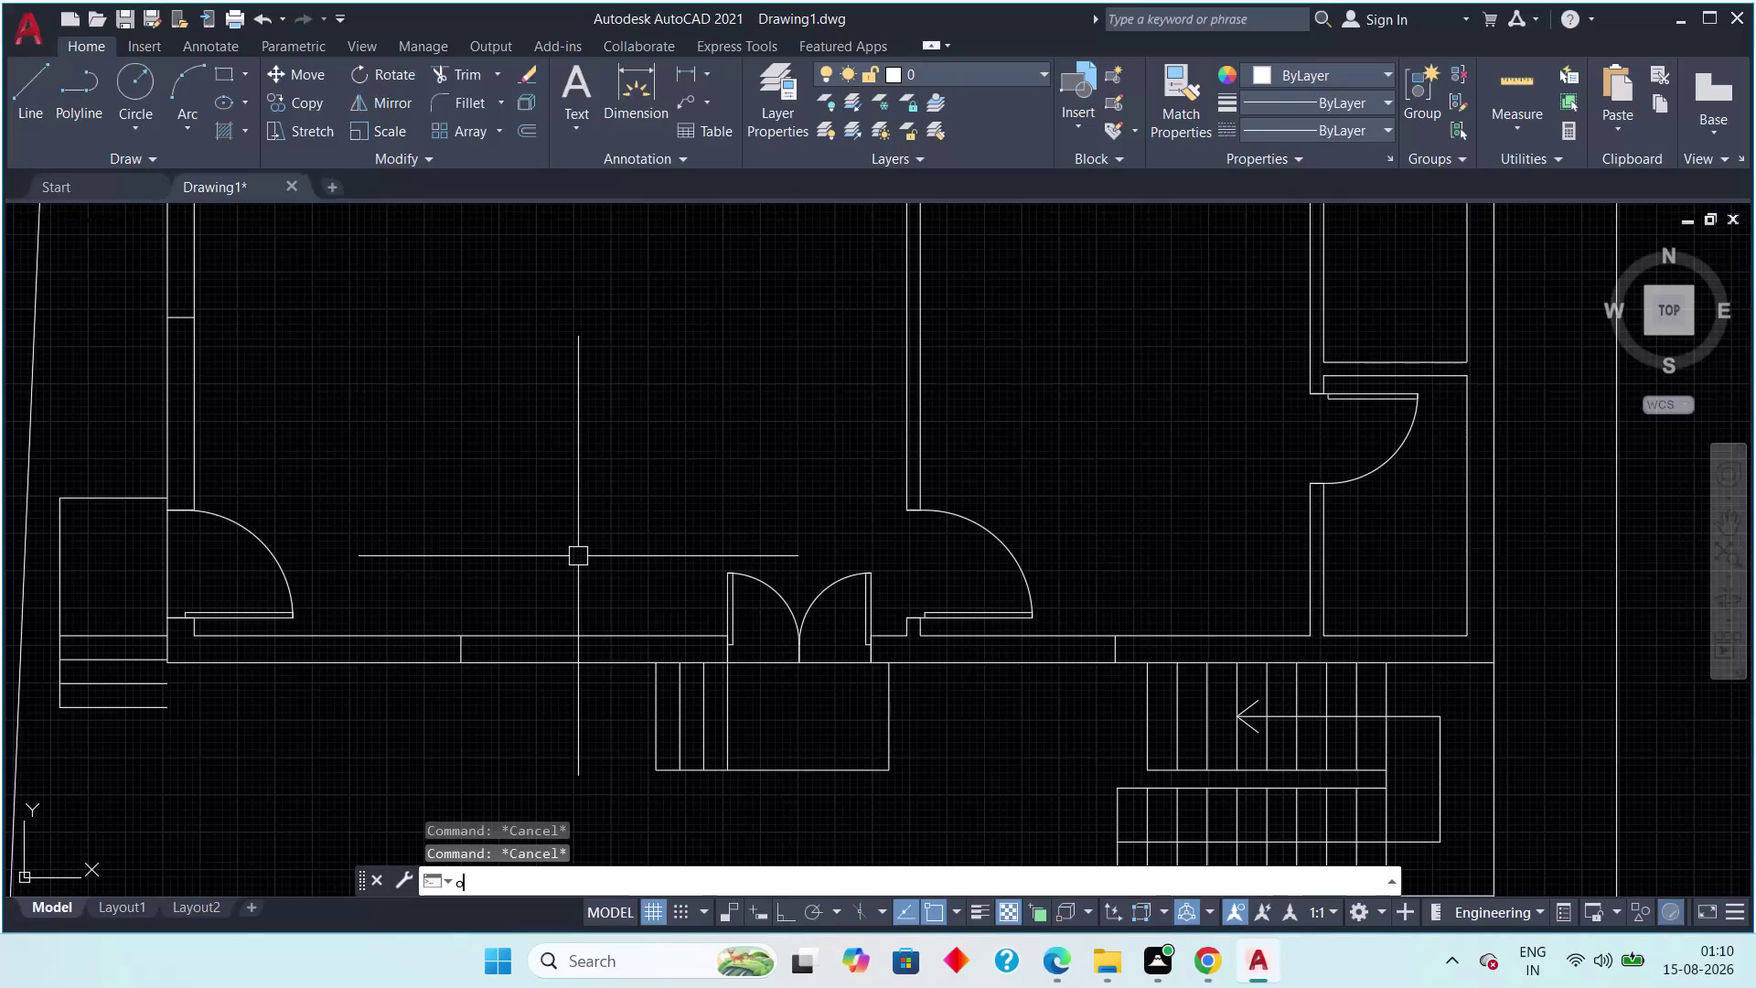
Start OFFSET with 'ff' and set the offset distance to 1'6".
text(ff)
key(space)
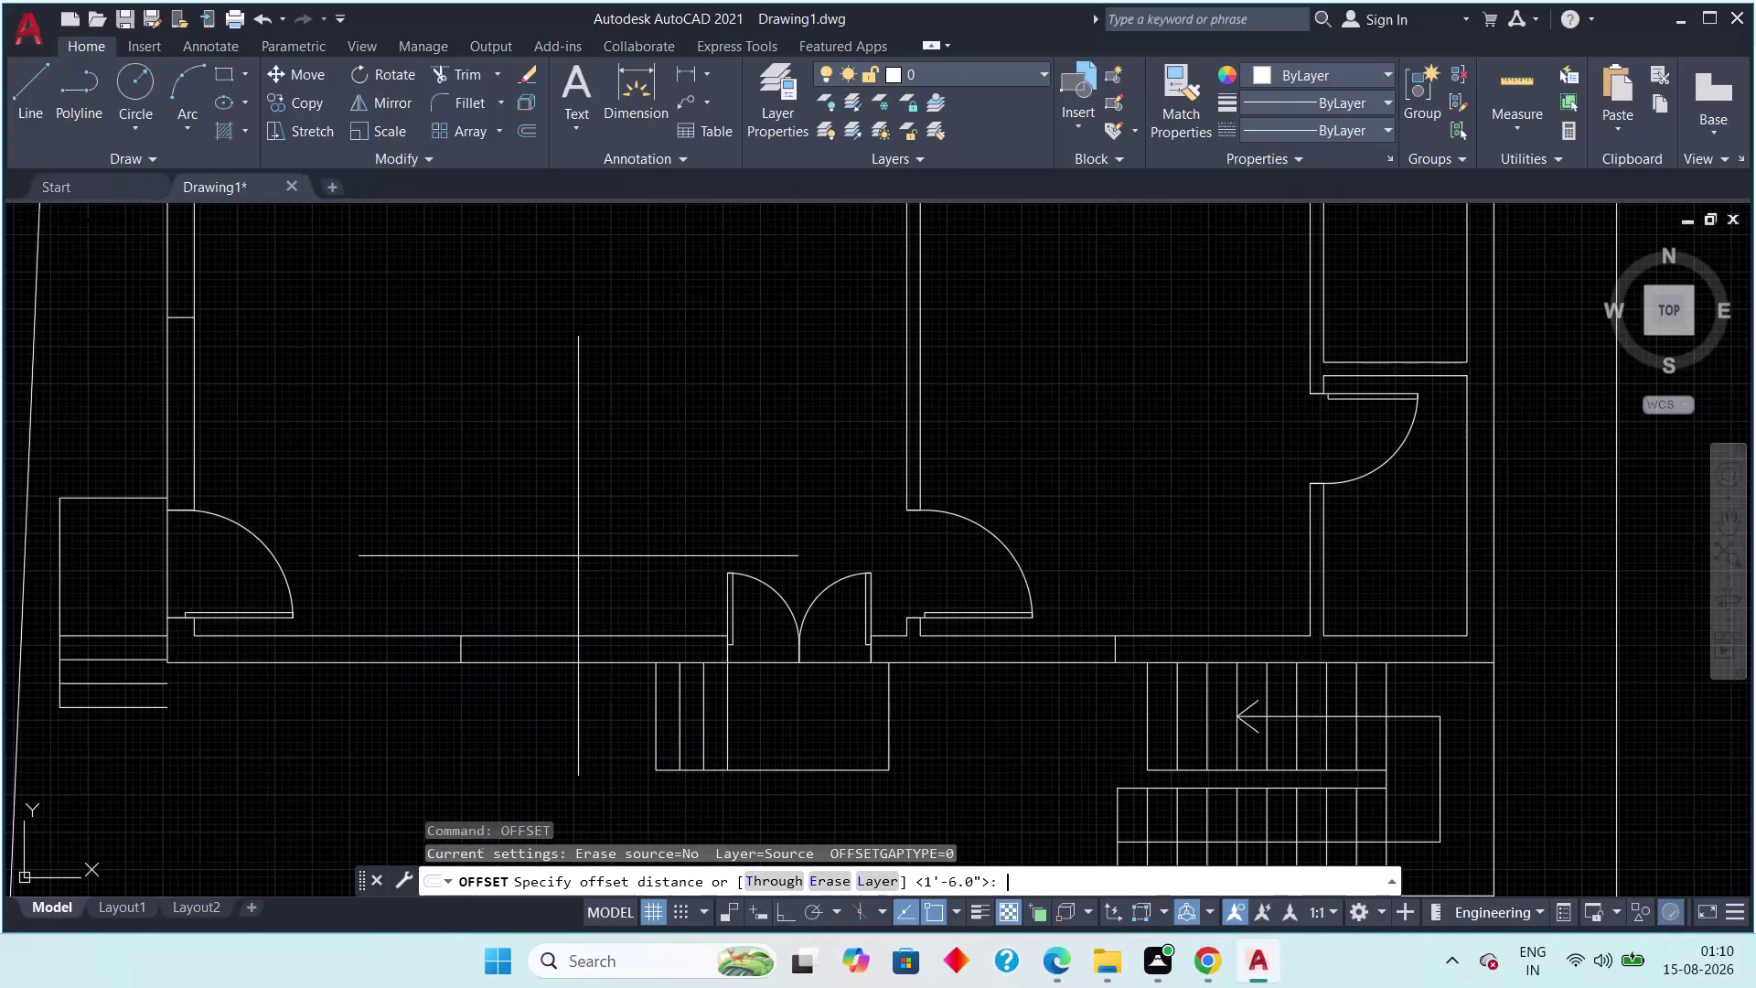
text(1'6)
text(")
key(space)
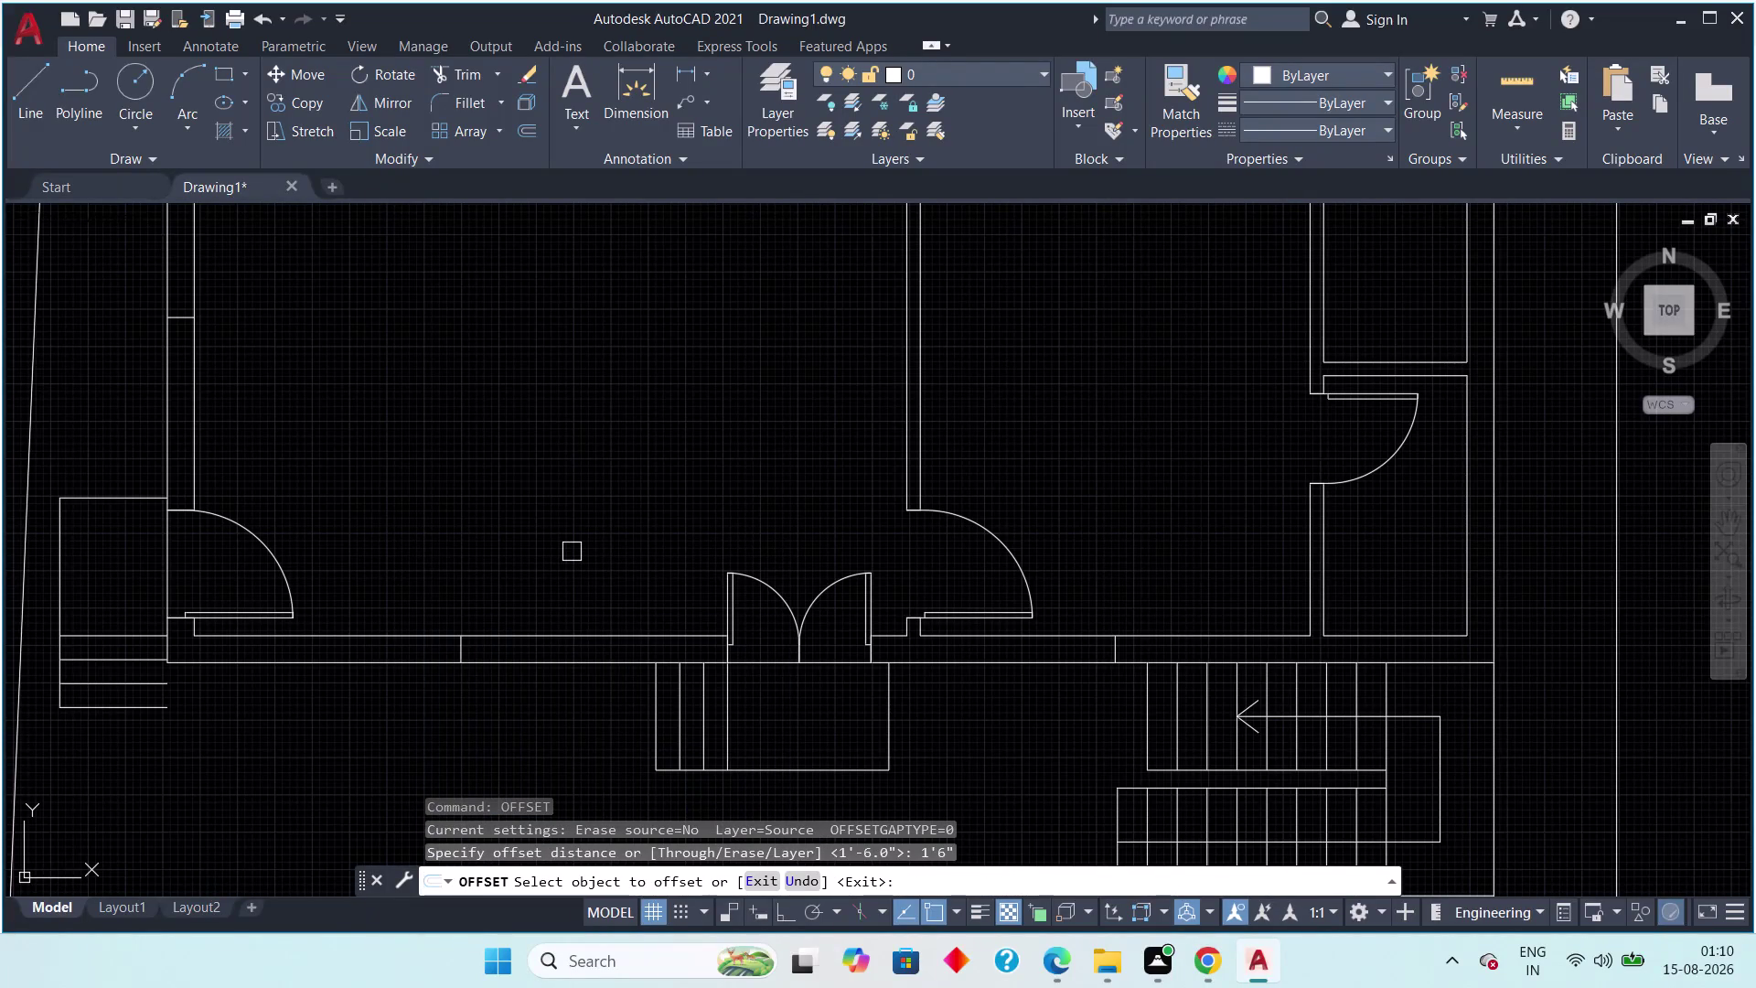
Offset the first window jambs, including the front wall window, 1'6" into their openings.
scroll(up, 3)
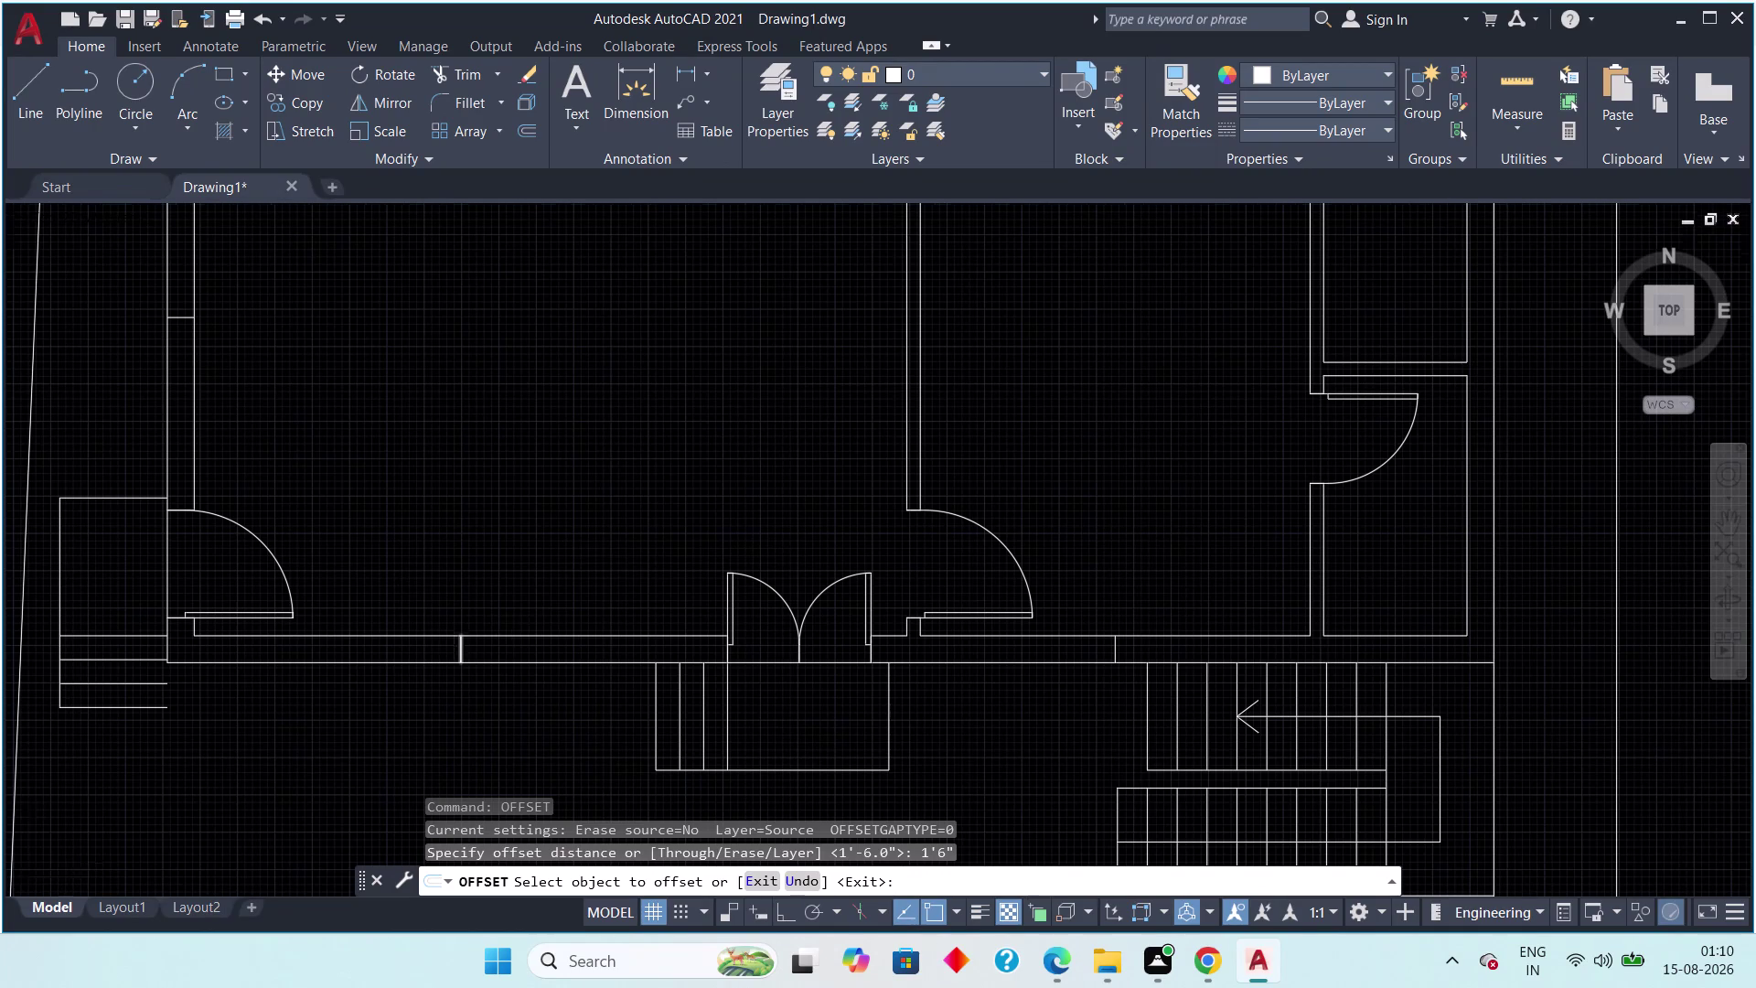
scroll(up, 3)
click(459, 647)
click(532, 654)
drag(455, 663, 438, 663)
click(411, 663)
scroll(down, 3)
scroll(up, 3)
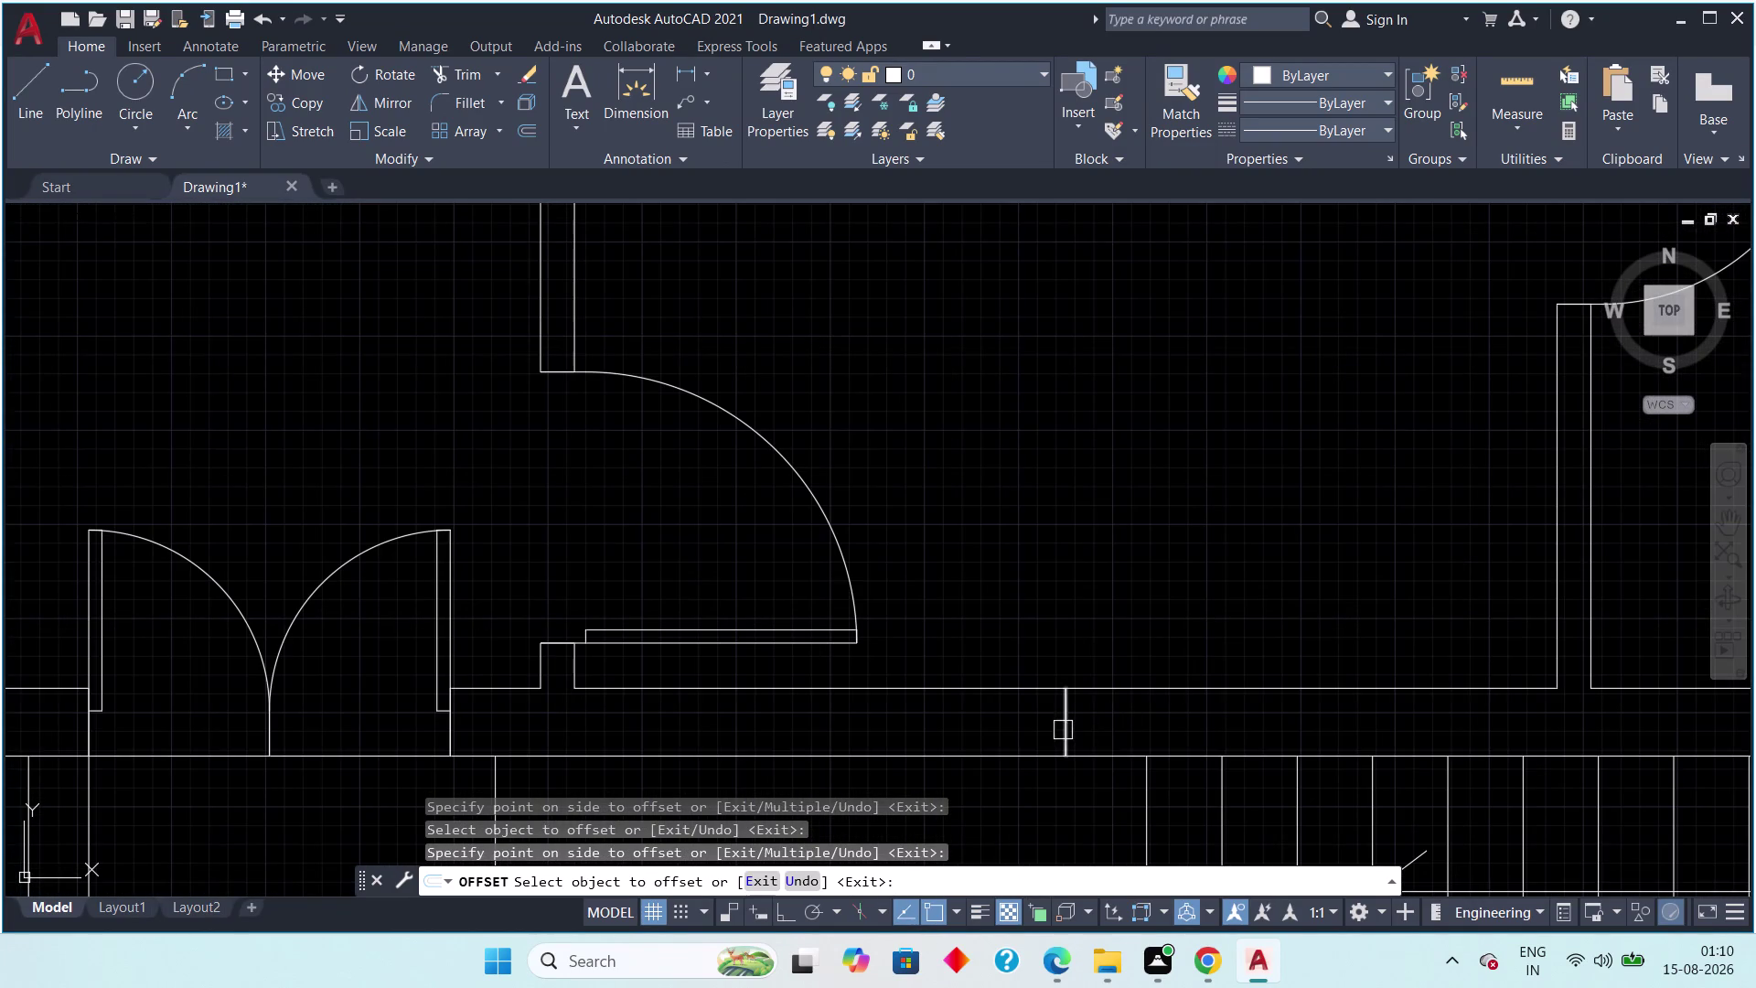
click(1061, 729)
click(1146, 721)
drag(1066, 726, 1032, 729)
click(967, 736)
scroll(down, 3)
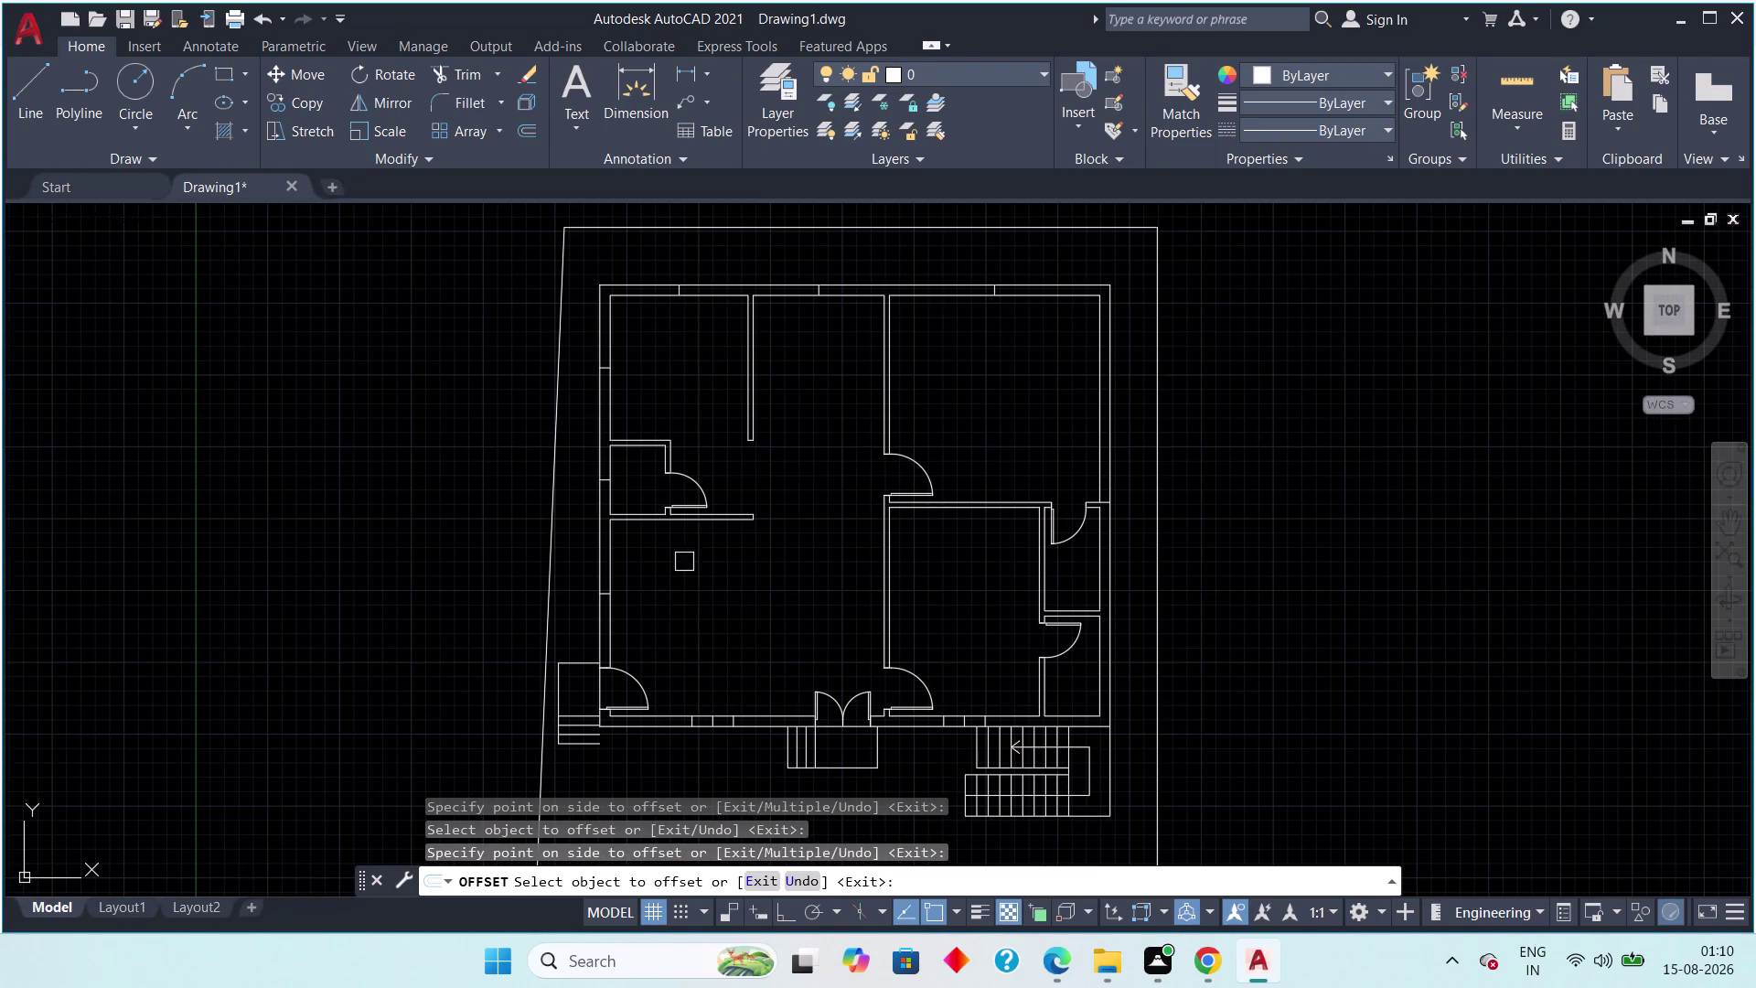
Offset the top wall window jambs 1'6" inward, through the top-right window.
middle_drag(642, 363, 631, 422)
scroll(up, 3)
scroll(up, 3)
drag(678, 311, 694, 310)
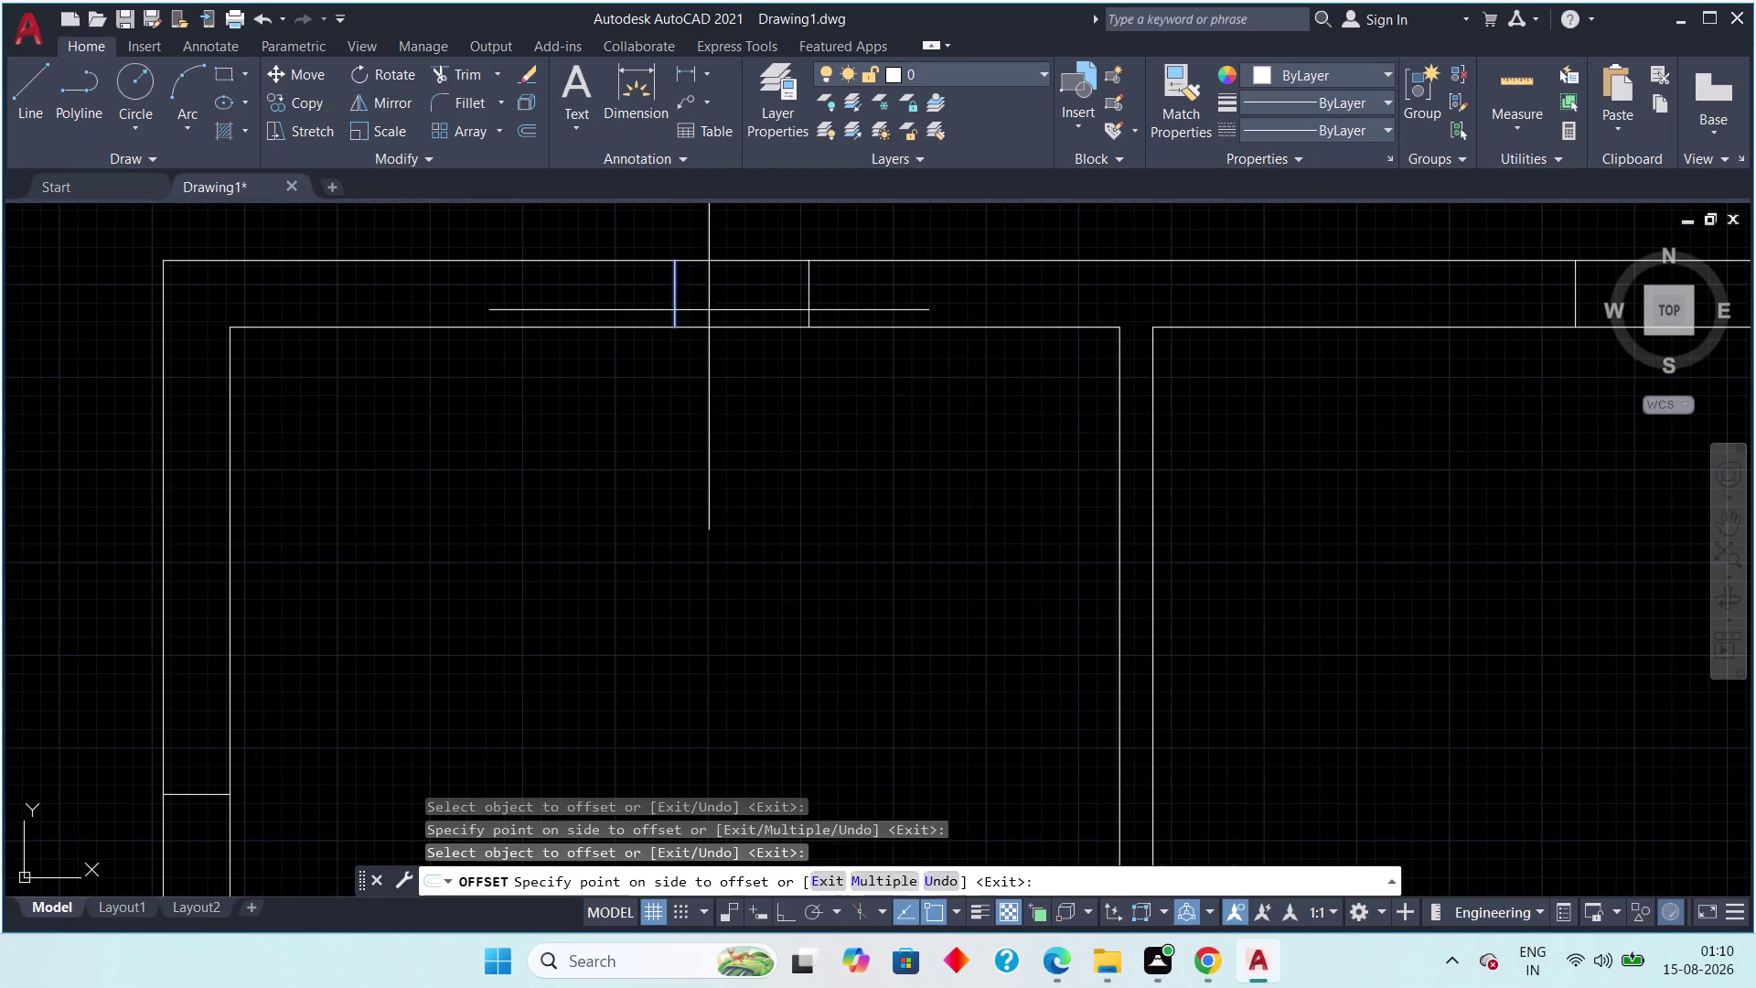
click(729, 309)
drag(673, 302, 653, 302)
click(627, 302)
scroll(down, 3)
middle_drag(1063, 385, 840, 485)
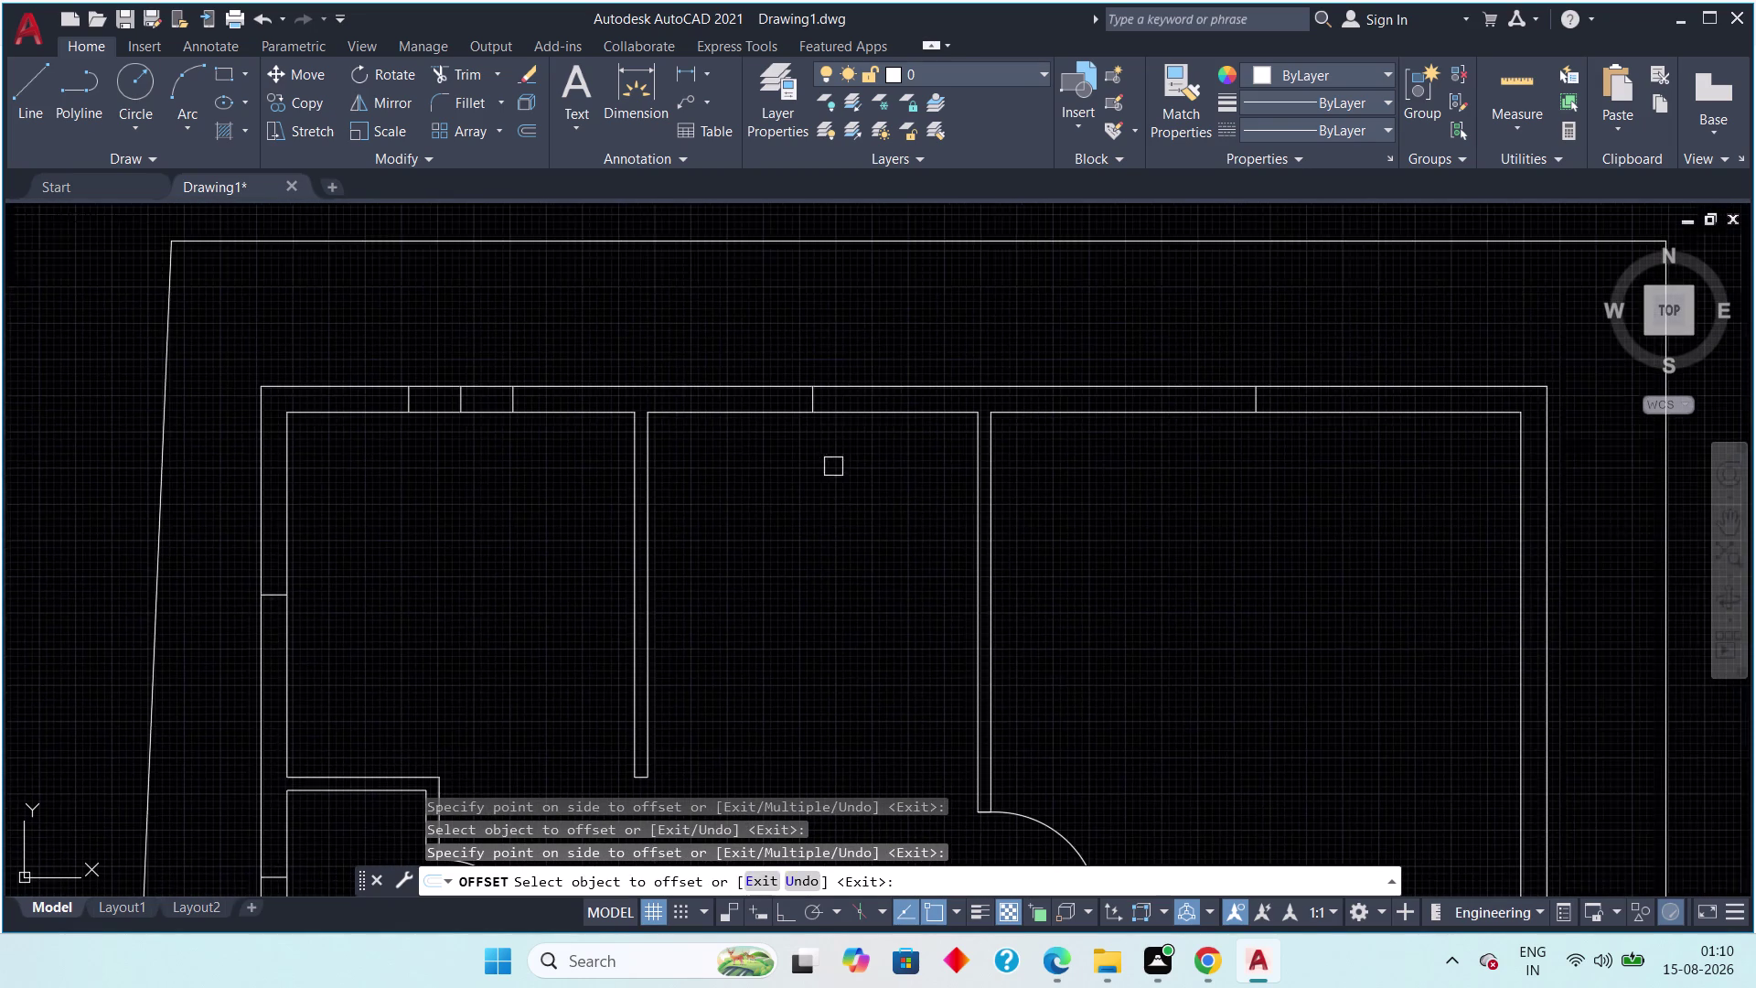
scroll(up, 3)
click(803, 386)
click(863, 382)
drag(802, 385, 801, 385)
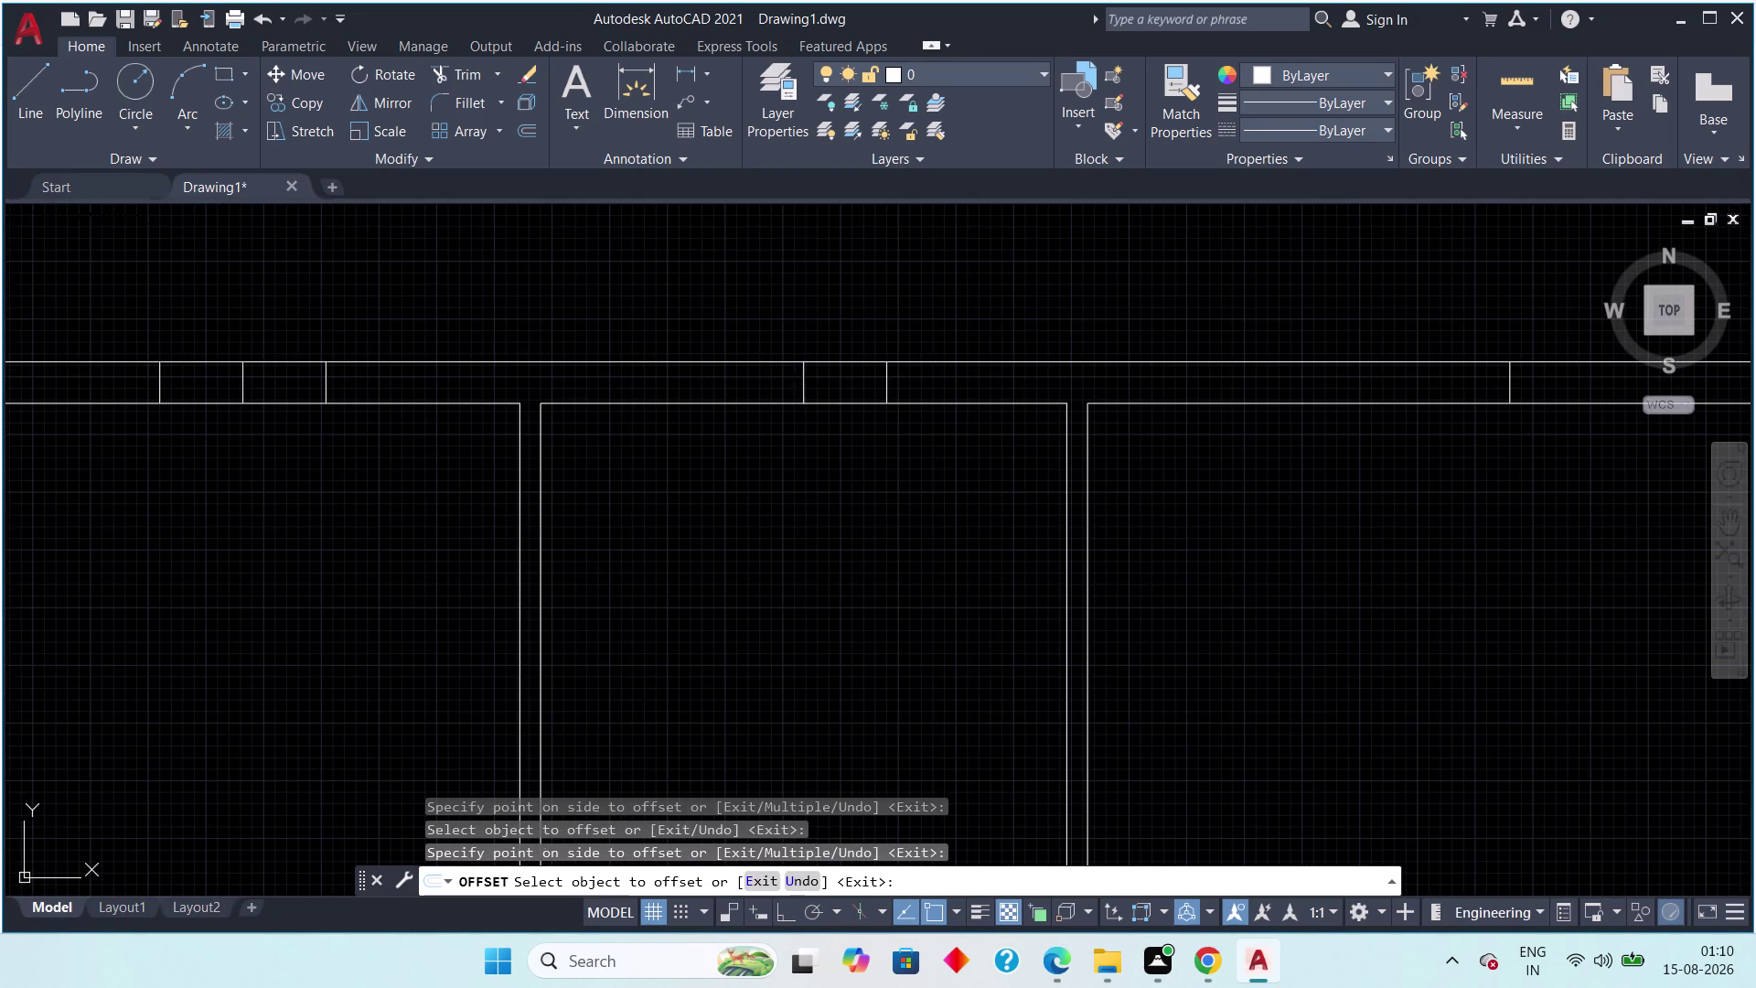
drag(800, 385, 741, 387)
click(739, 385)
scroll(down, 3)
middle_drag(1240, 513, 987, 579)
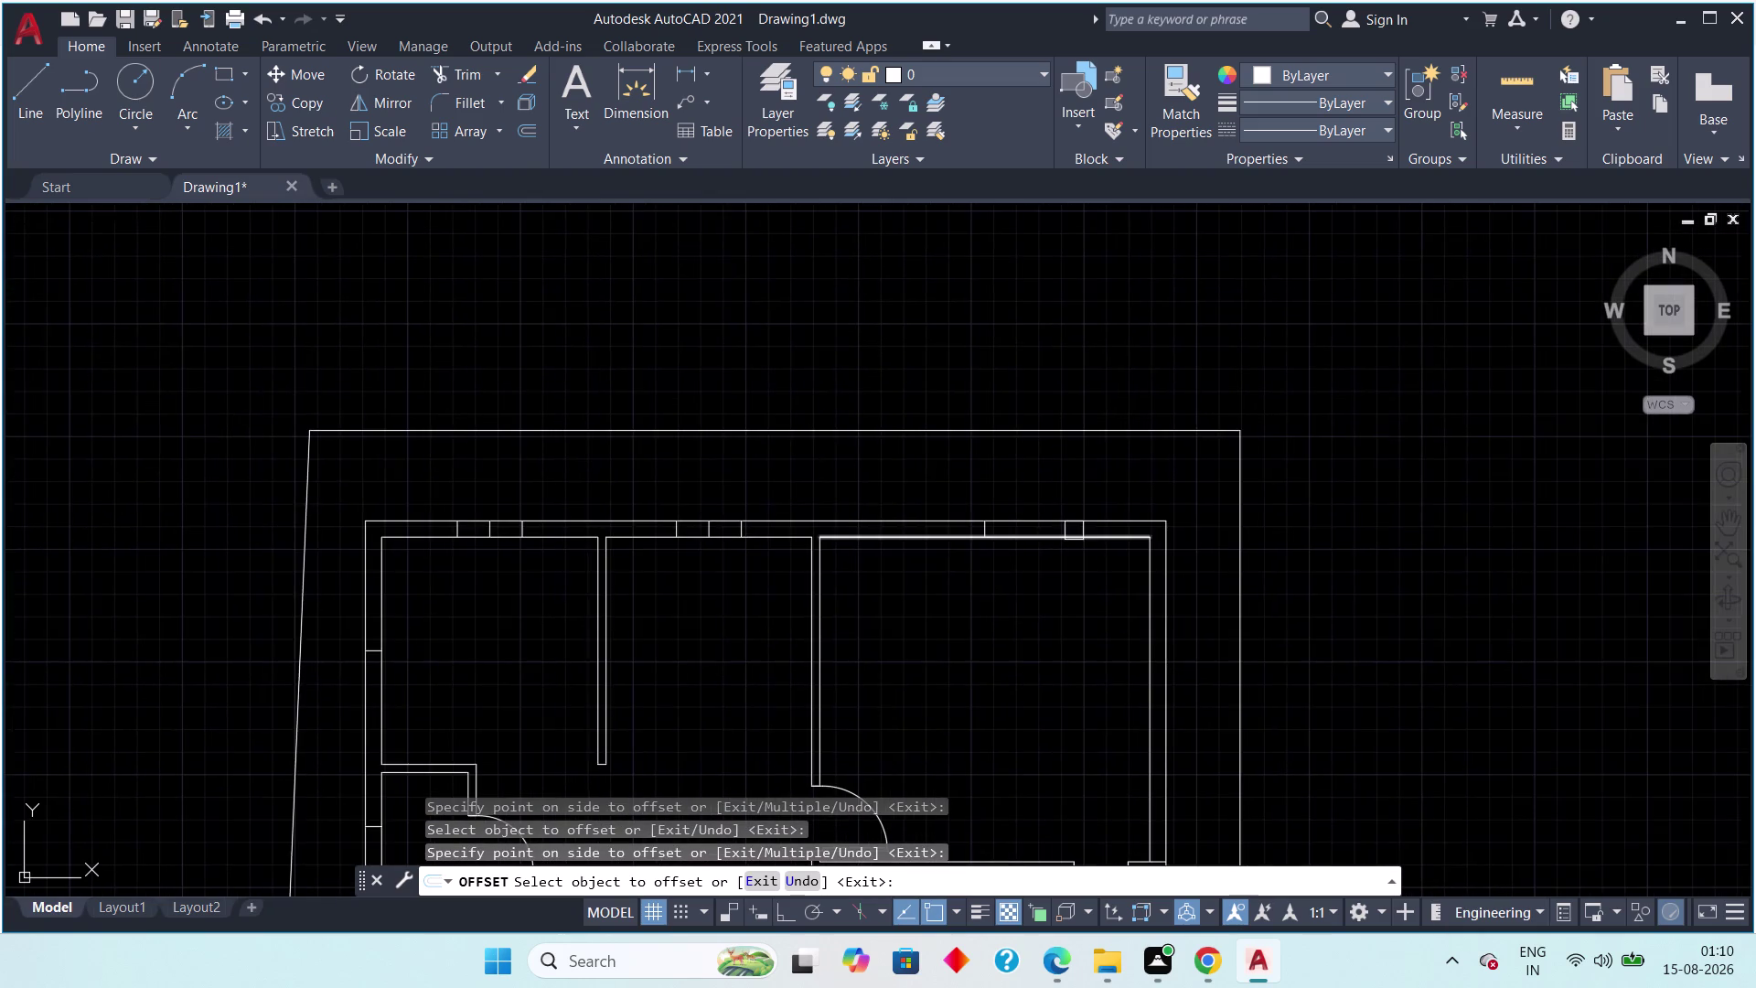
scroll(up, 3)
drag(950, 532, 959, 532)
click(989, 539)
drag(941, 535, 919, 537)
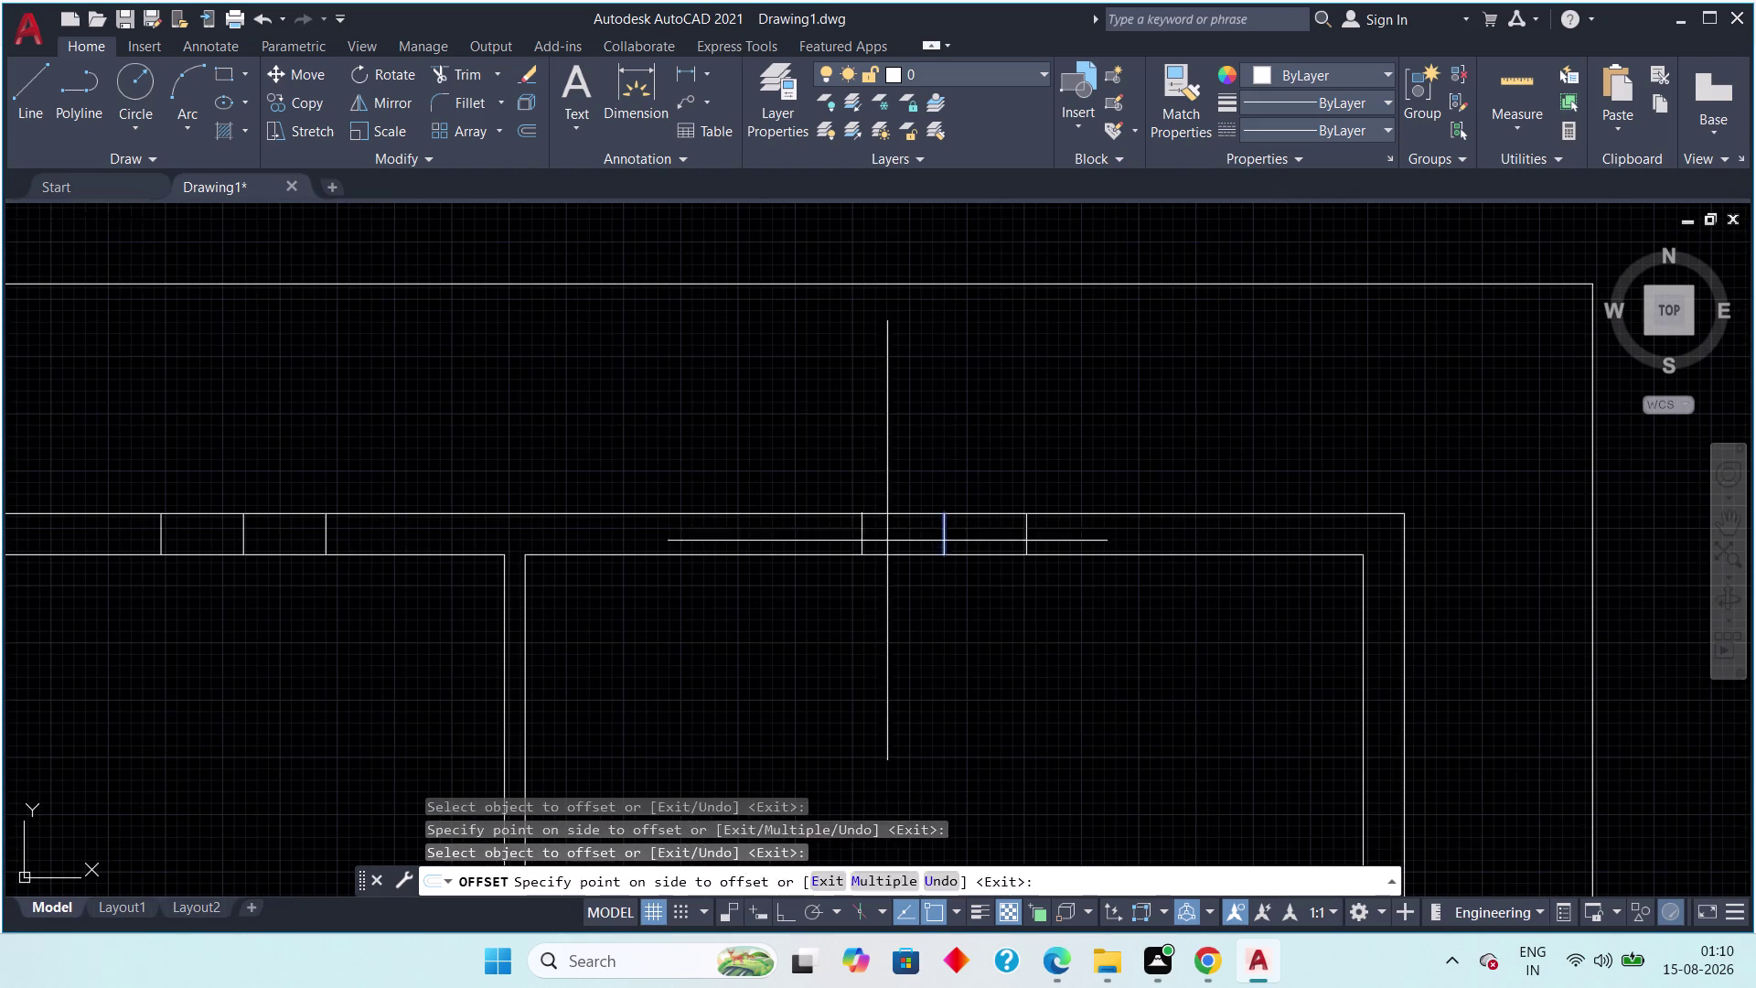
click(873, 543)
scroll(down, 3)
Select the remaining front wall window edge, then end the offset command.
middle_drag(989, 637, 790, 492)
scroll(up, 3)
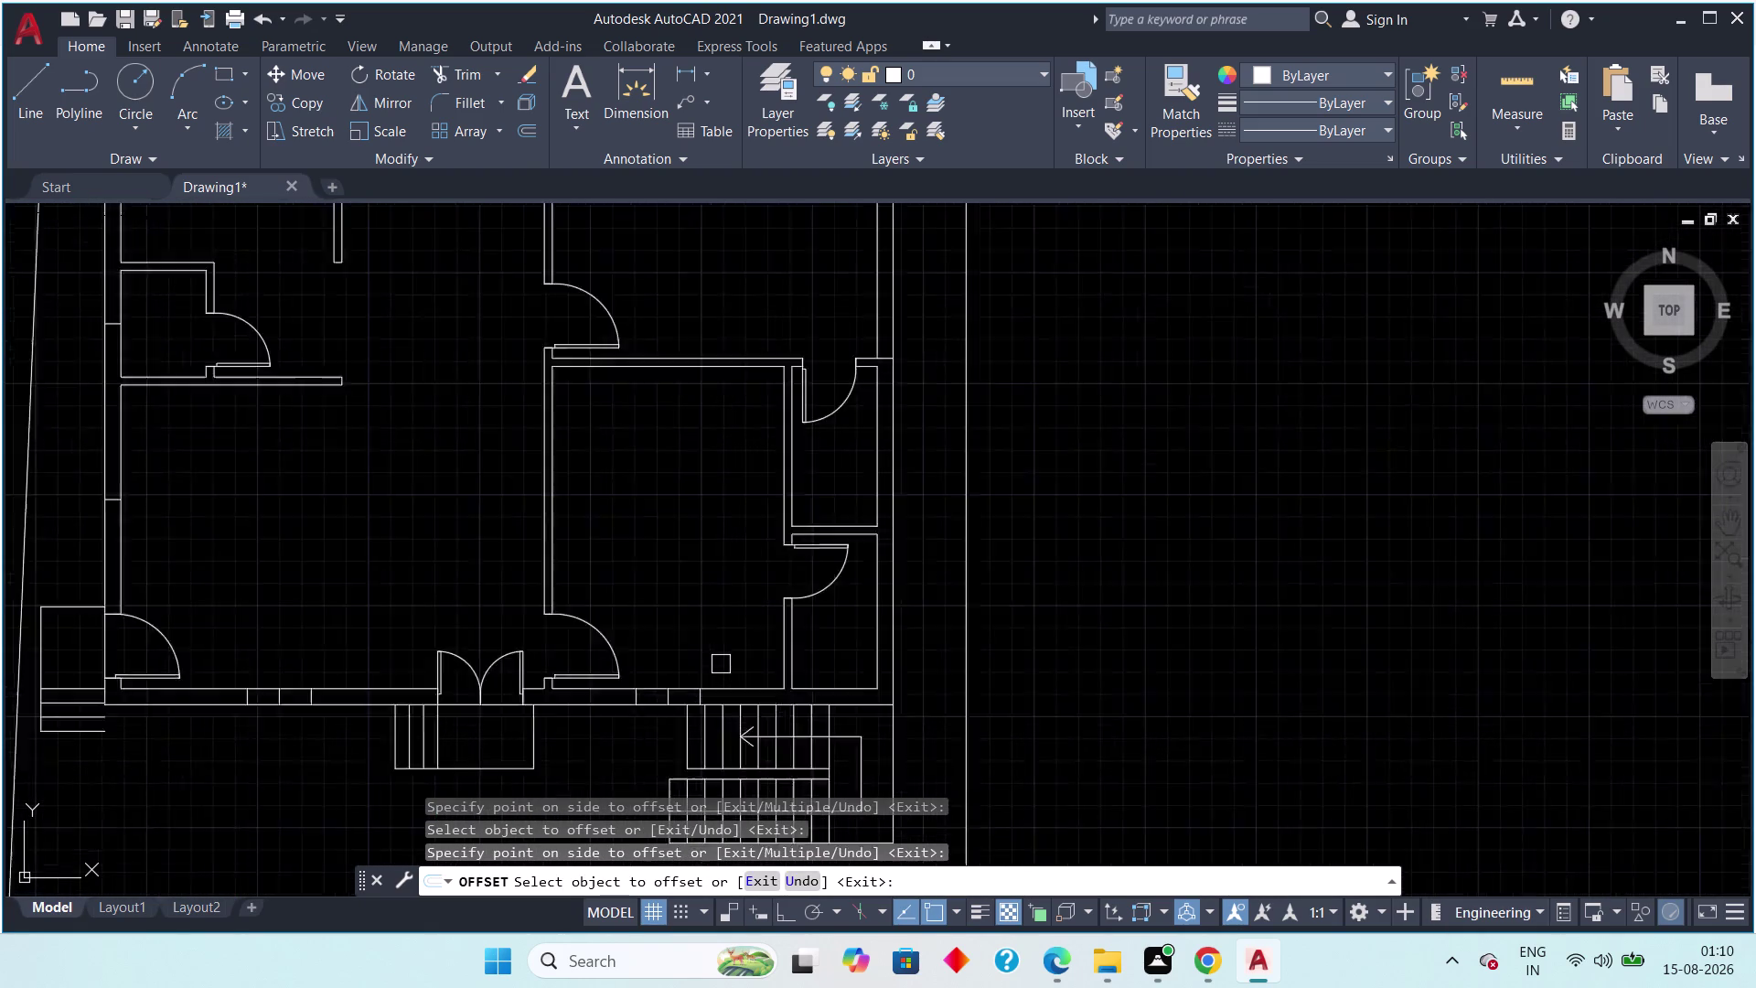
middle_drag(725, 651, 729, 539)
scroll(up, 3)
click(608, 632)
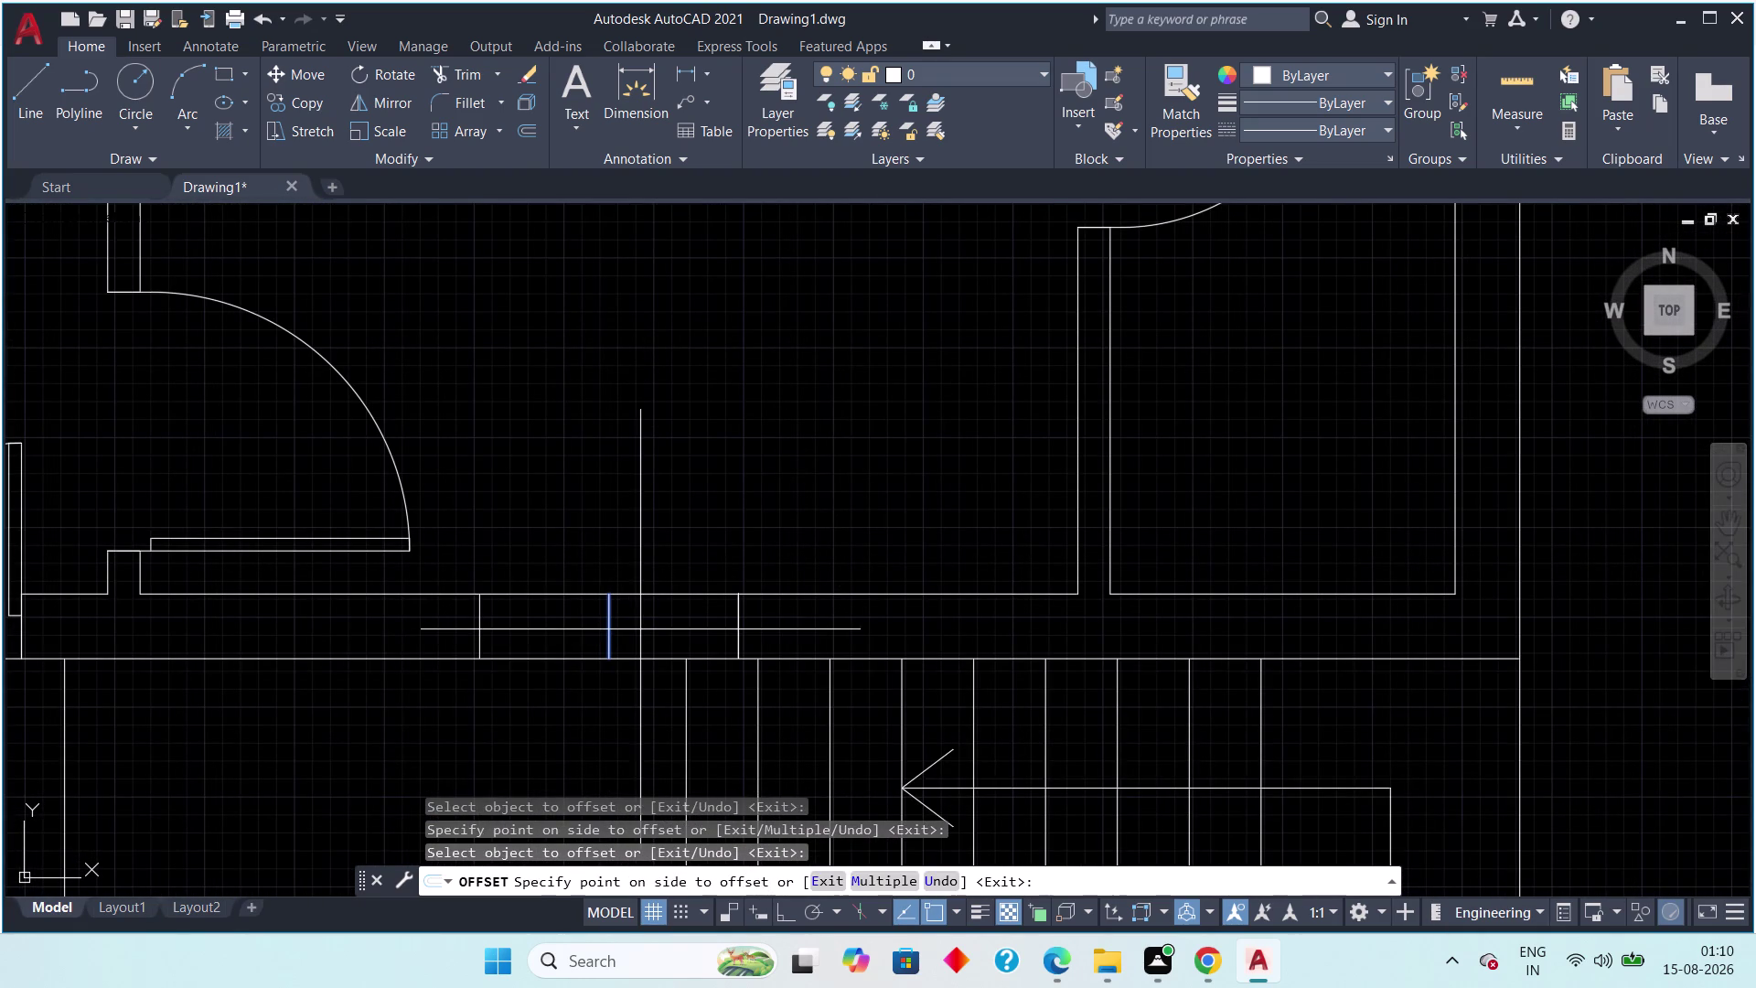
key(Escape)
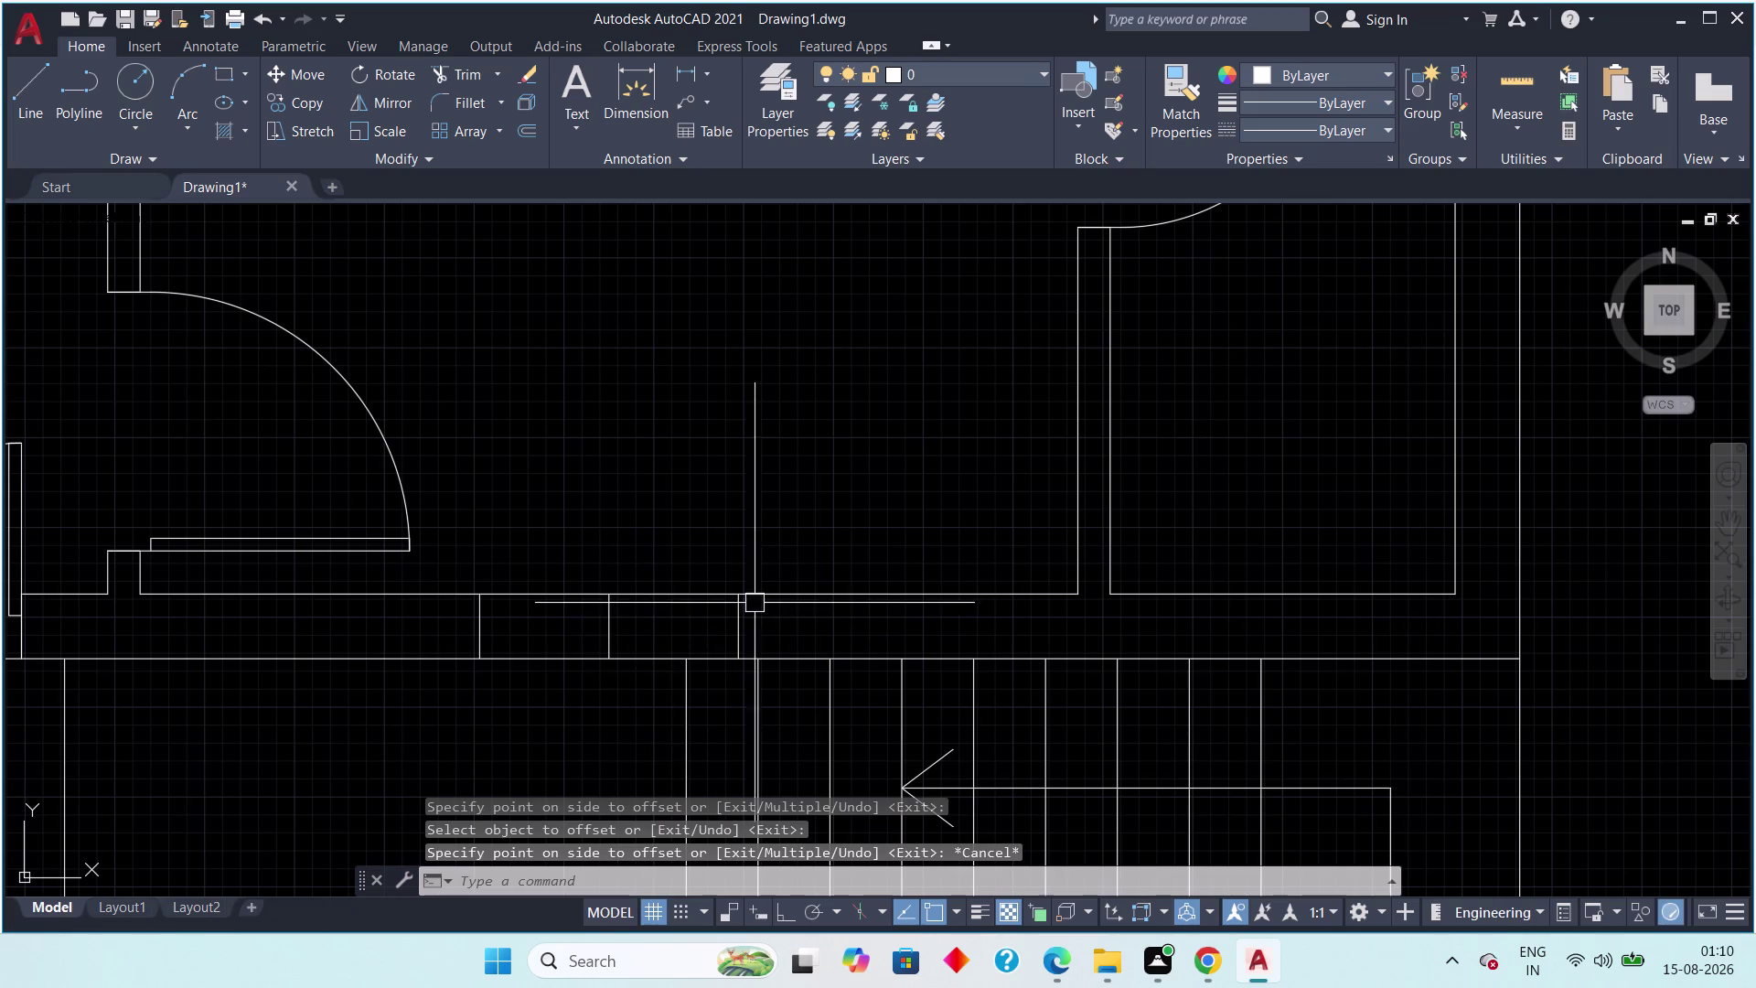
scroll(down, 3)
middle_drag(843, 466, 798, 477)
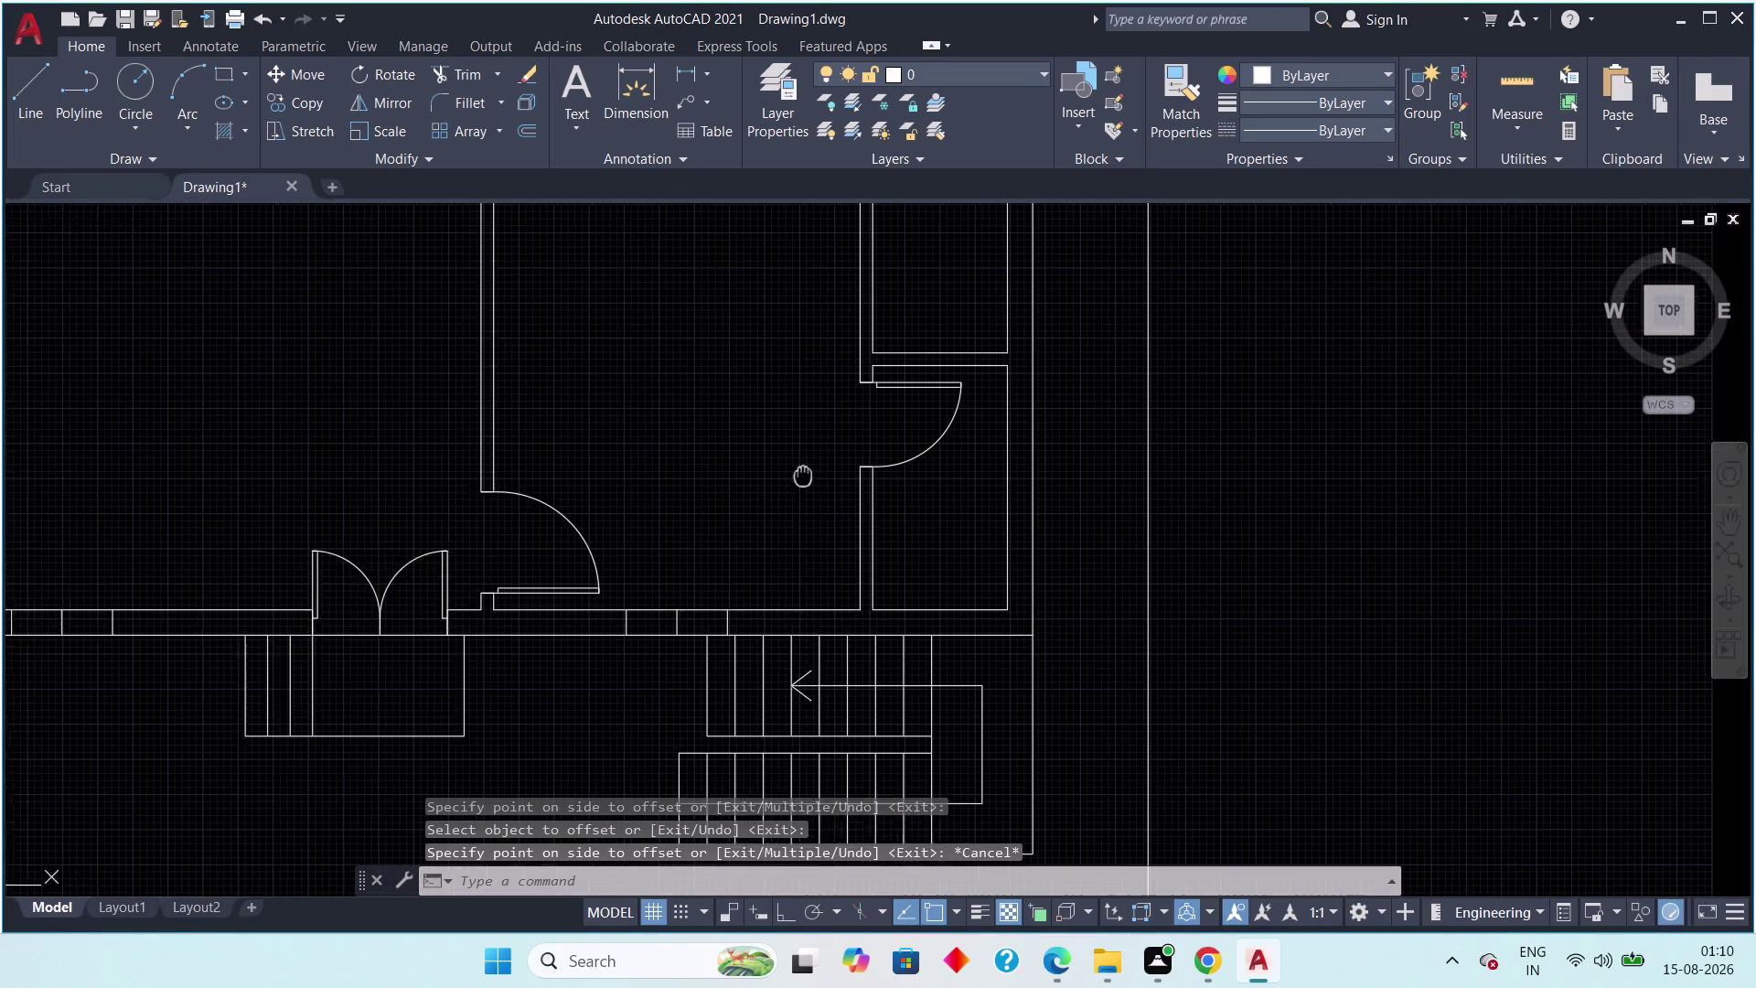
middle_drag(798, 477, 723, 571)
key(Escape)
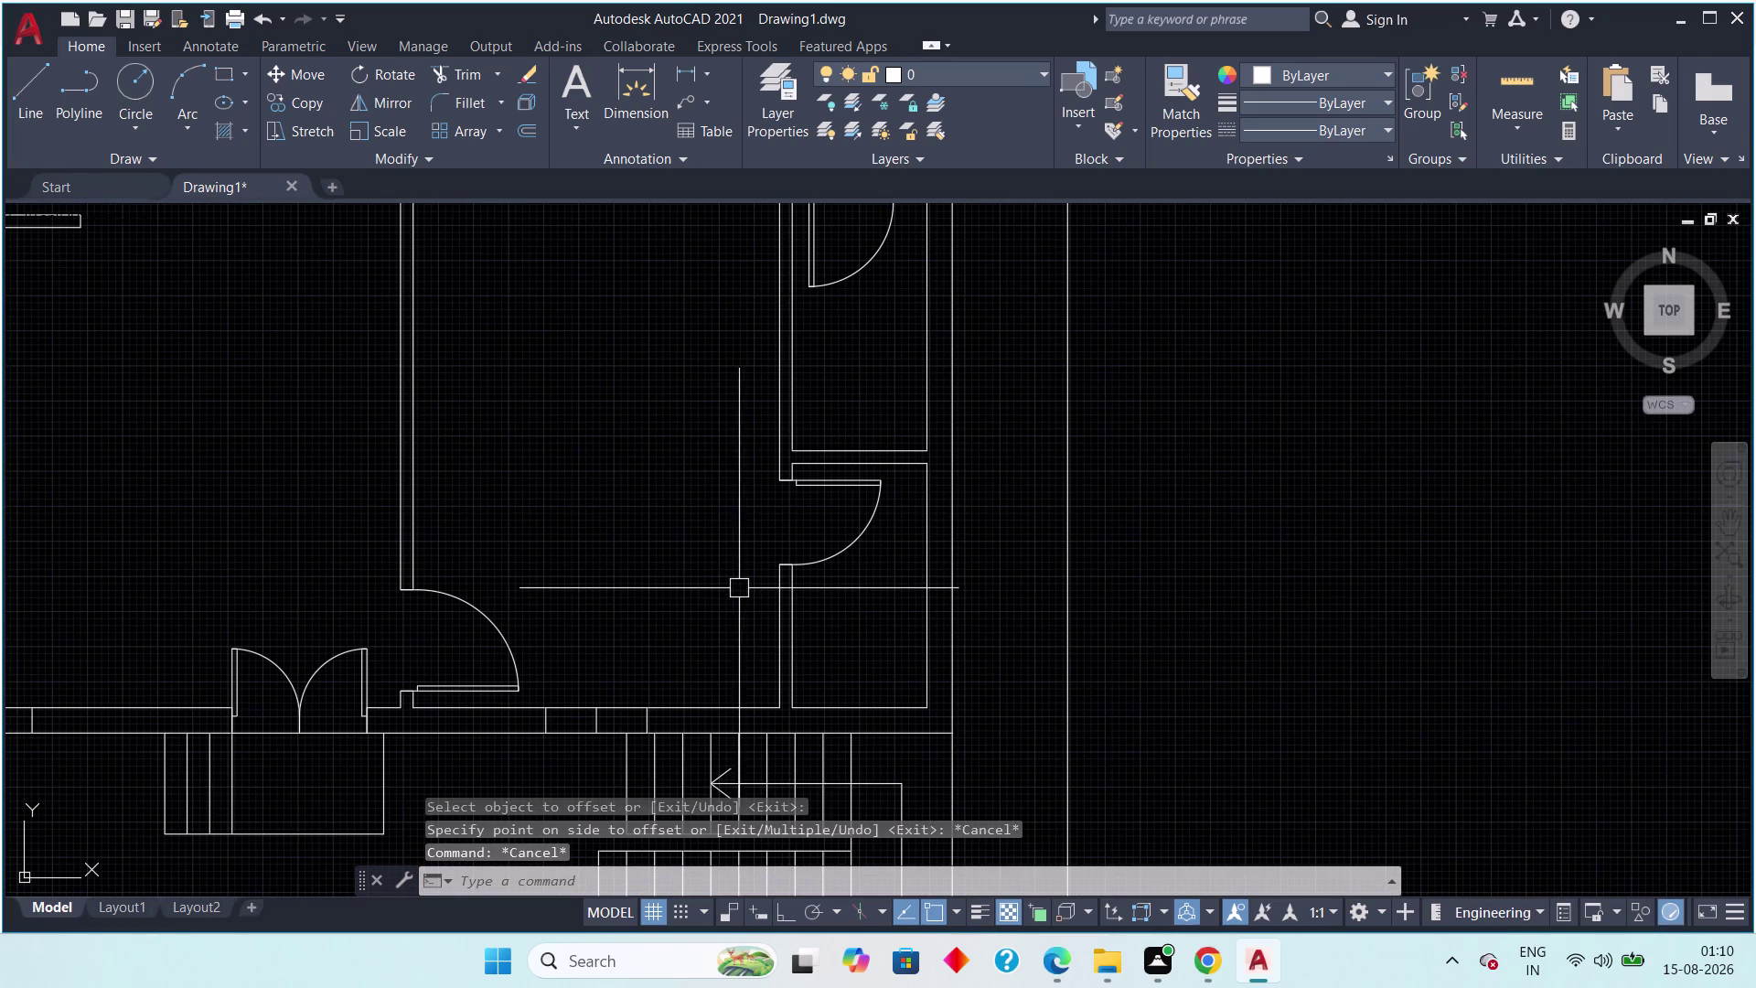
Restart OFFSET with a 3' offset distance.
key(space)
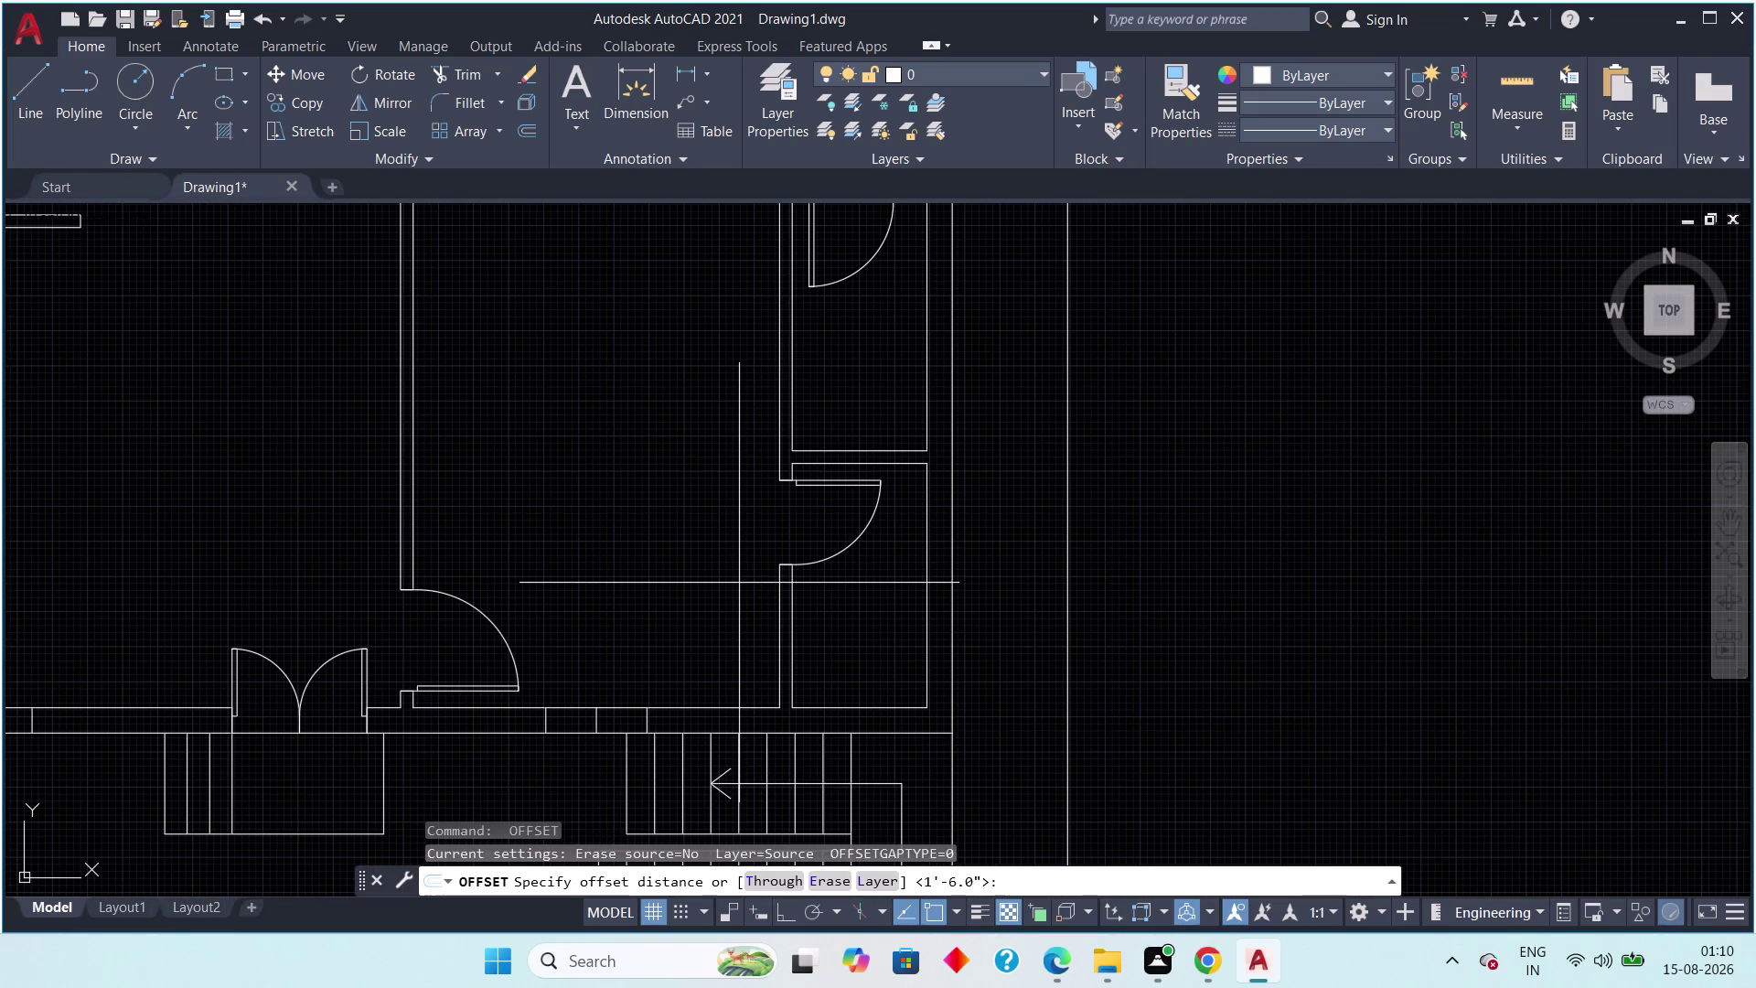
scroll(down, 3)
scroll(down, 3)
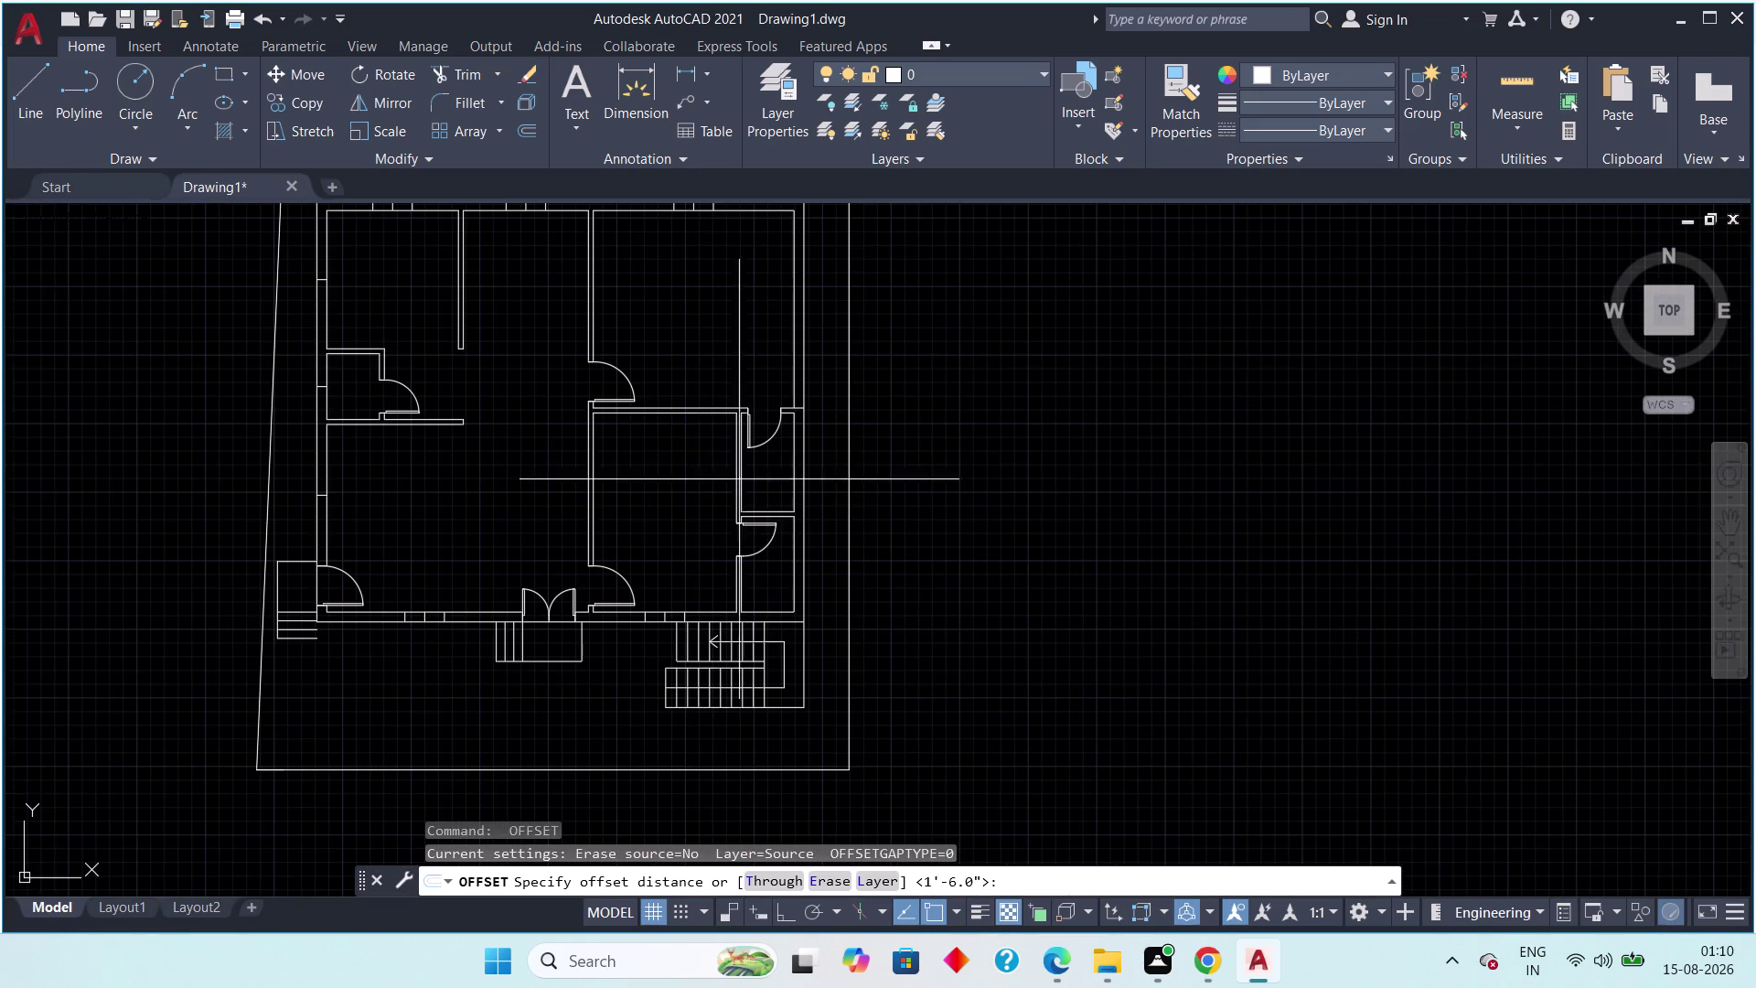
scroll(up, 3)
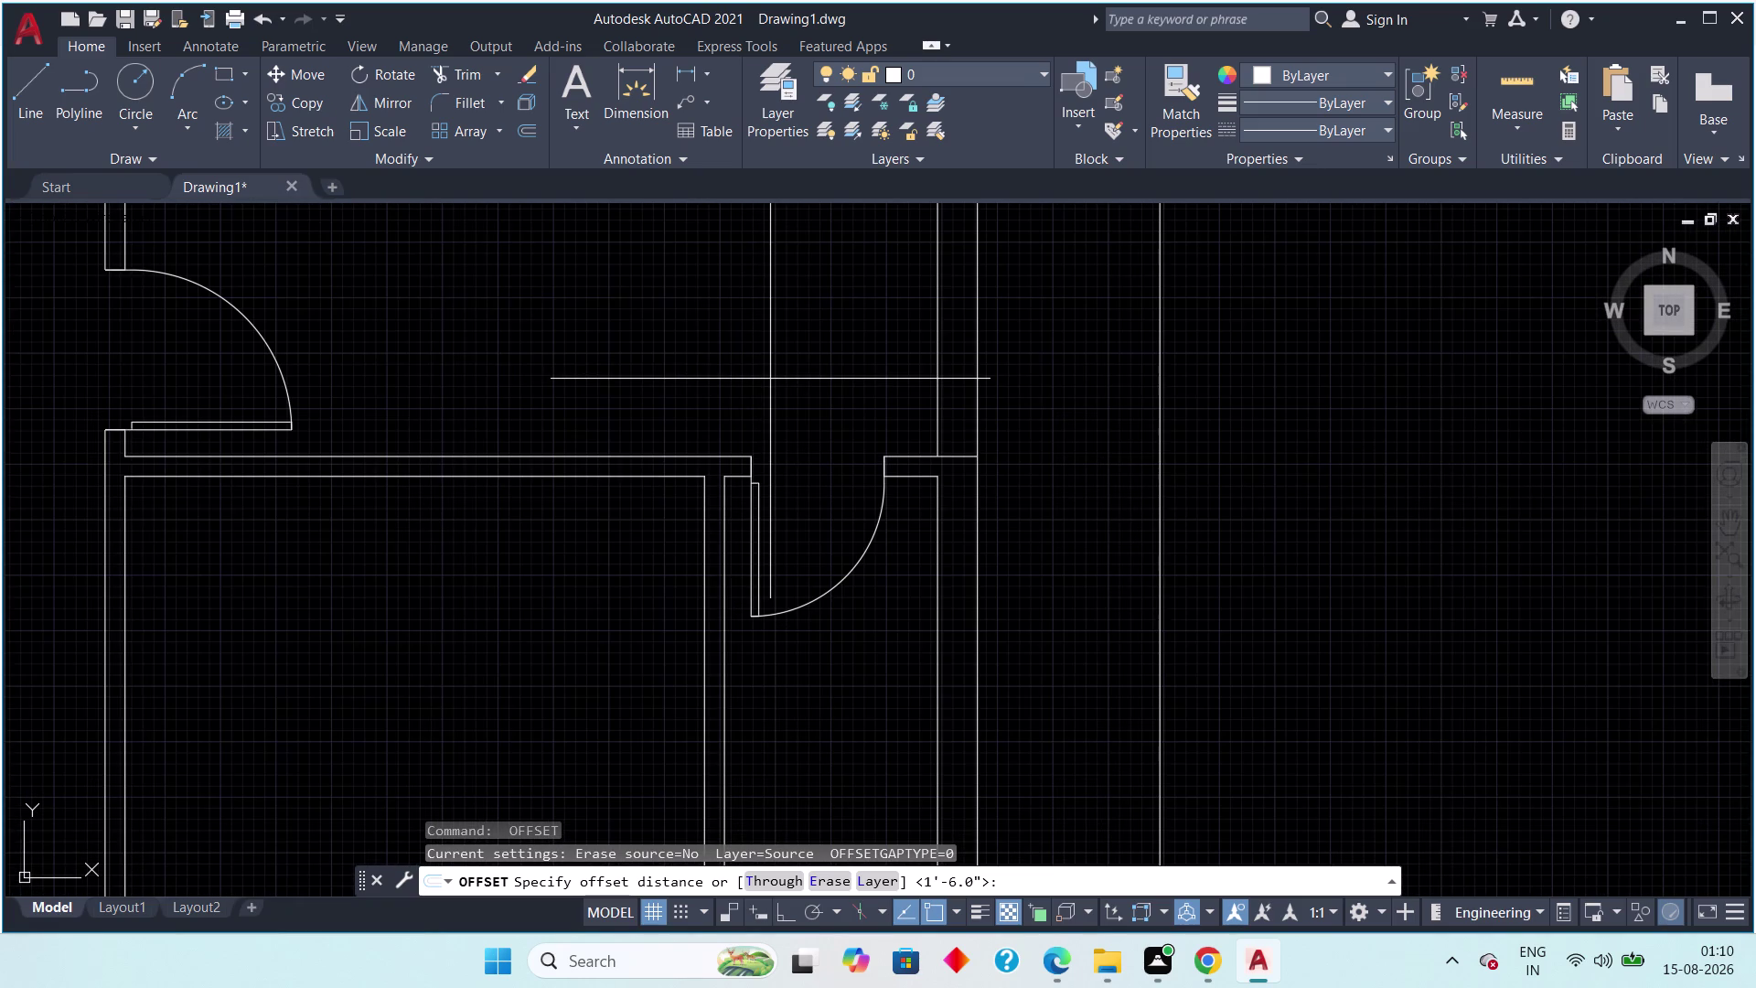
key(3)
text(')
key(space)
Copy a line 3 feet away near the door opening, then rerun OFFSET.
scroll(up, 3)
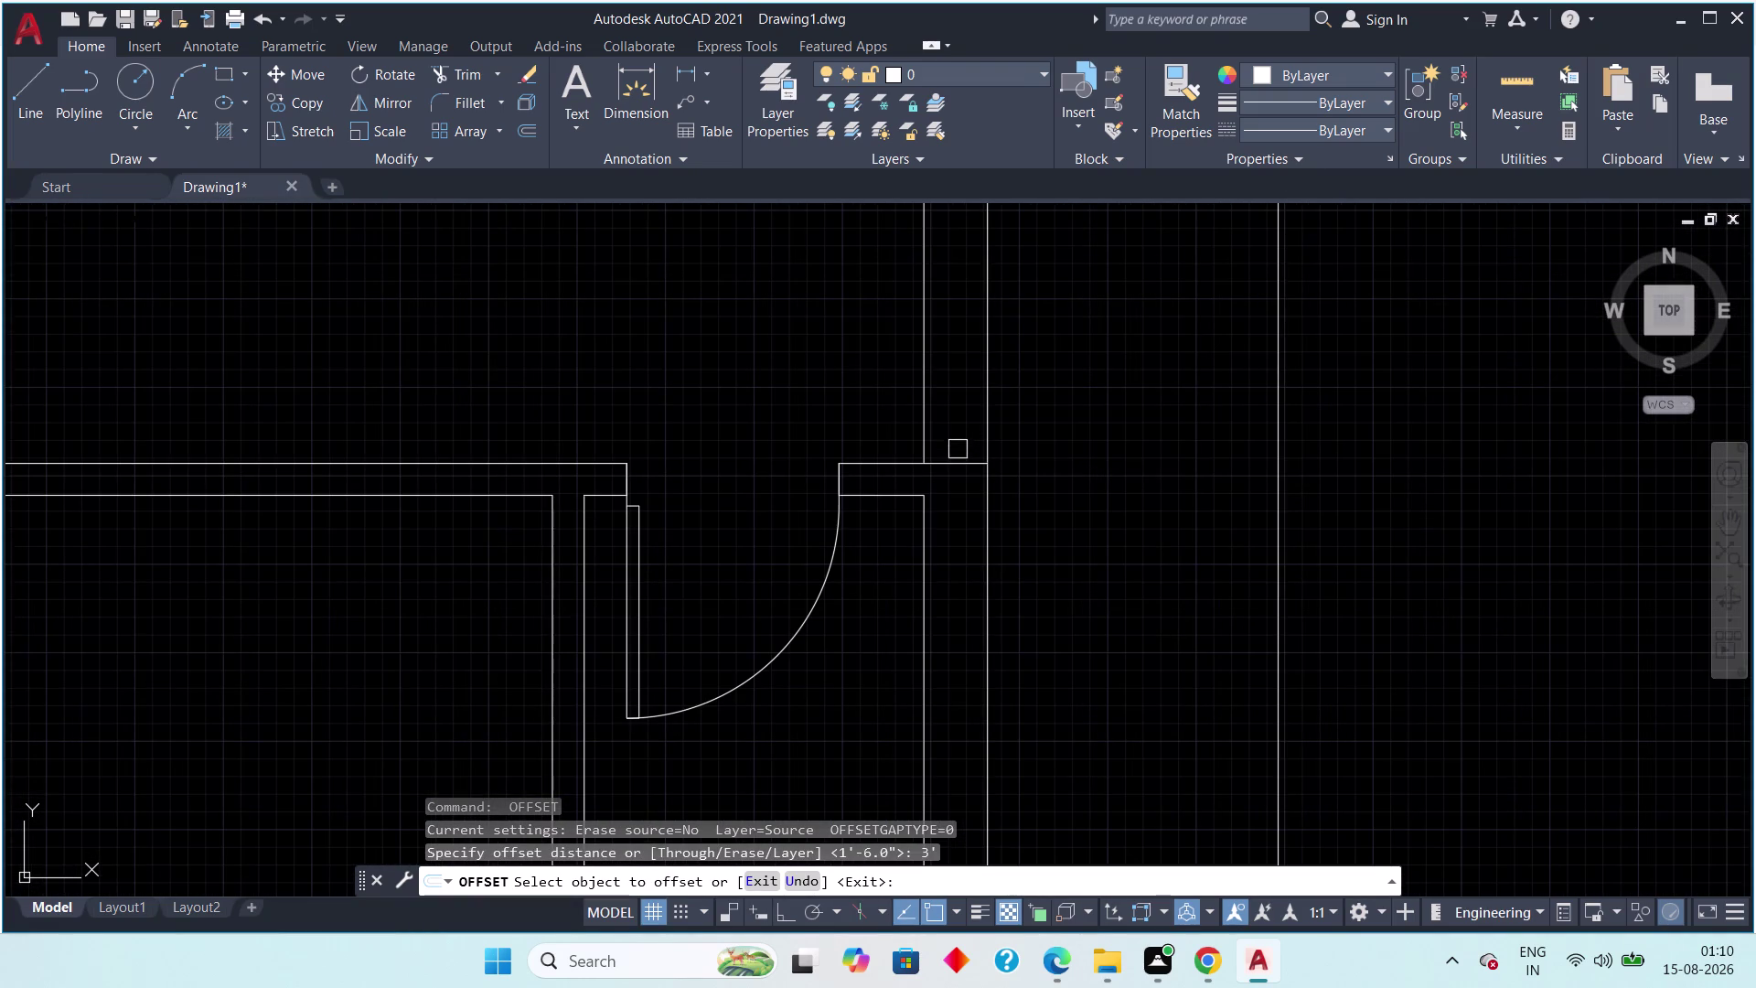
click(959, 459)
click(943, 367)
scroll(down, 3)
middle_drag(835, 340, 897, 354)
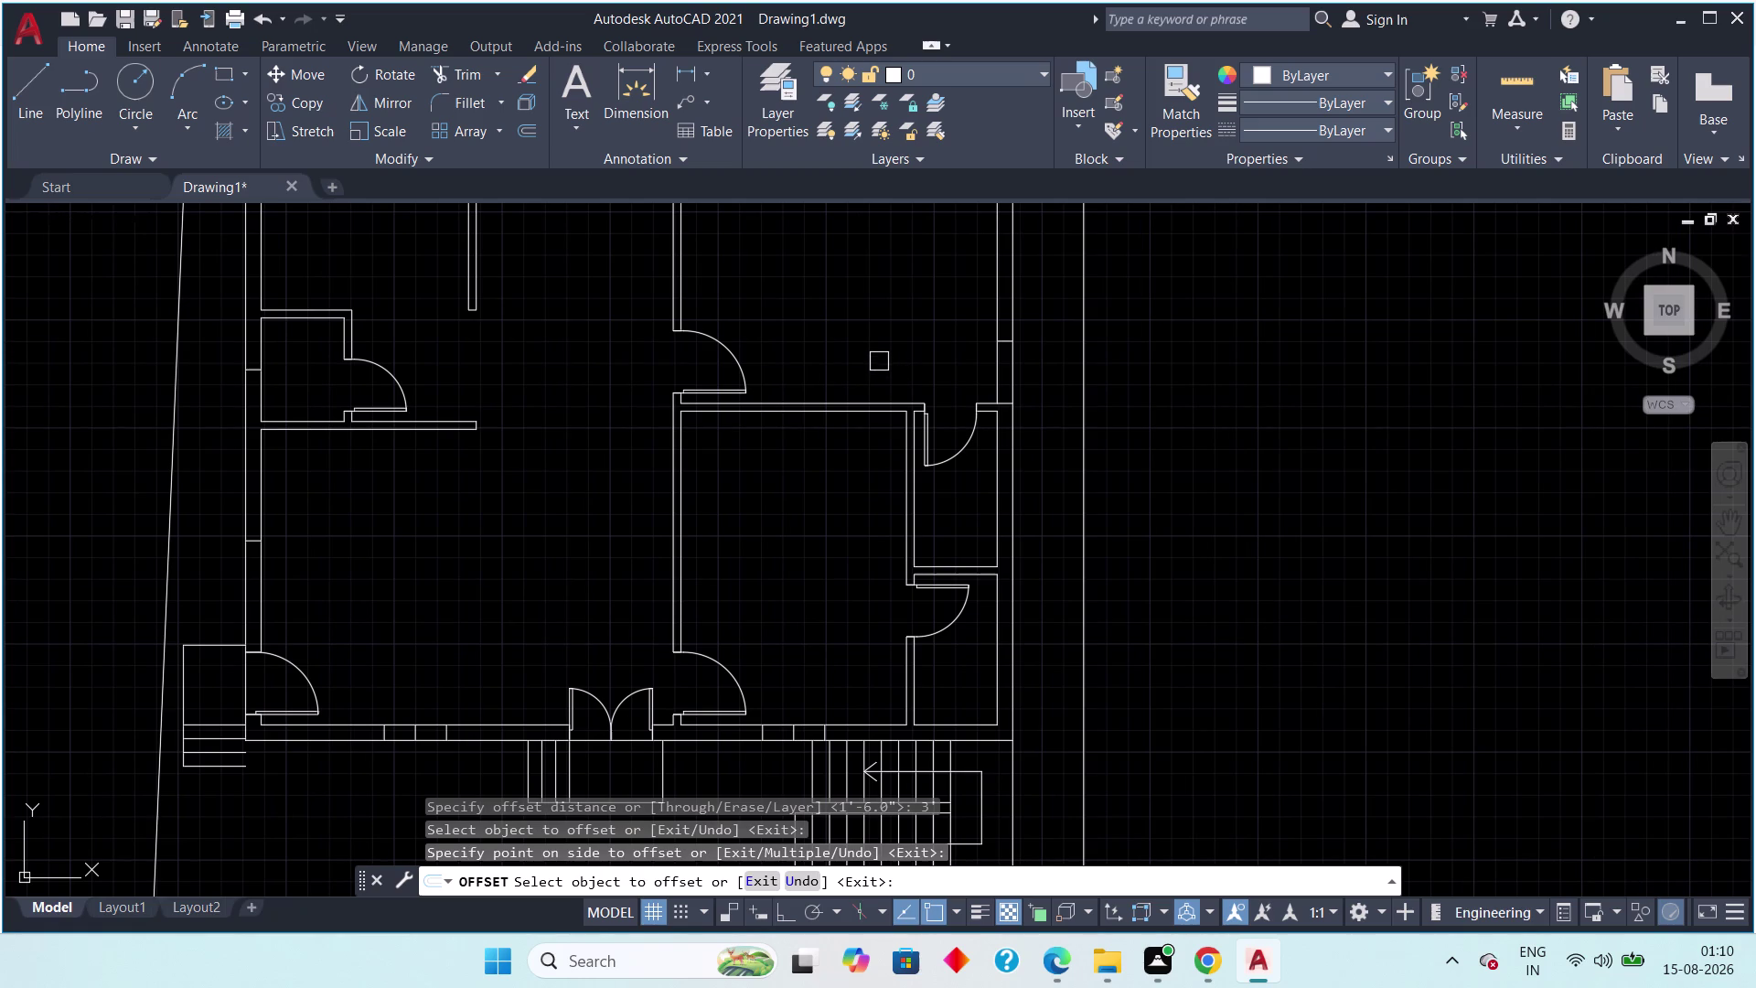
scroll(down, 3)
key(Escape)
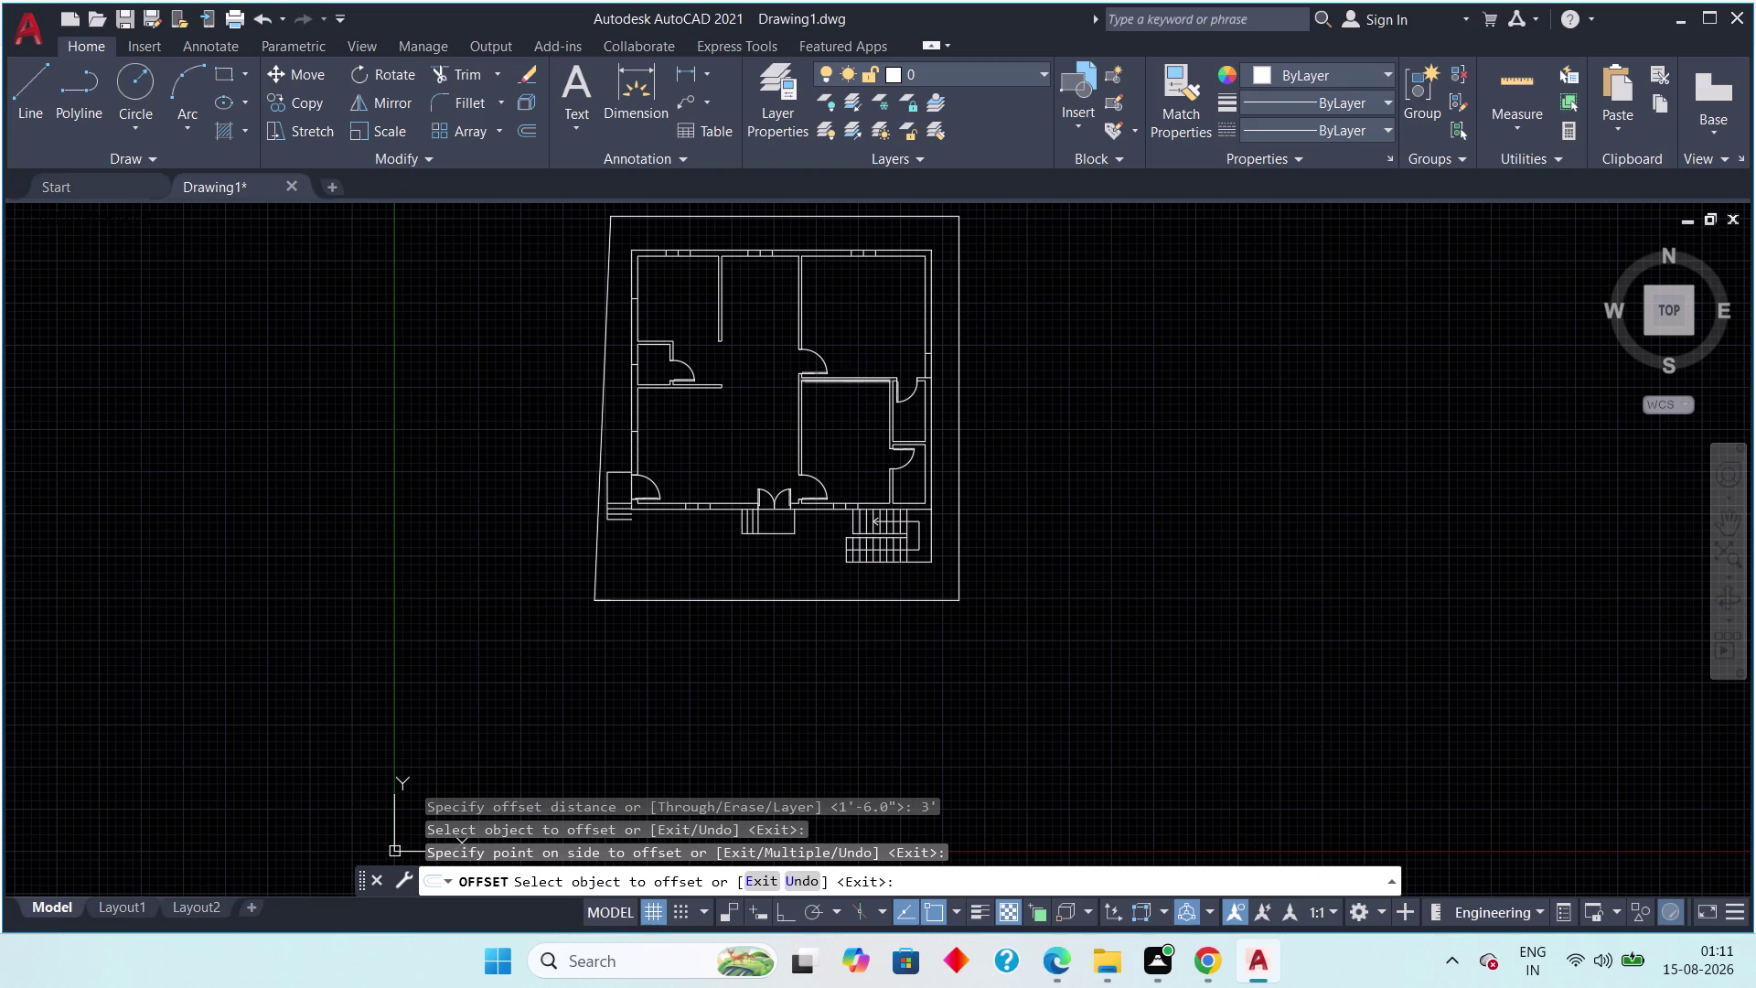
key(space)
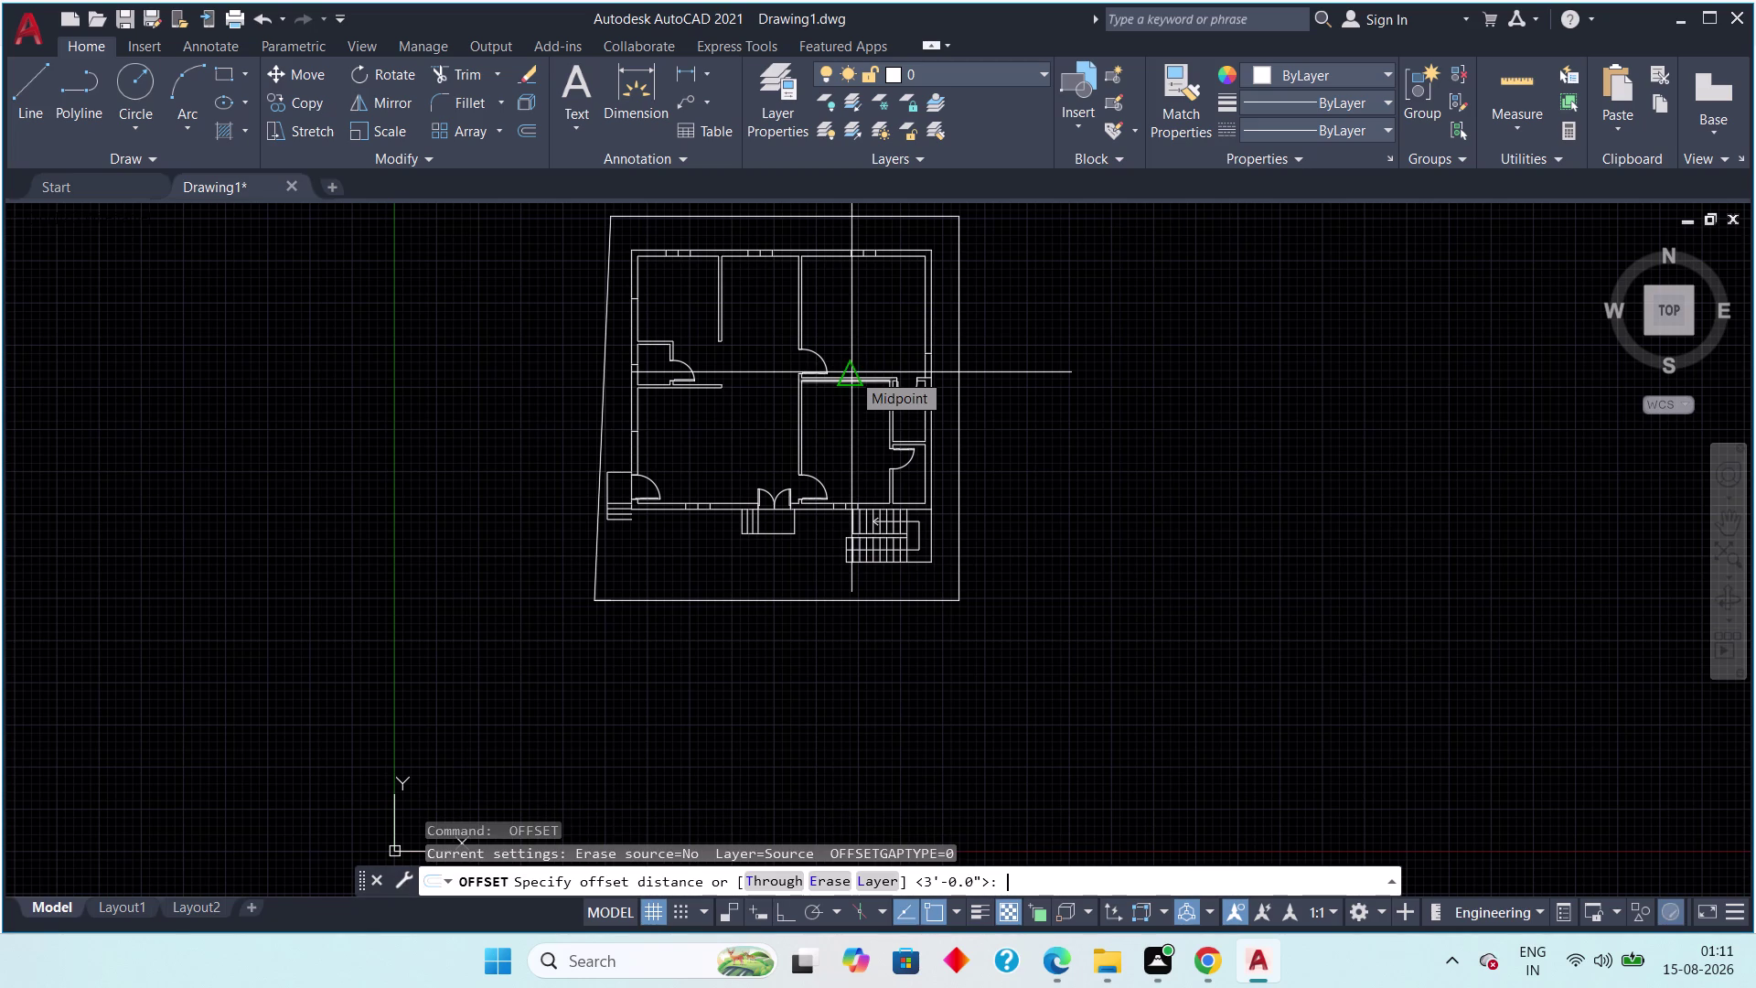
Set the new offset distance to 6".
scroll(up, 3)
scroll(down, 3)
middle_drag(677, 385, 644, 355)
scroll(down, 3)
scroll(down, 3)
scroll(up, 3)
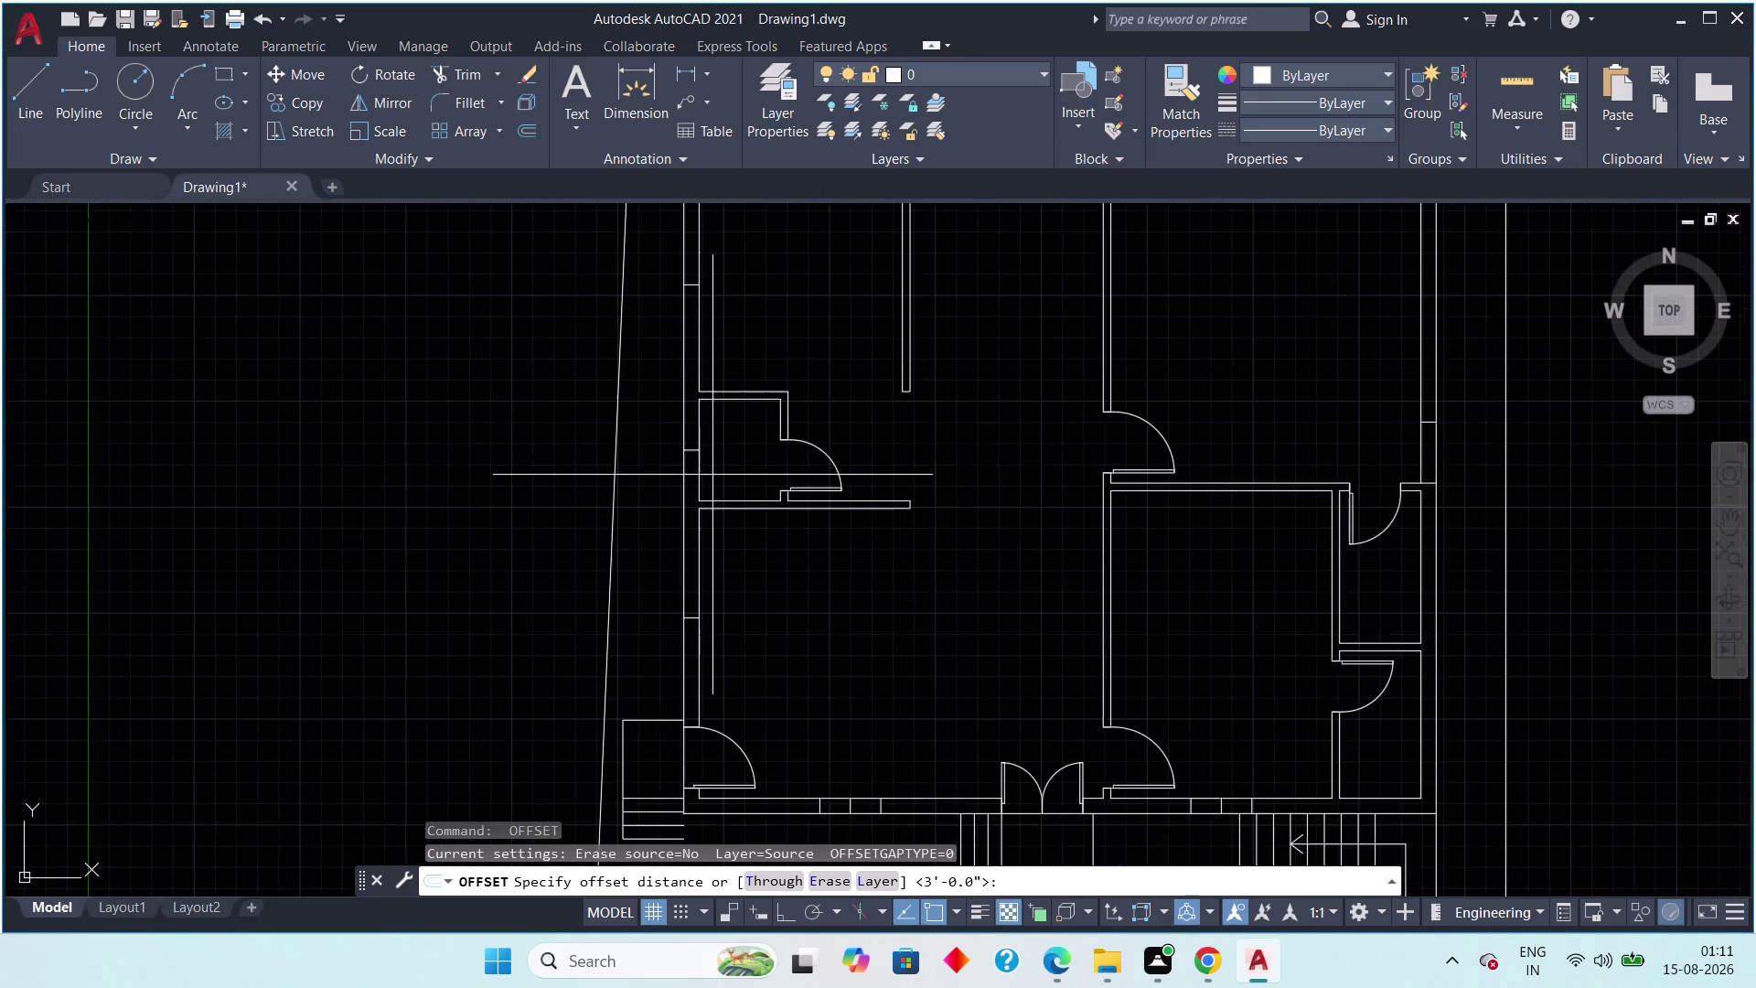
scroll(up, 3)
scroll(down, 3)
scroll(down, 3)
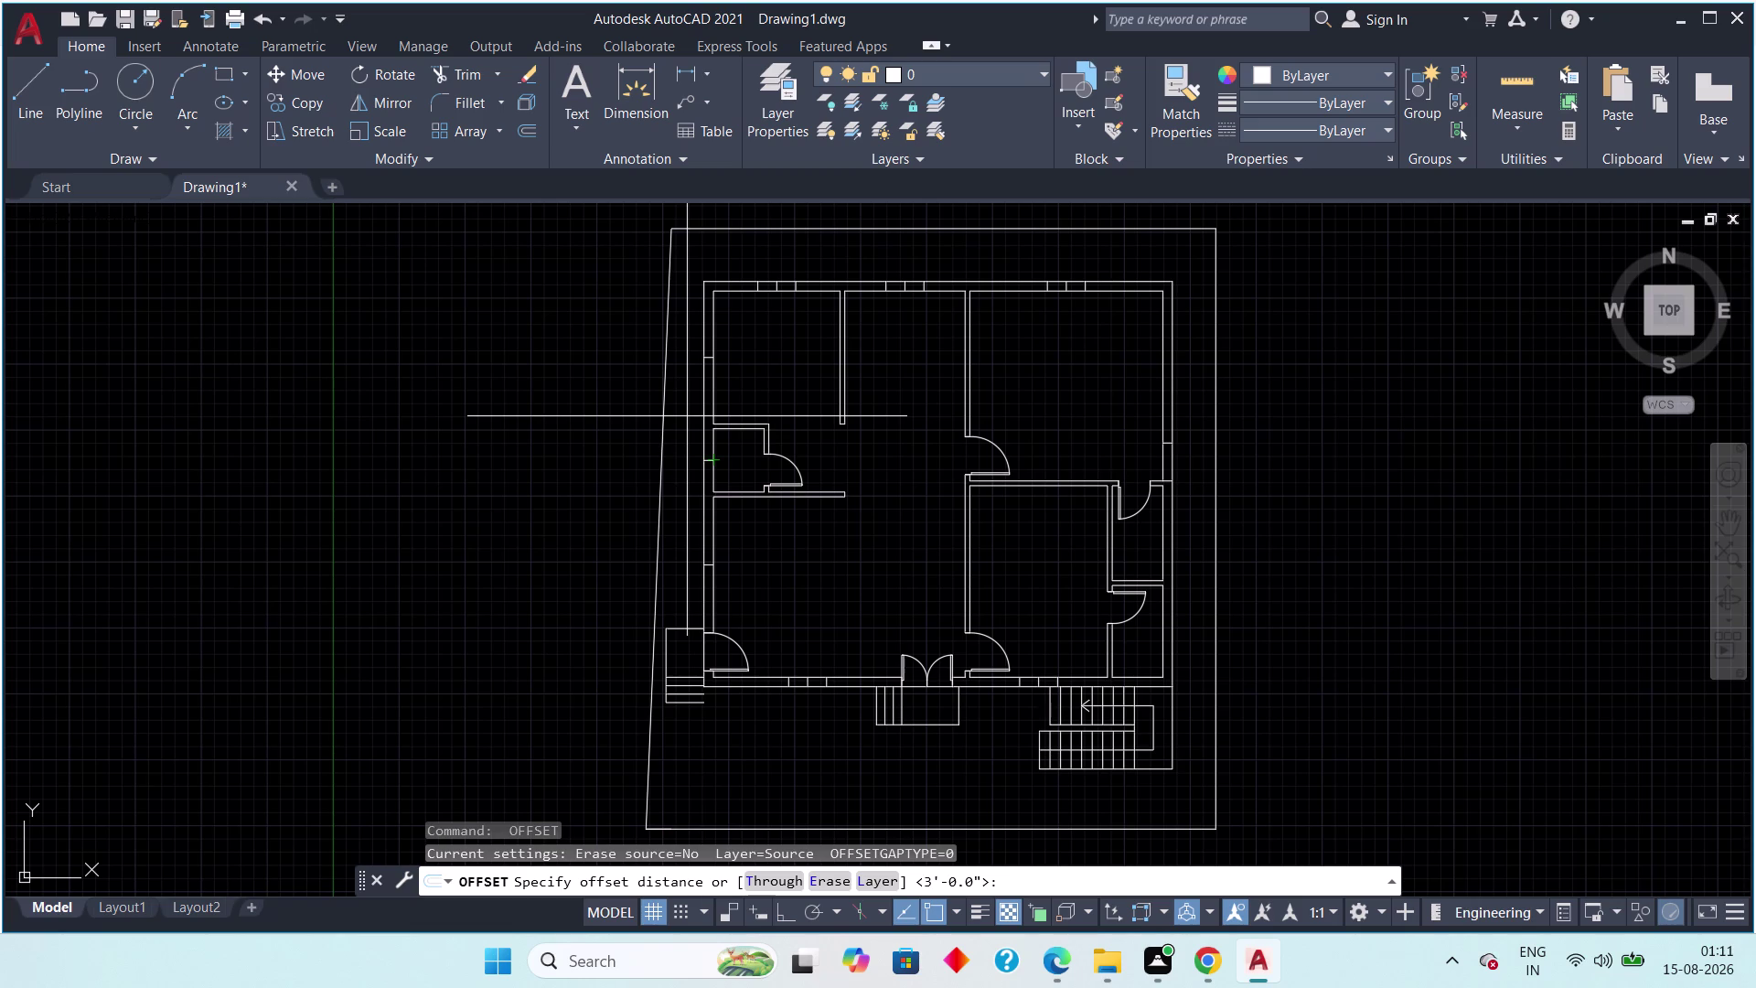
key(6)
text(")
key(space)
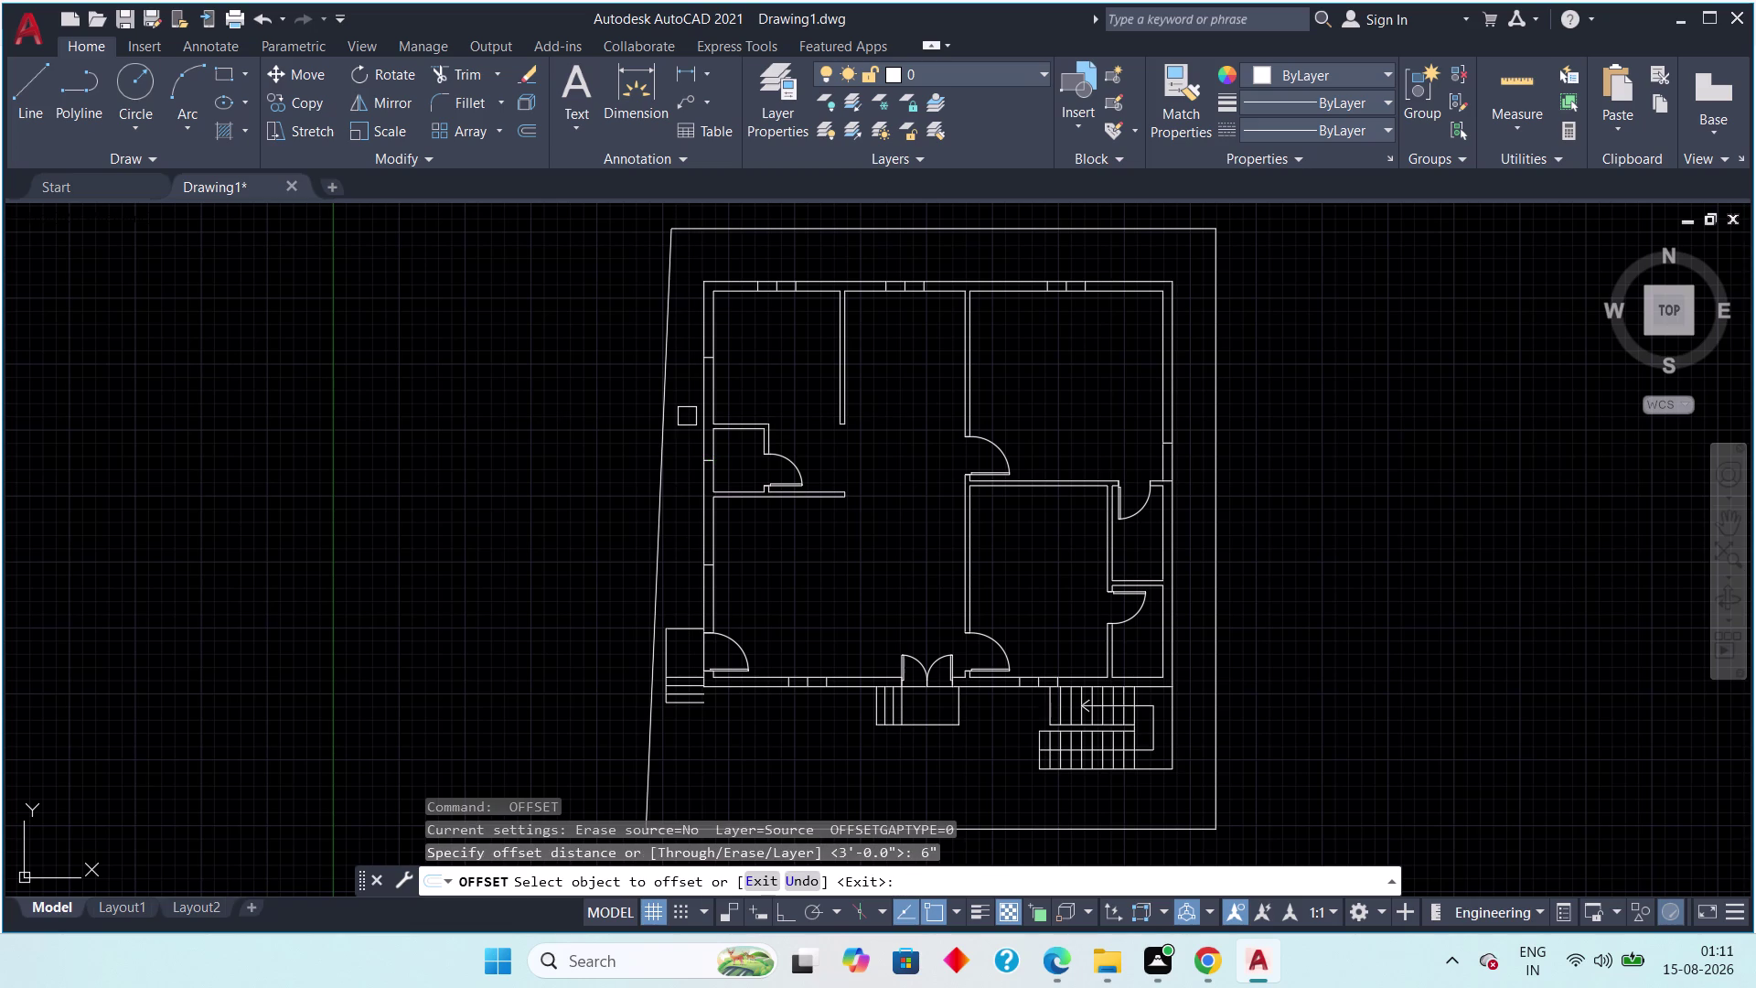
Offset the left wall window lines 6" near the small left room.
scroll(up, 3)
scroll(down, 3)
middle_drag(723, 394, 725, 413)
middle_drag(727, 406, 682, 527)
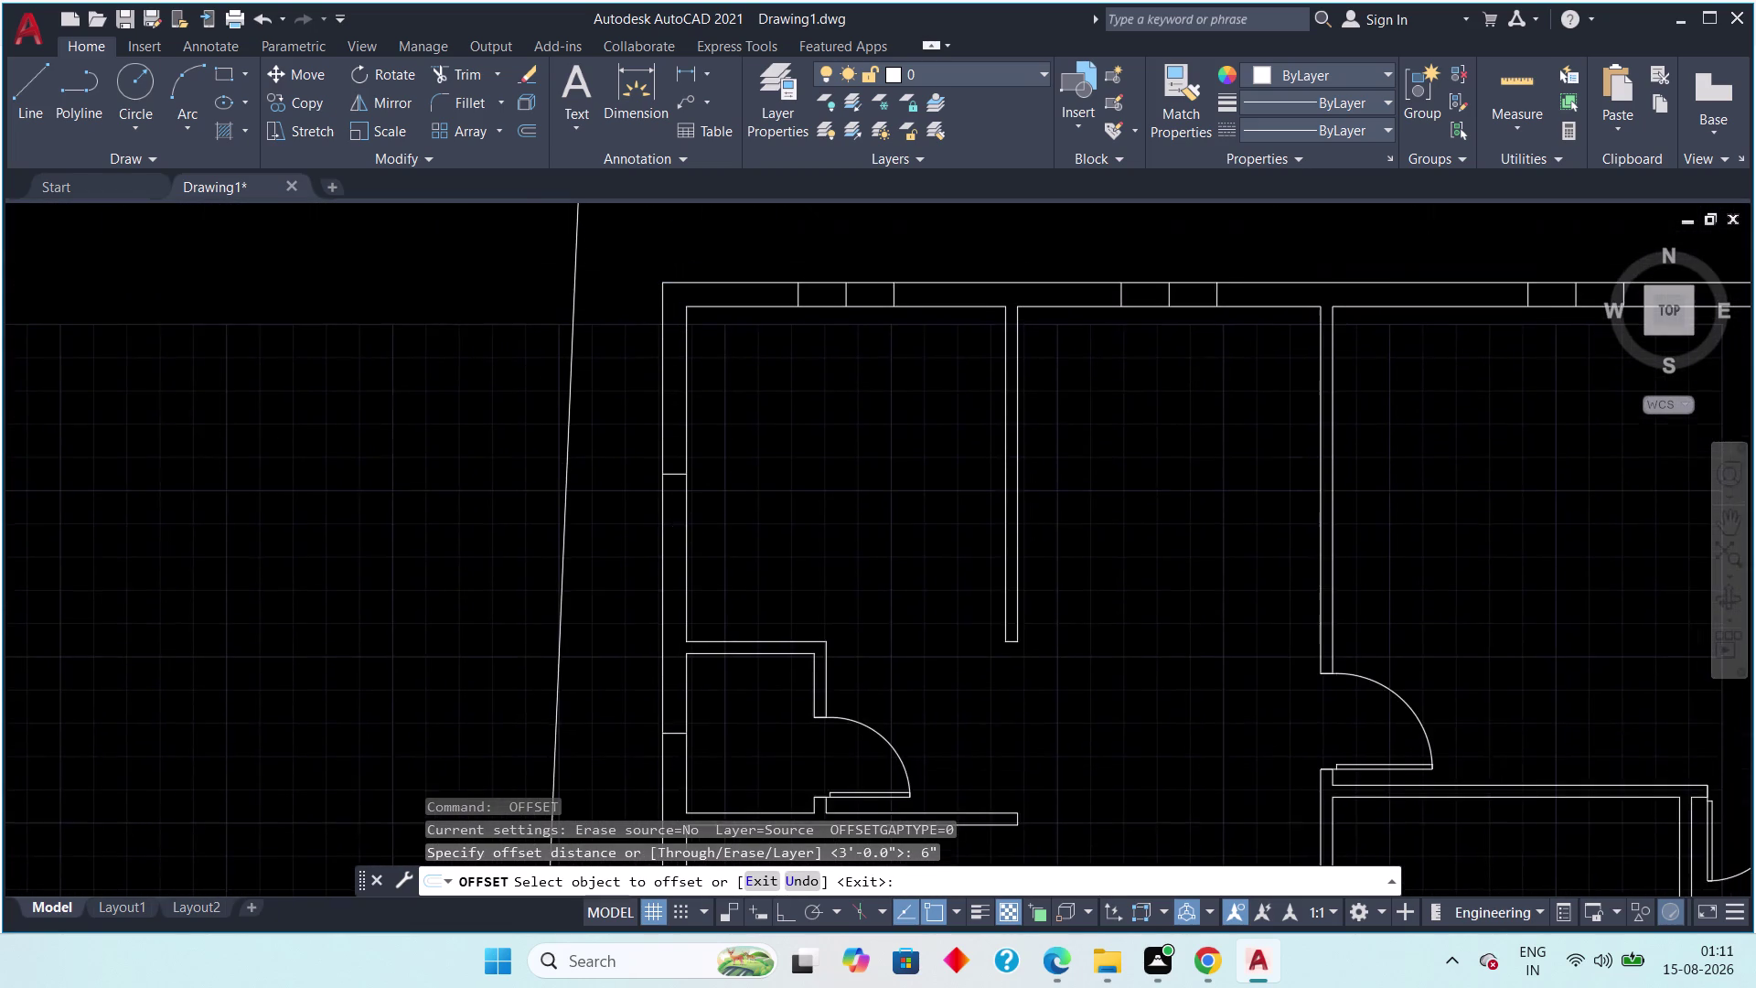
middle_drag(682, 527, 681, 528)
scroll(up, 3)
click(651, 468)
click(661, 532)
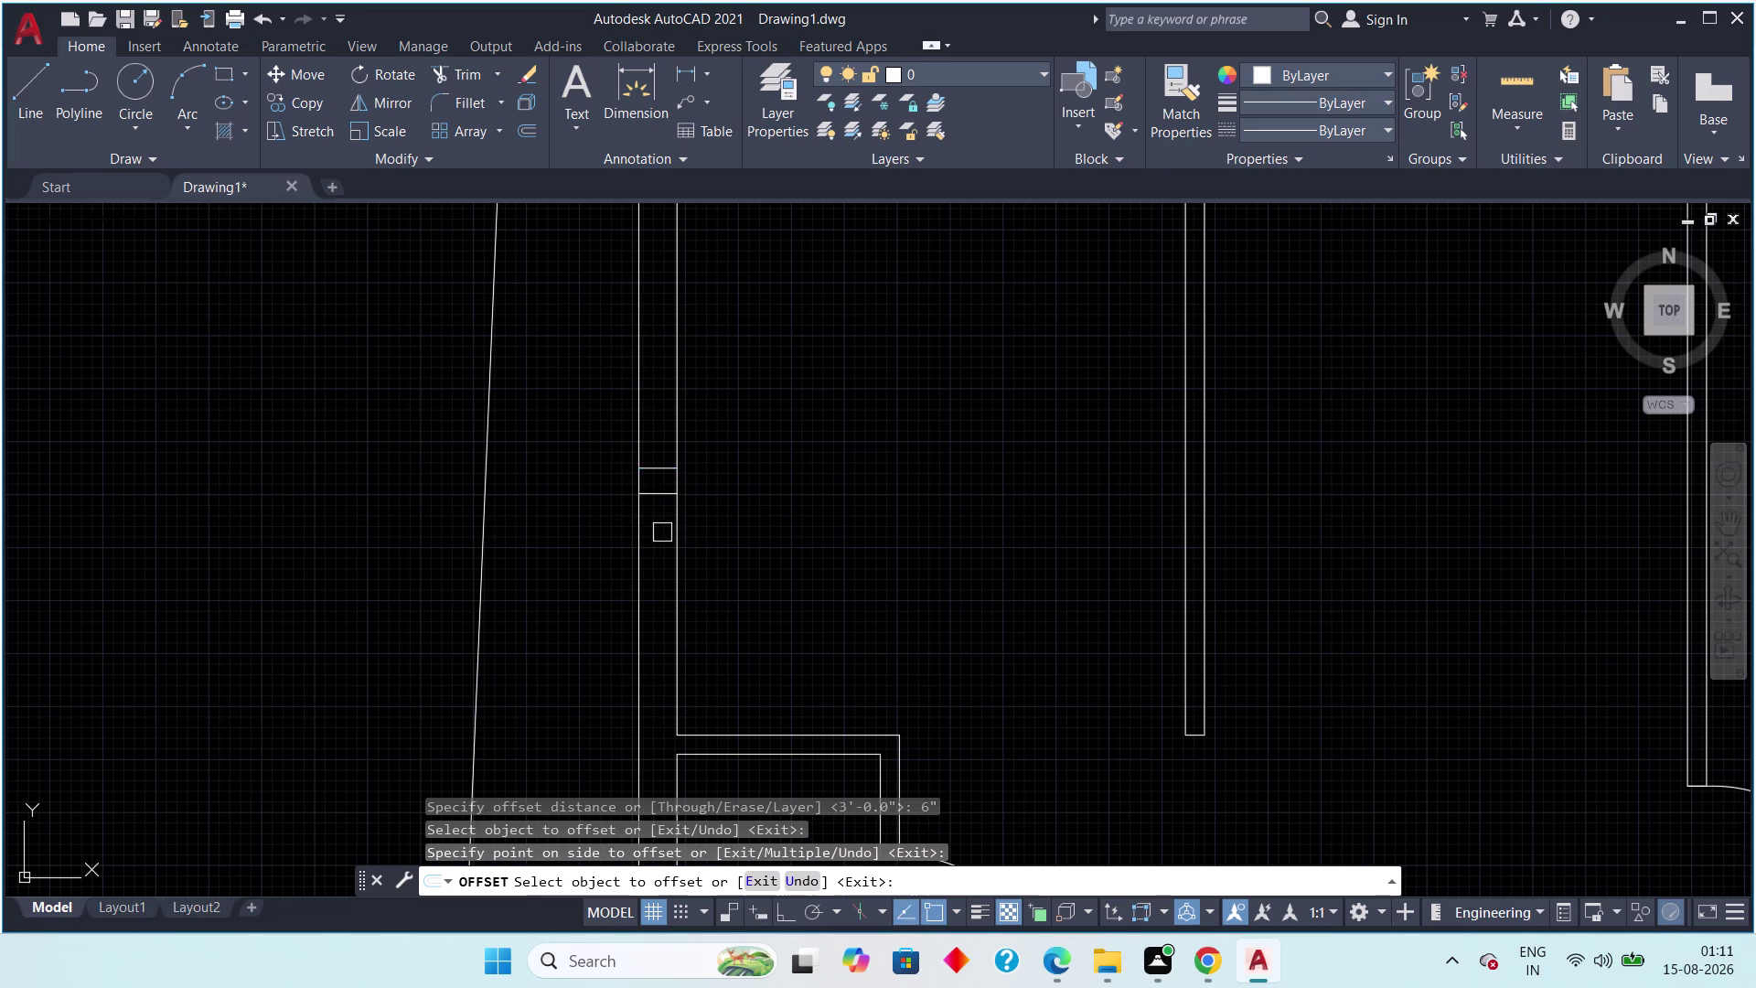
click(651, 463)
click(652, 422)
scroll(down, 3)
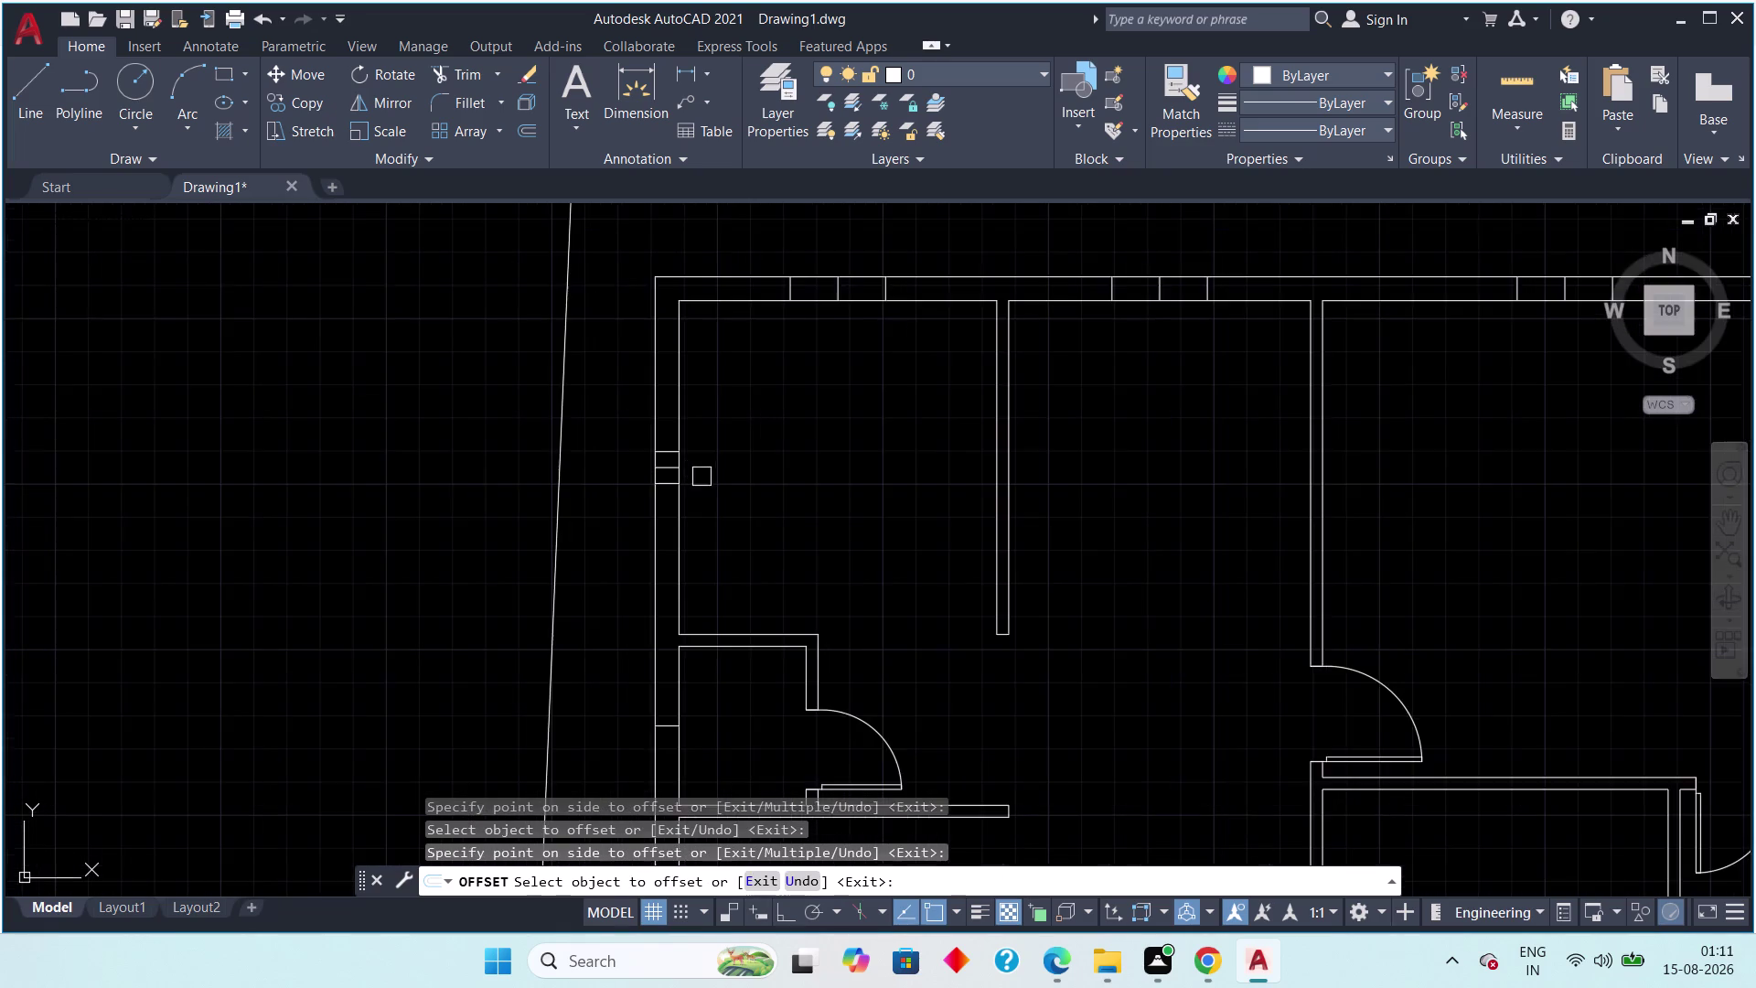
middle_drag(703, 484, 736, 283)
scroll(up, 3)
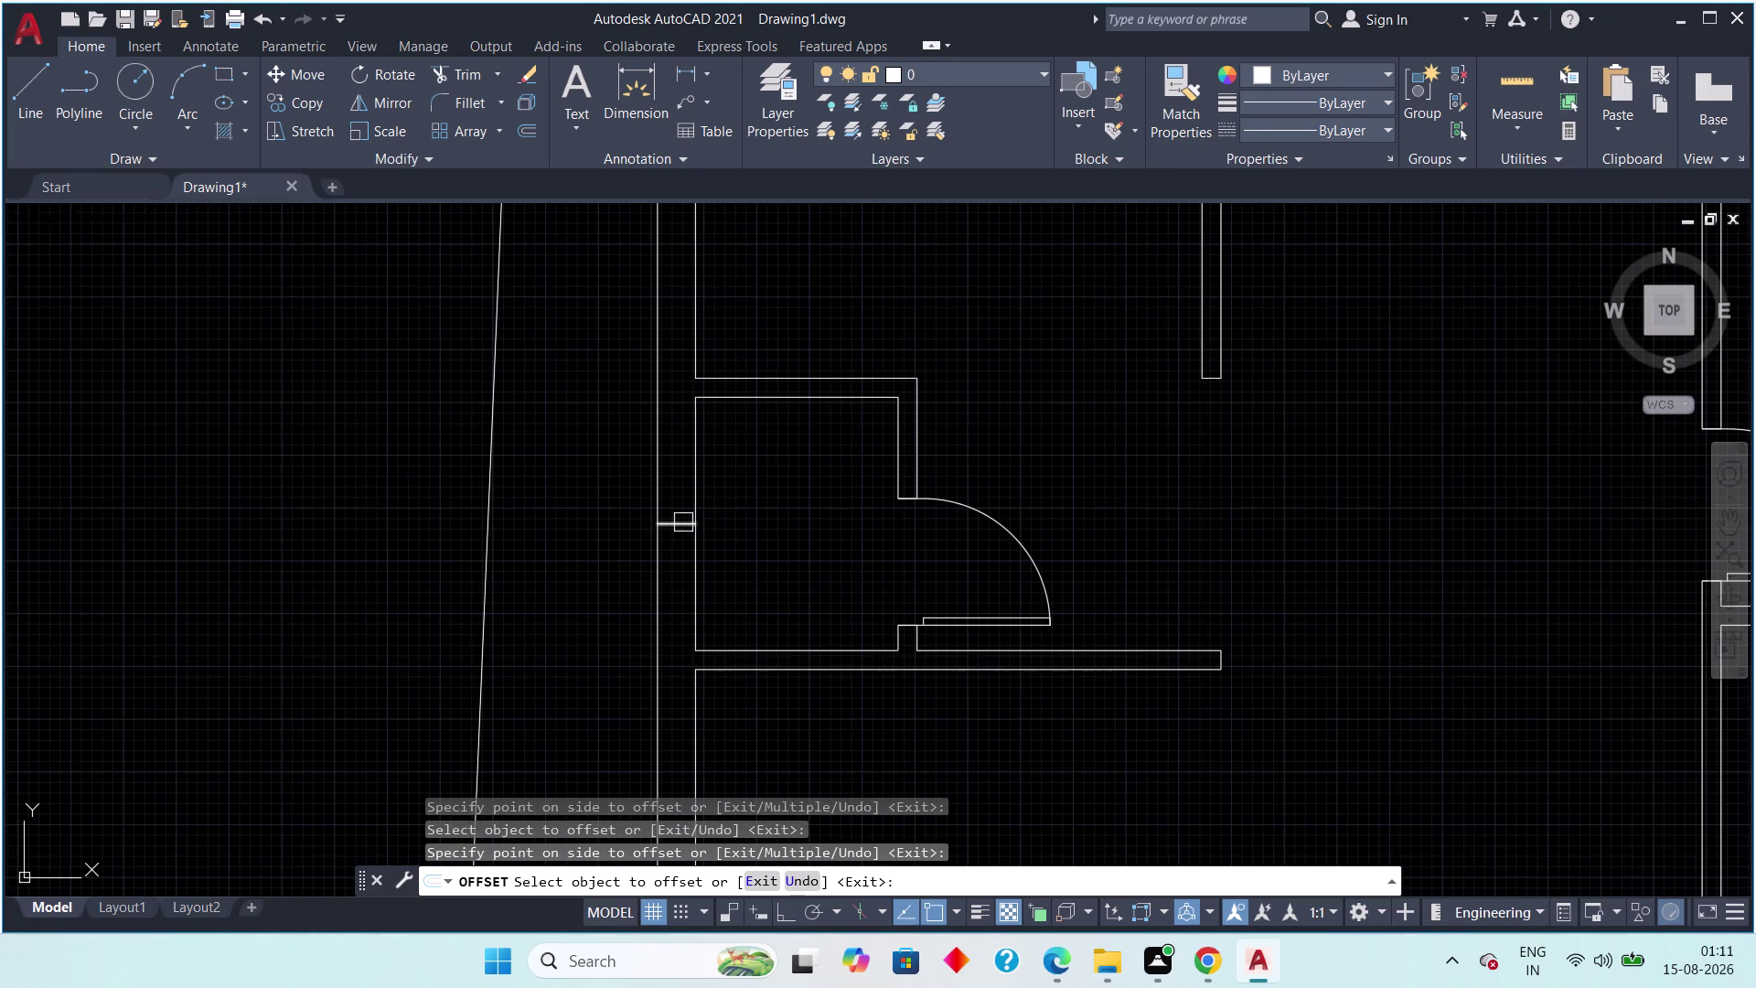
drag(678, 522, 677, 514)
click(679, 472)
drag(674, 524, 676, 532)
click(689, 567)
Pan to the entrance and stairs, cancel, and restart OFFSET.
scroll(down, 3)
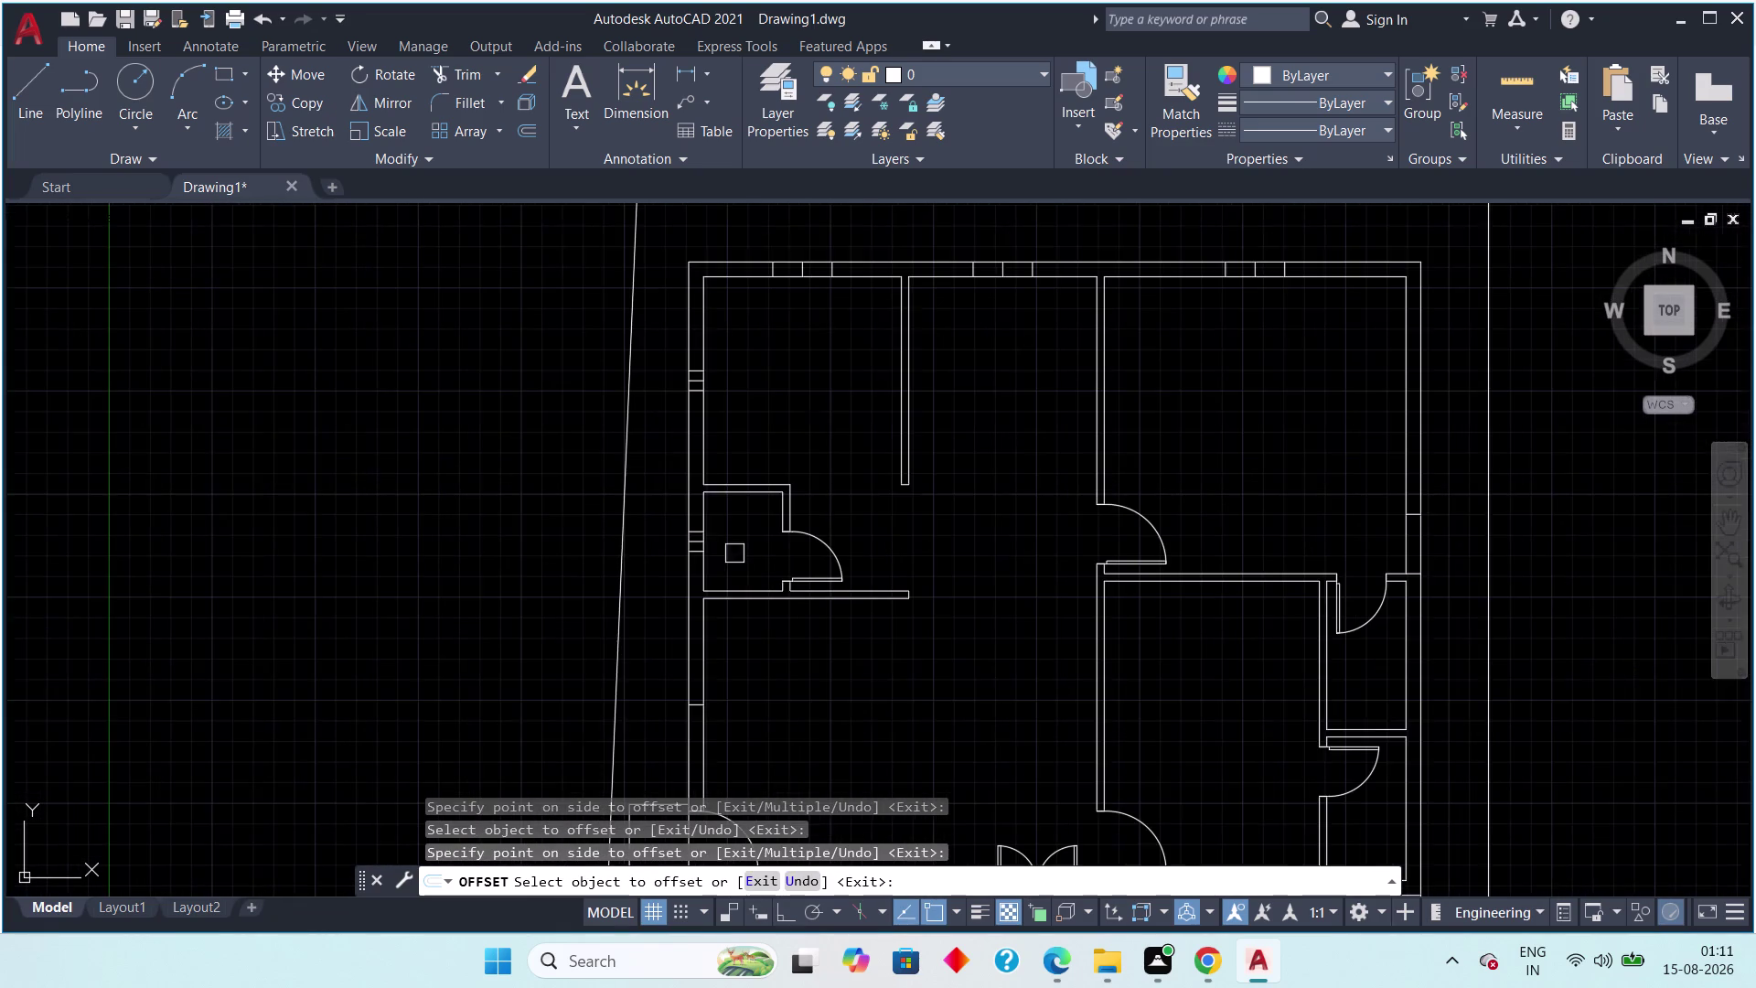
middle_drag(727, 555, 658, 472)
middle_drag(657, 472, 655, 471)
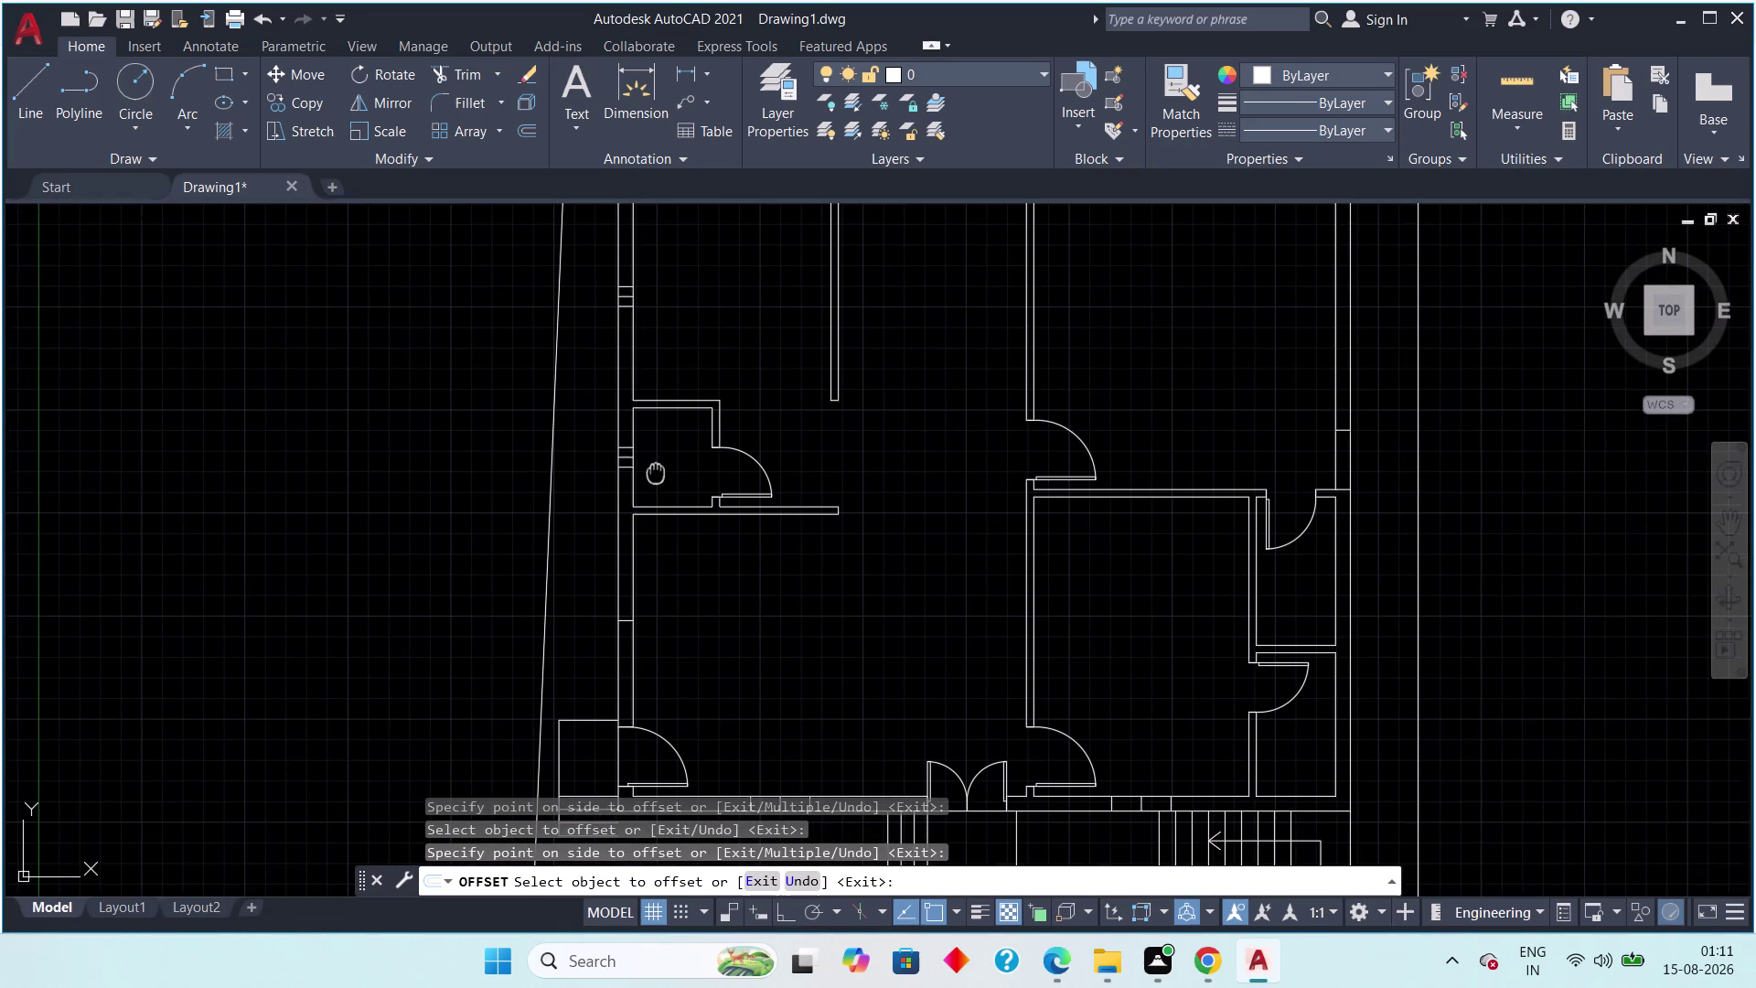
middle_drag(655, 471, 656, 398)
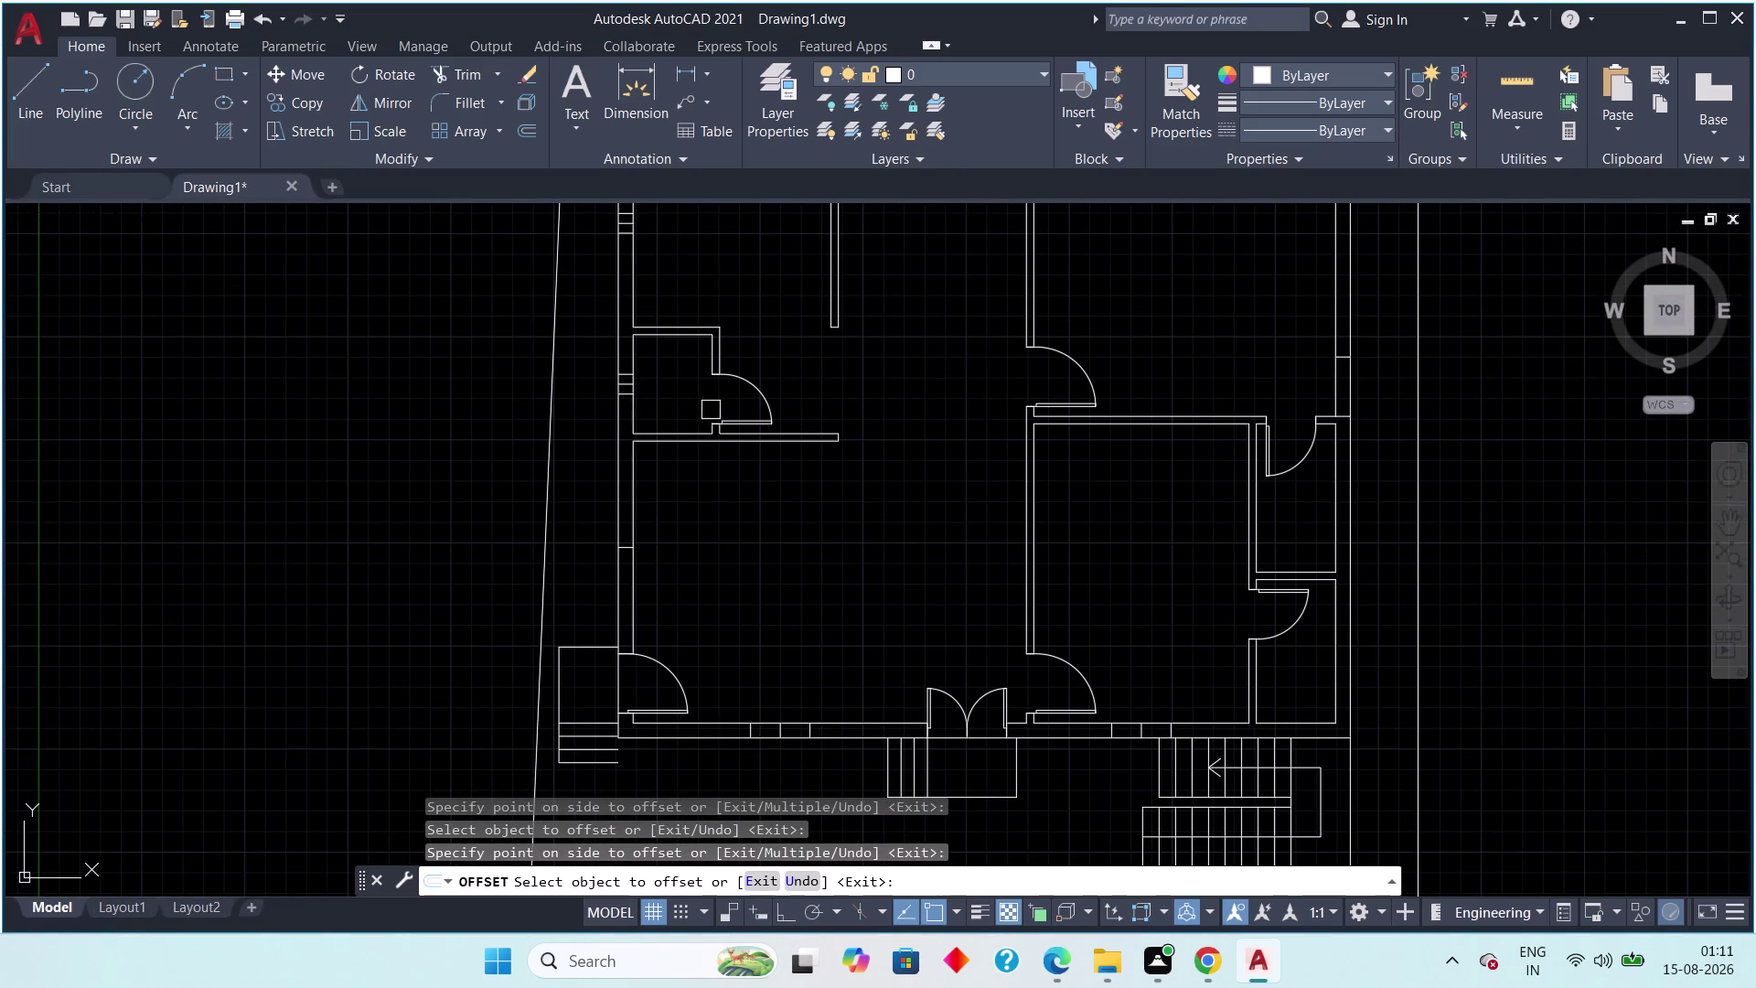
key(Escape)
key(space)
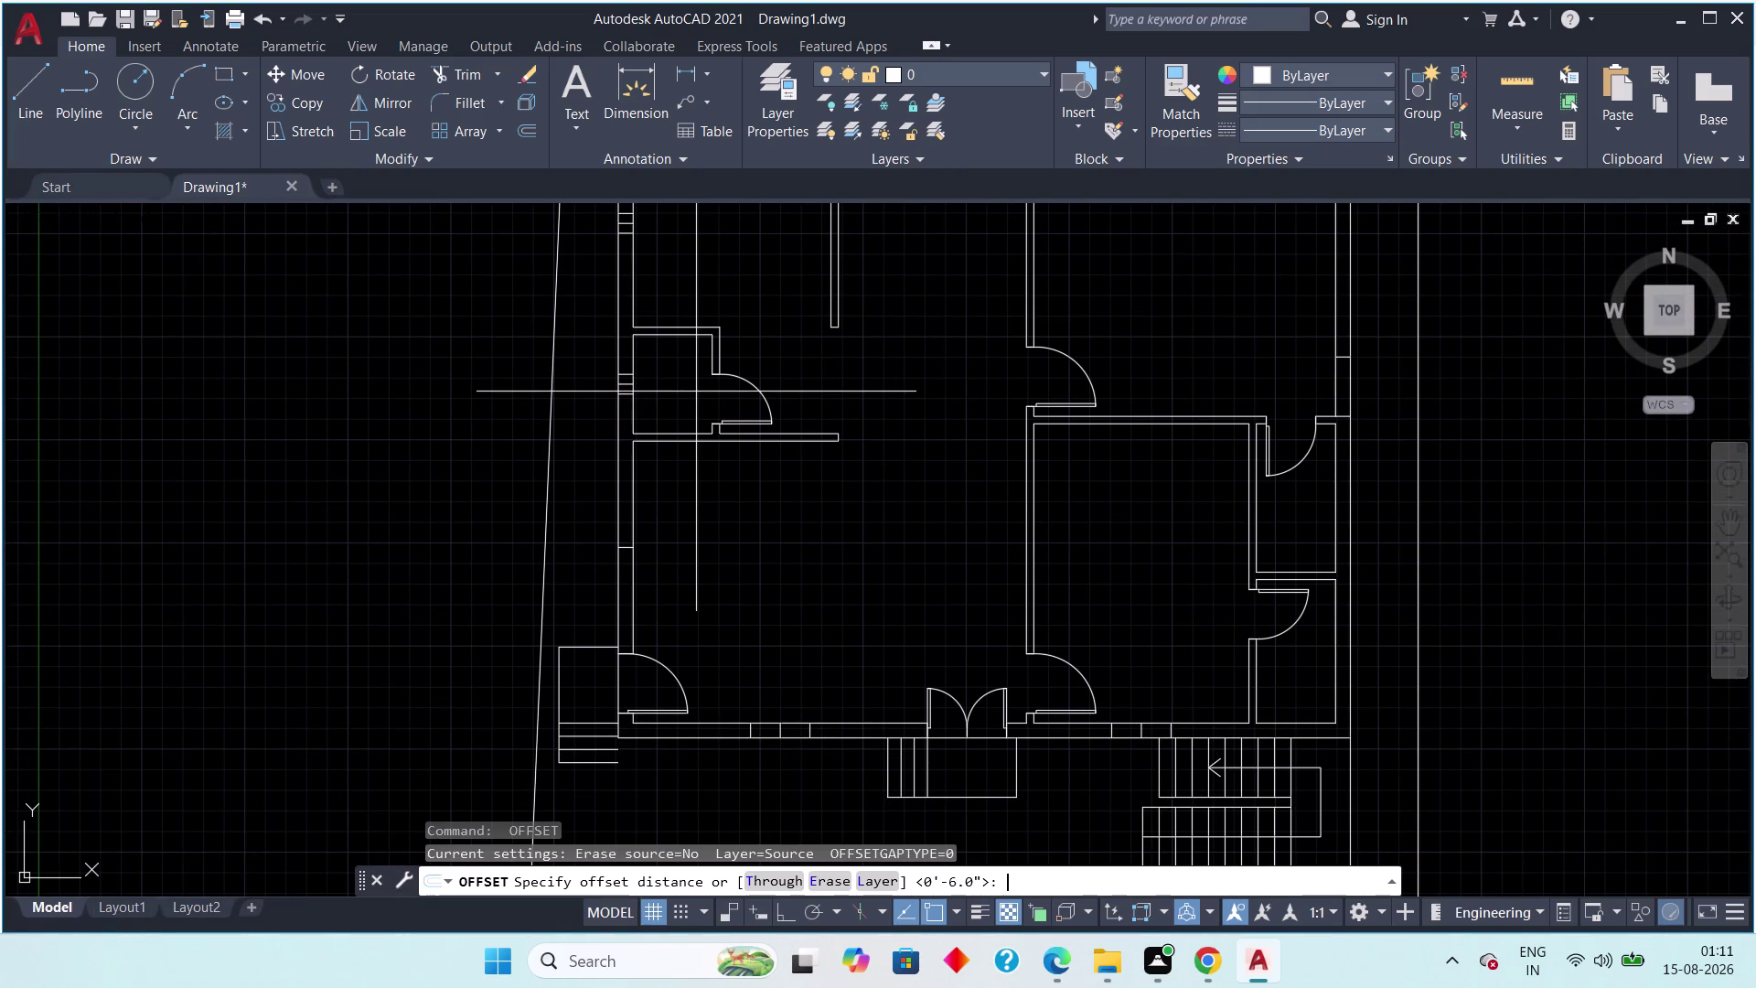
Enter a 1'6" offset distance, then cancel the failed offset with Esc.
text(1'+6)
key(BackSpace)
key(BackSpace)
key(6)
key(shift+quotedbl)
key(Return)
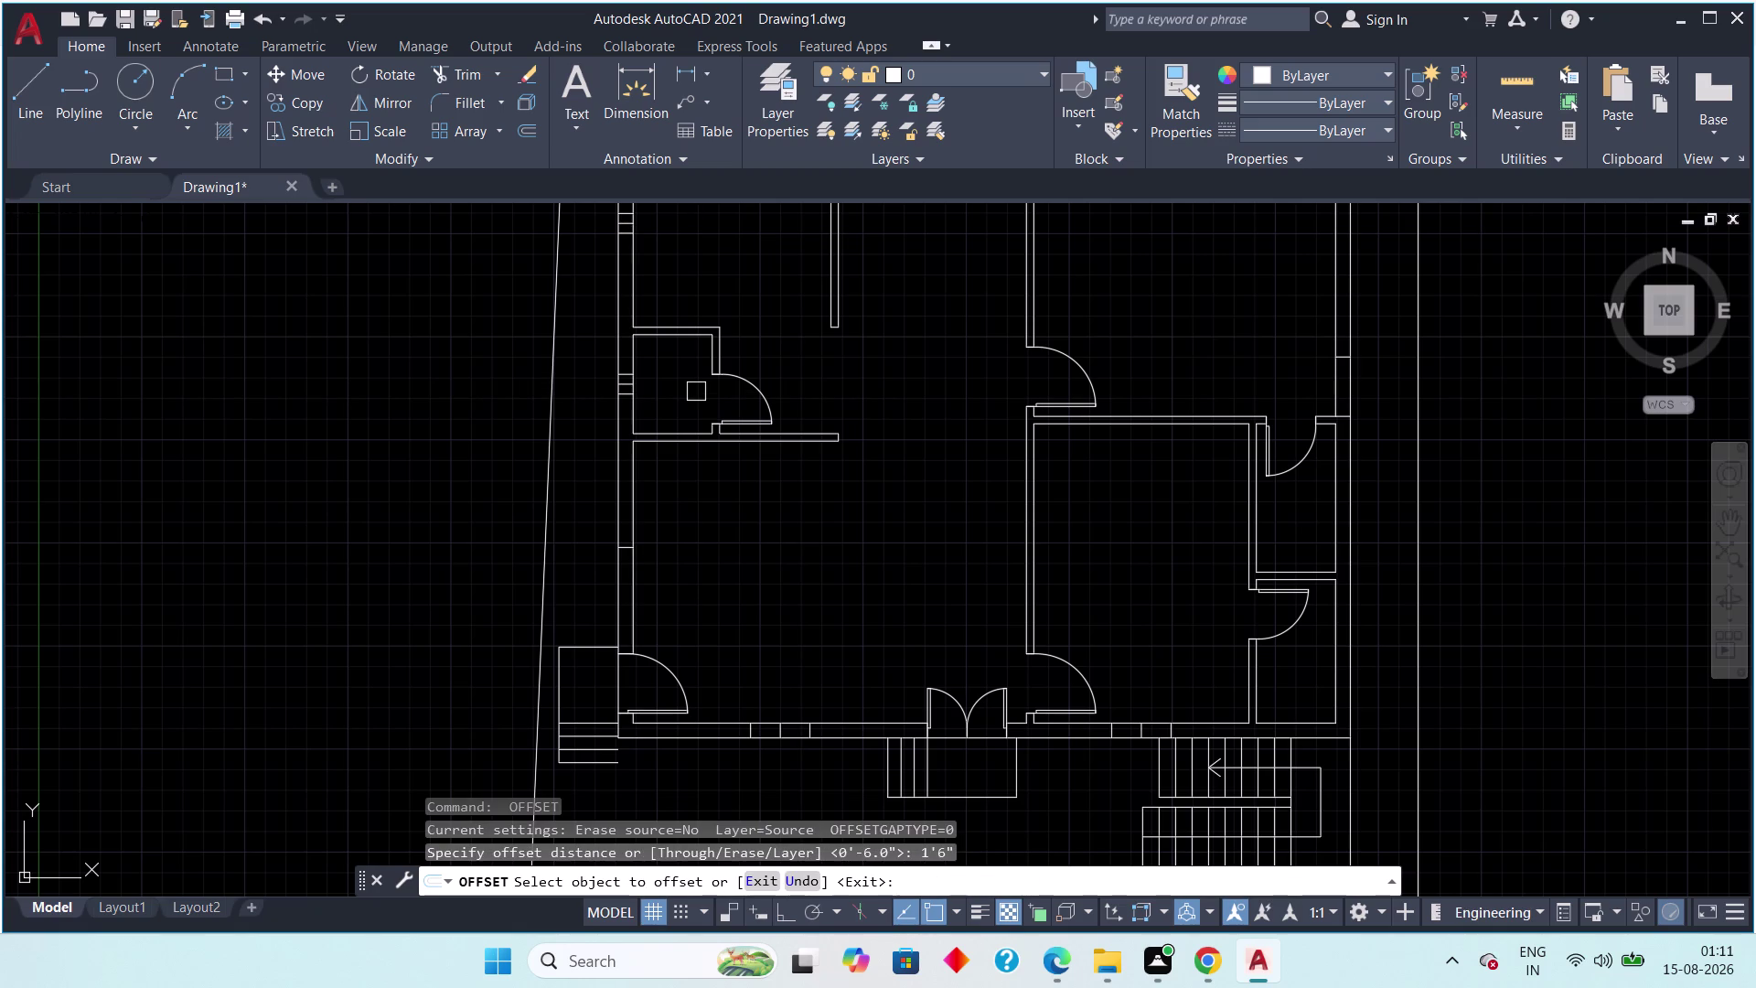
scroll(up, 3)
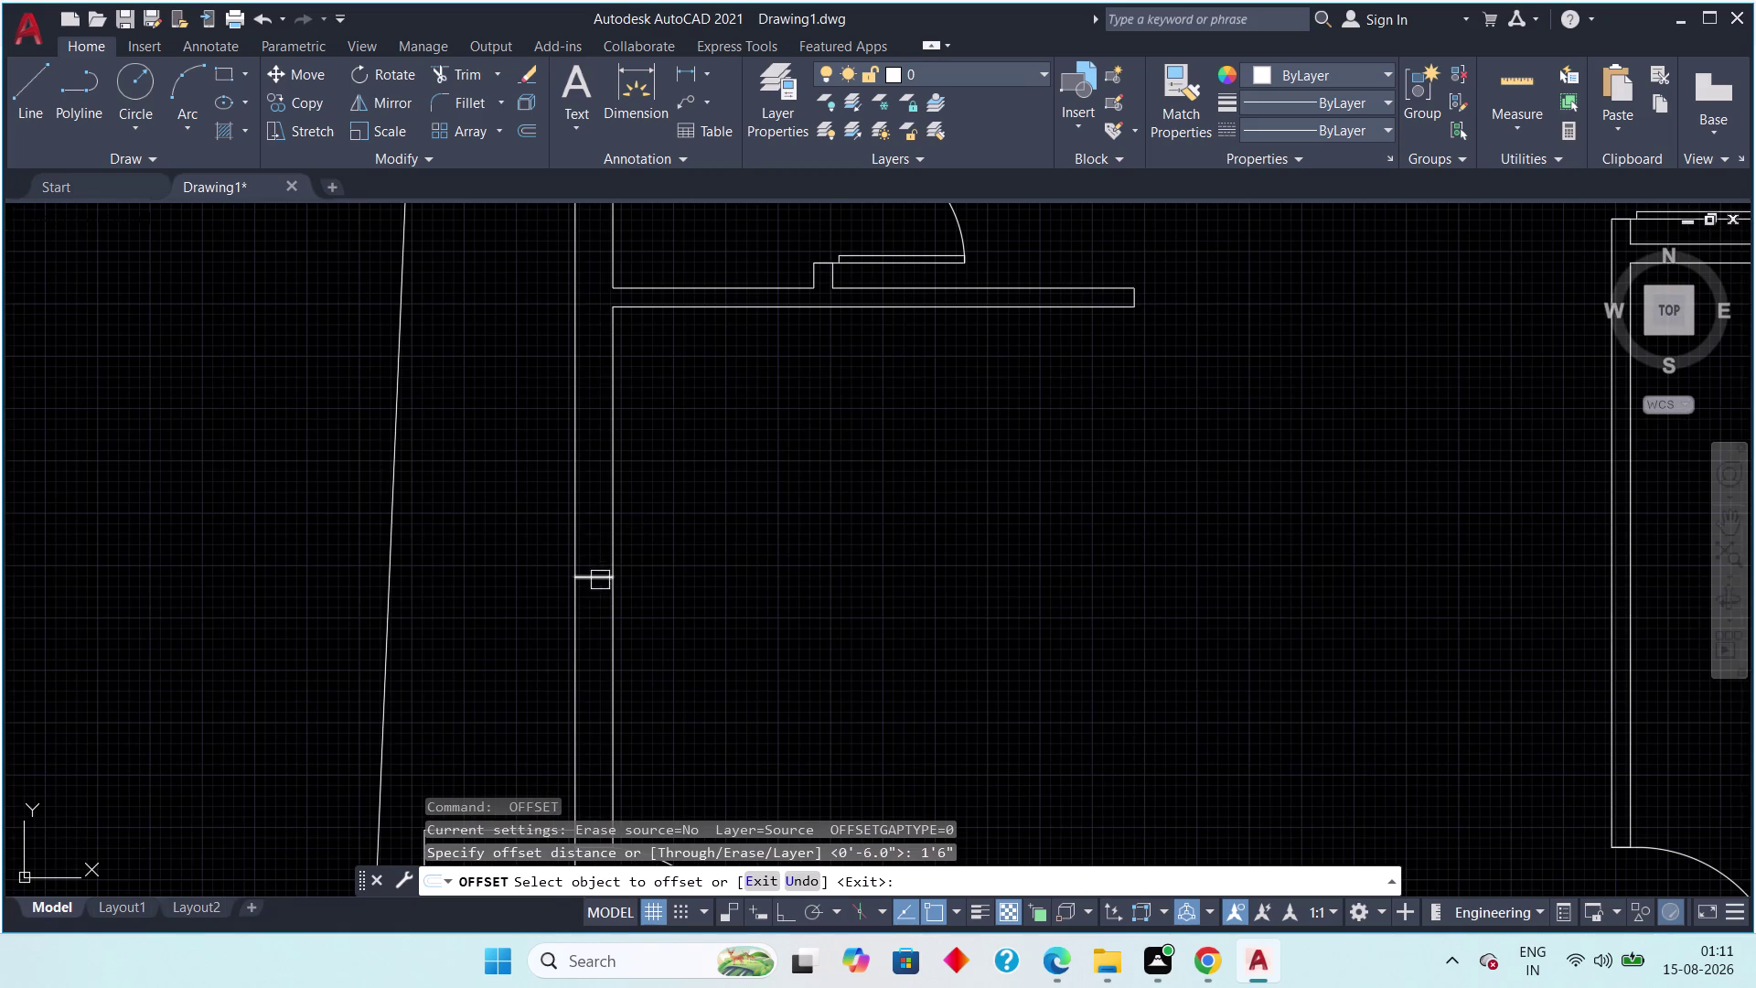
drag(600, 580, 595, 558)
drag(582, 505, 585, 514)
drag(596, 582, 598, 601)
drag(596, 623, 593, 653)
scroll(down, 3)
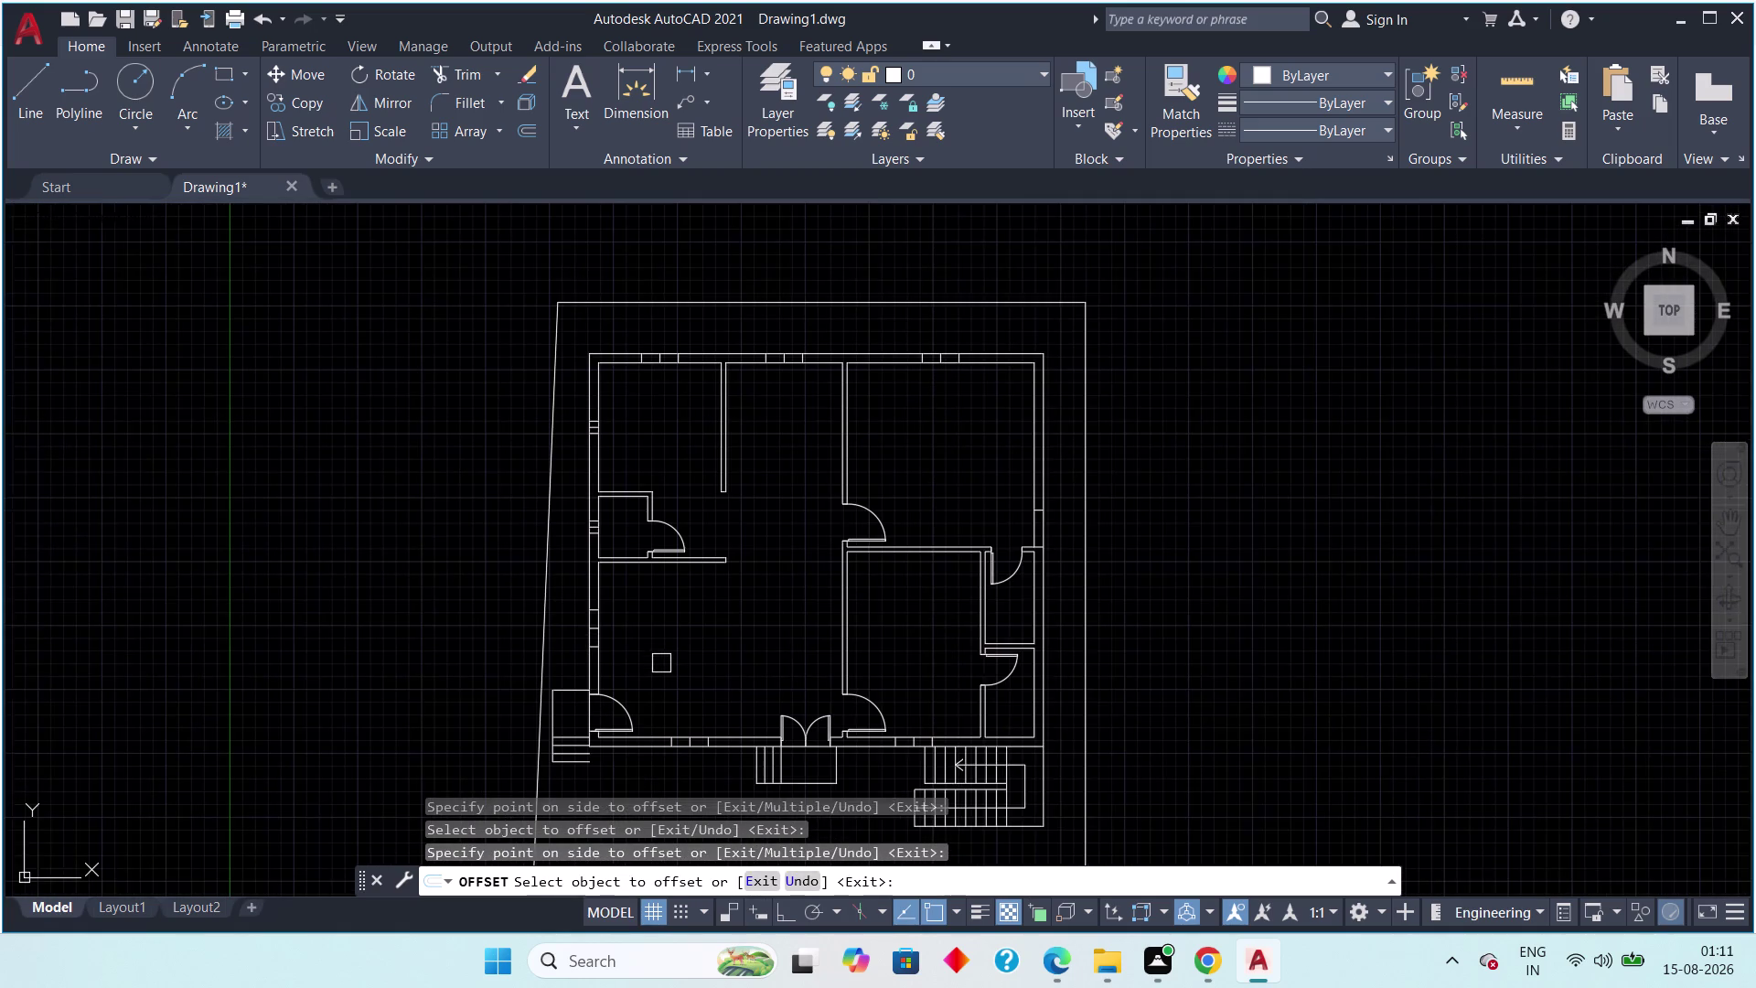
middle_drag(660, 662, 507, 614)
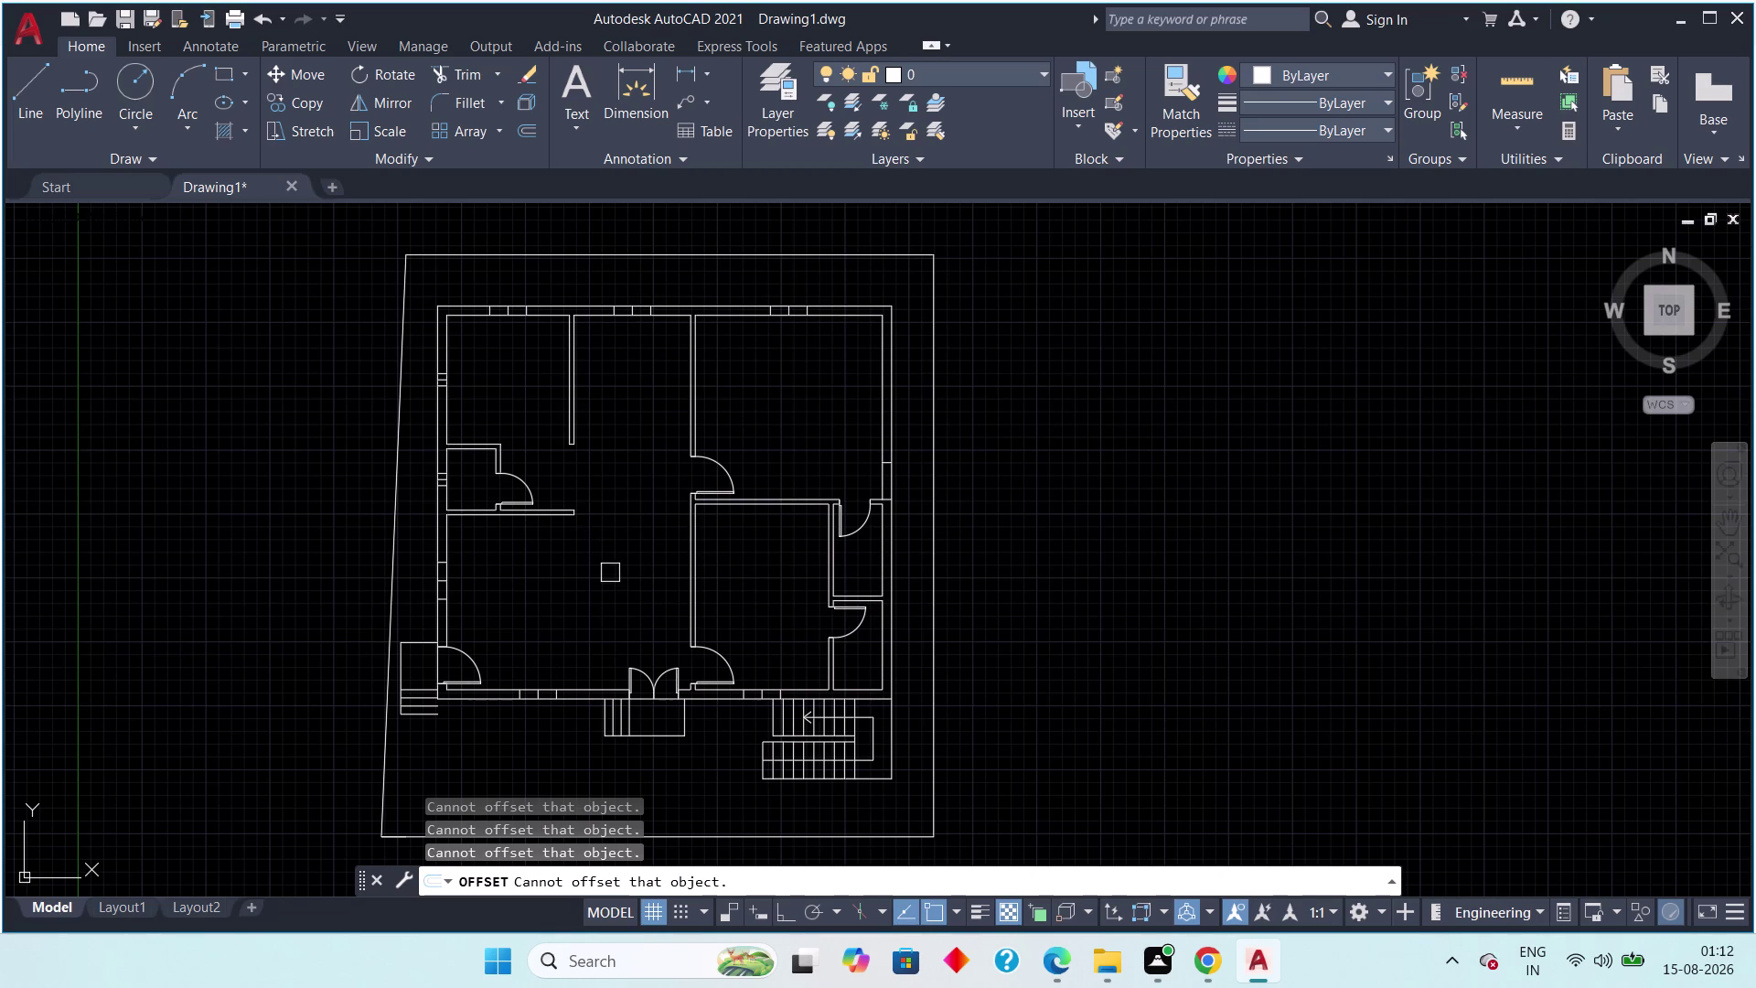
key(Escape)
key(Escape)
Erase the stray lines by the left wall, the small room, and the top-left room.
scroll(up, 3)
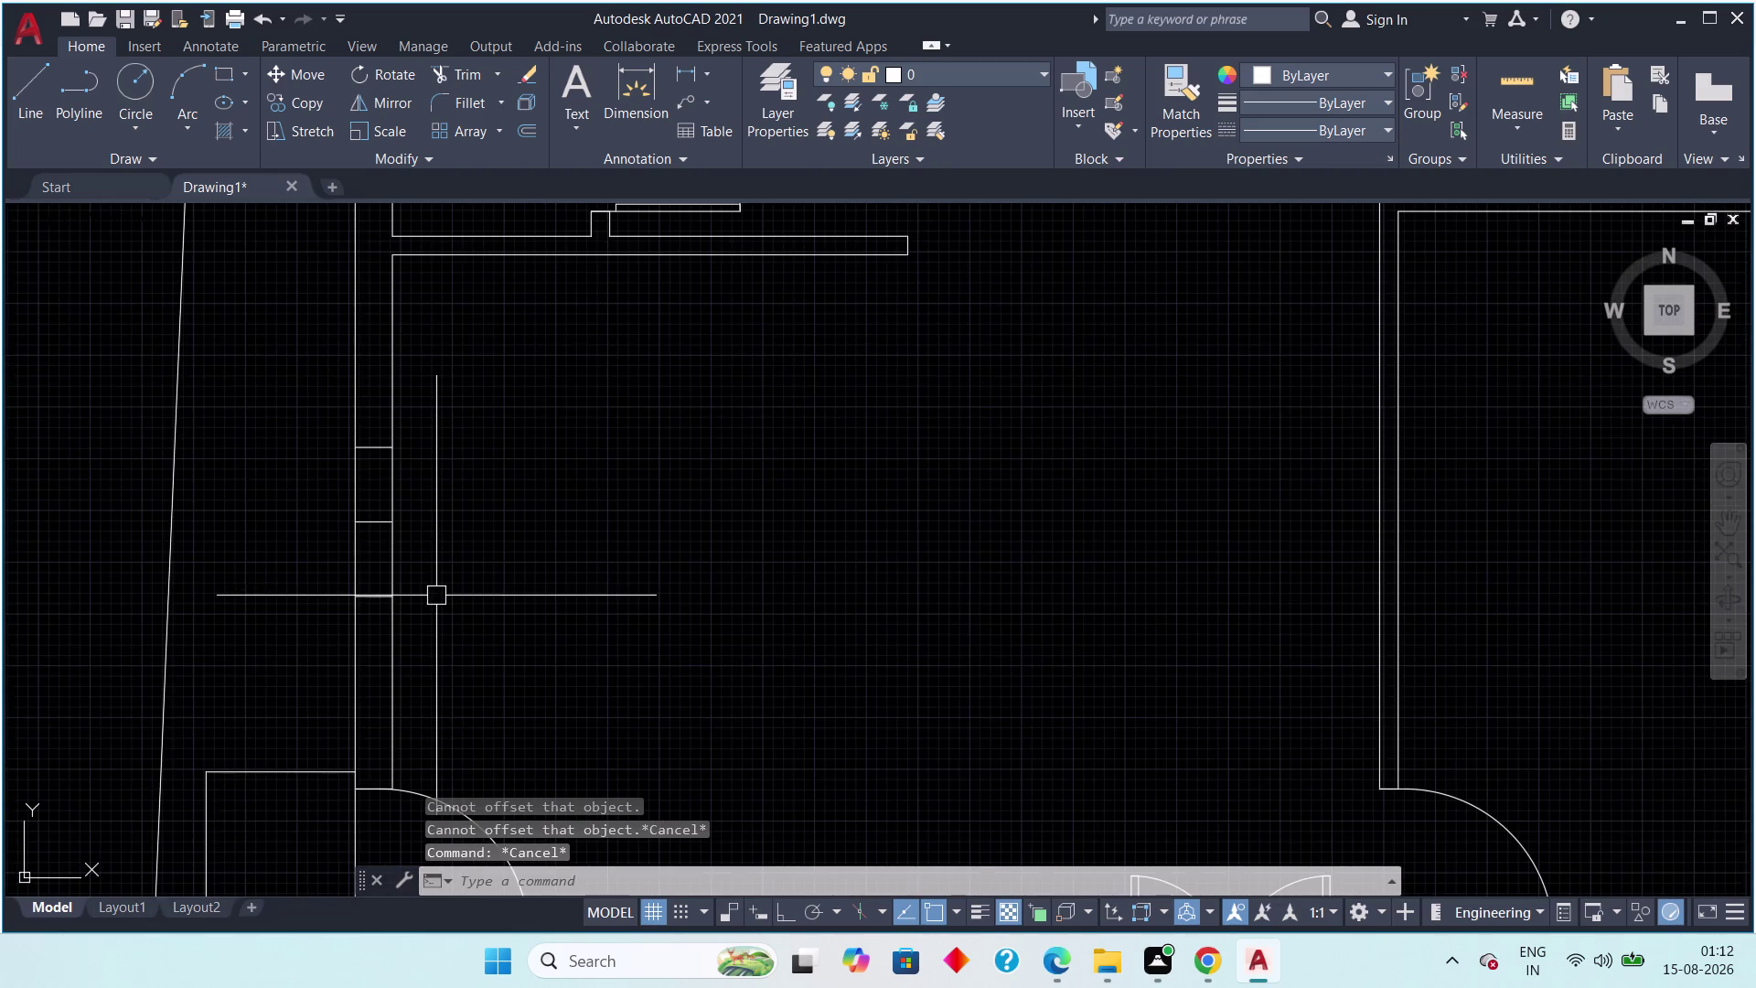
scroll(down, 3)
middle_drag(479, 605, 494, 610)
scroll(up, 3)
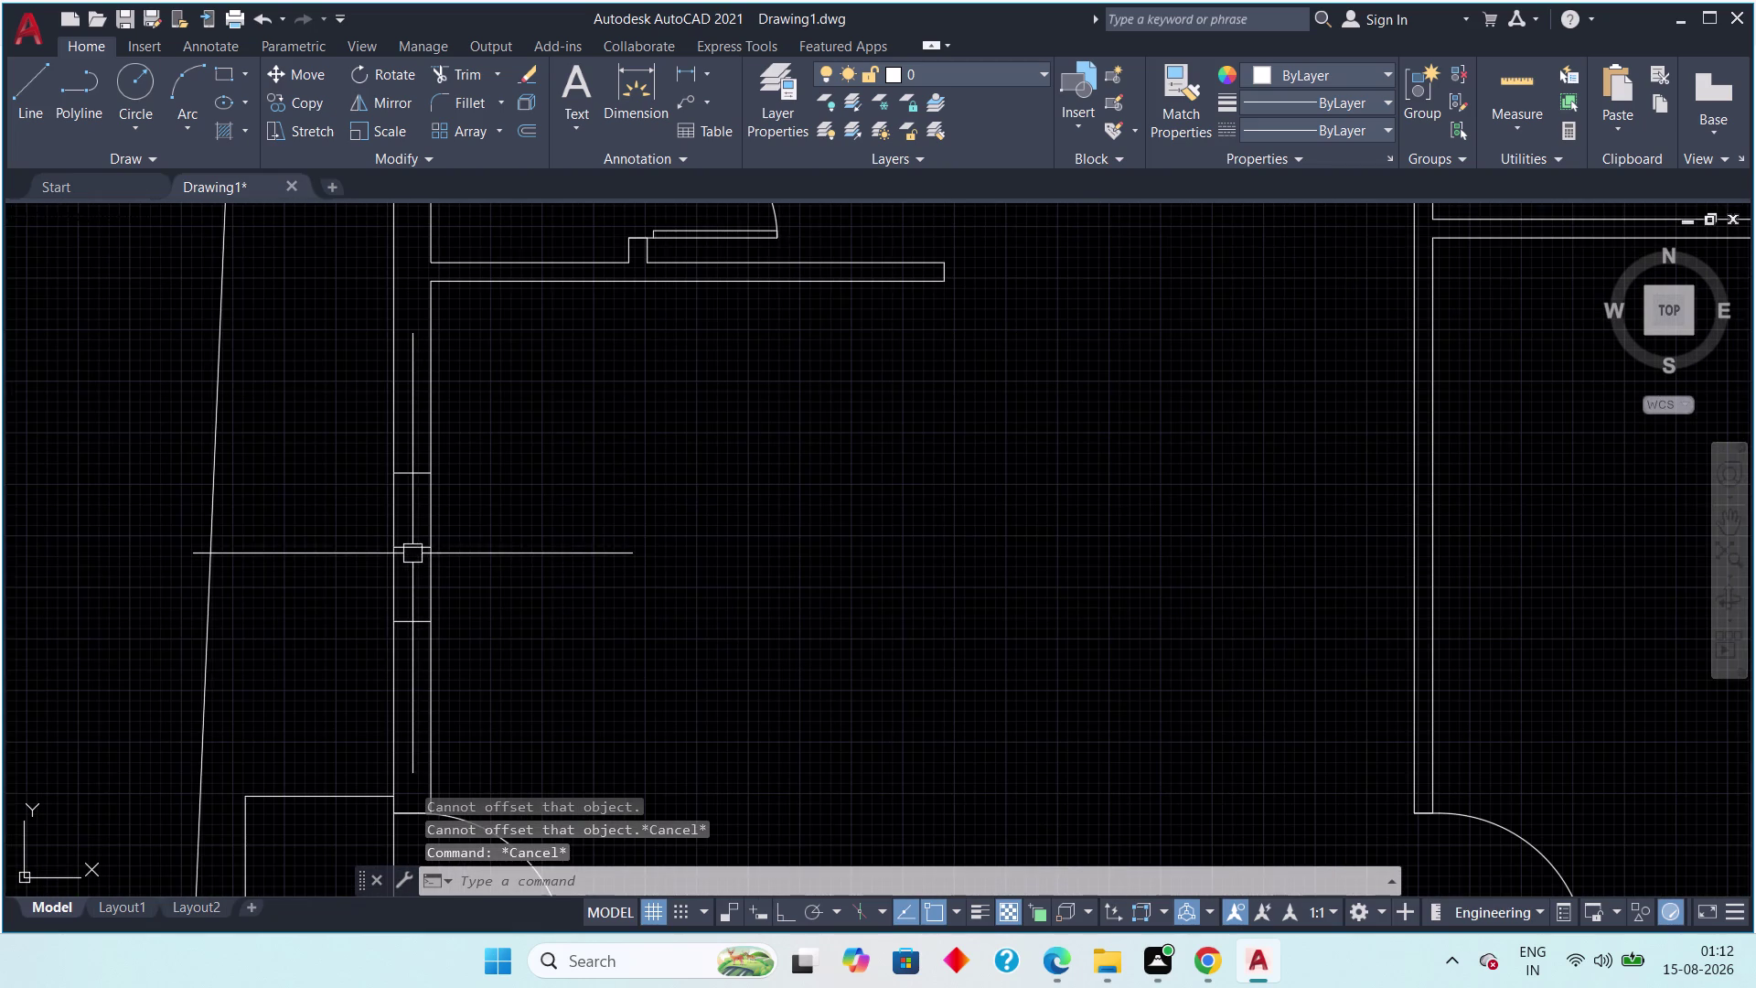
click(412, 553)
key(Delete)
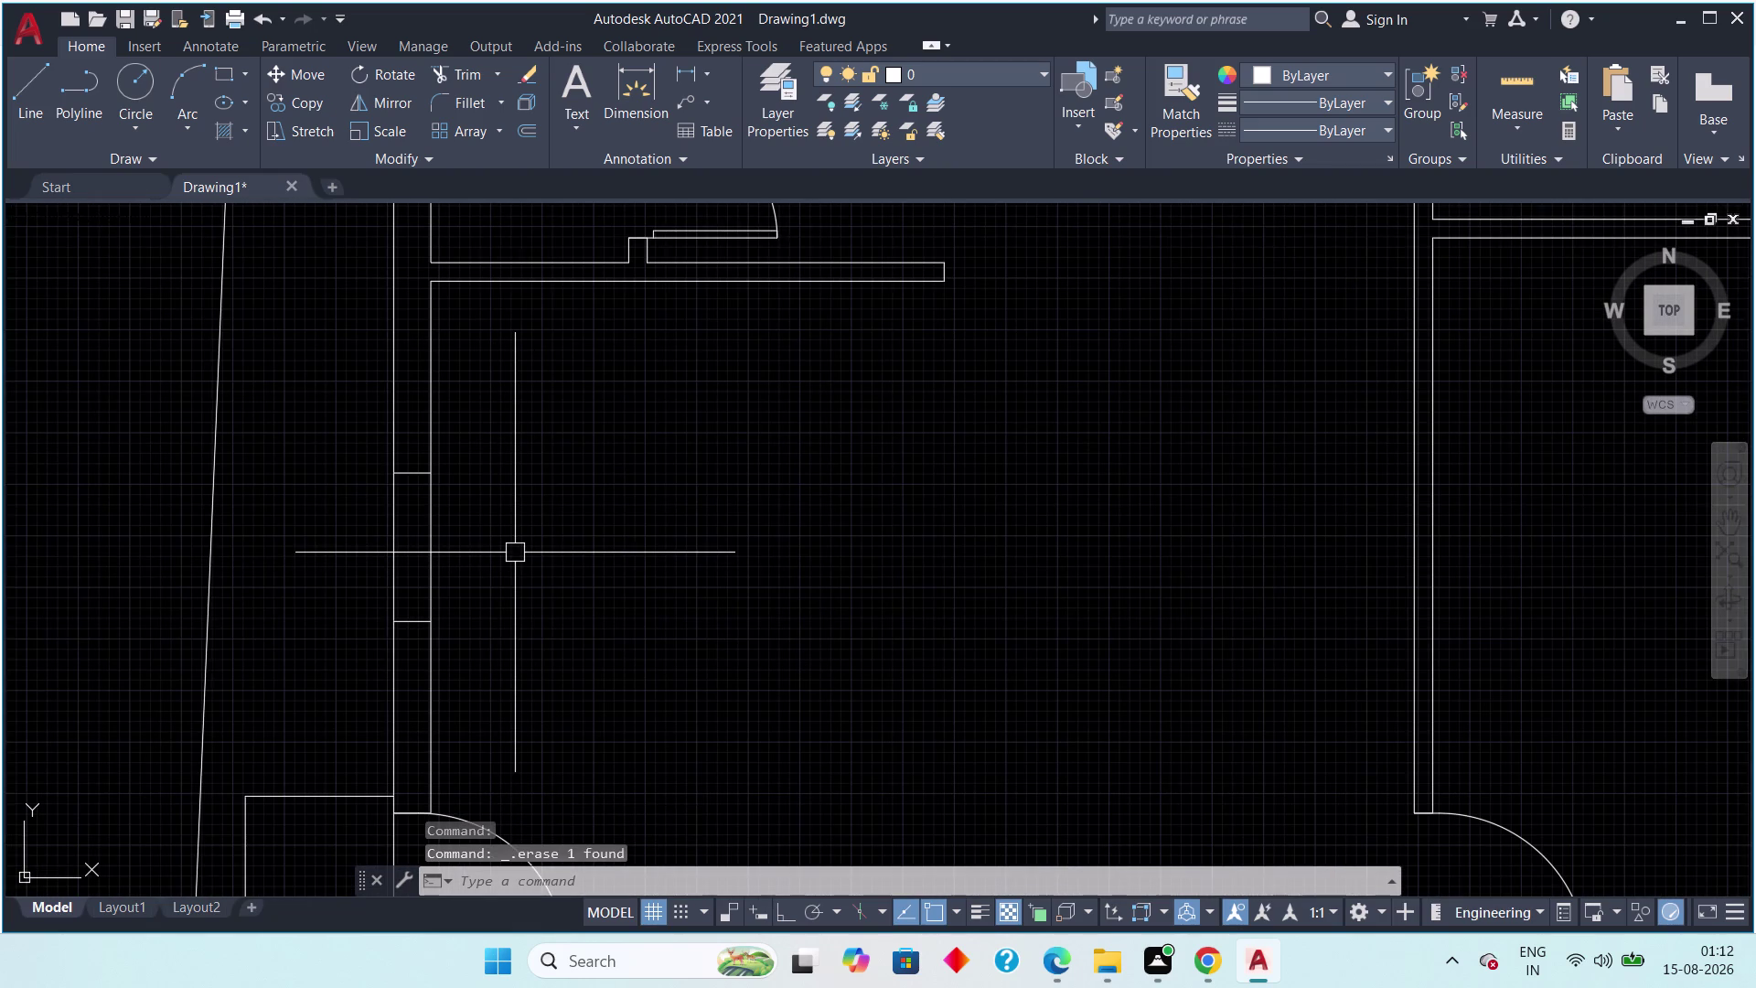
scroll(down, 3)
middle_drag(540, 480, 579, 715)
scroll(up, 3)
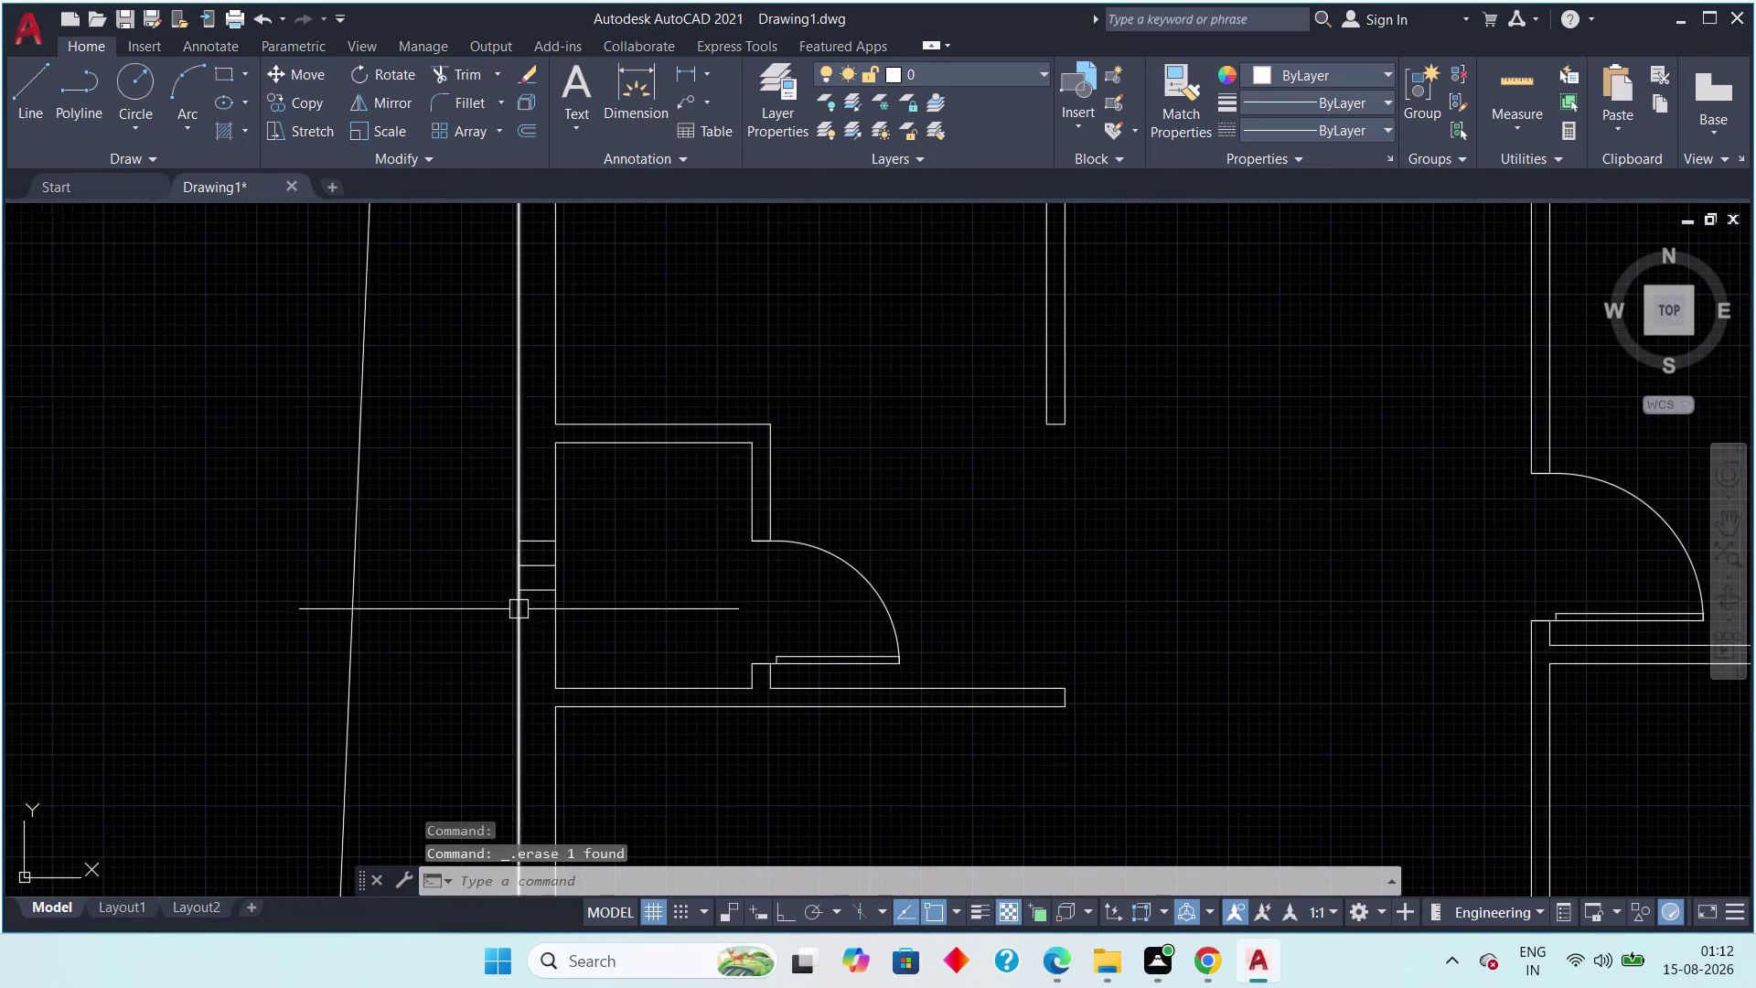
click(527, 568)
key(Delete)
middle_drag(625, 572, 731, 838)
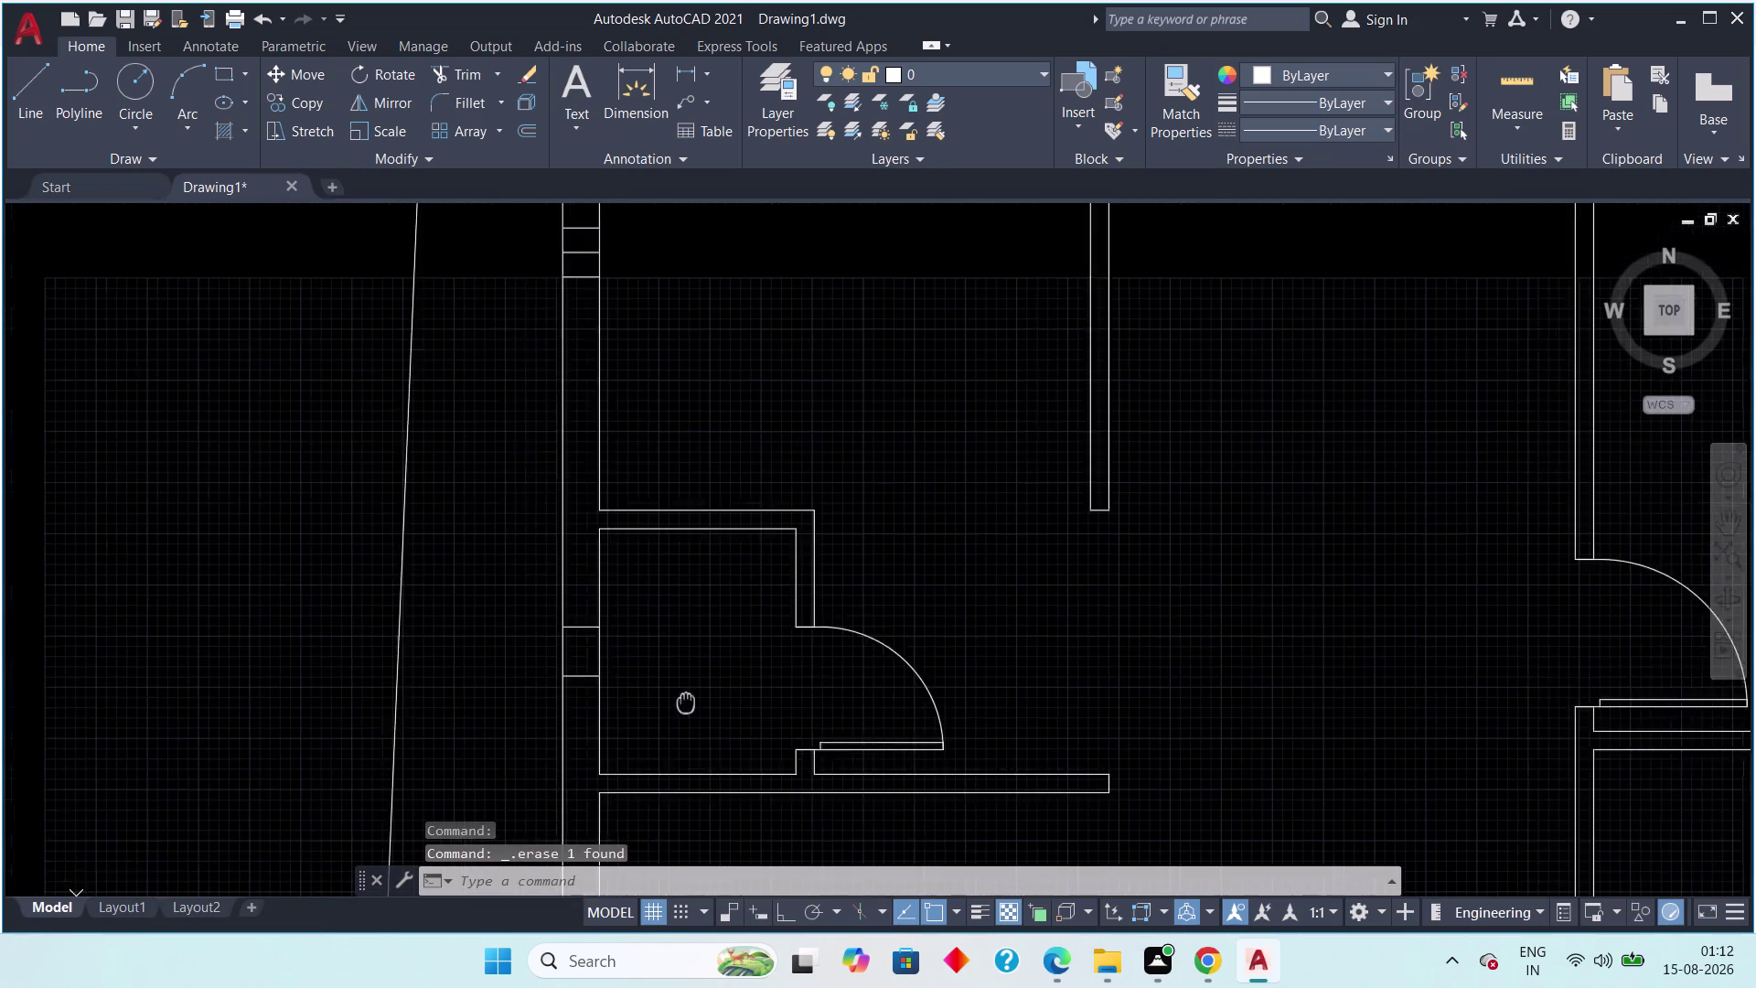
middle_drag(730, 837, 756, 920)
click(668, 513)
key(Delete)
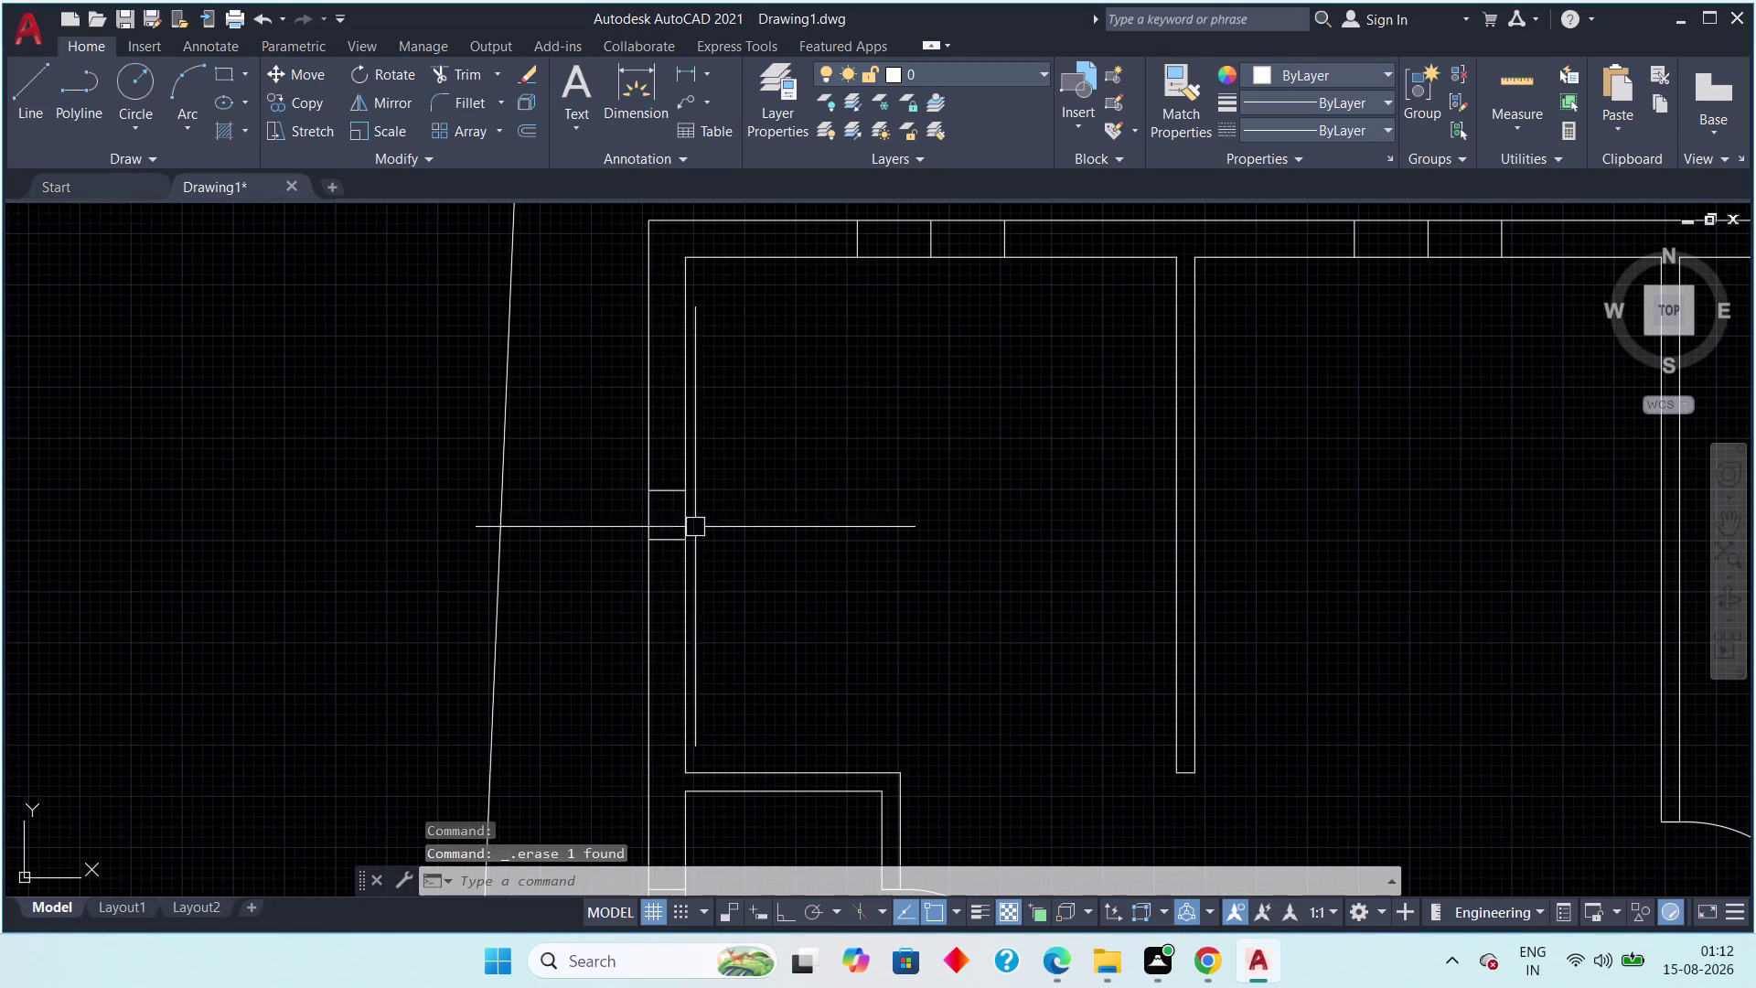
Erase three stray lines from the window openings in the top wall.
scroll(down, 3)
middle_drag(855, 590, 838, 804)
scroll(up, 3)
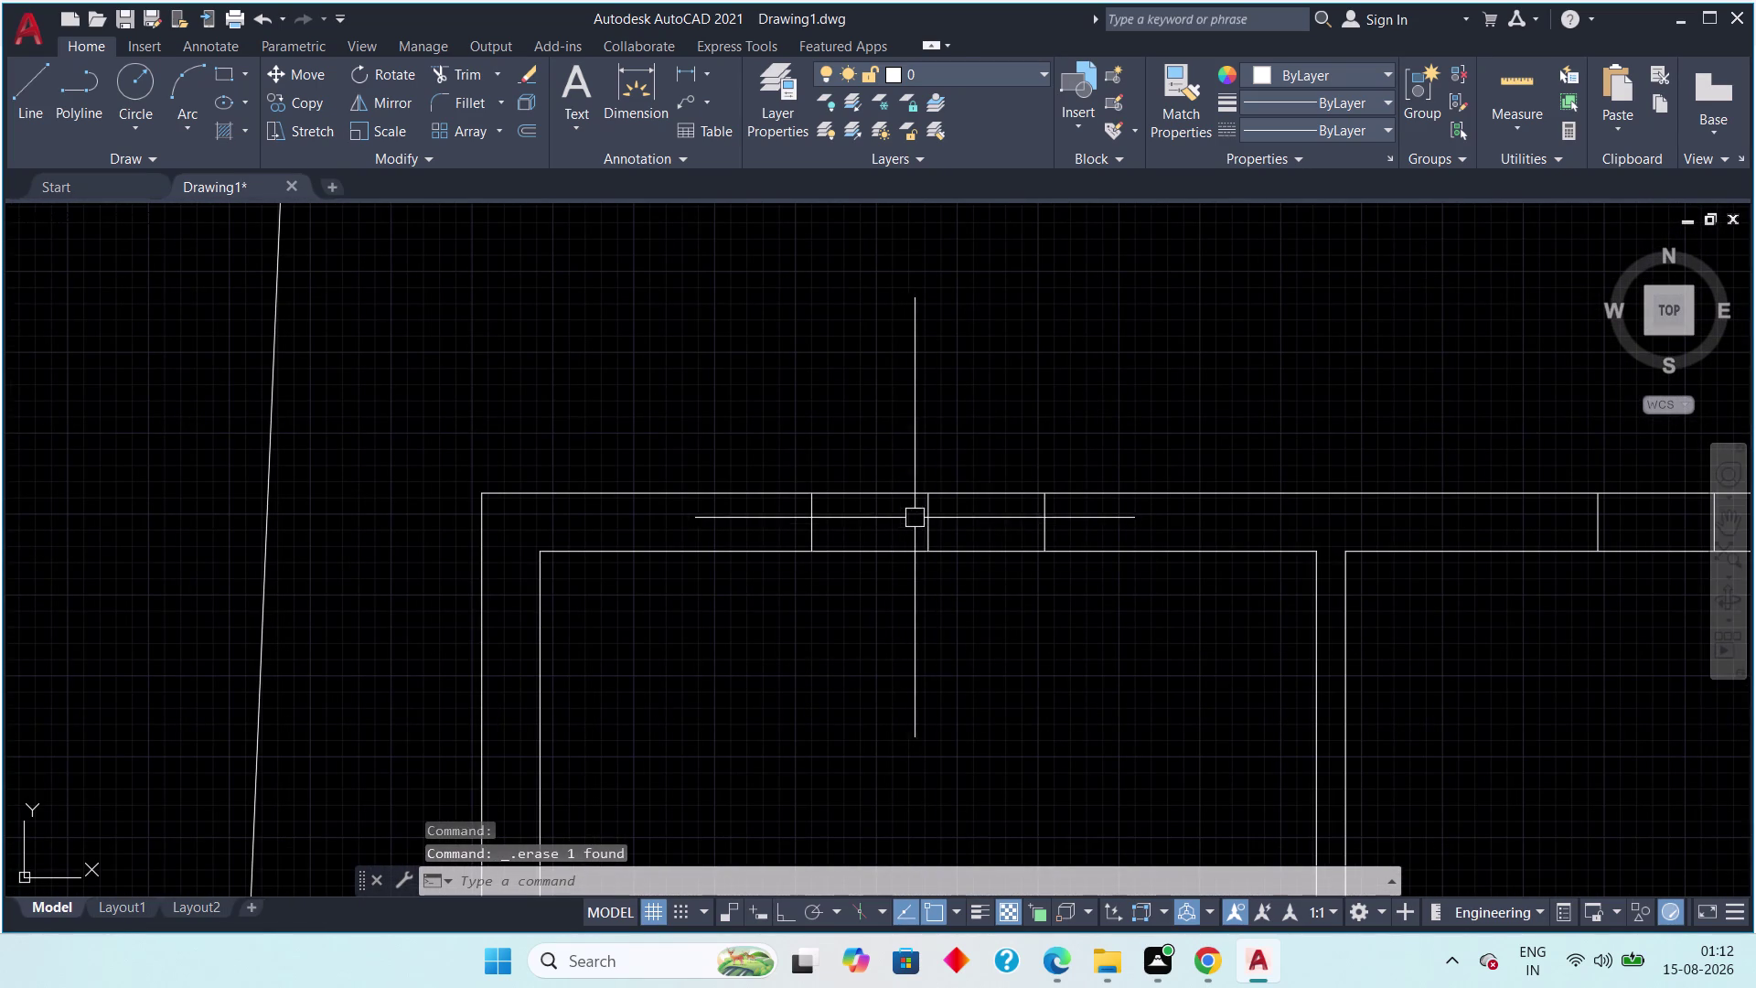
click(922, 519)
key(Delete)
middle_drag(1048, 641, 723, 758)
middle_drag(1276, 722, 1258, 729)
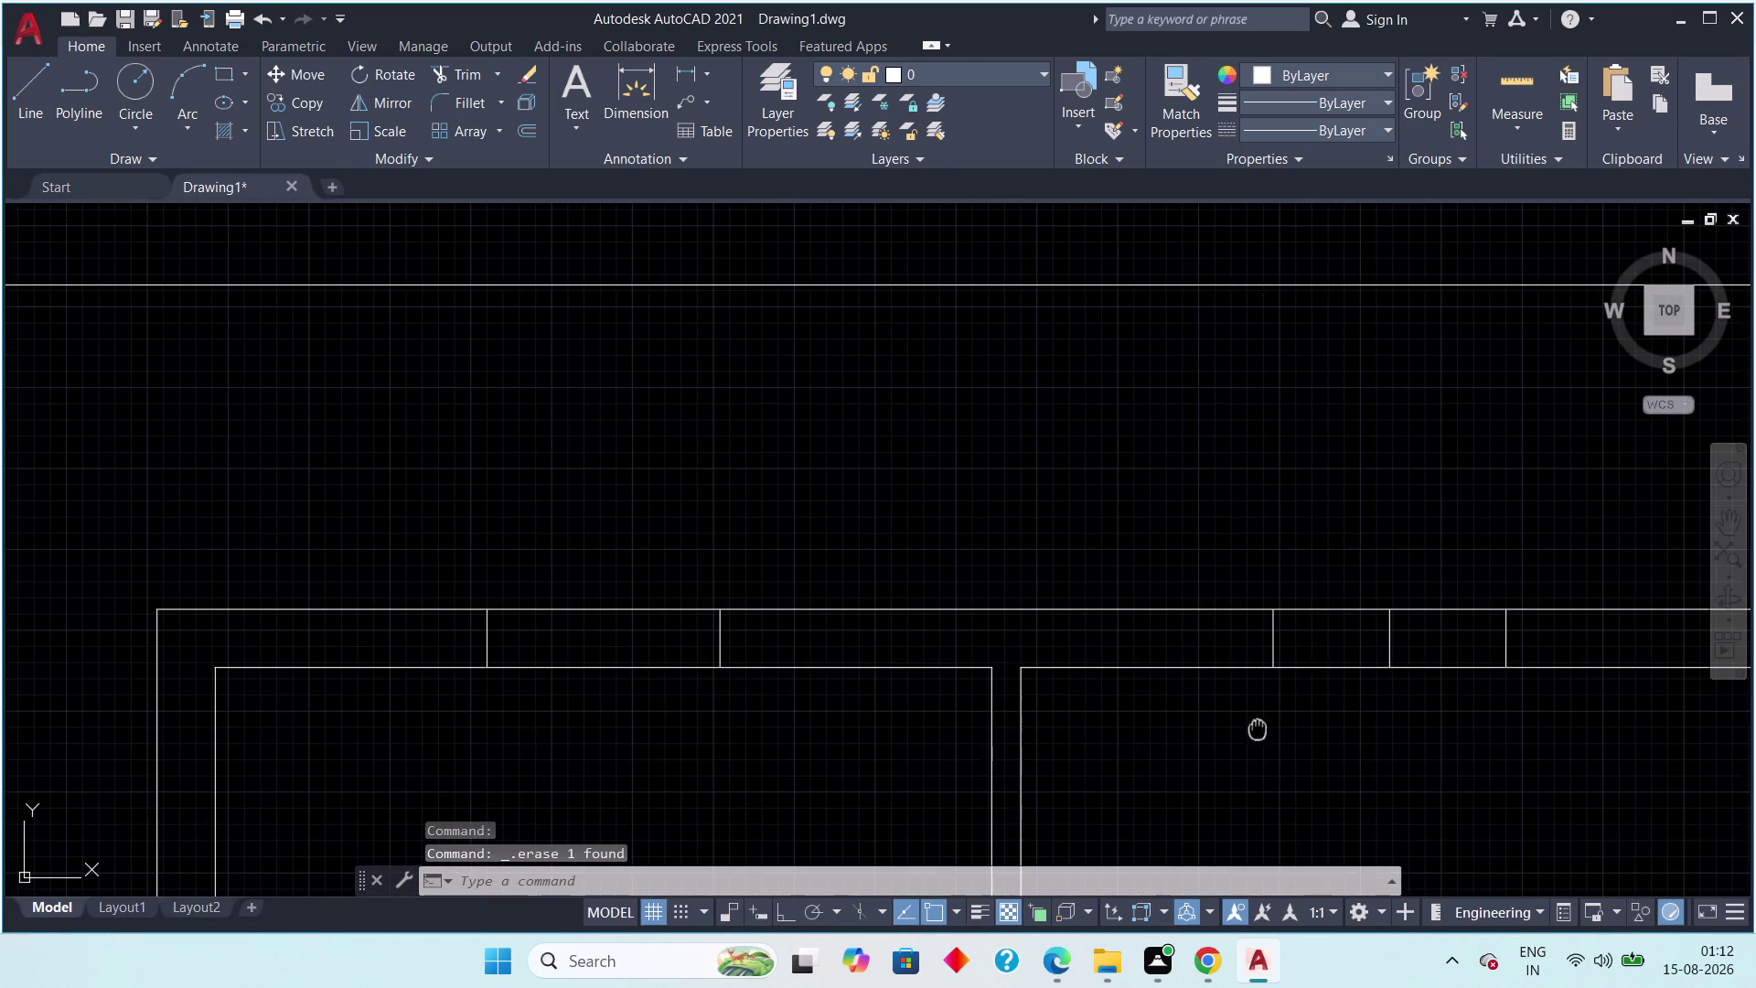
middle_drag(1258, 728, 983, 748)
click(1091, 666)
key(Delete)
scroll(down, 3)
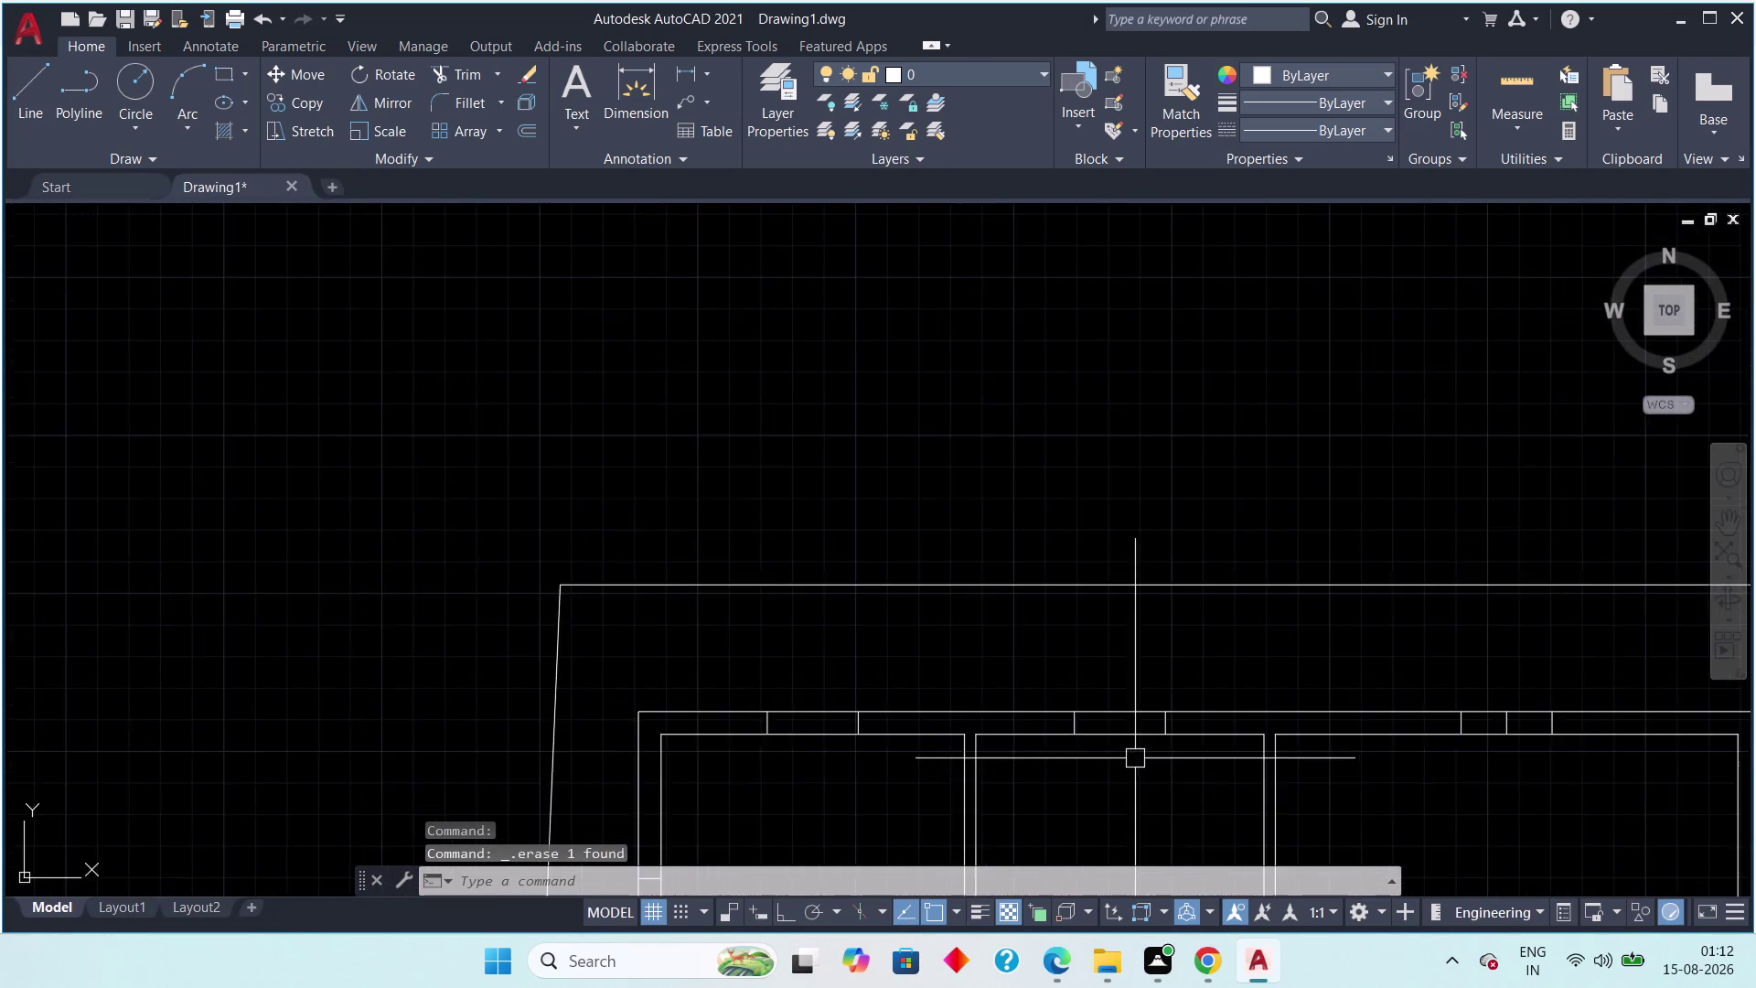
middle_drag(1117, 758, 662, 747)
scroll(up, 3)
click(1033, 737)
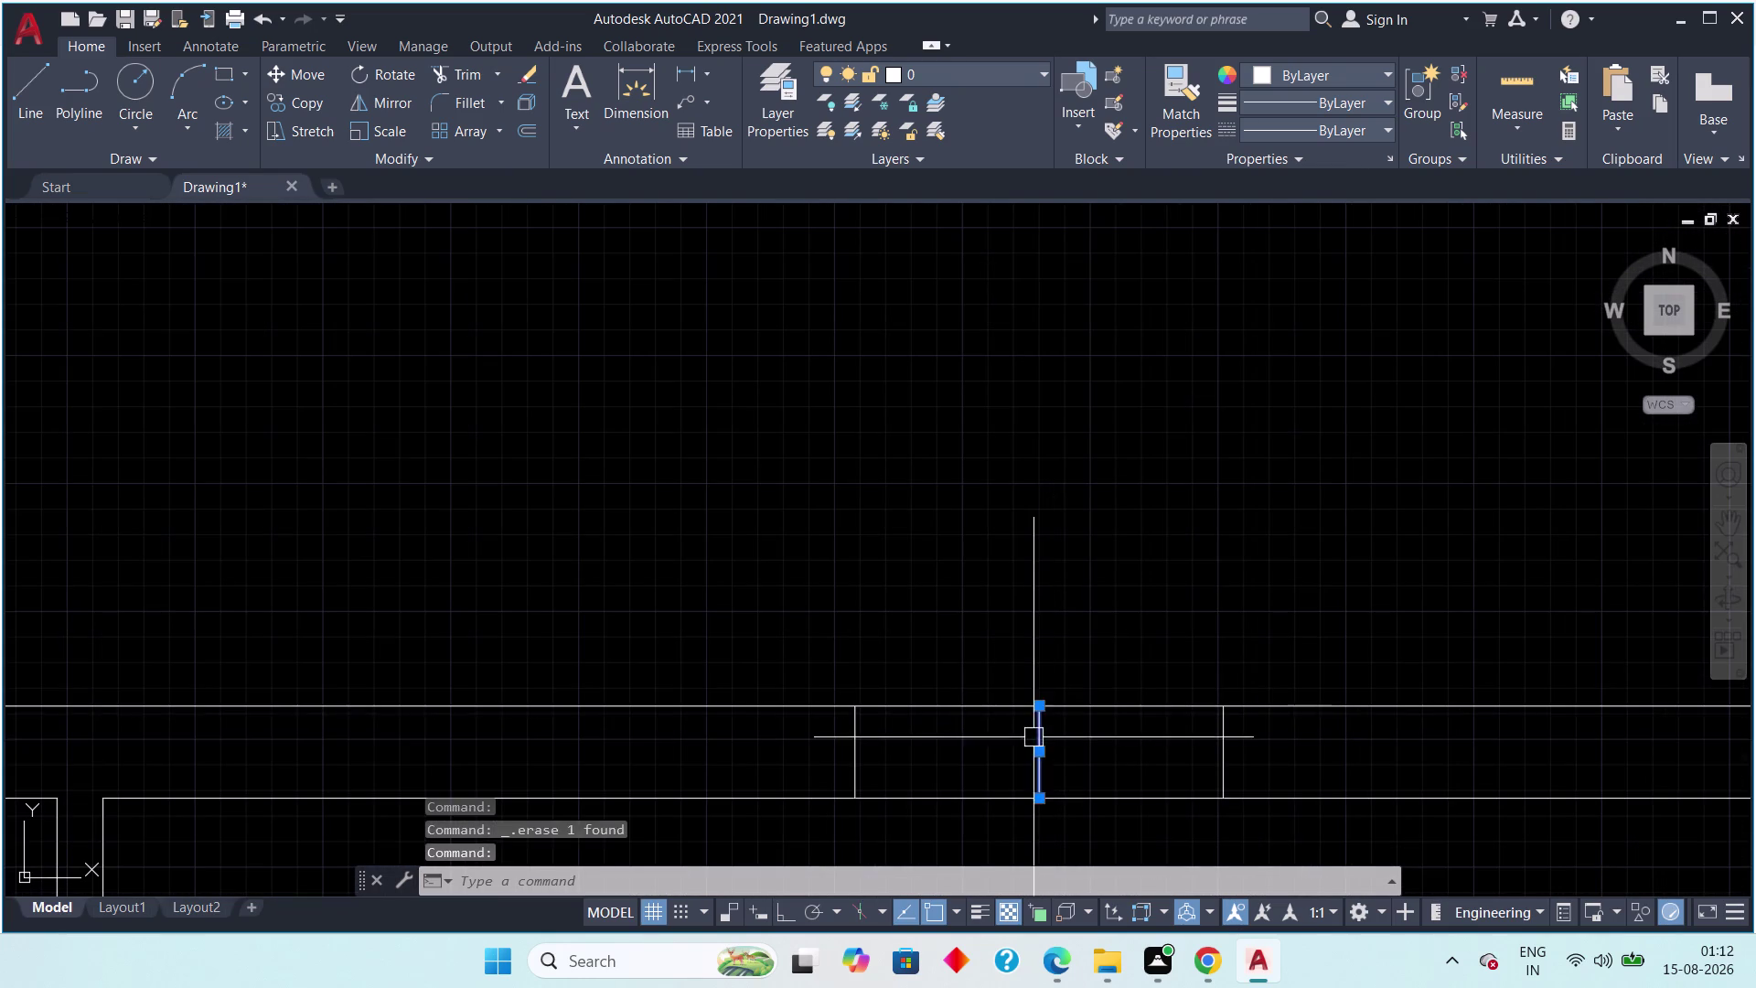
key(Delete)
Erase the stray lines at the bottom wall and beside the entrance.
scroll(down, 3)
middle_drag(1068, 748, 769, 468)
scroll(down, 3)
scroll(down, 3)
middle_drag(832, 654, 826, 637)
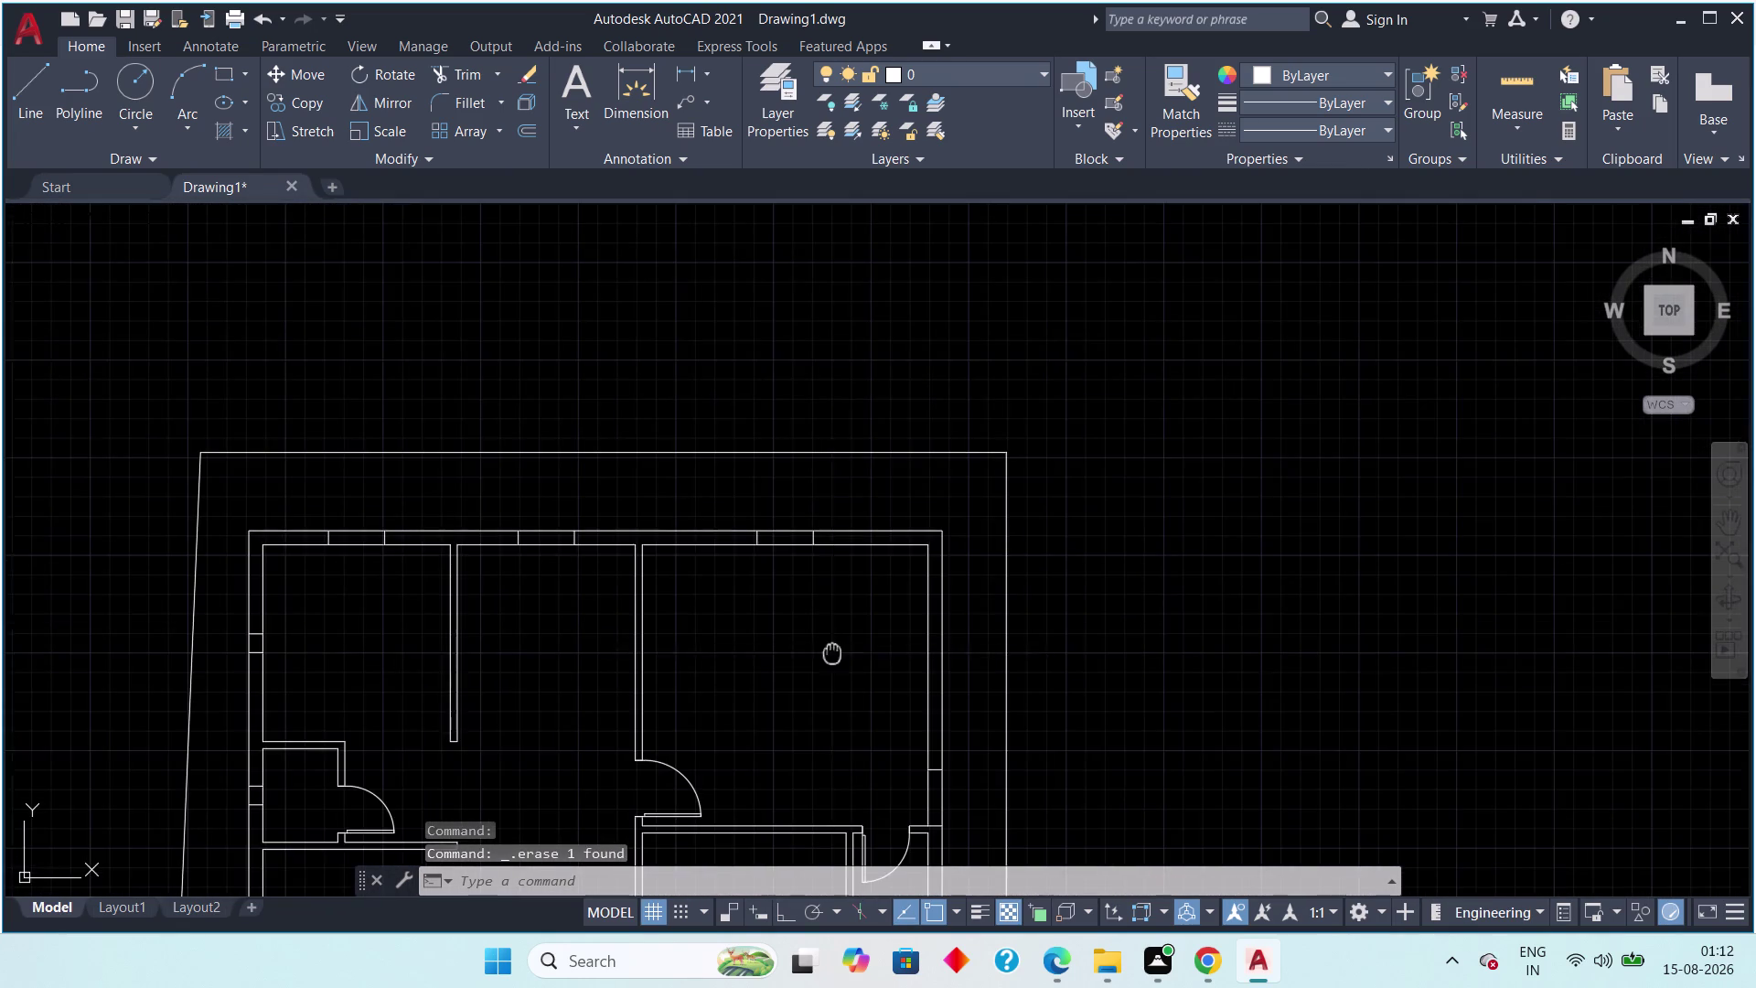
middle_drag(826, 637, 702, 413)
middle_drag(757, 698, 746, 661)
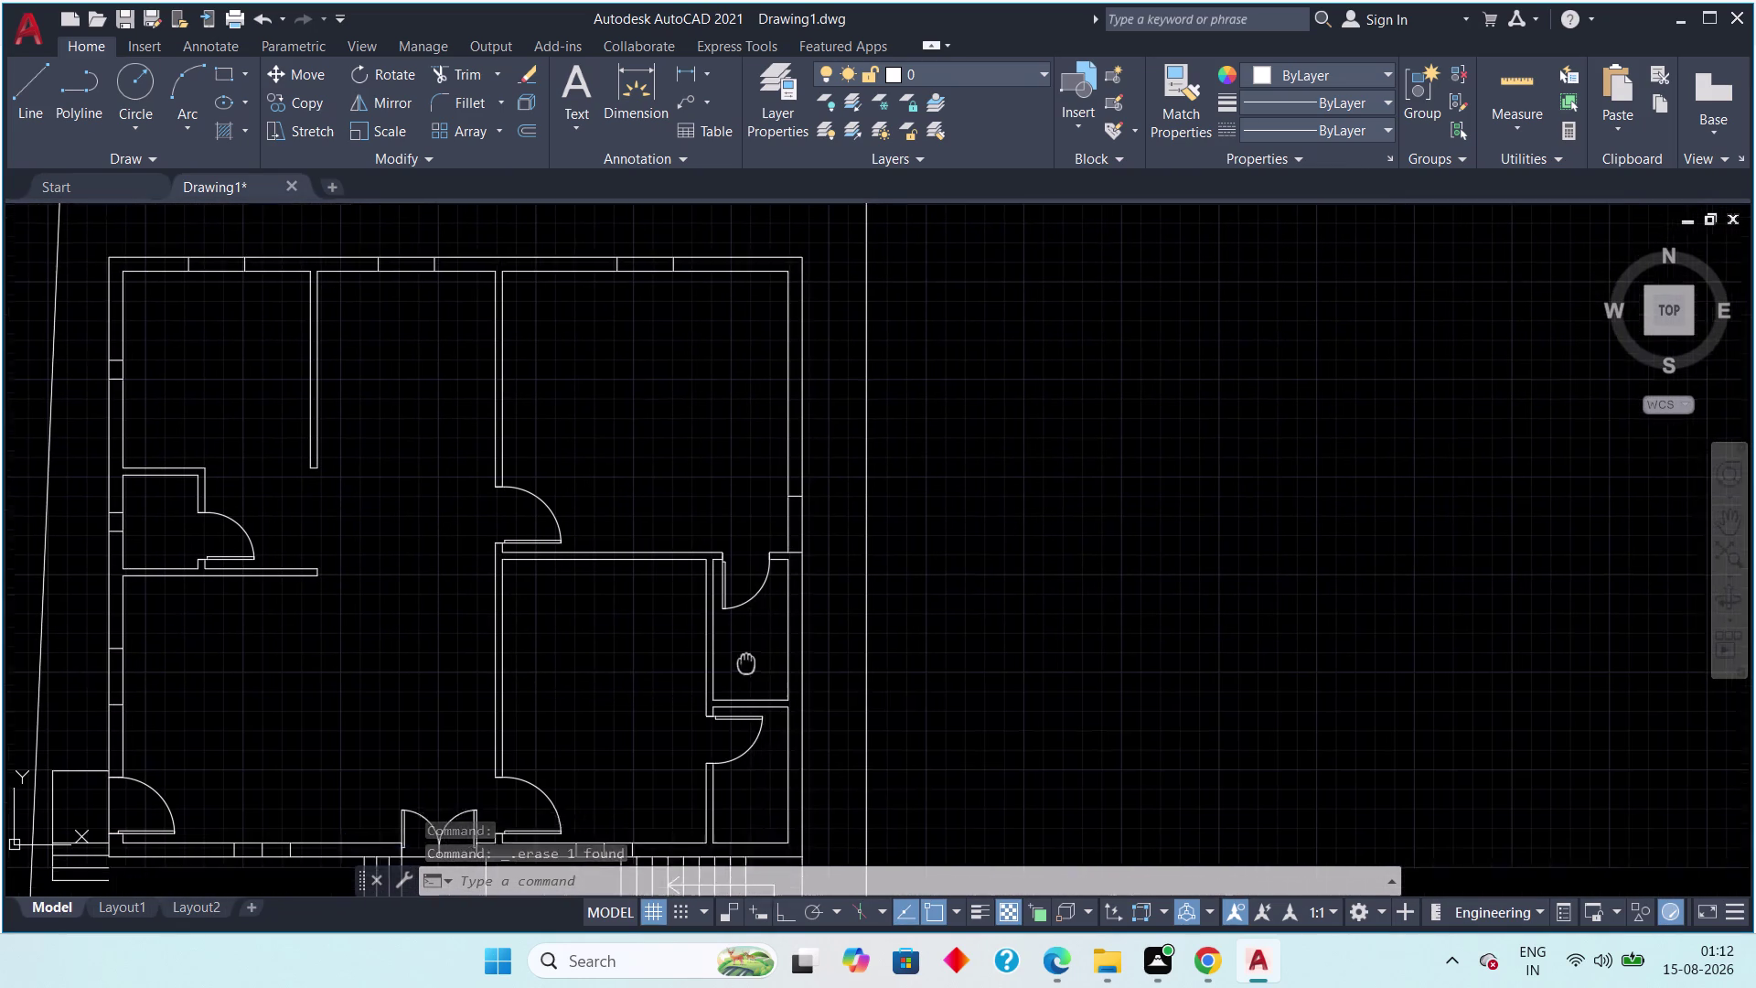
middle_drag(746, 661, 708, 535)
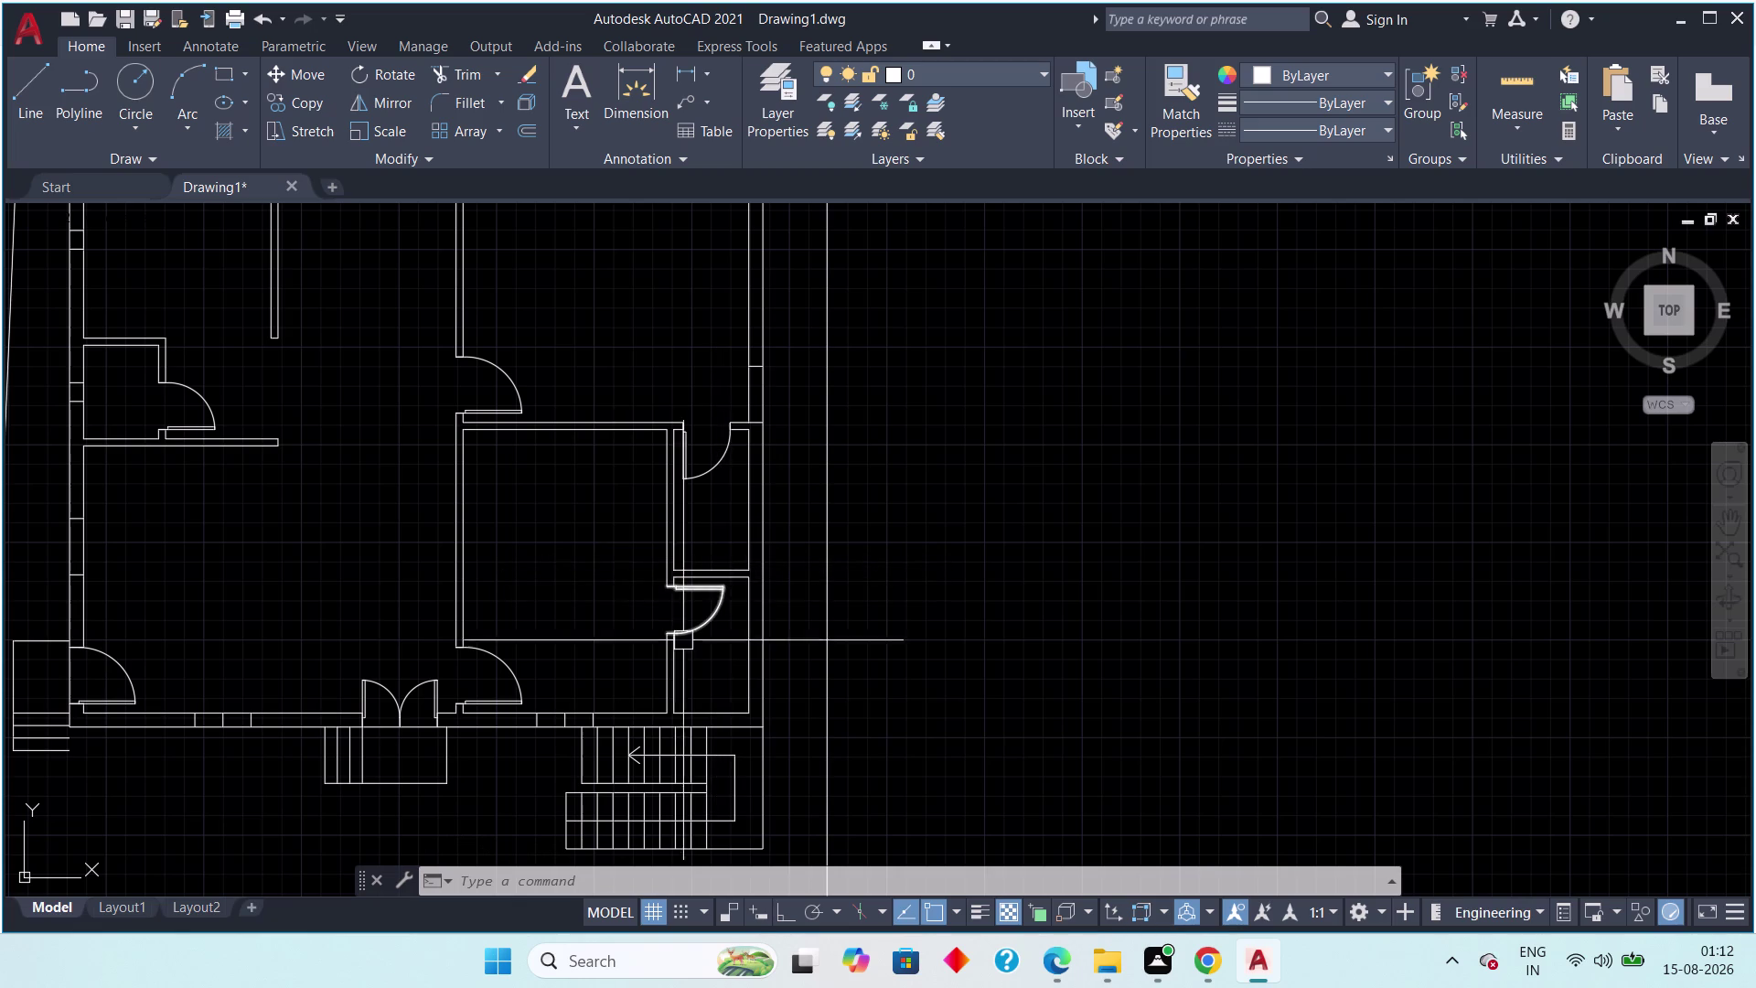
scroll(up, 3)
click(498, 714)
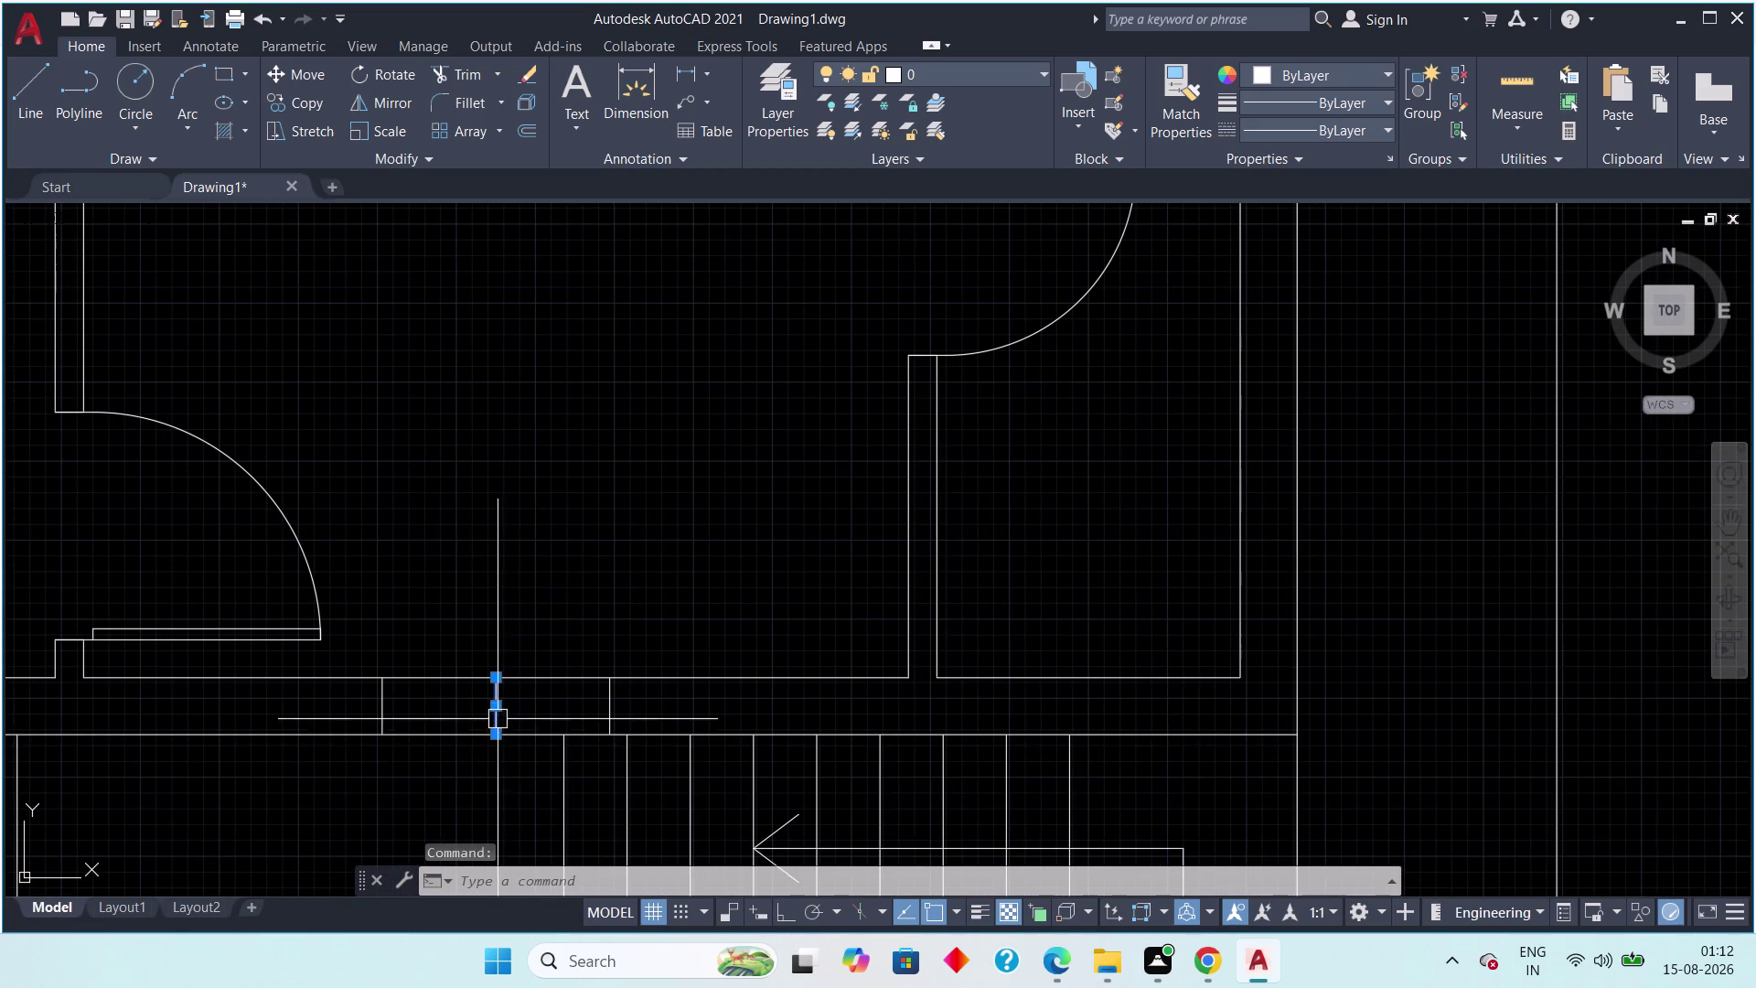
key(Delete)
scroll(down, 3)
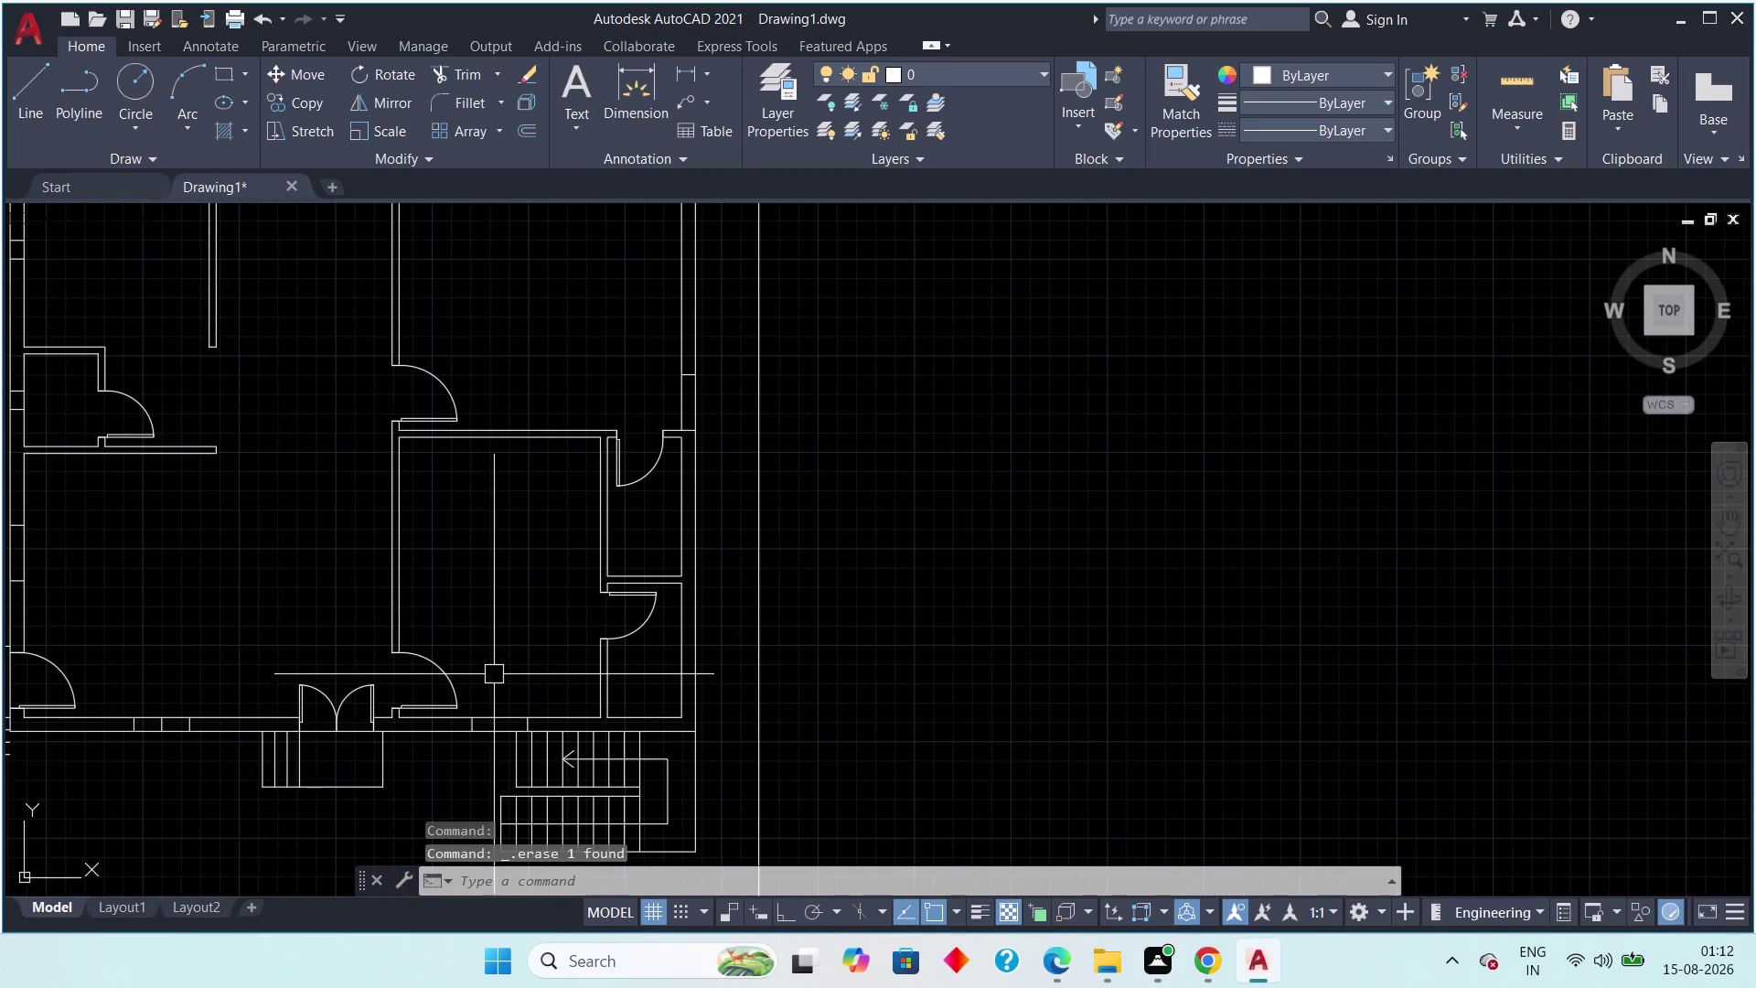
middle_drag(483, 678, 617, 668)
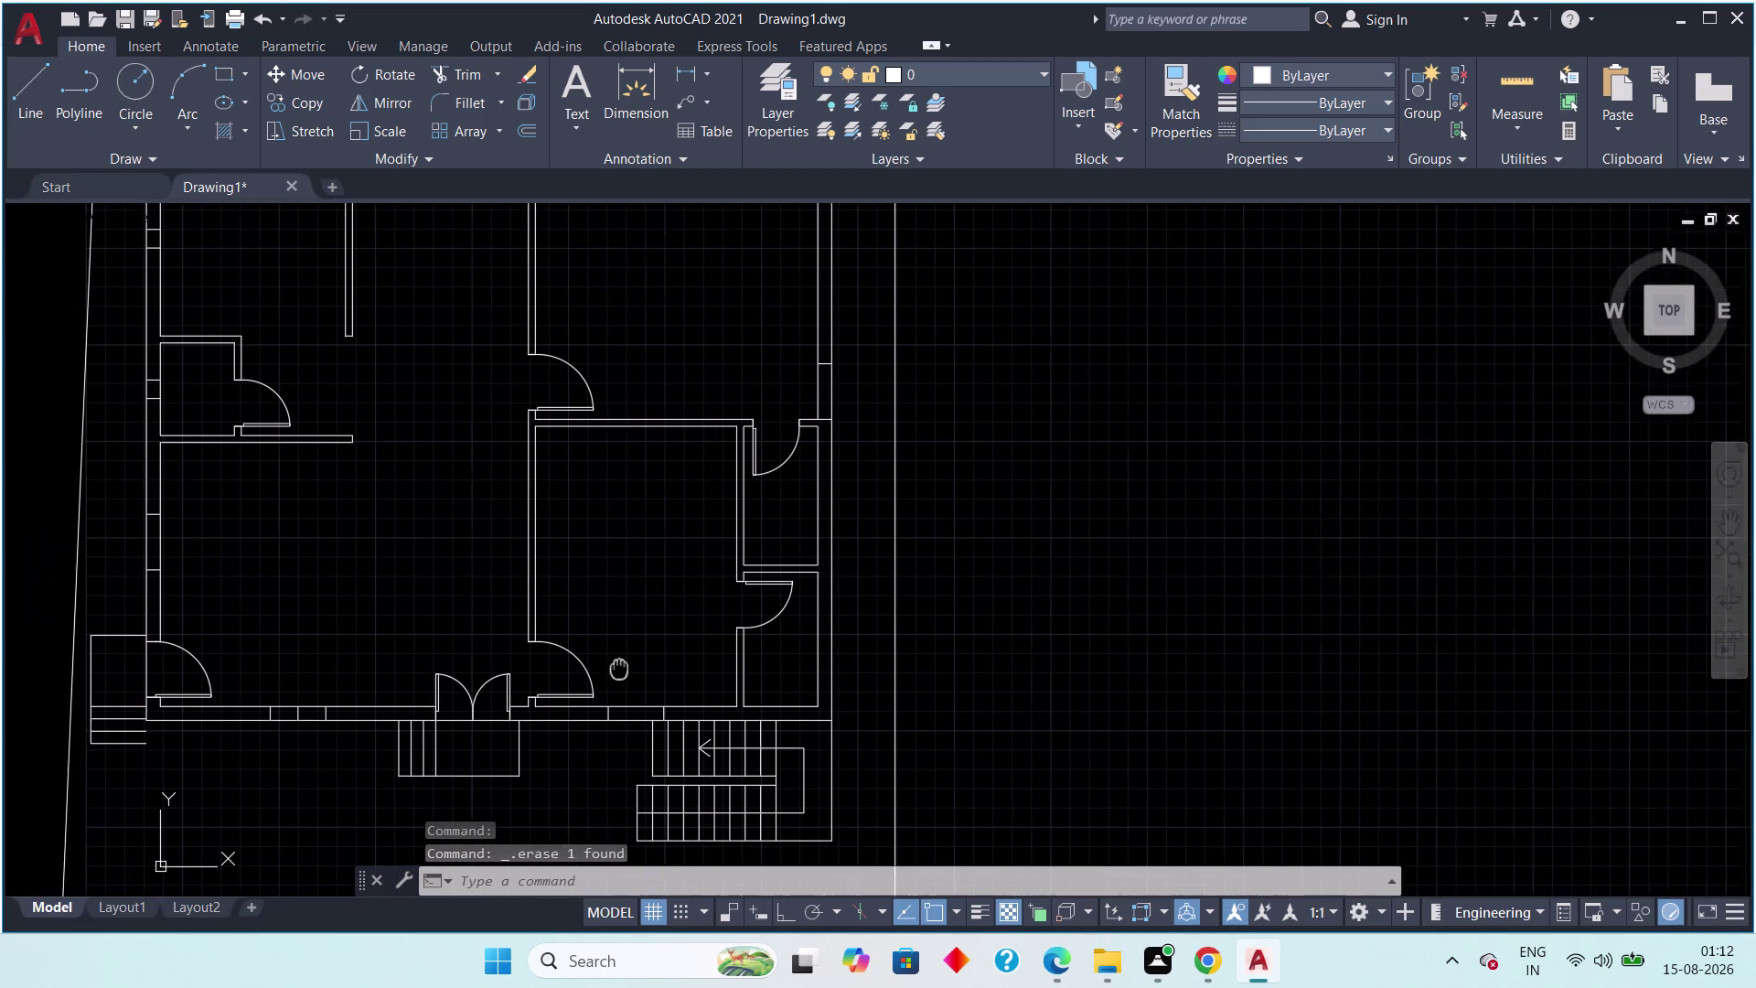
middle_drag(617, 668, 634, 667)
scroll(up, 3)
click(306, 686)
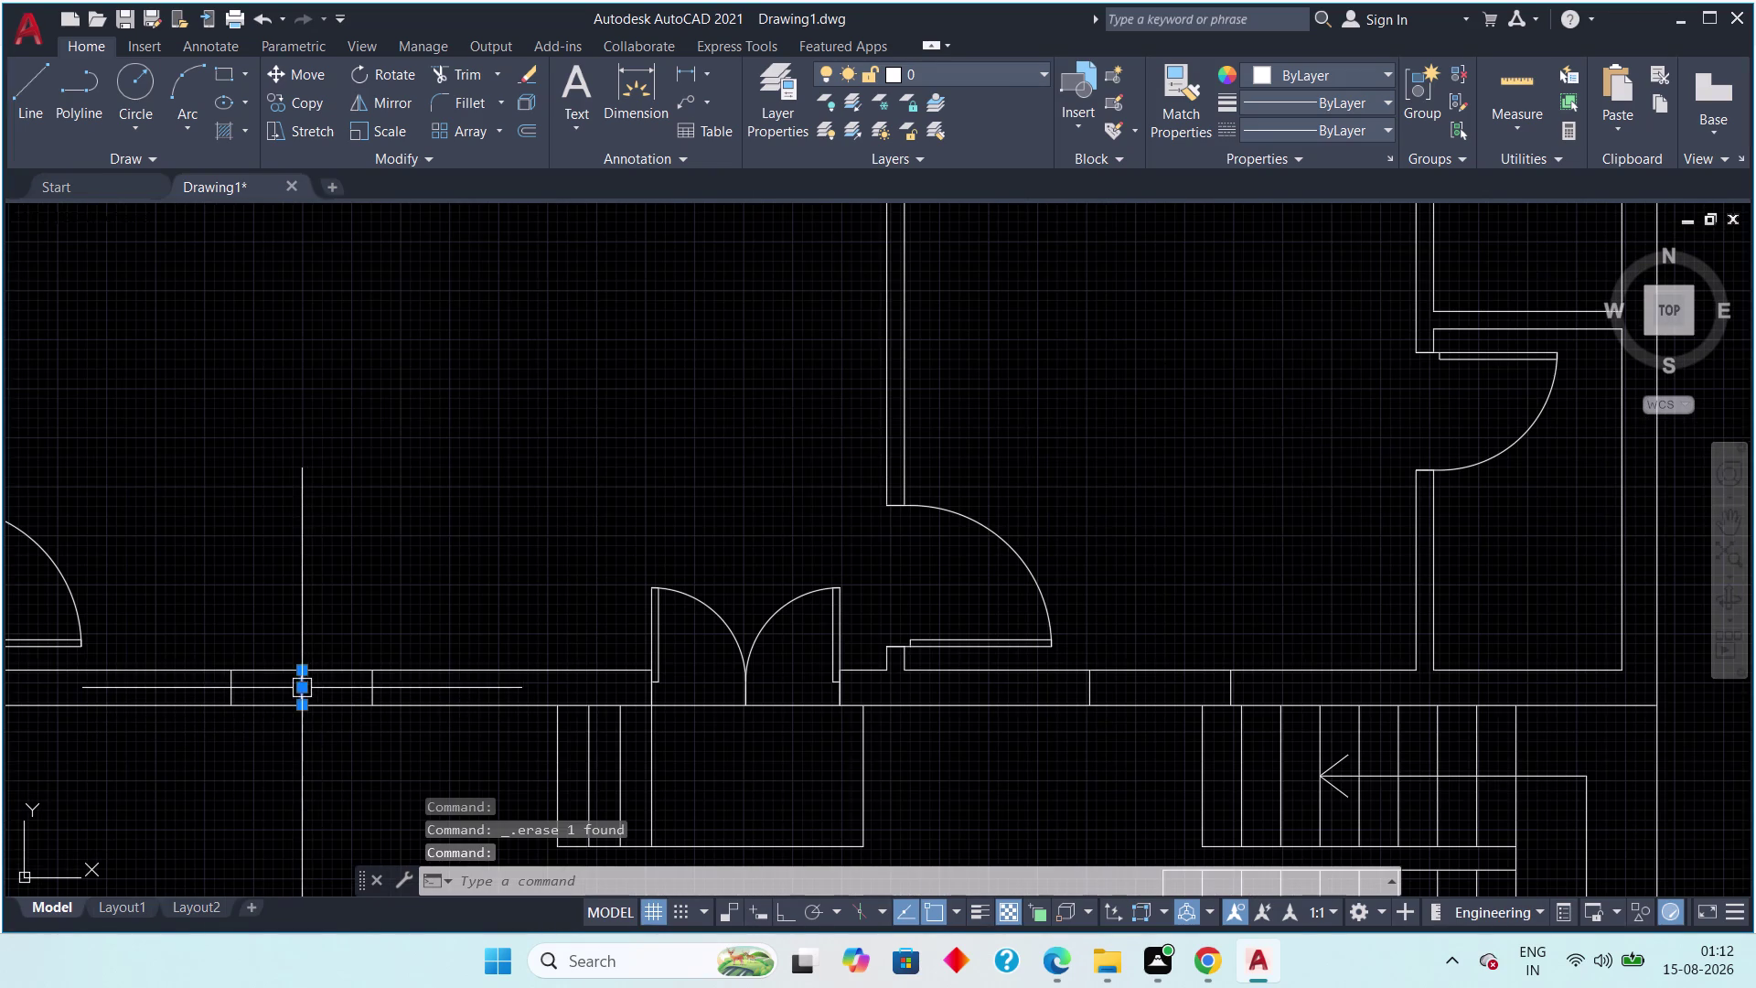
key(Delete)
scroll(down, 3)
middle_drag(404, 612, 398, 620)
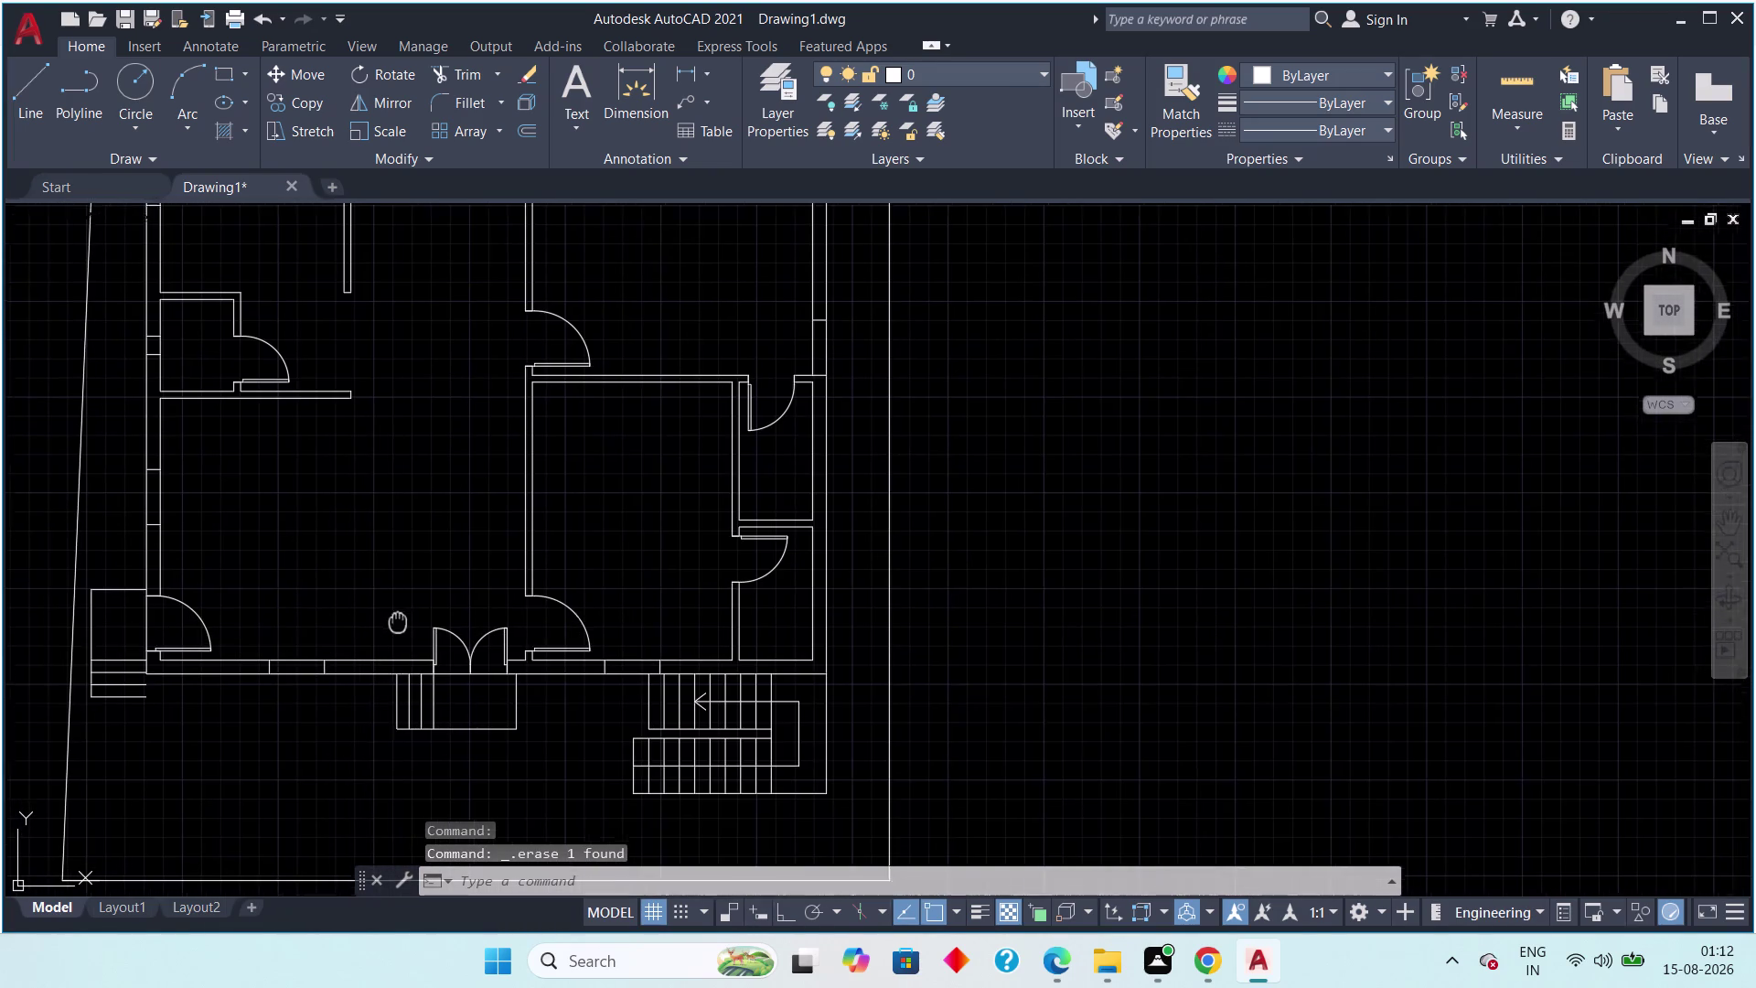
middle_drag(398, 620, 298, 718)
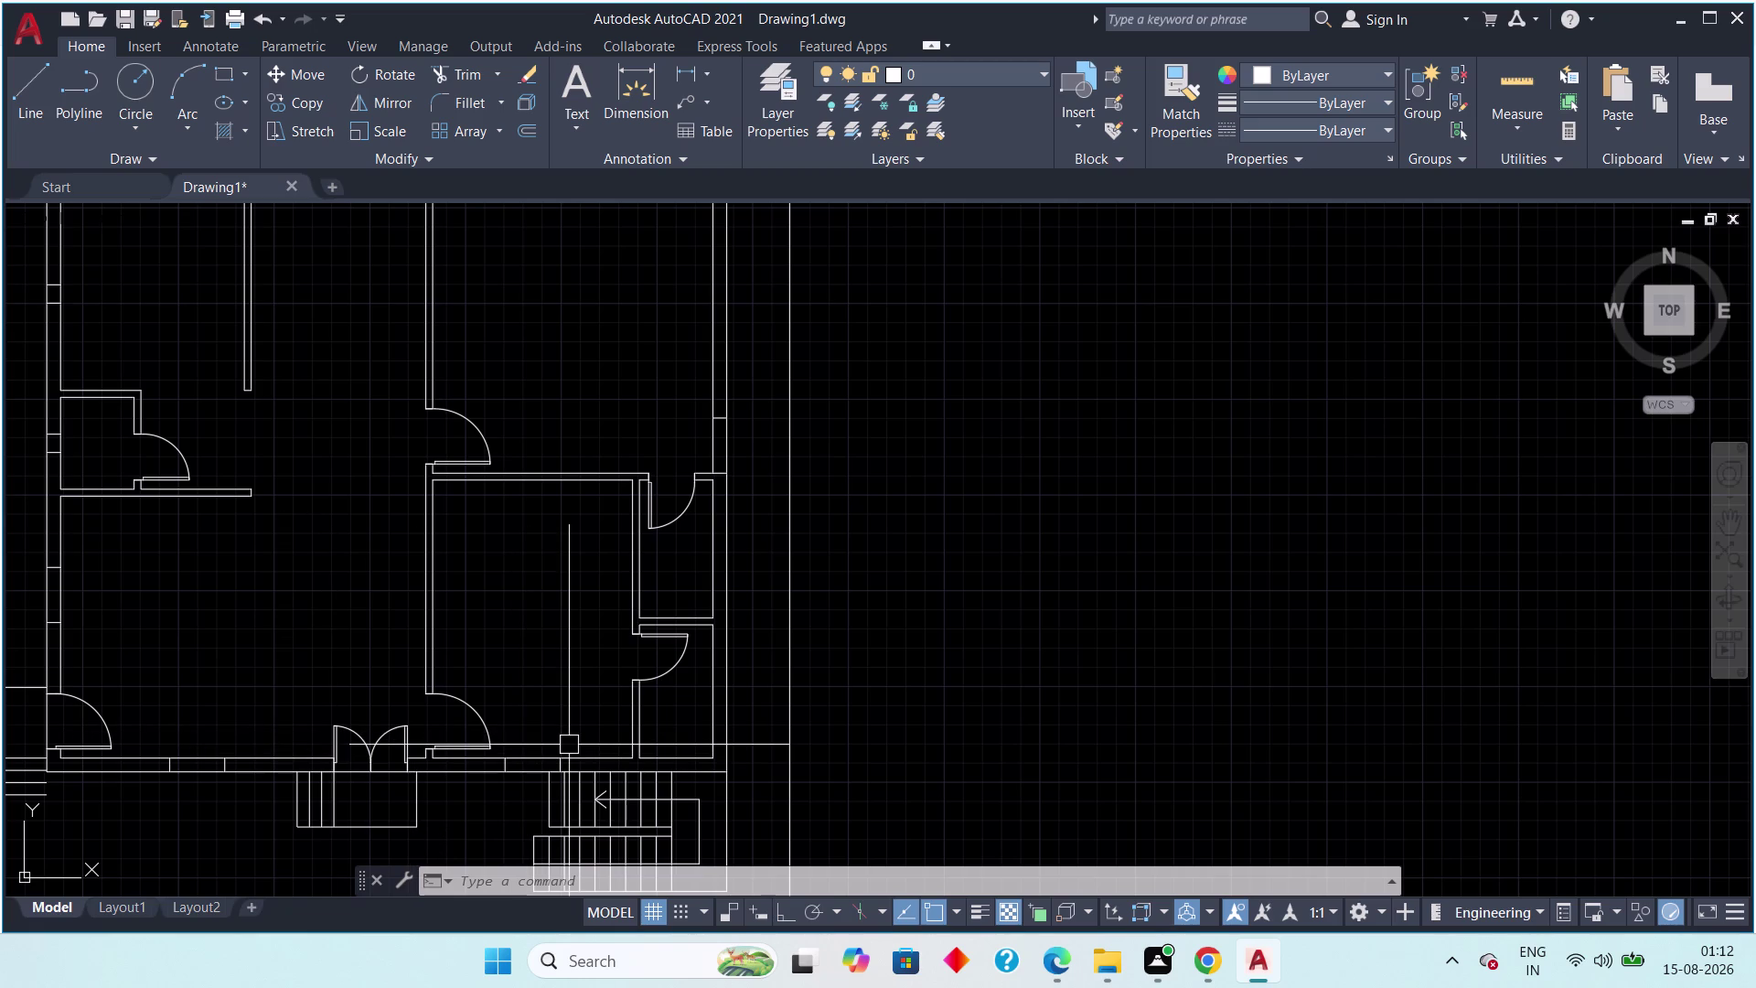
Start a line near the central room's doors, close the Help window, and cancel it.
click(28, 82)
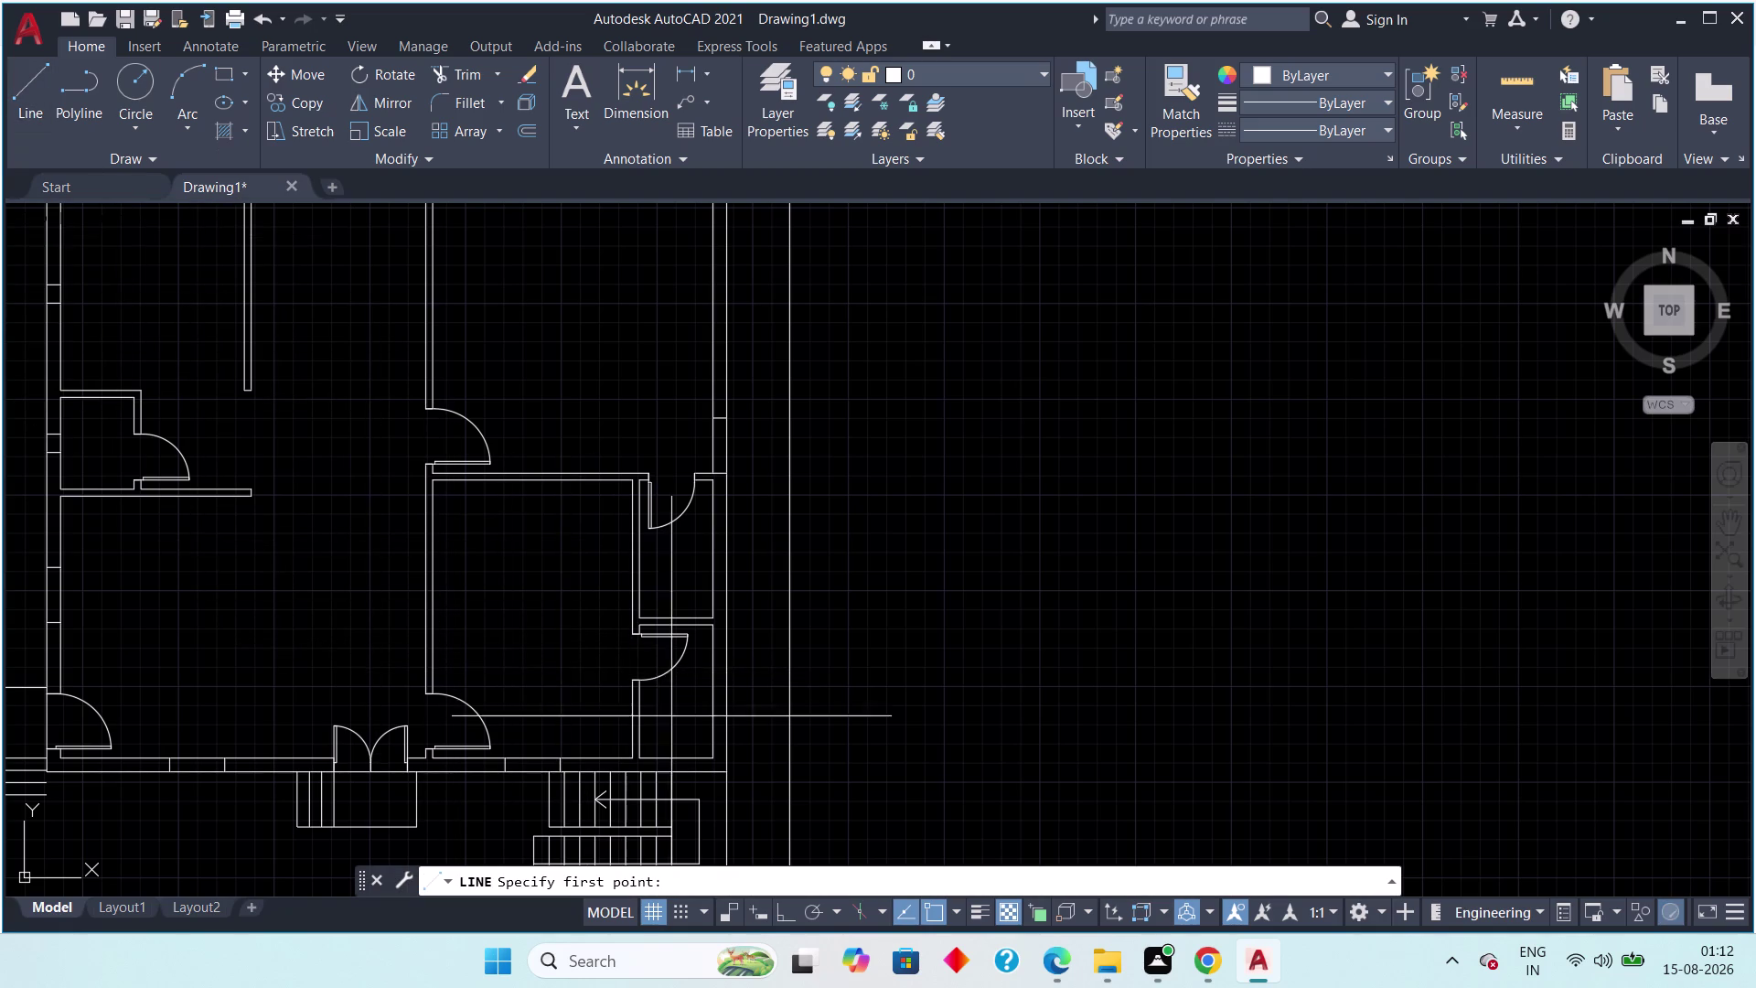
scroll(up, 3)
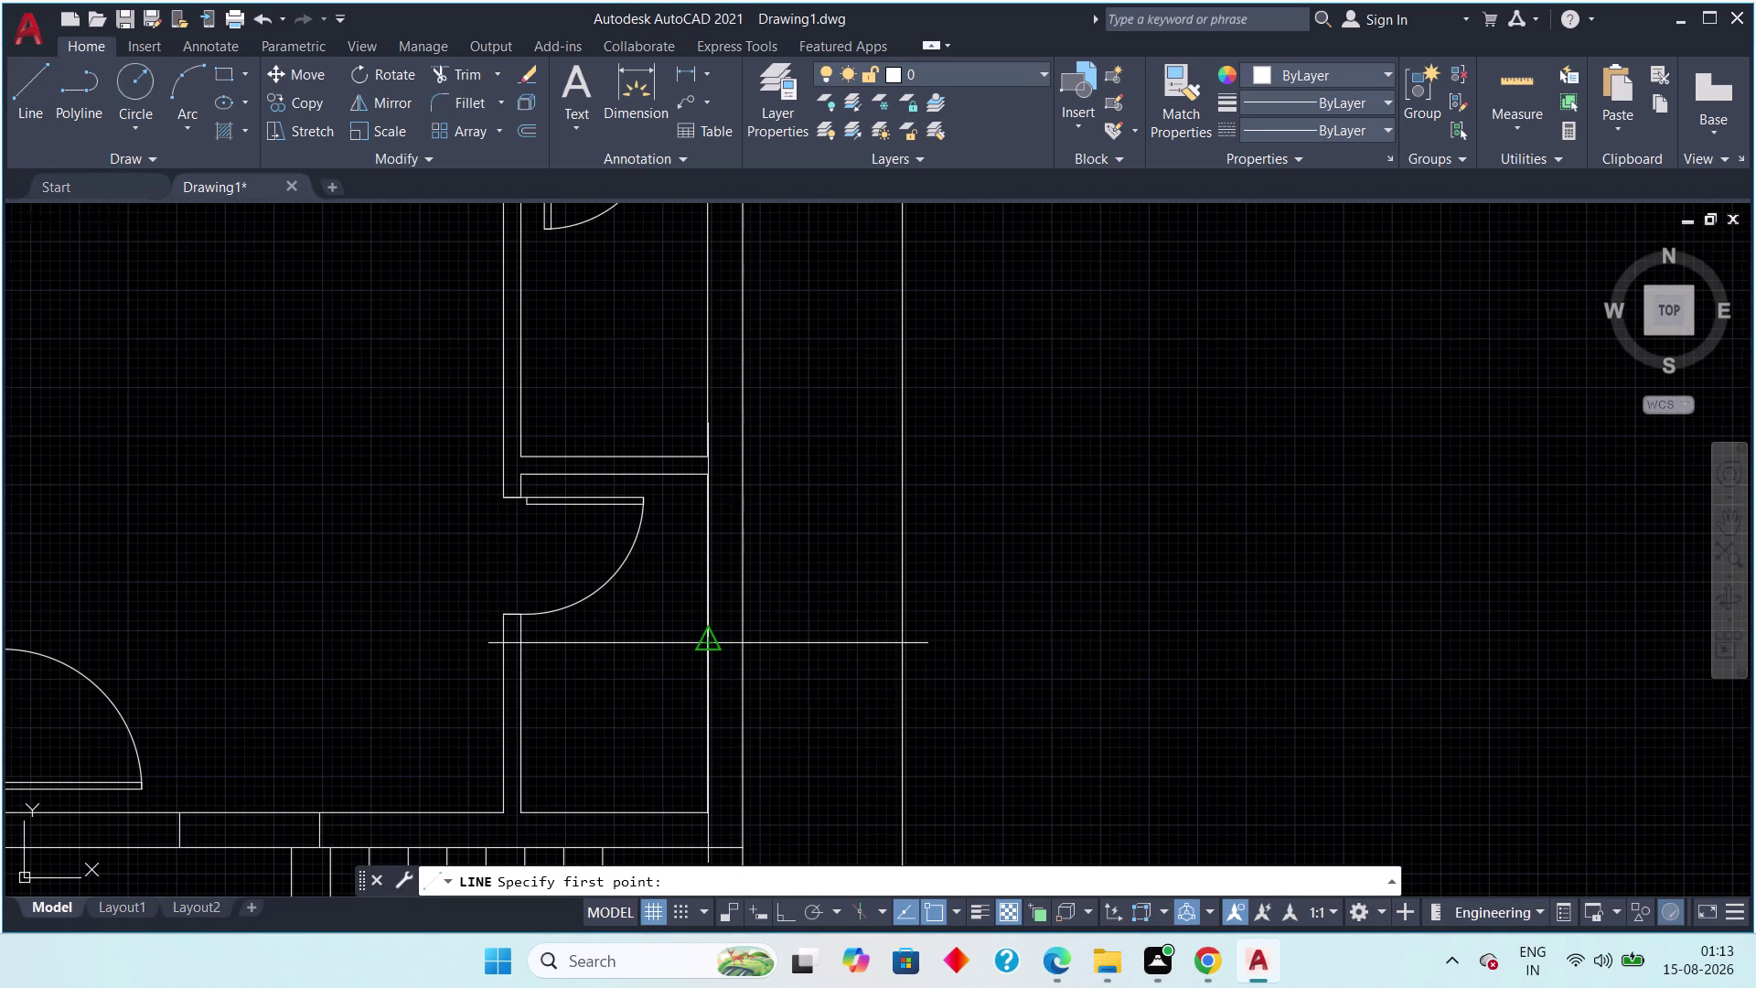
click(712, 642)
click(748, 648)
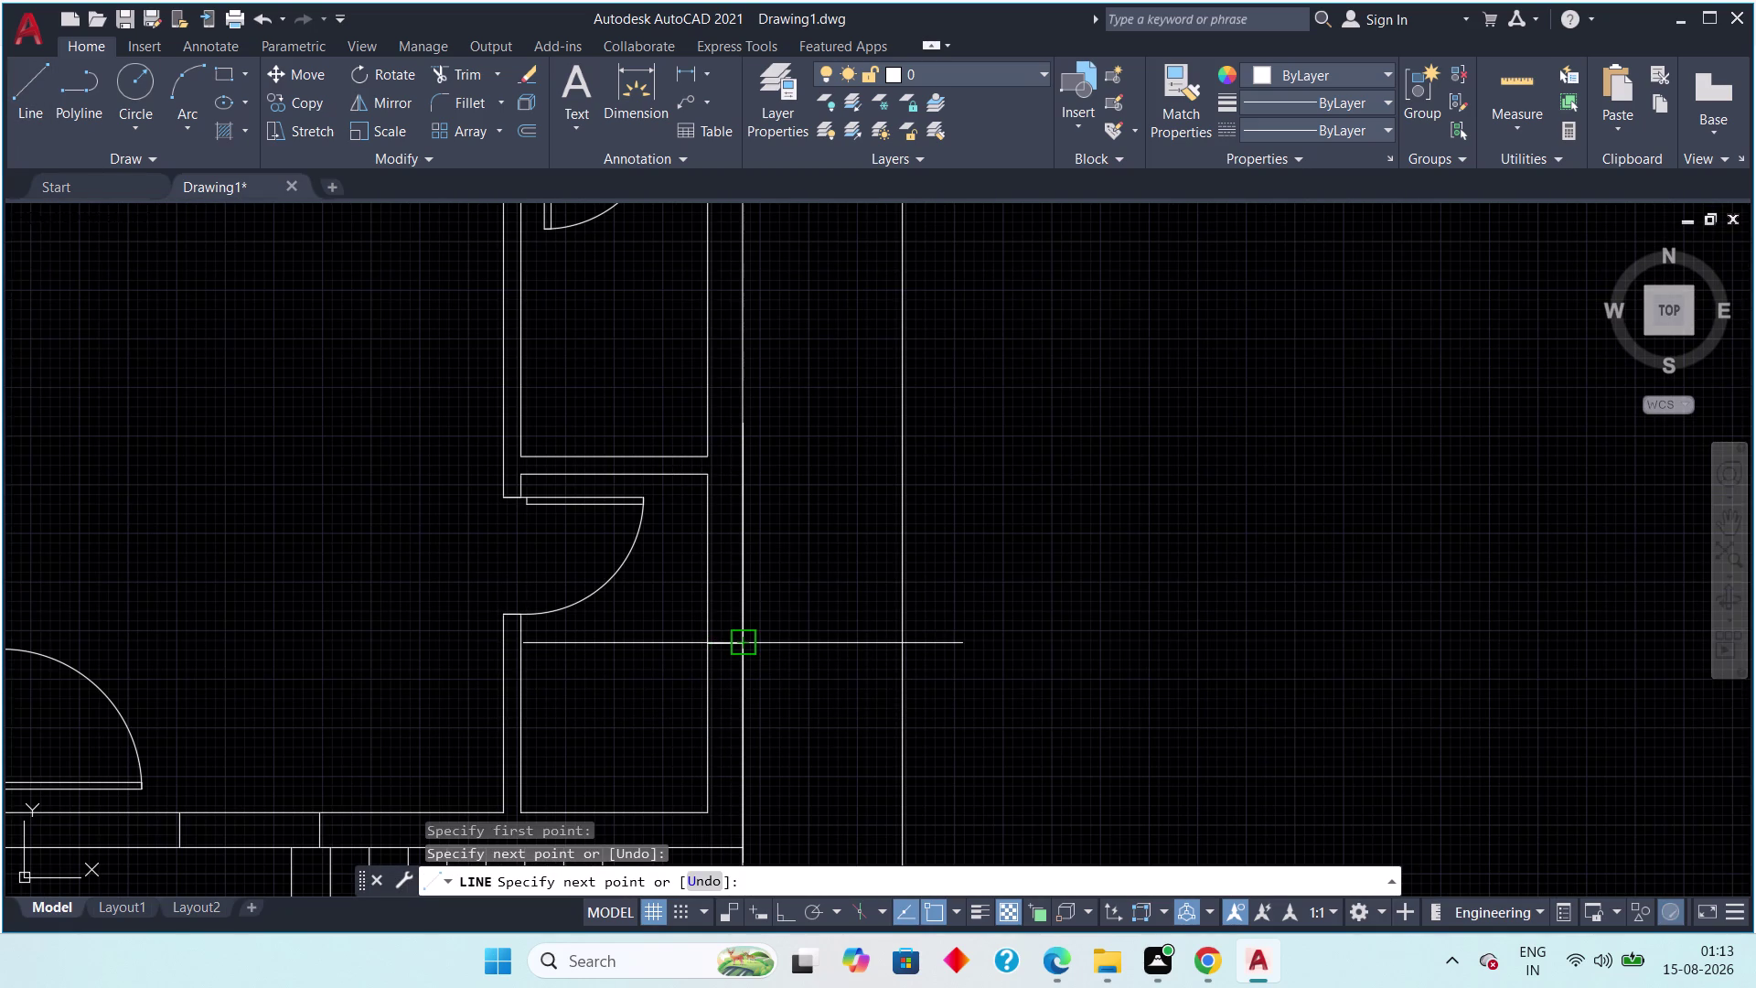
key(F1)
key(Escape)
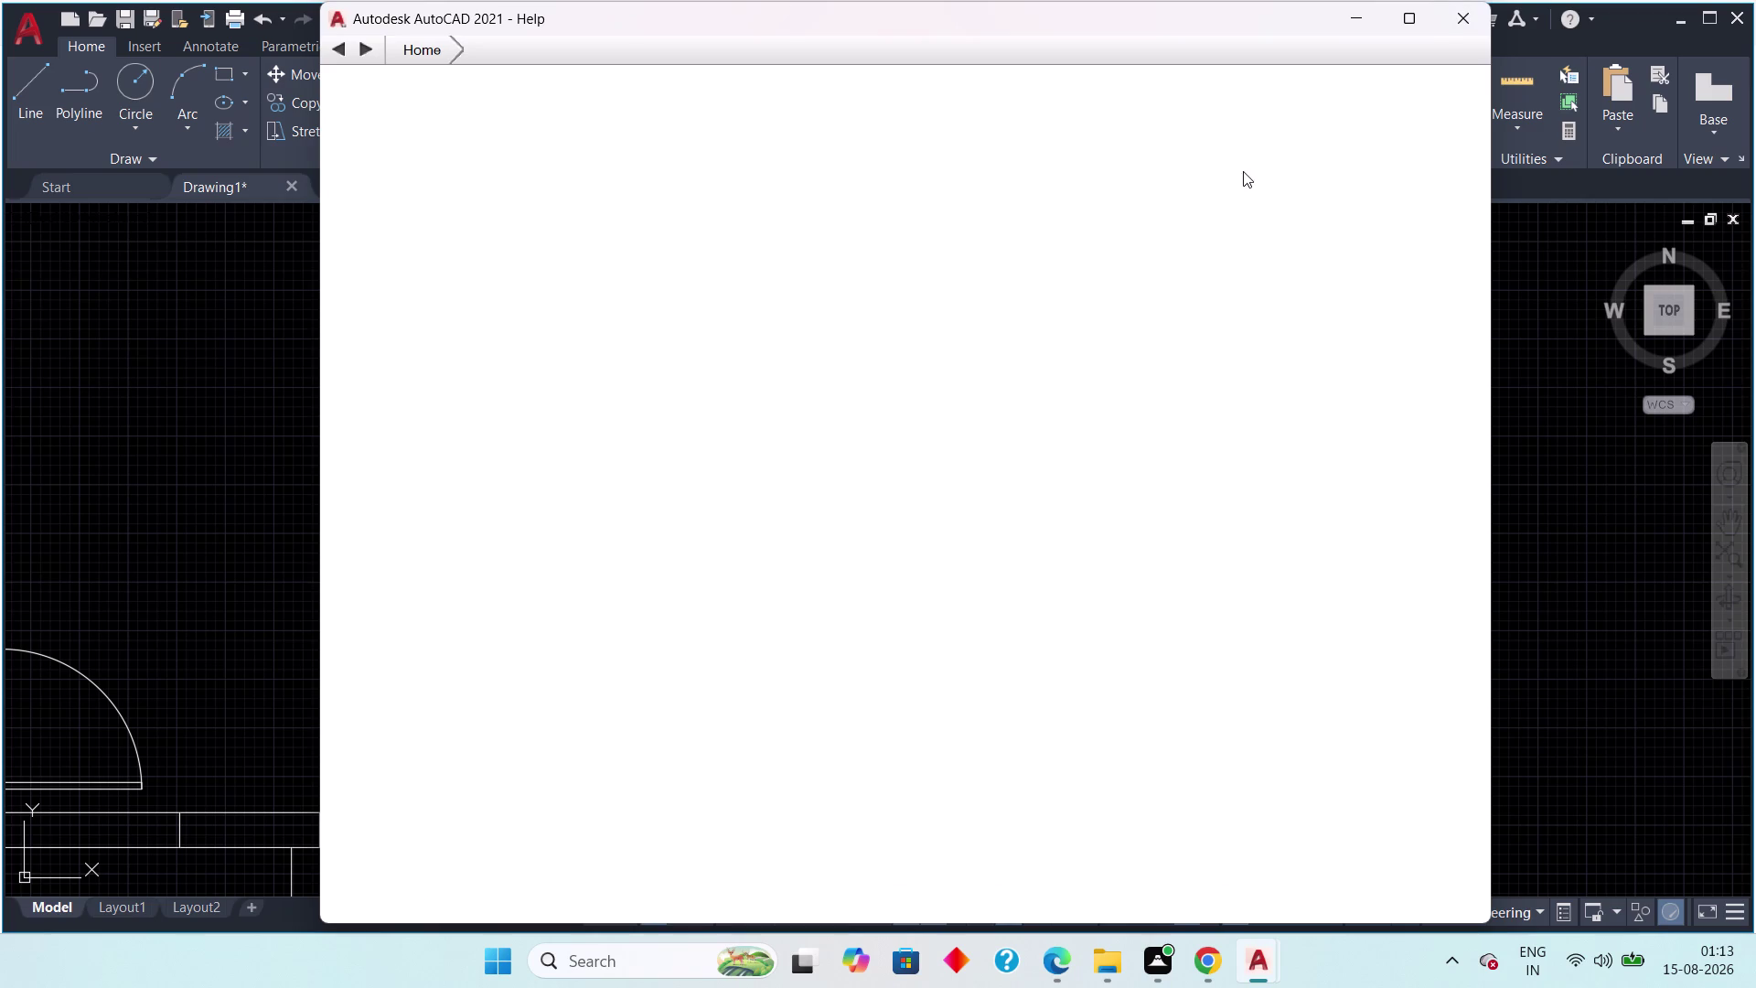
click(1448, 6)
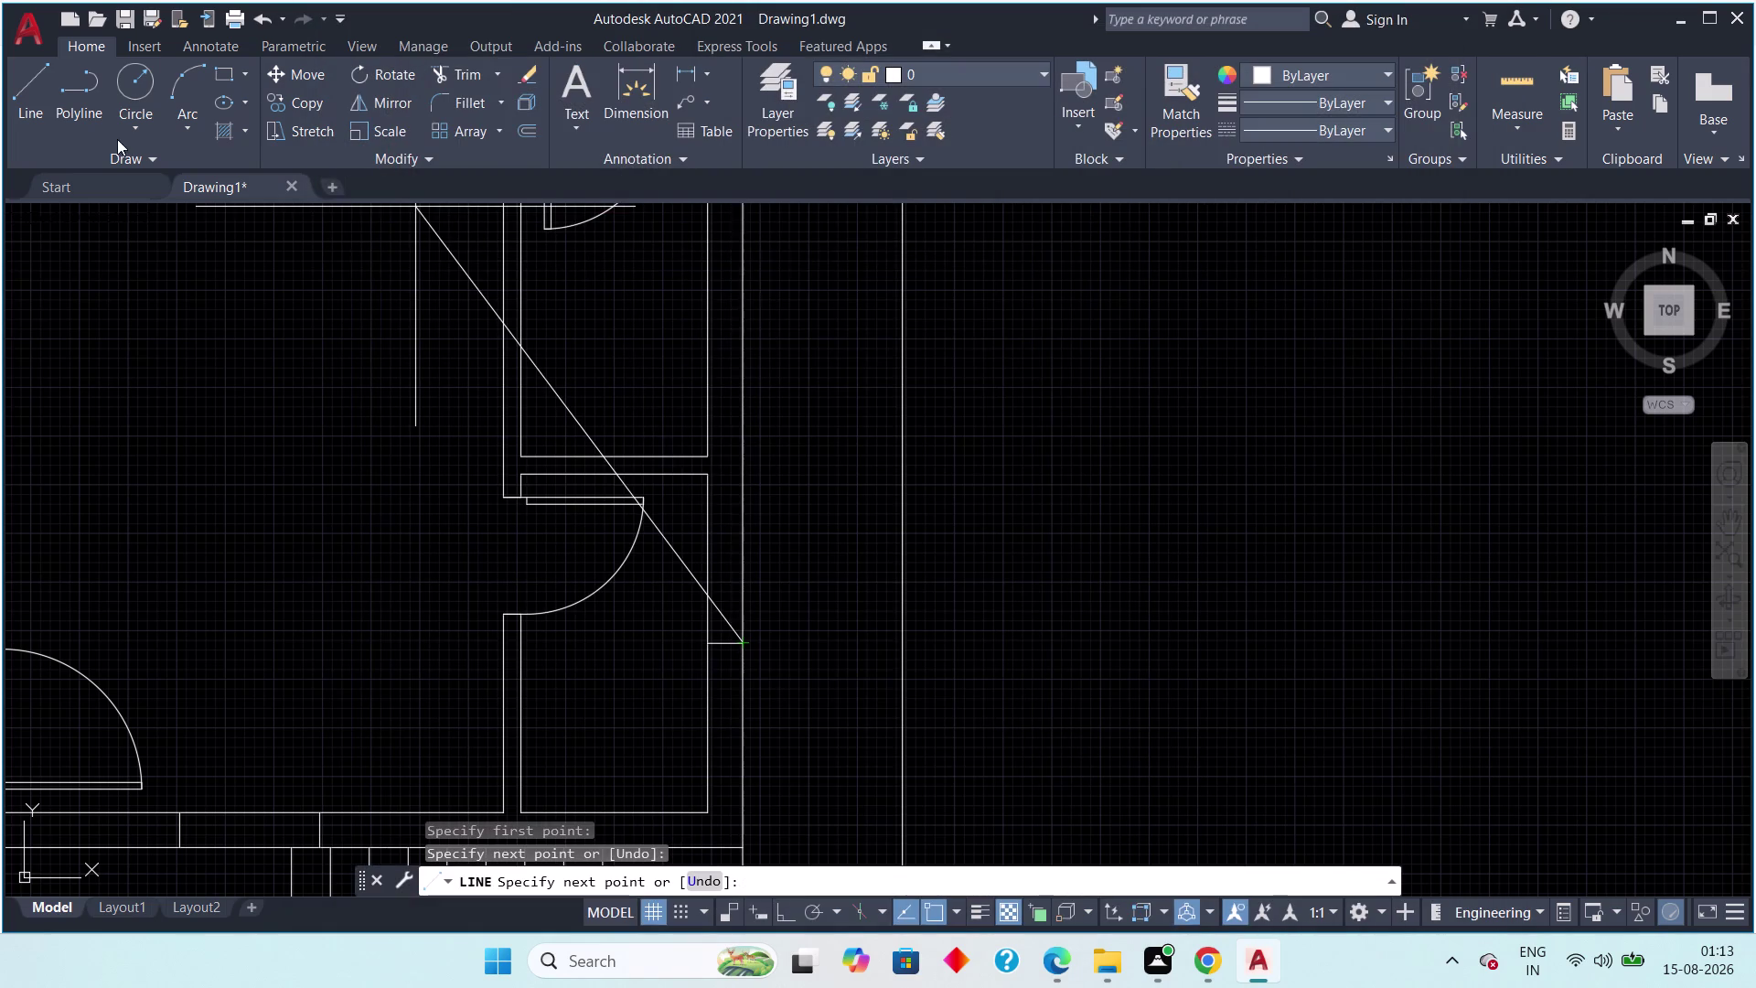
key(Escape)
Start another line at the wall opening beside the doors and cancel it.
click(17, 82)
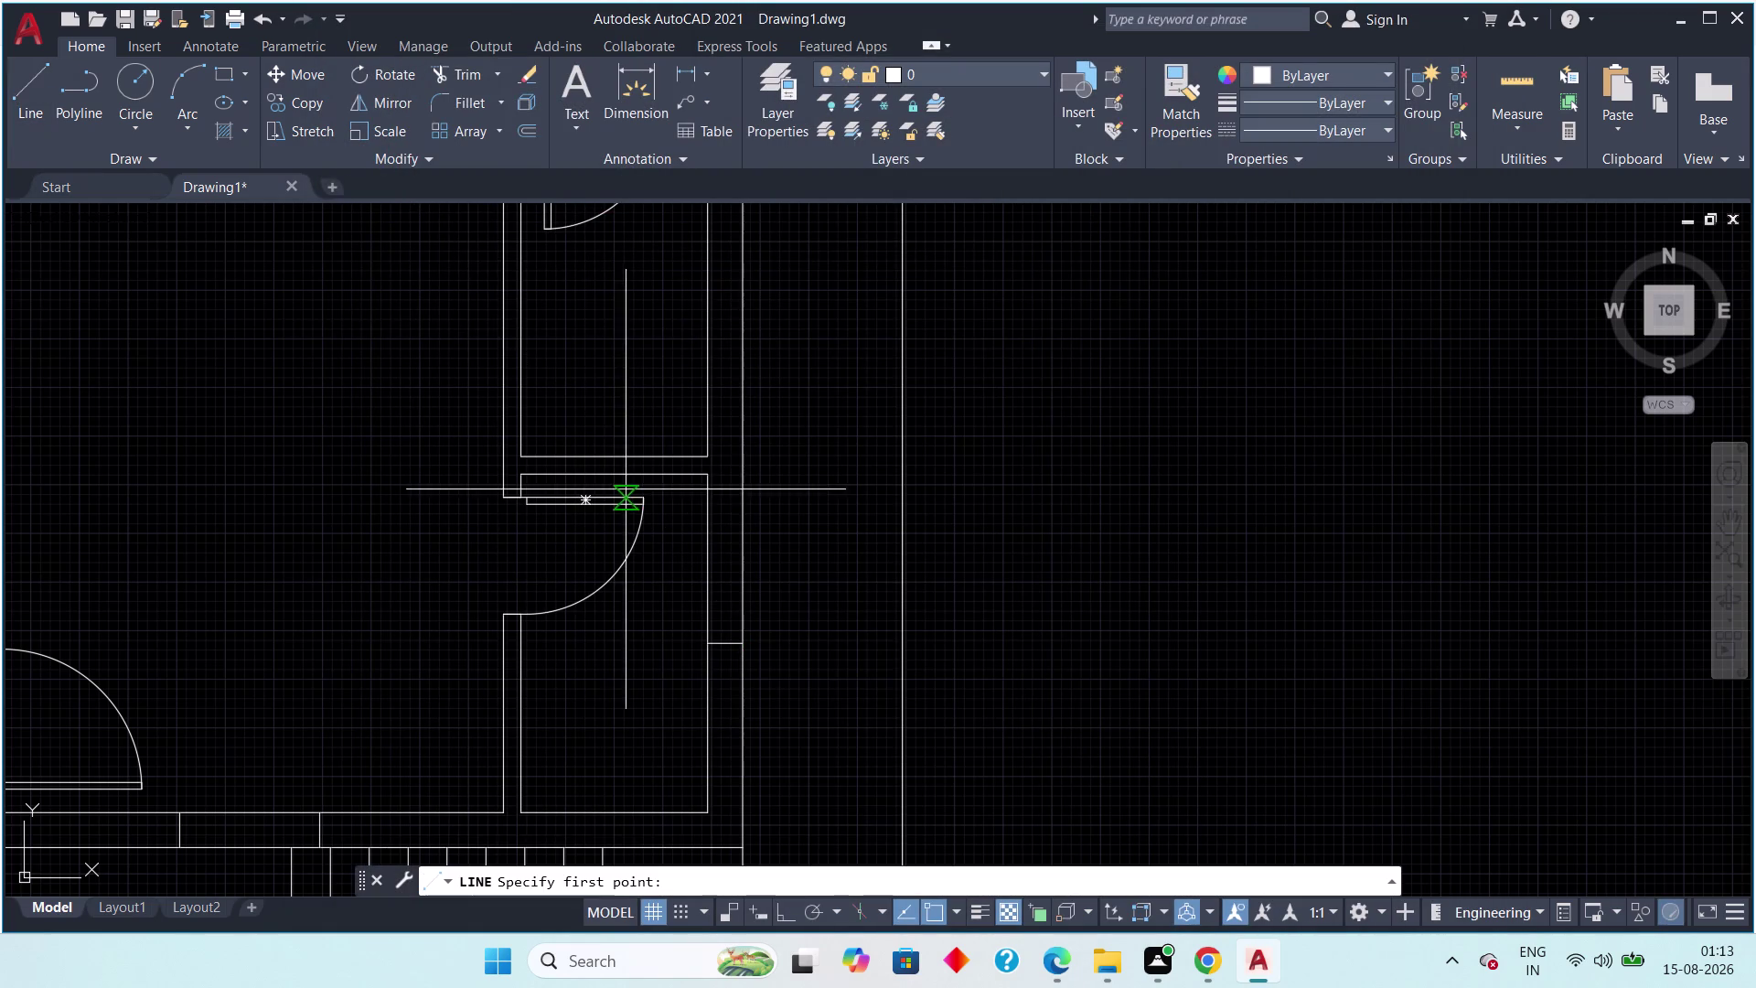
middle_drag(626, 493, 610, 695)
click(700, 483)
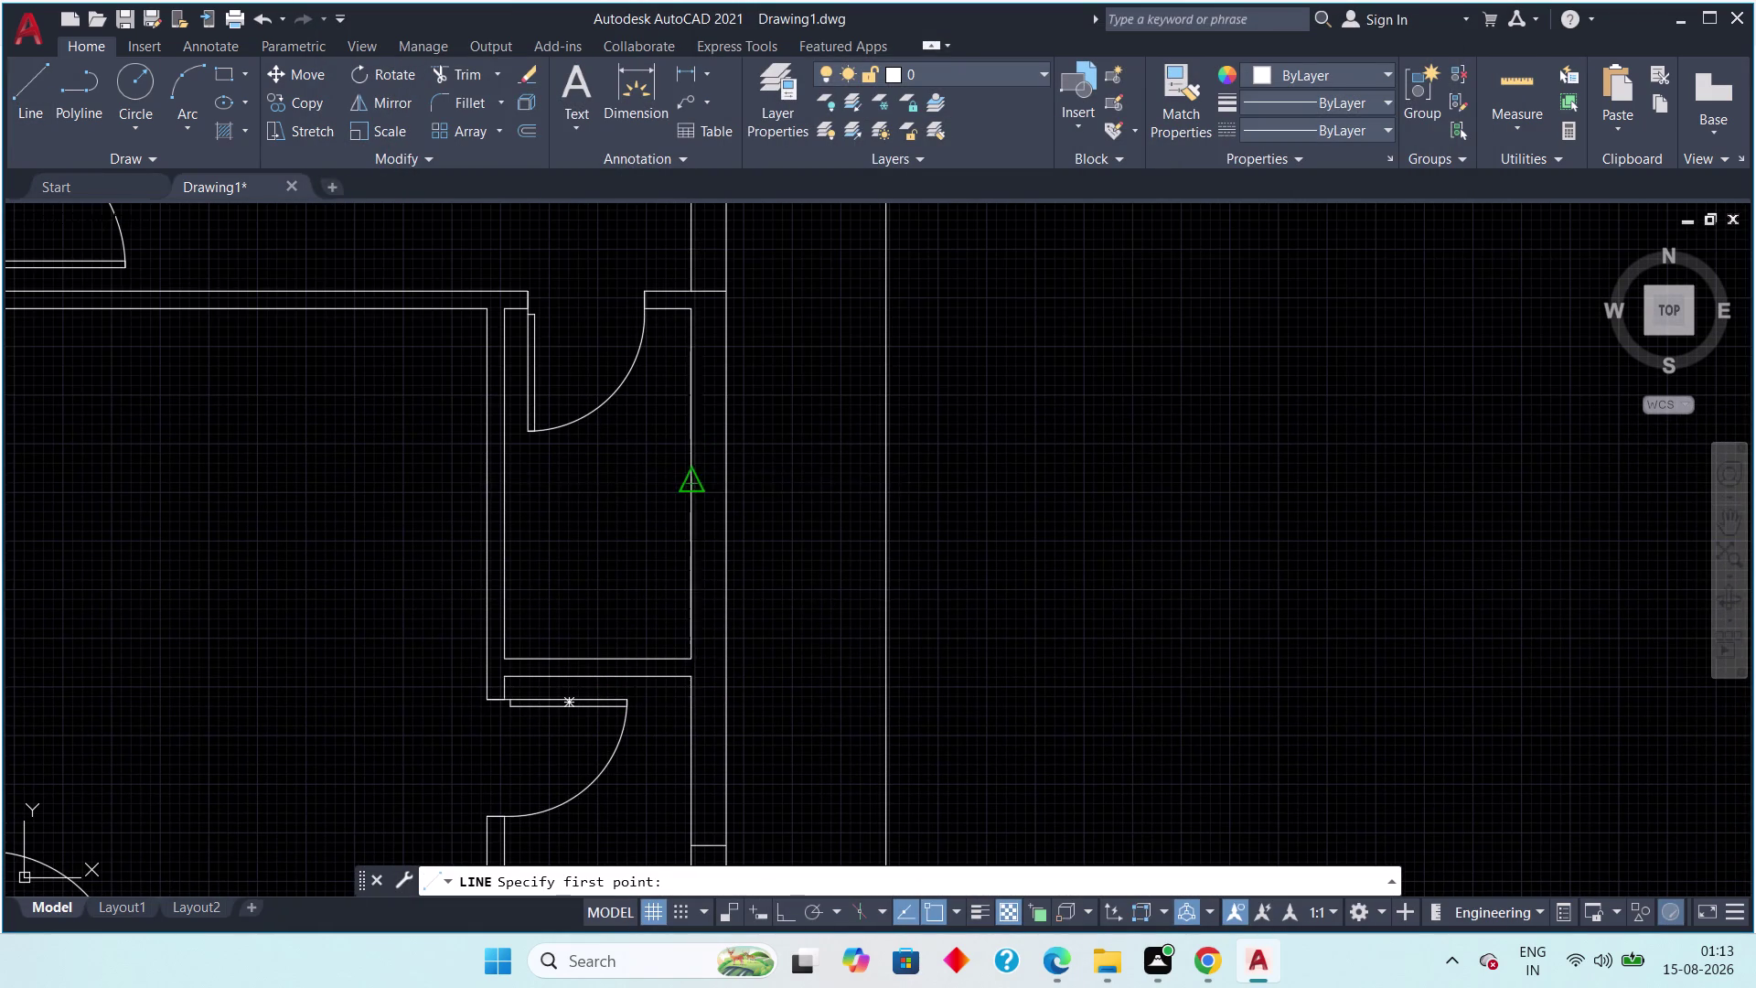
click(725, 479)
key(Escape)
key(Escape)
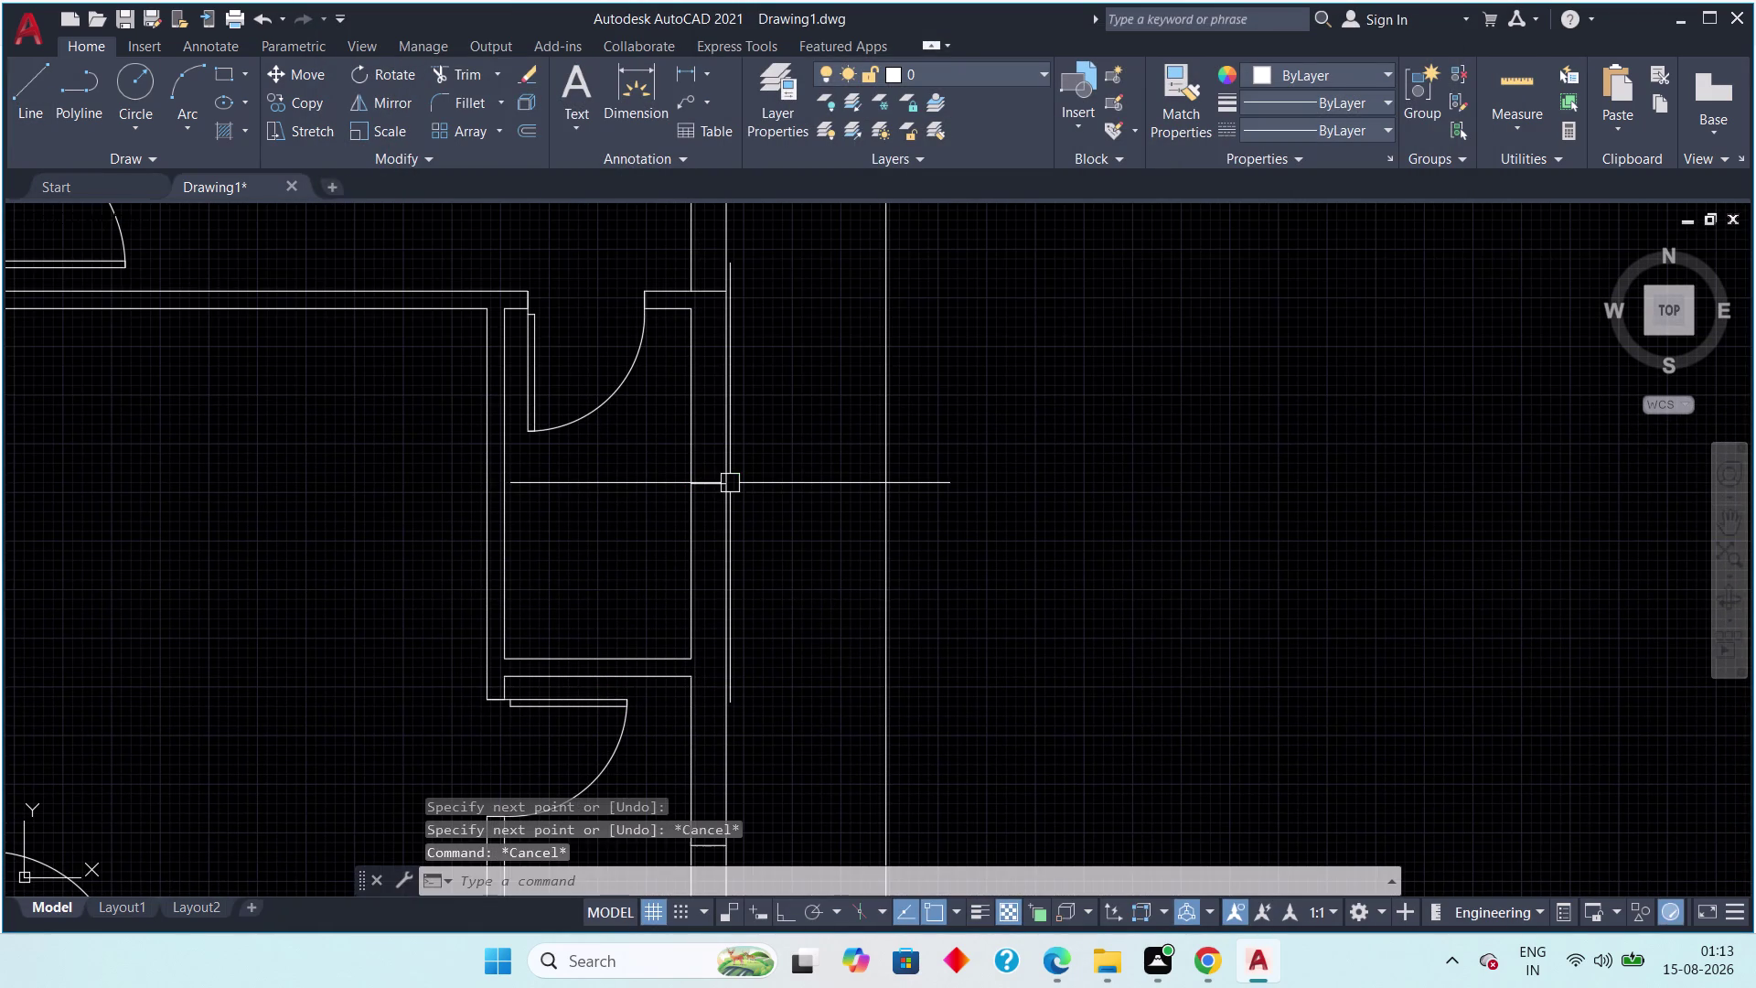
key(Escape)
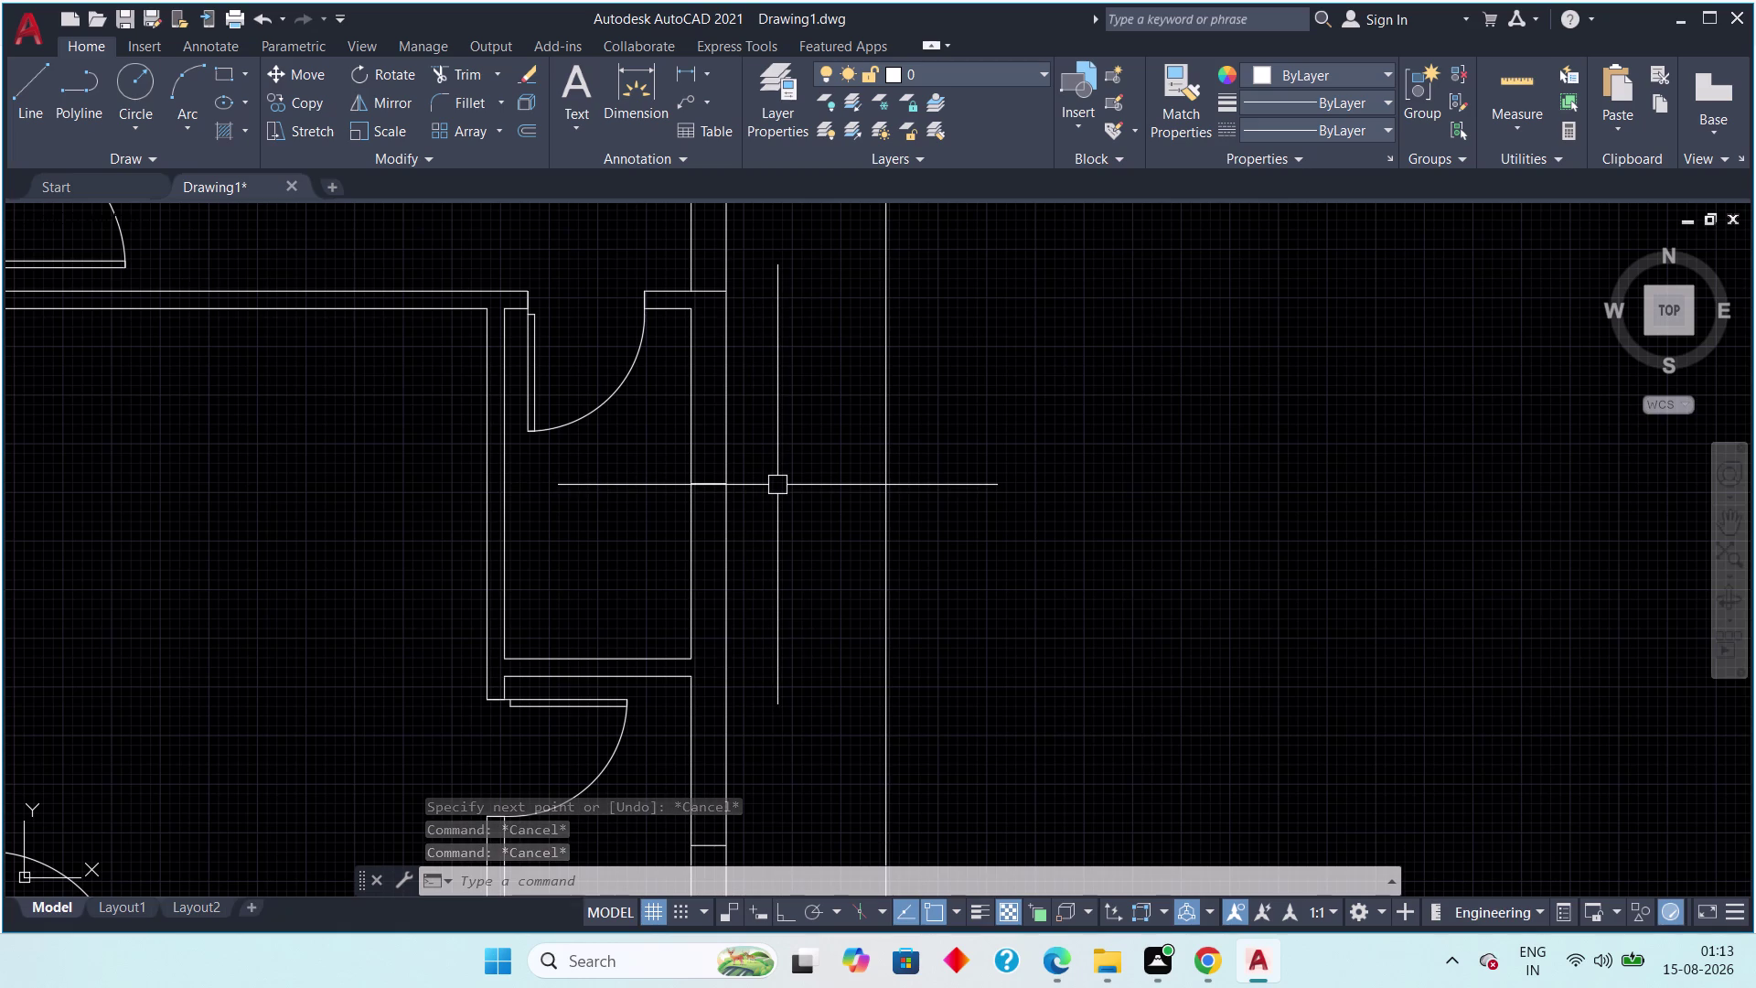
Offset the first opening line 6" to both sides.
key(o)
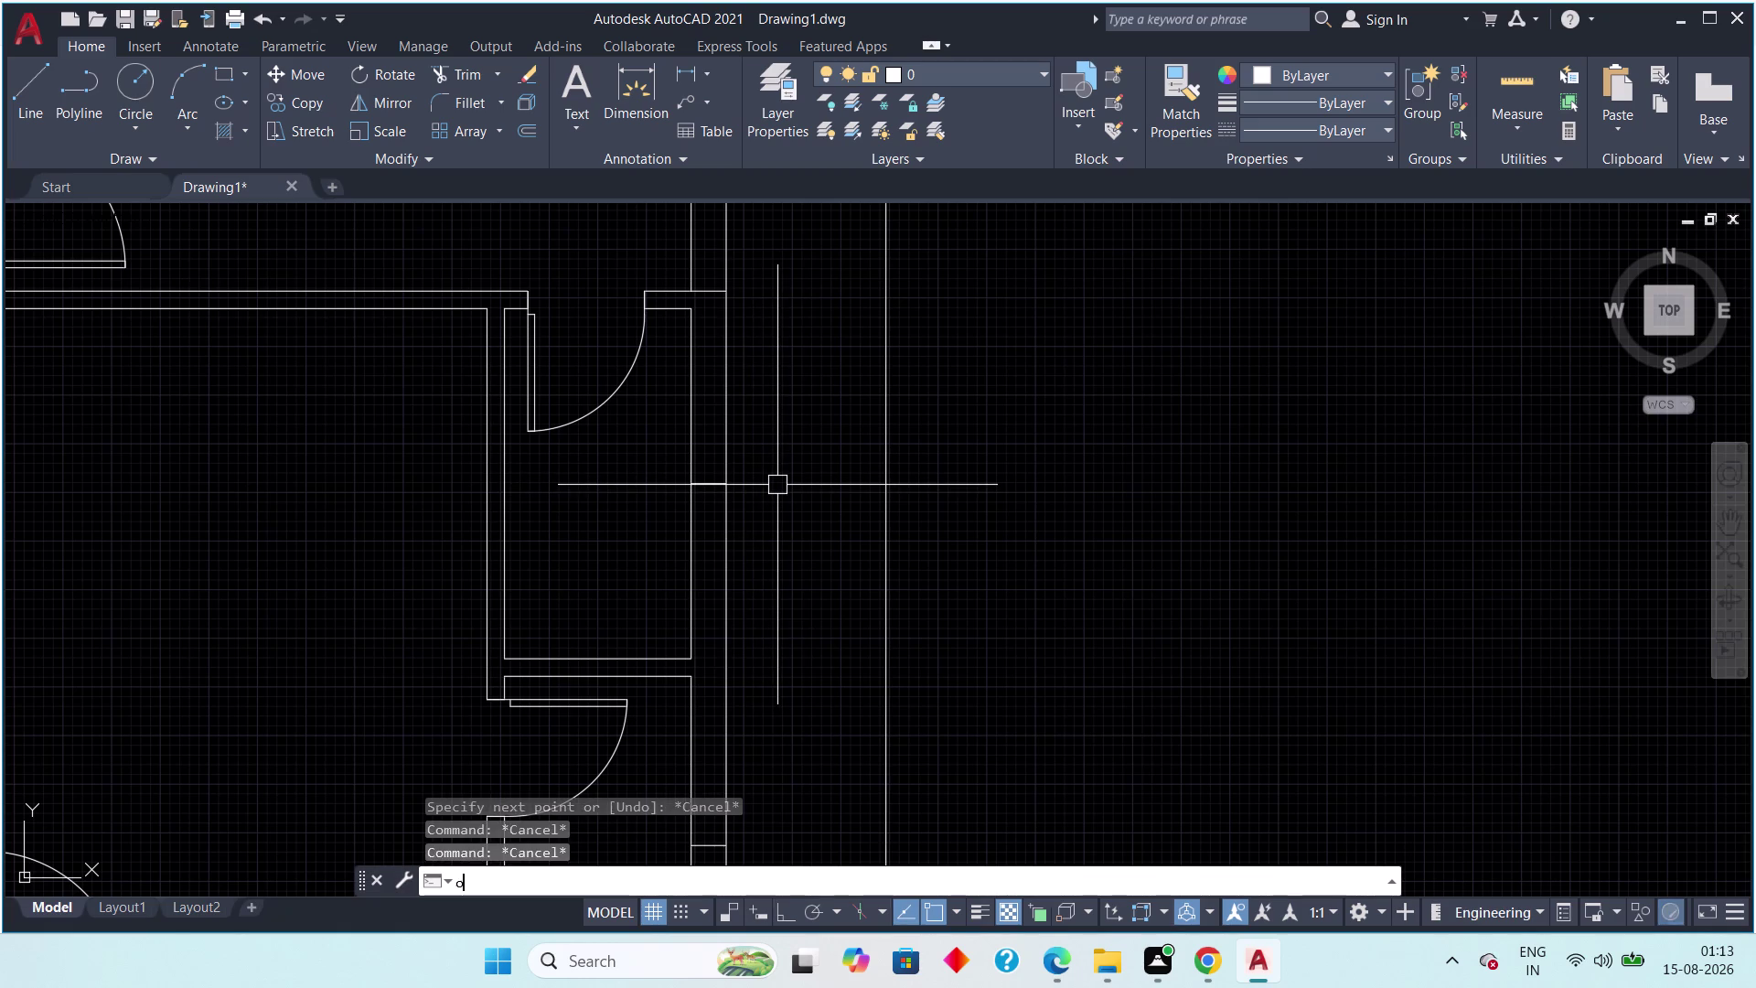
text(ff)
key(space)
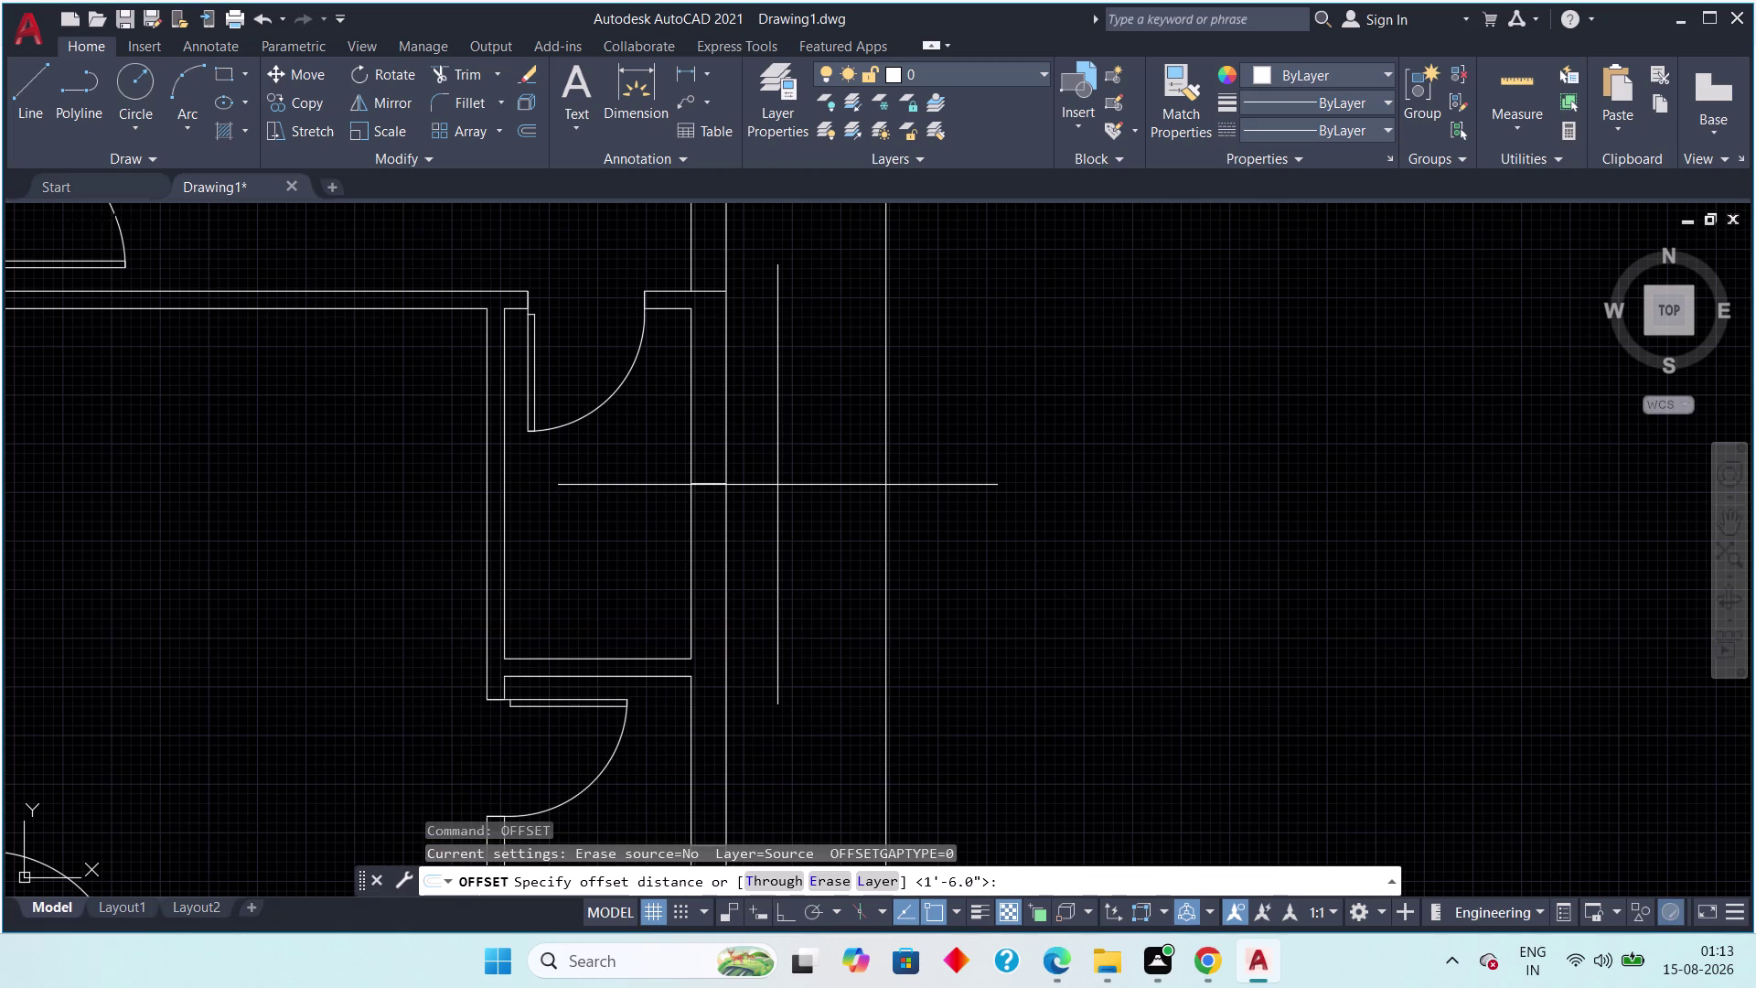
key(6)
text(")
key(space)
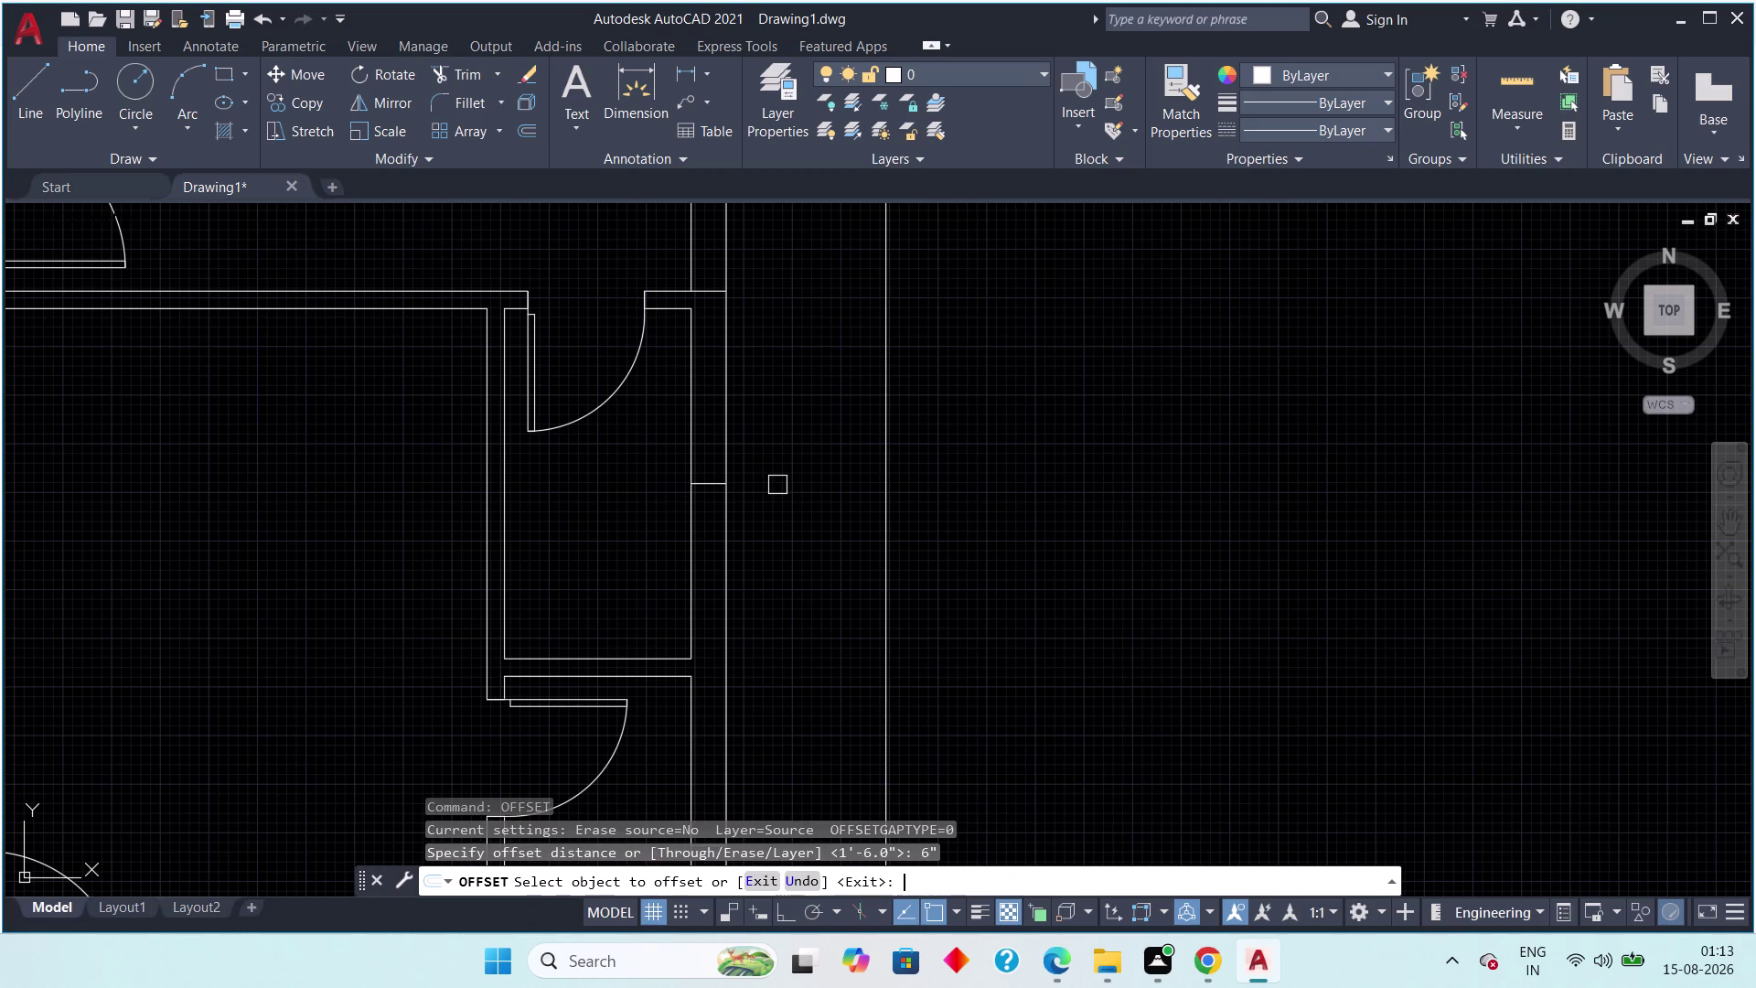
scroll(up, 3)
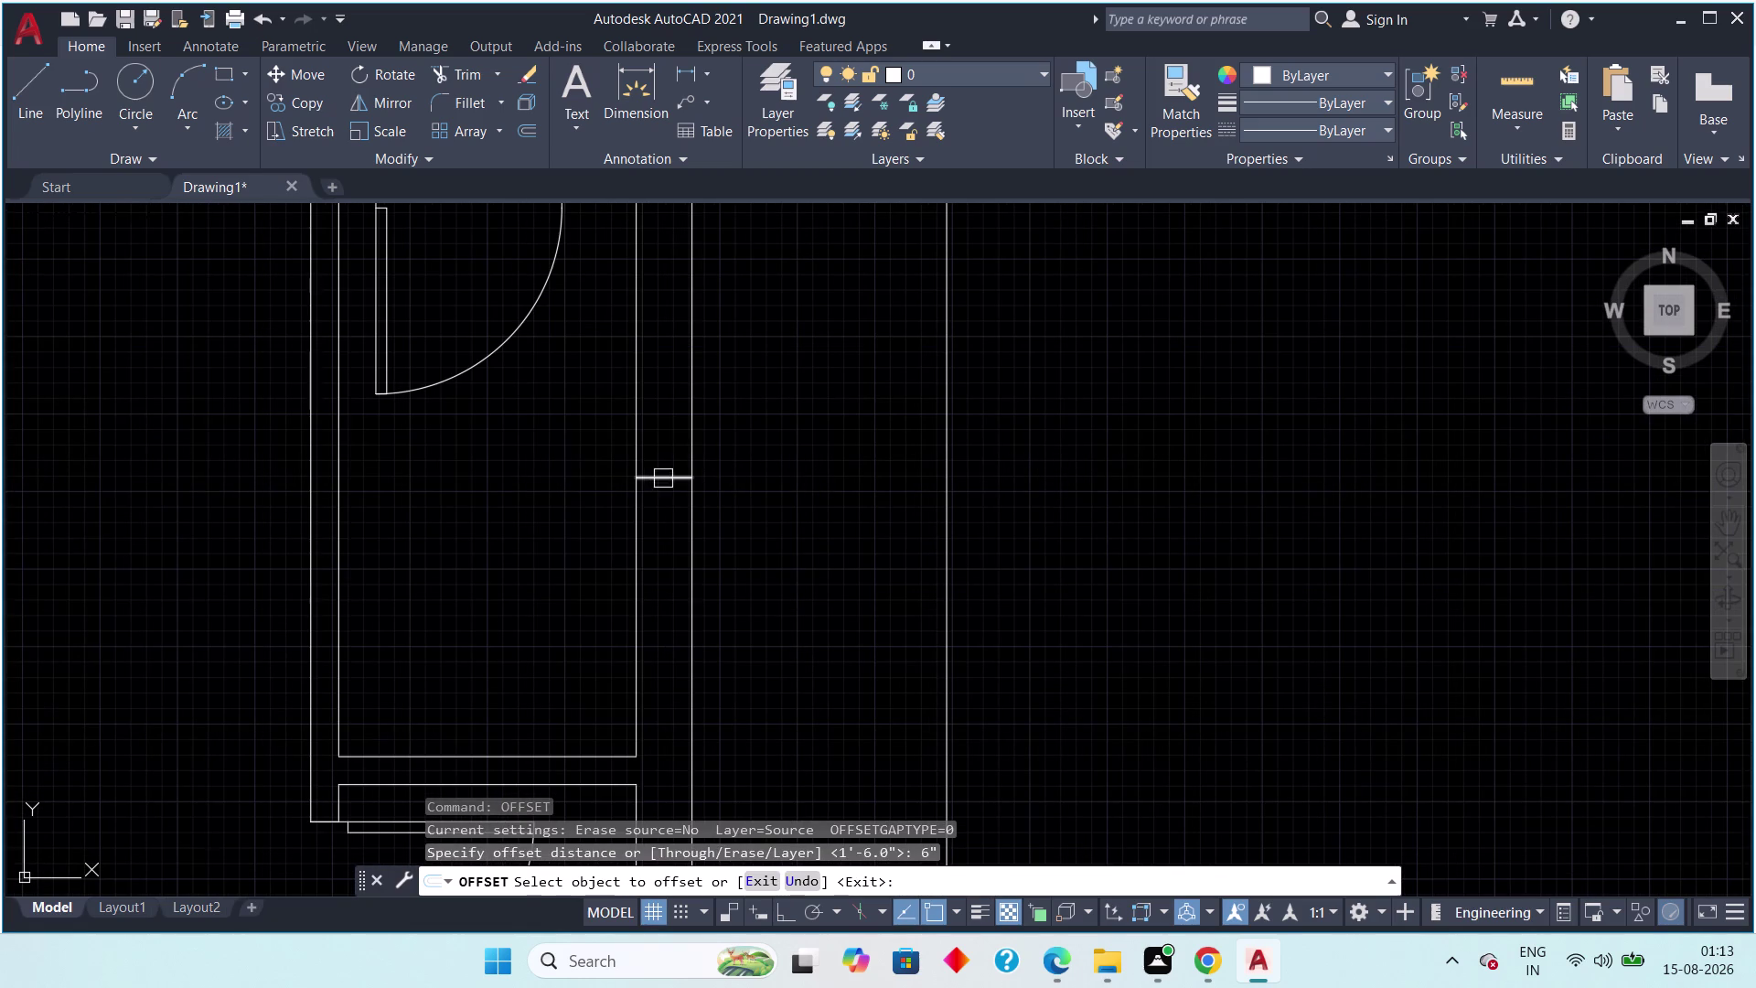
click(663, 479)
click(668, 420)
drag(672, 483, 672, 499)
click(682, 540)
scroll(down, 3)
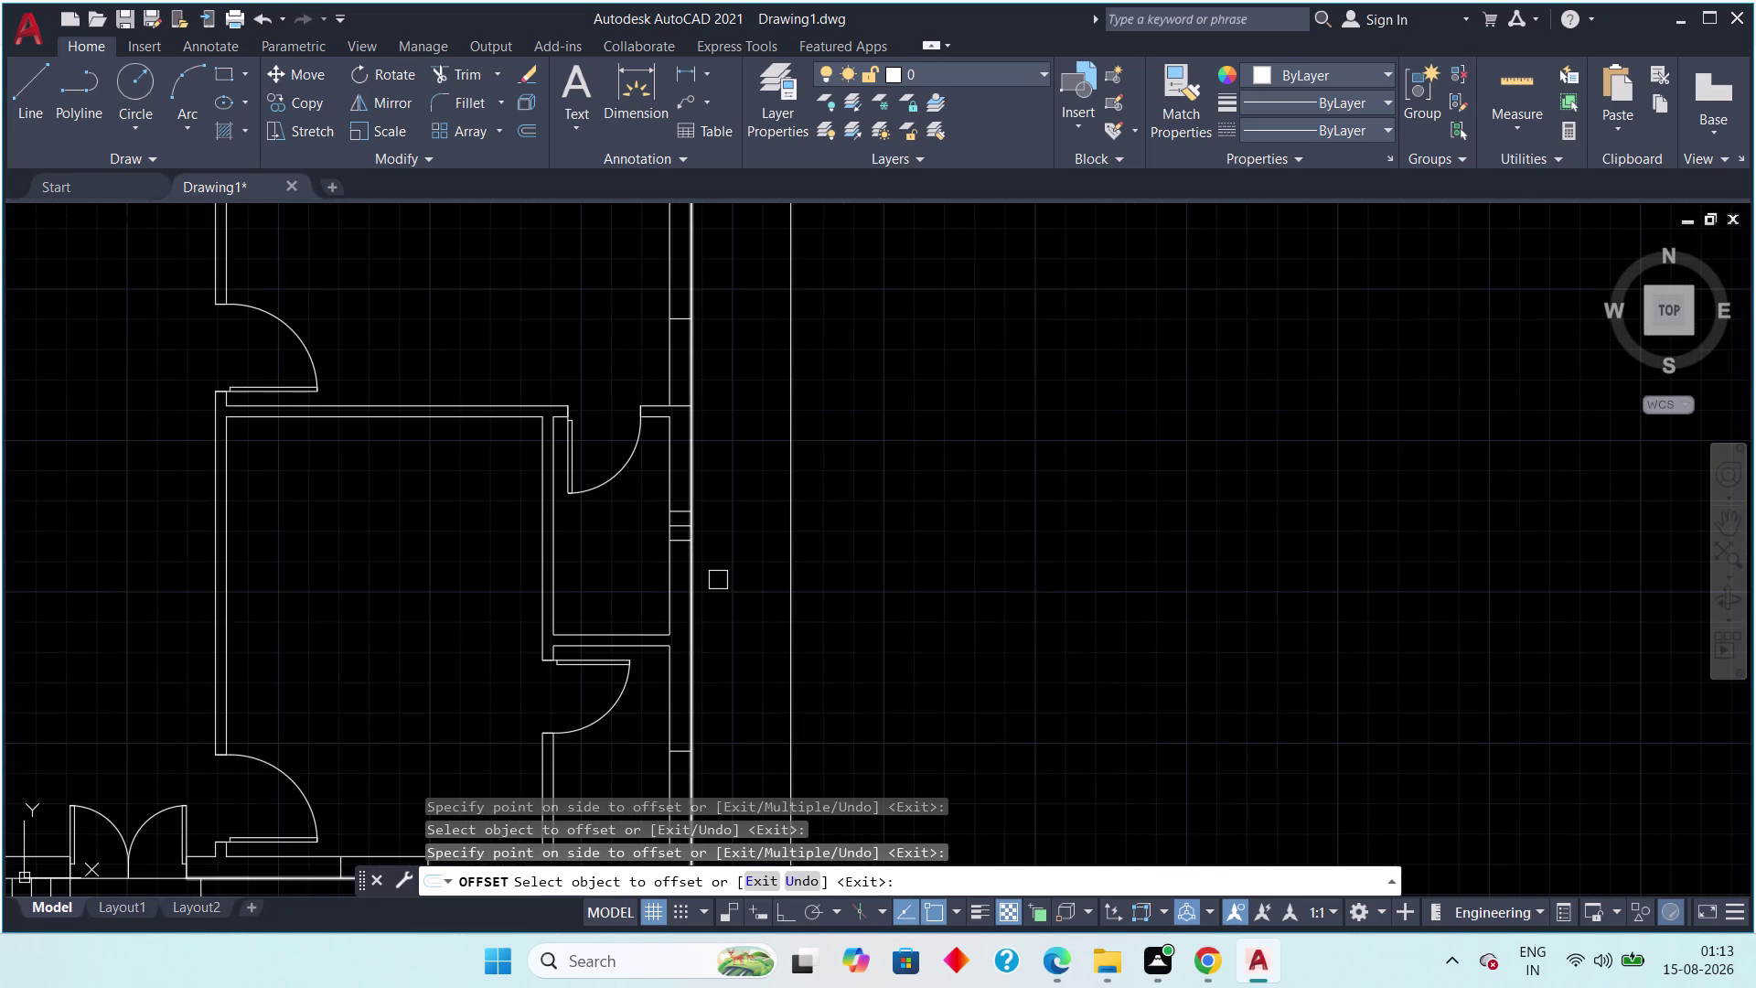
Offset a line 6" across a second wall opening, then exit Offset.
middle_drag(718, 543, 764, 265)
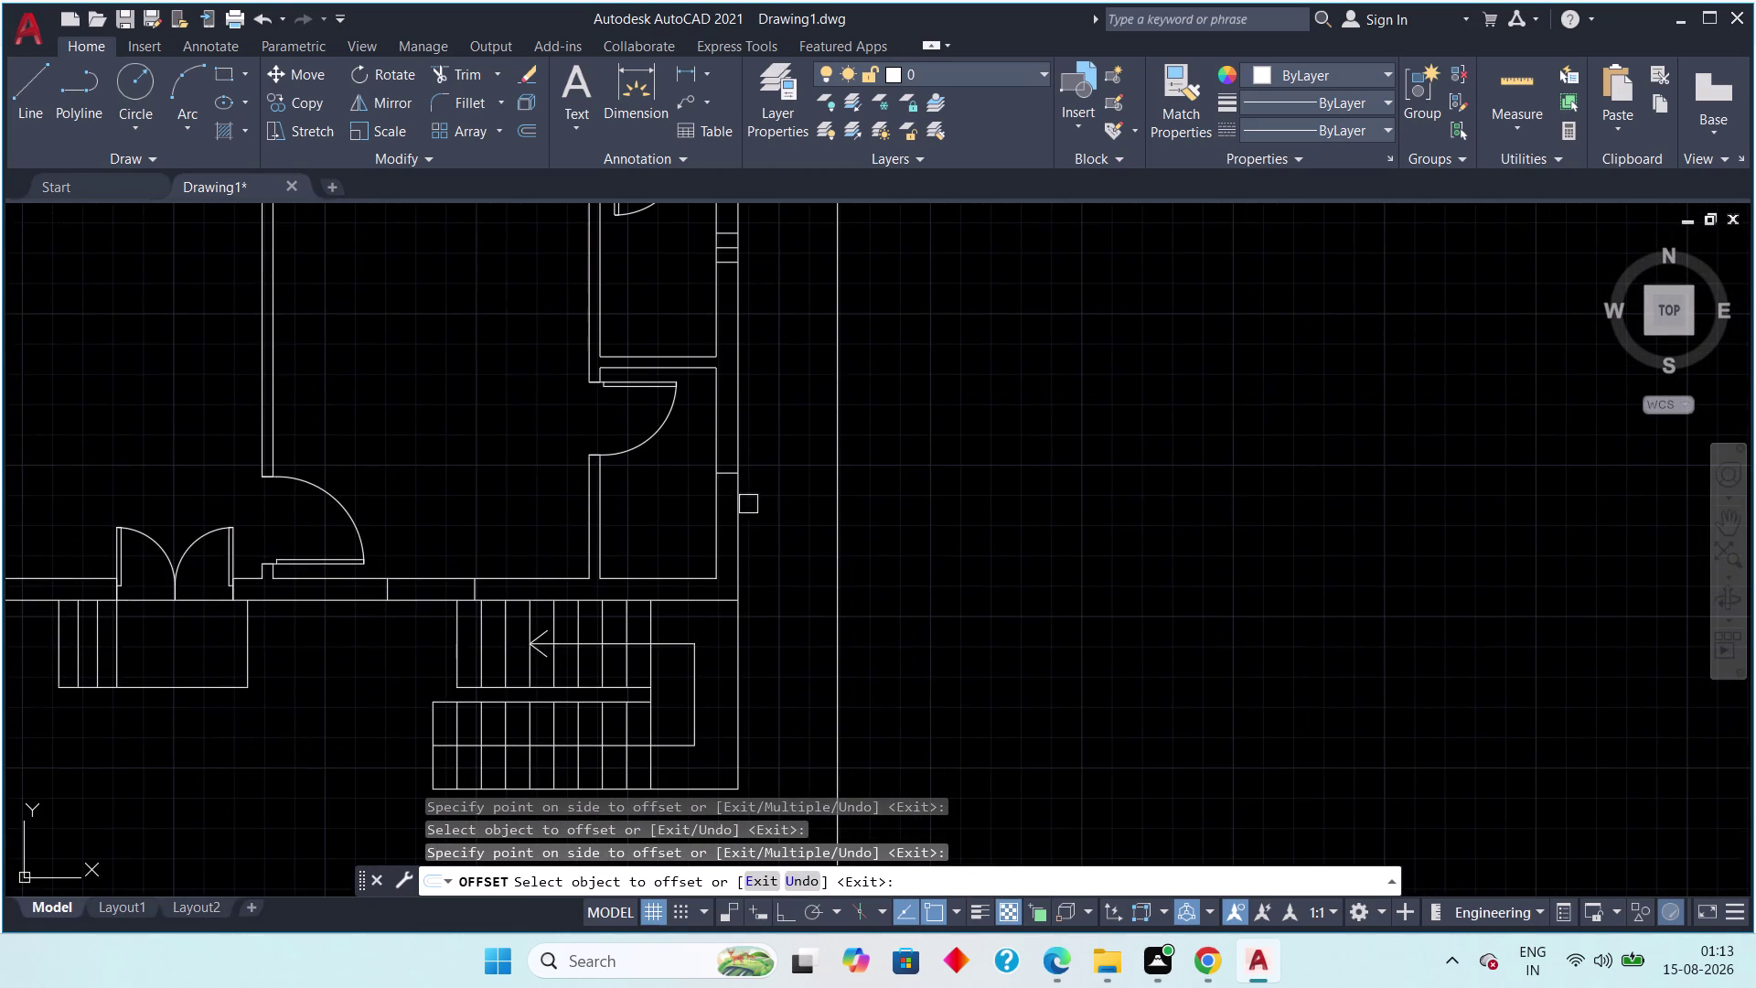
scroll(up, 3)
click(756, 548)
drag(755, 434, 758, 440)
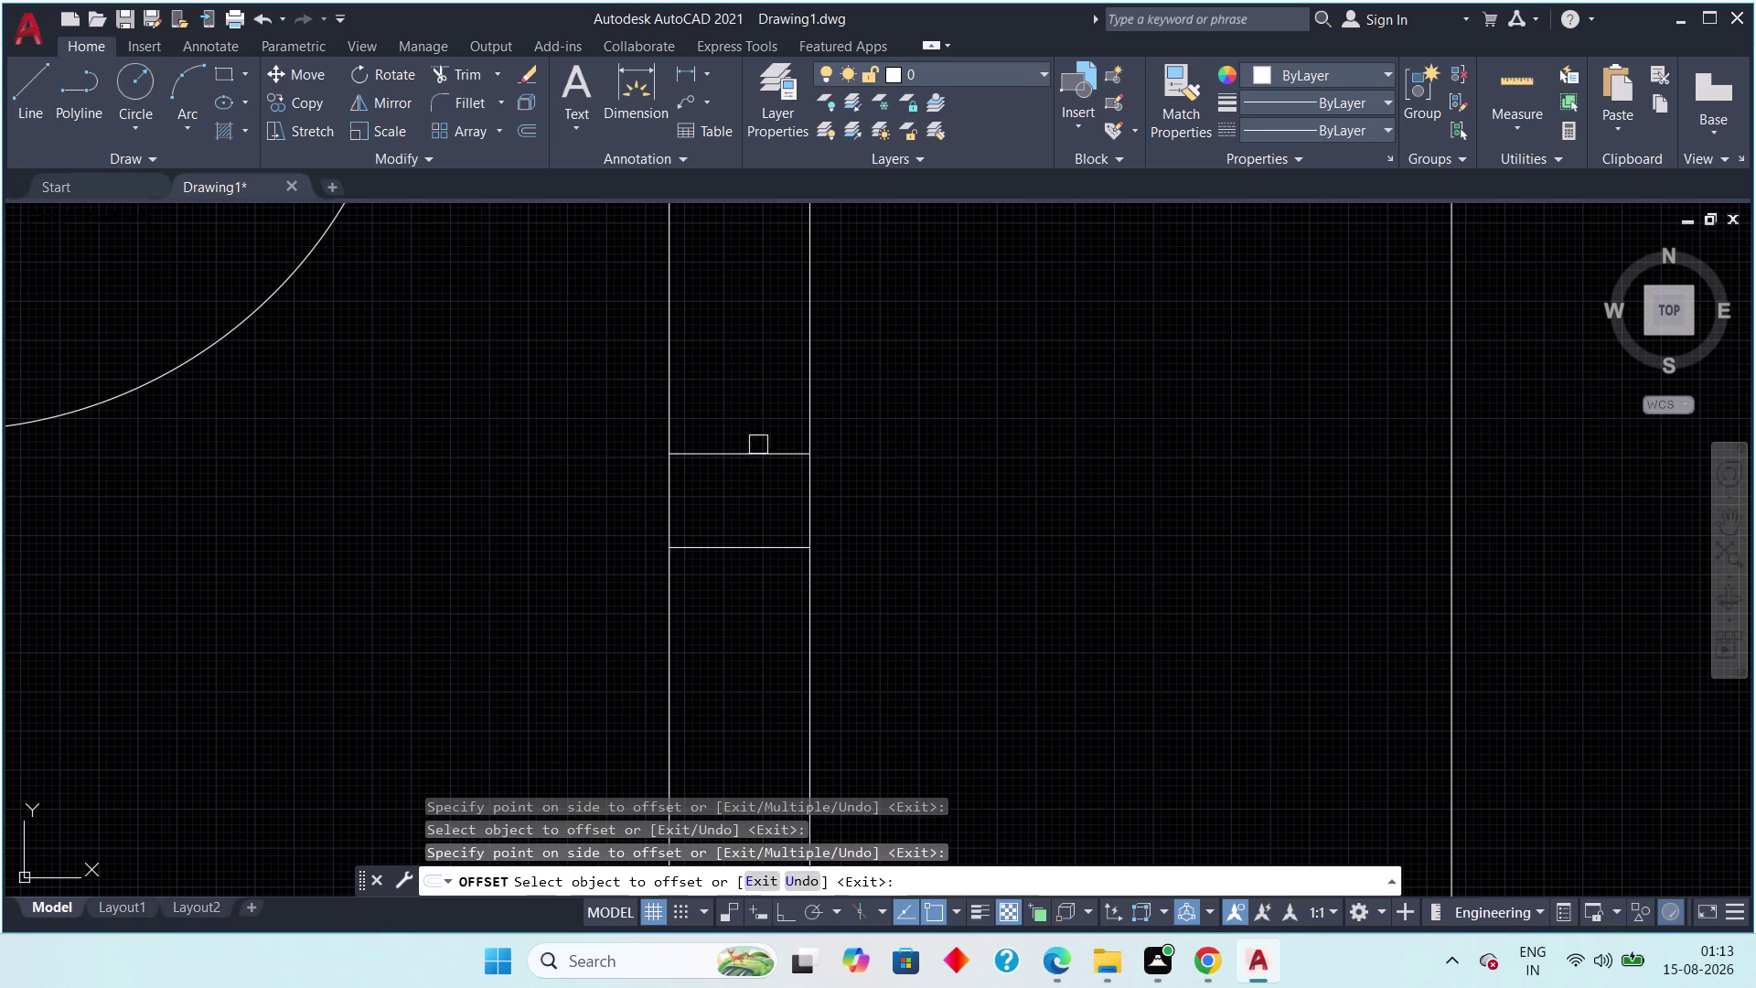
drag(757, 440, 760, 451)
drag(762, 546, 765, 576)
click(764, 594)
key(Escape)
key(Escape)
Erase two extra lines left in the wall openings.
click(760, 539)
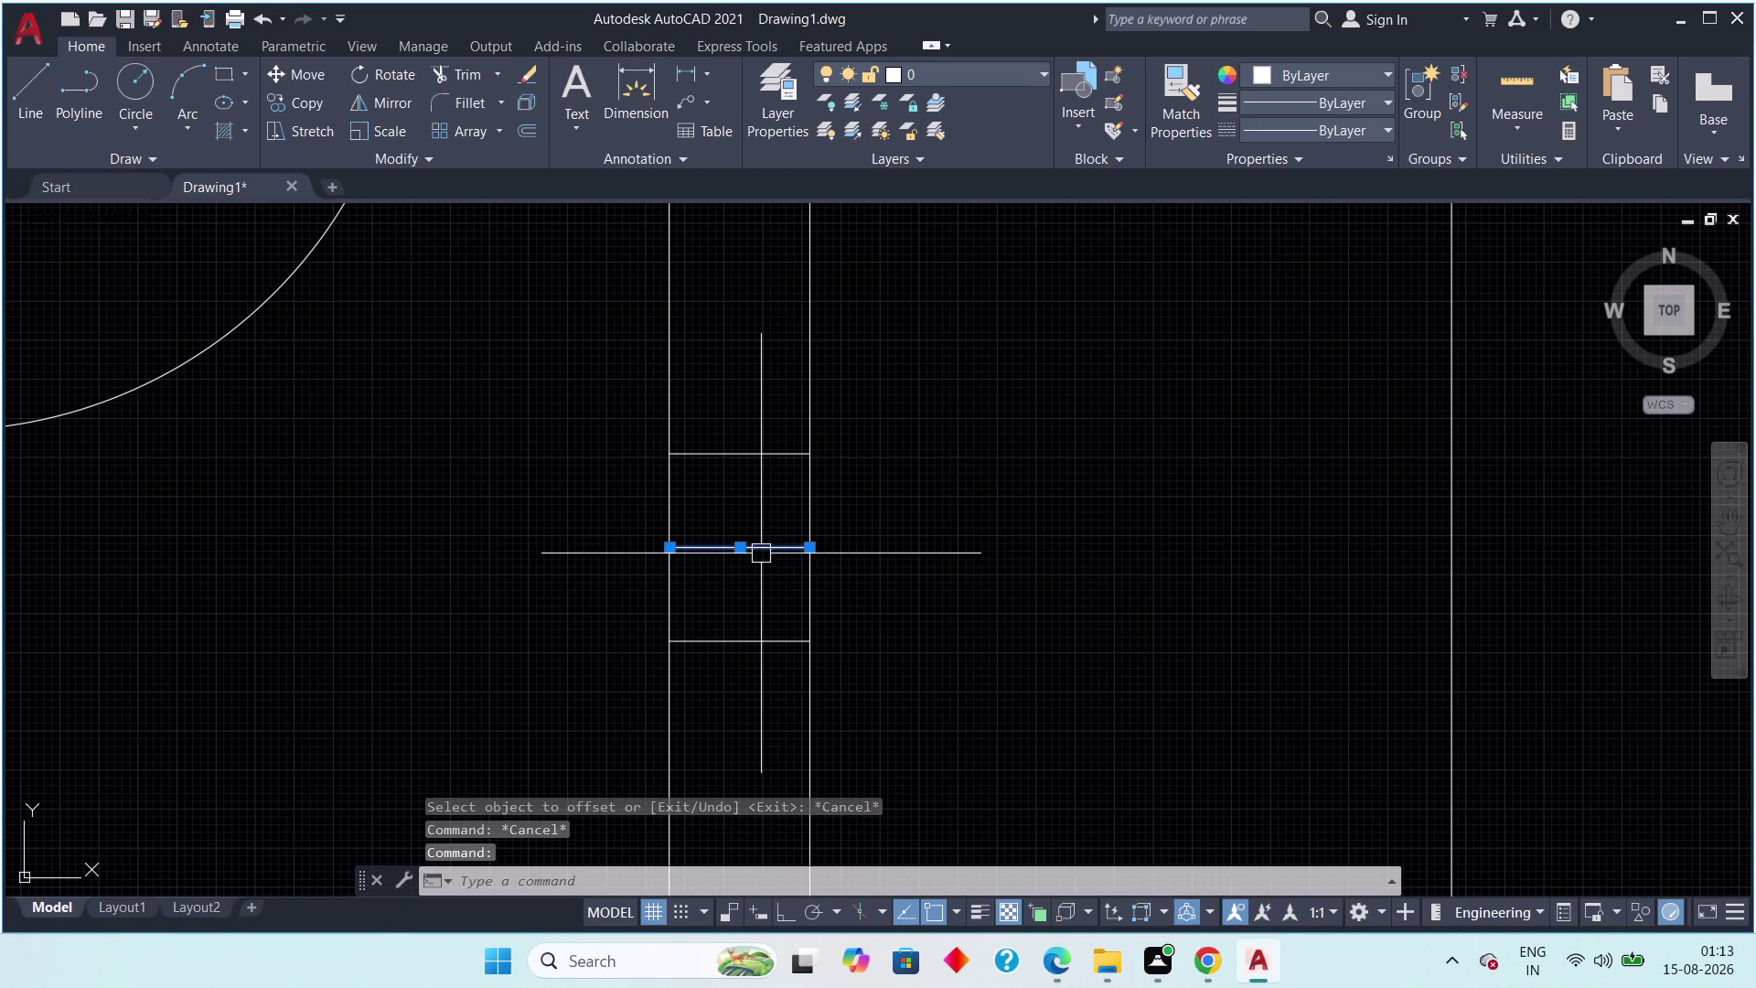
key(Delete)
scroll(down, 3)
middle_drag(810, 494, 835, 628)
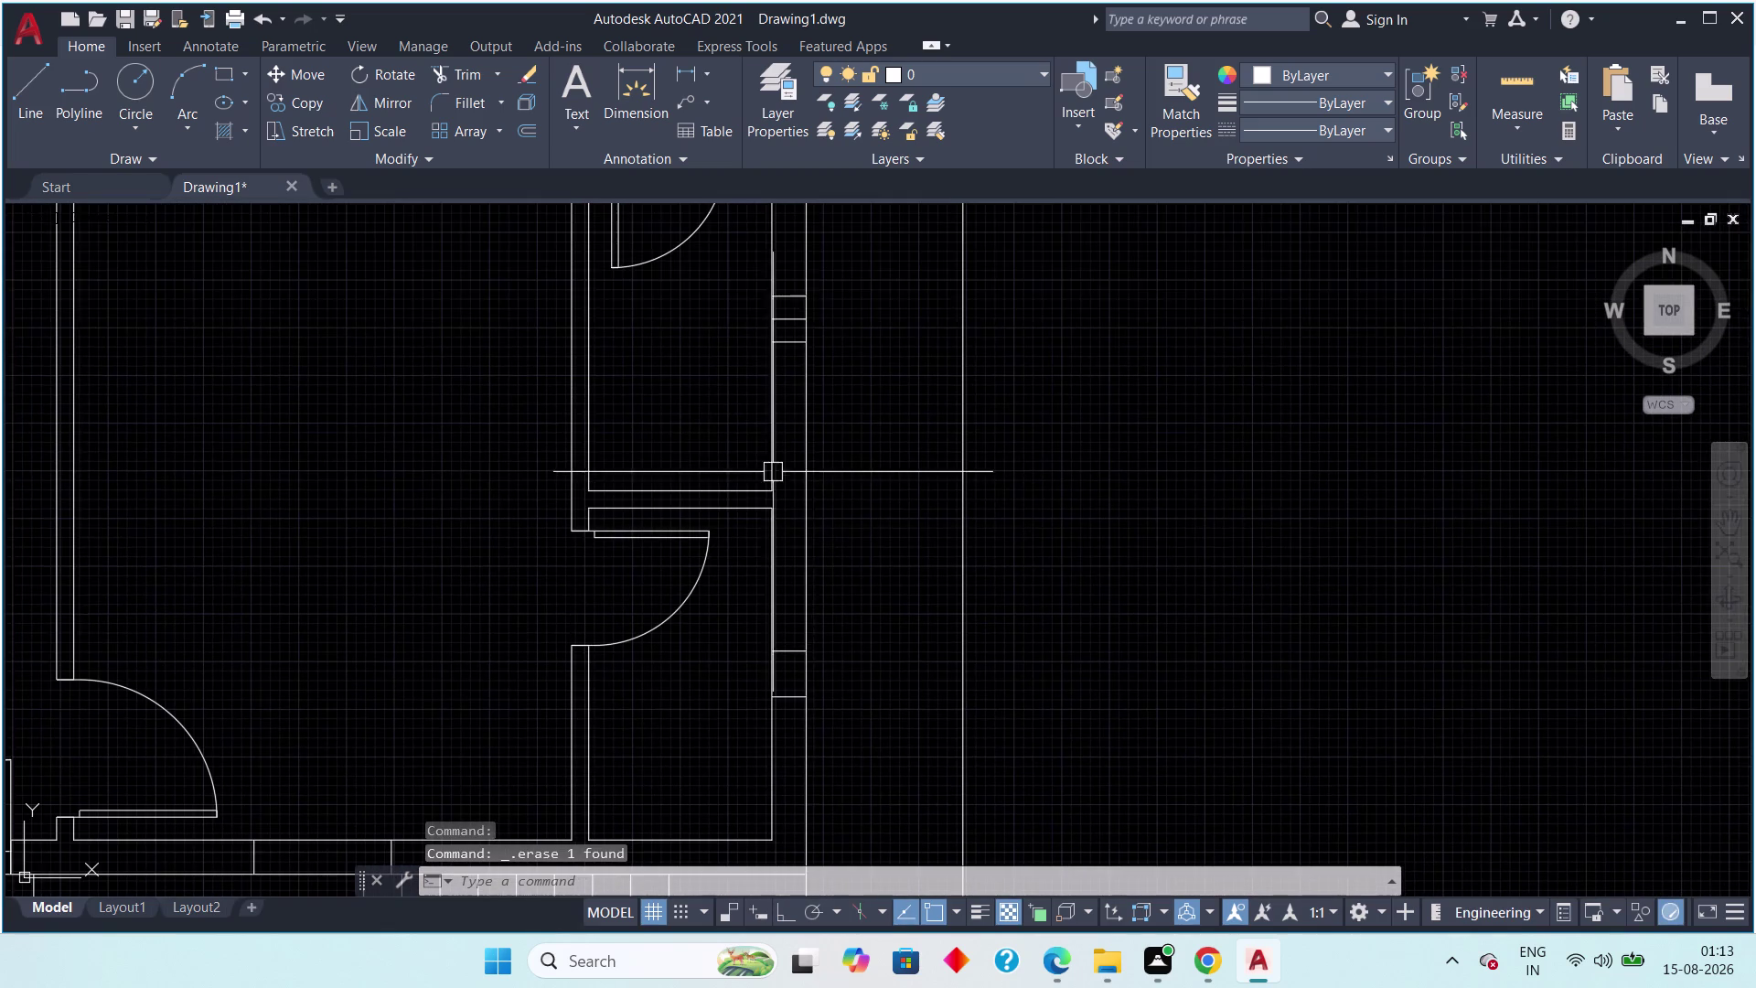
scroll(up, 3)
middle_drag(799, 468, 780, 631)
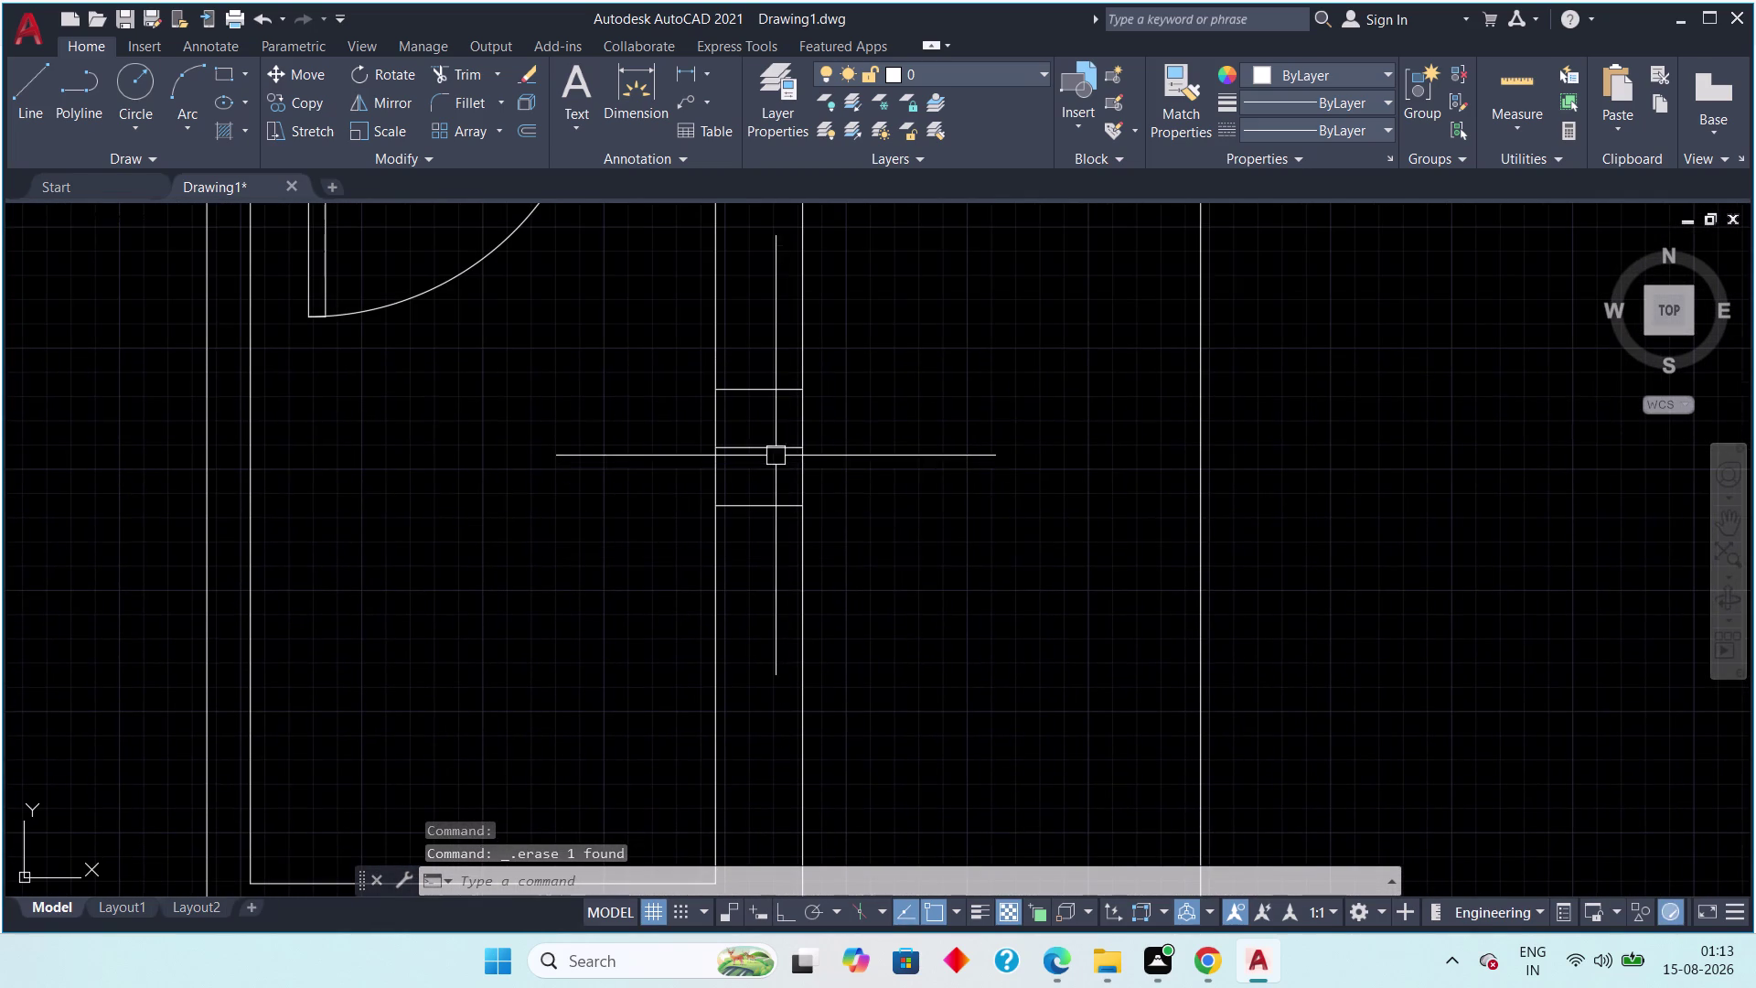
click(776, 453)
key(Delete)
scroll(down, 3)
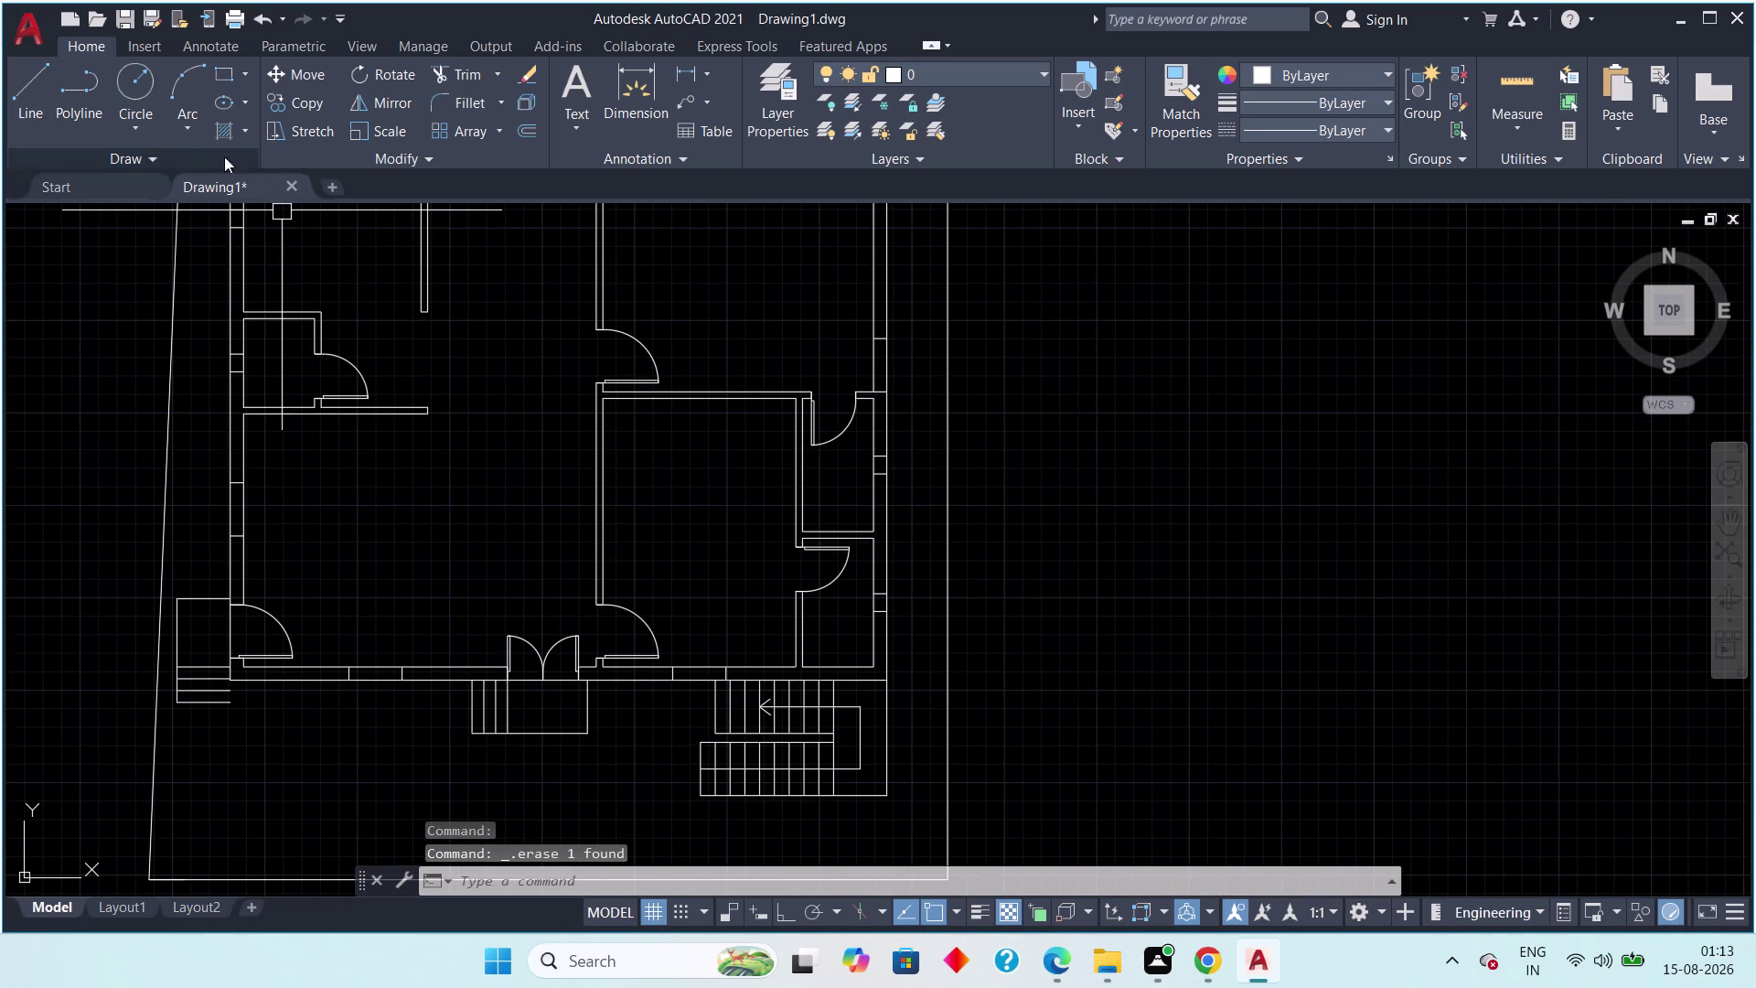
Start the LINE command and zoom into the wall opening beside the door.
click(8, 92)
drag(80, 231, 59, 187)
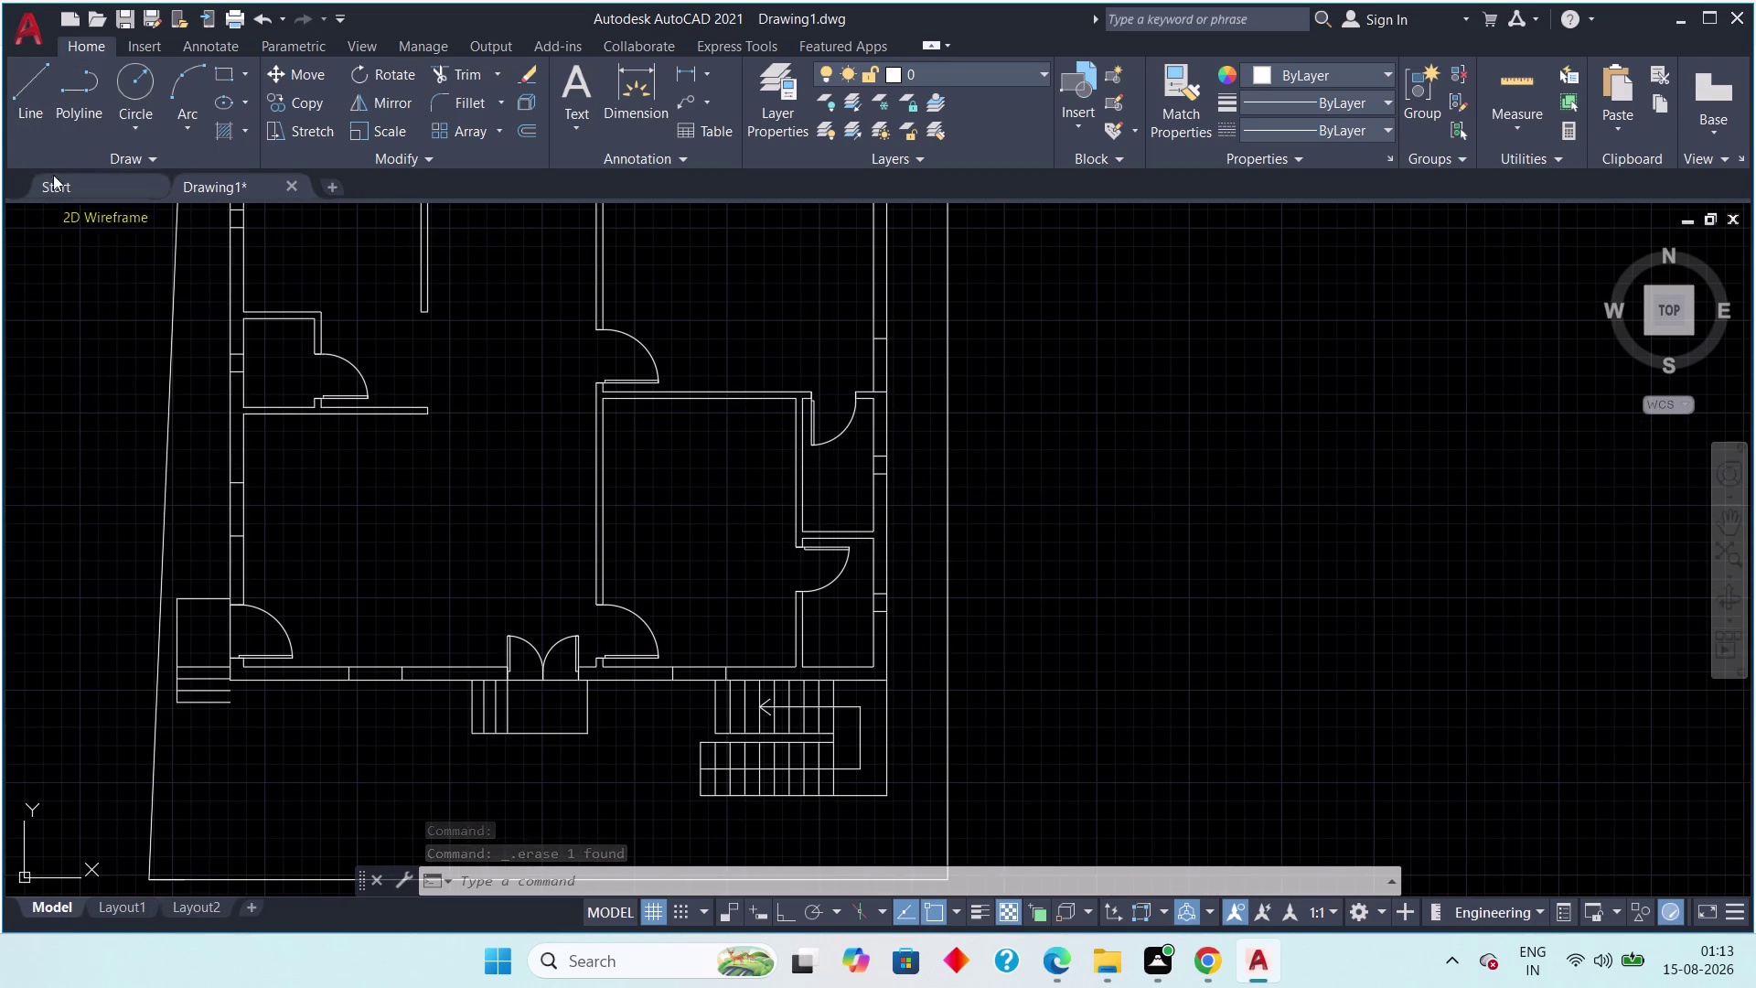
drag(58, 188, 53, 174)
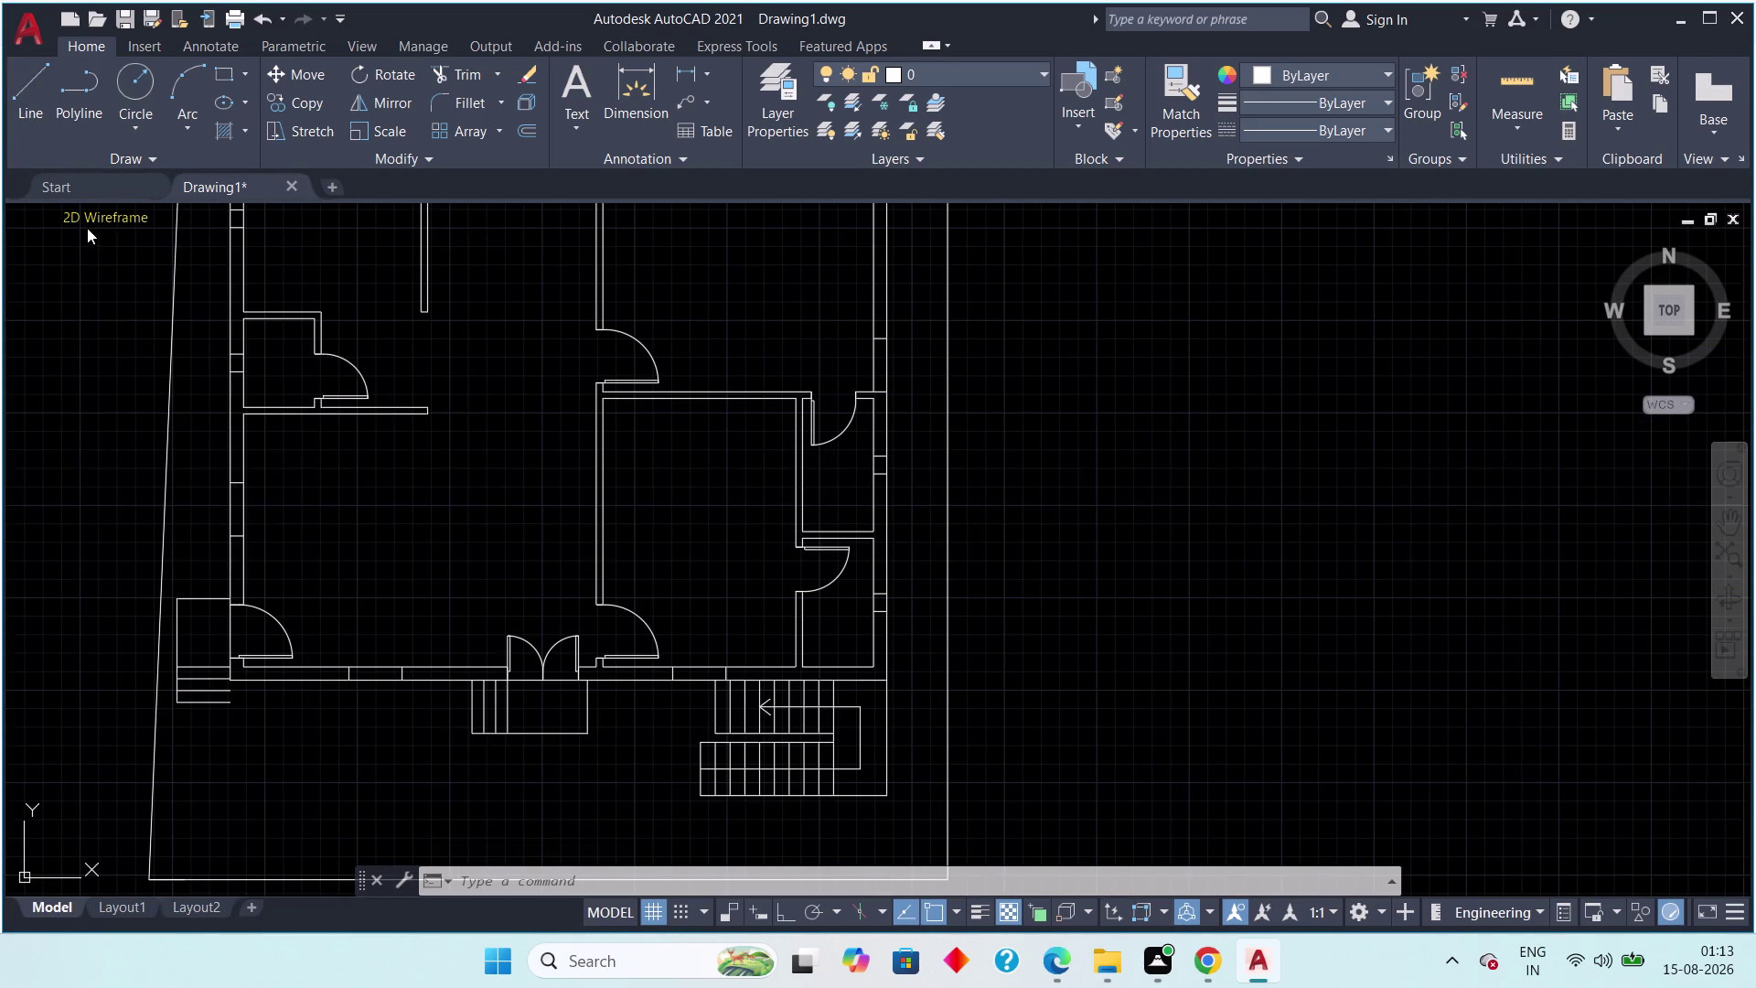
key(Escape)
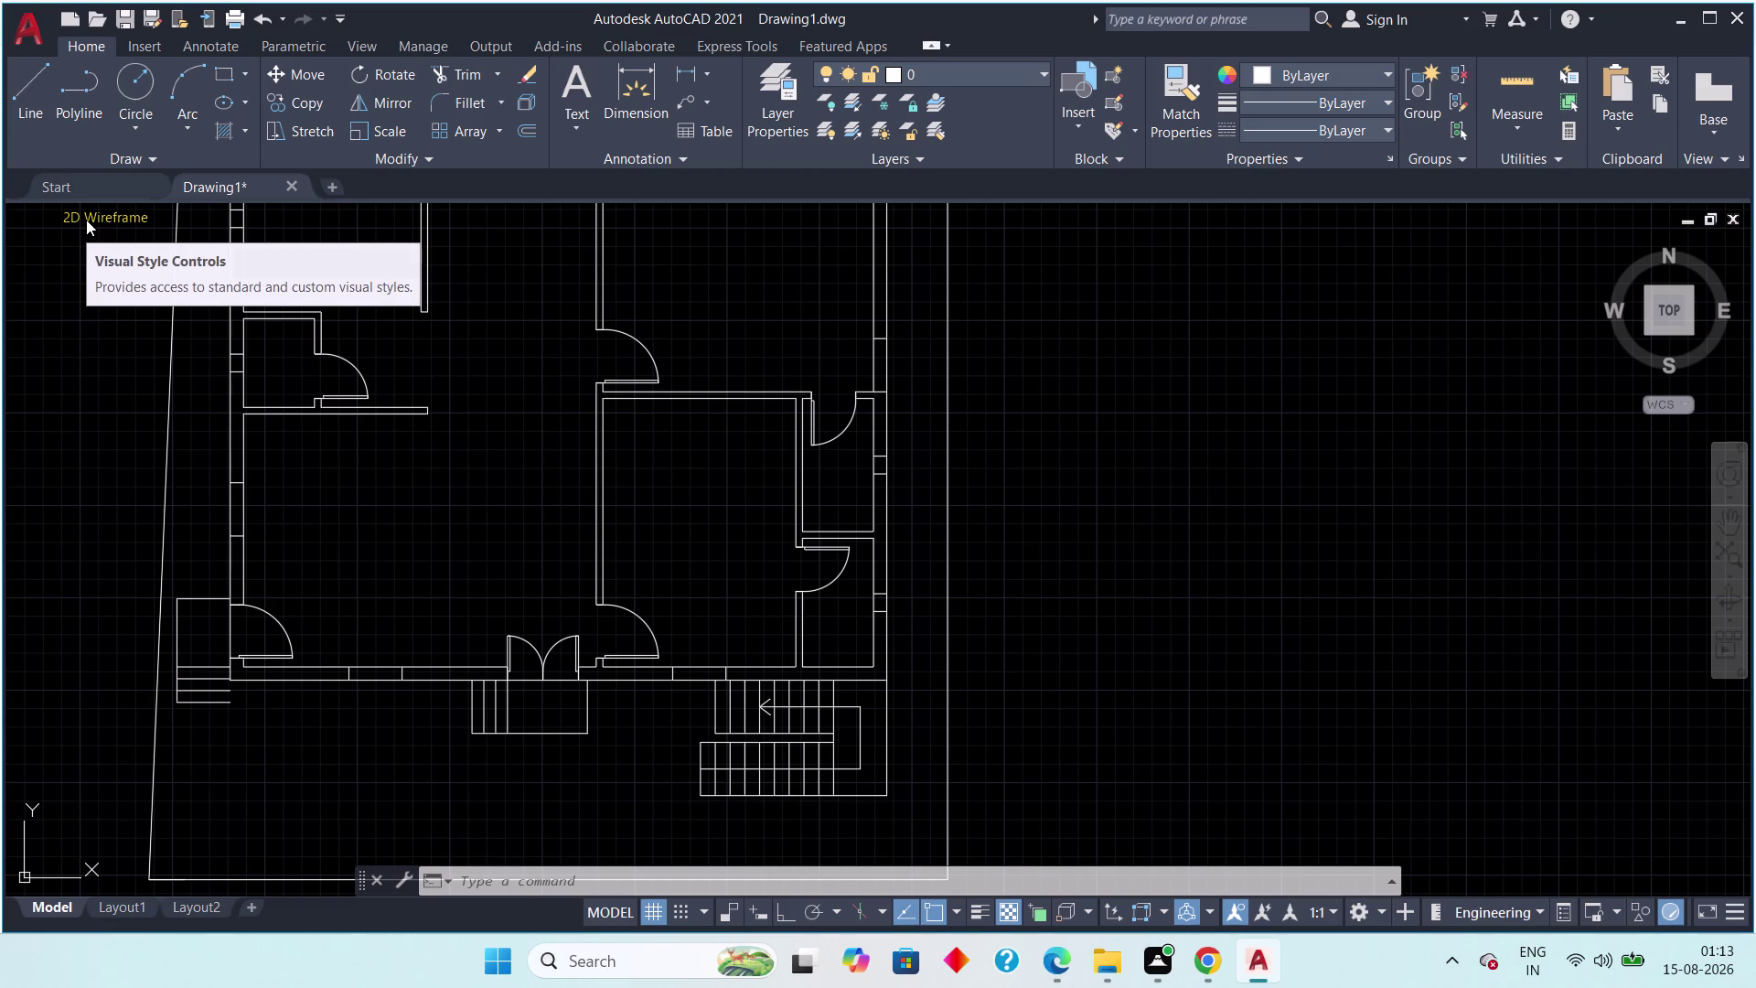
key(Escape)
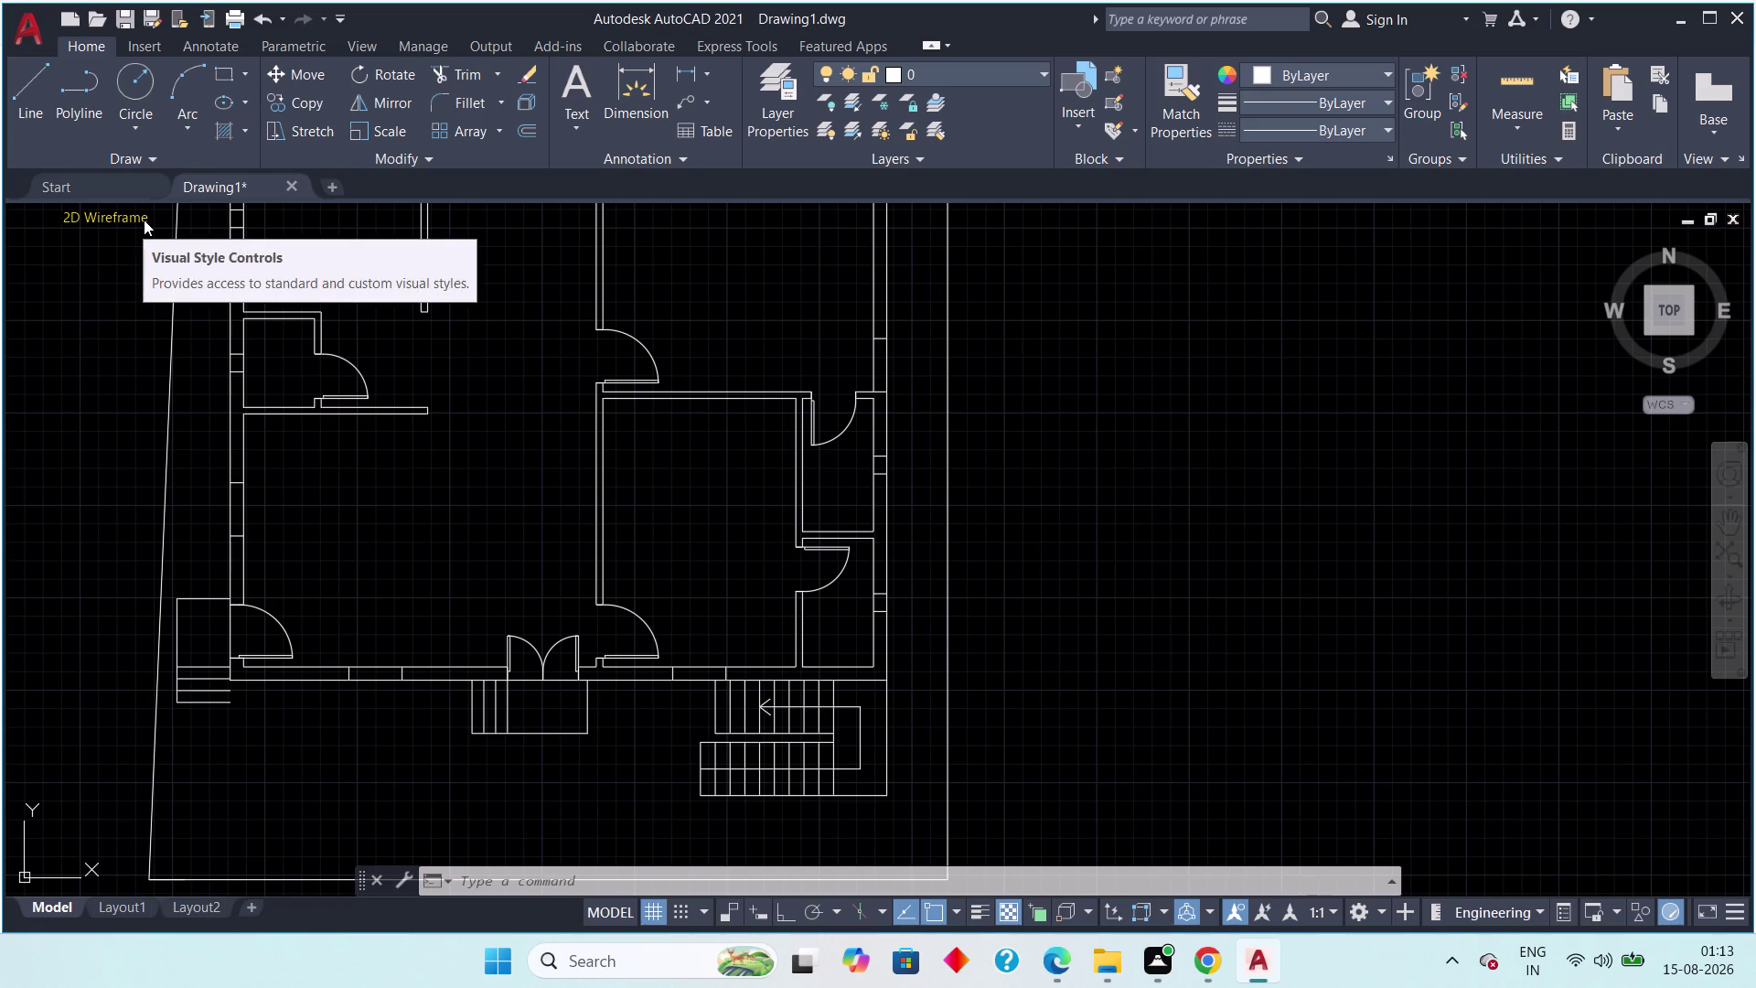
click(26, 87)
scroll(up, 3)
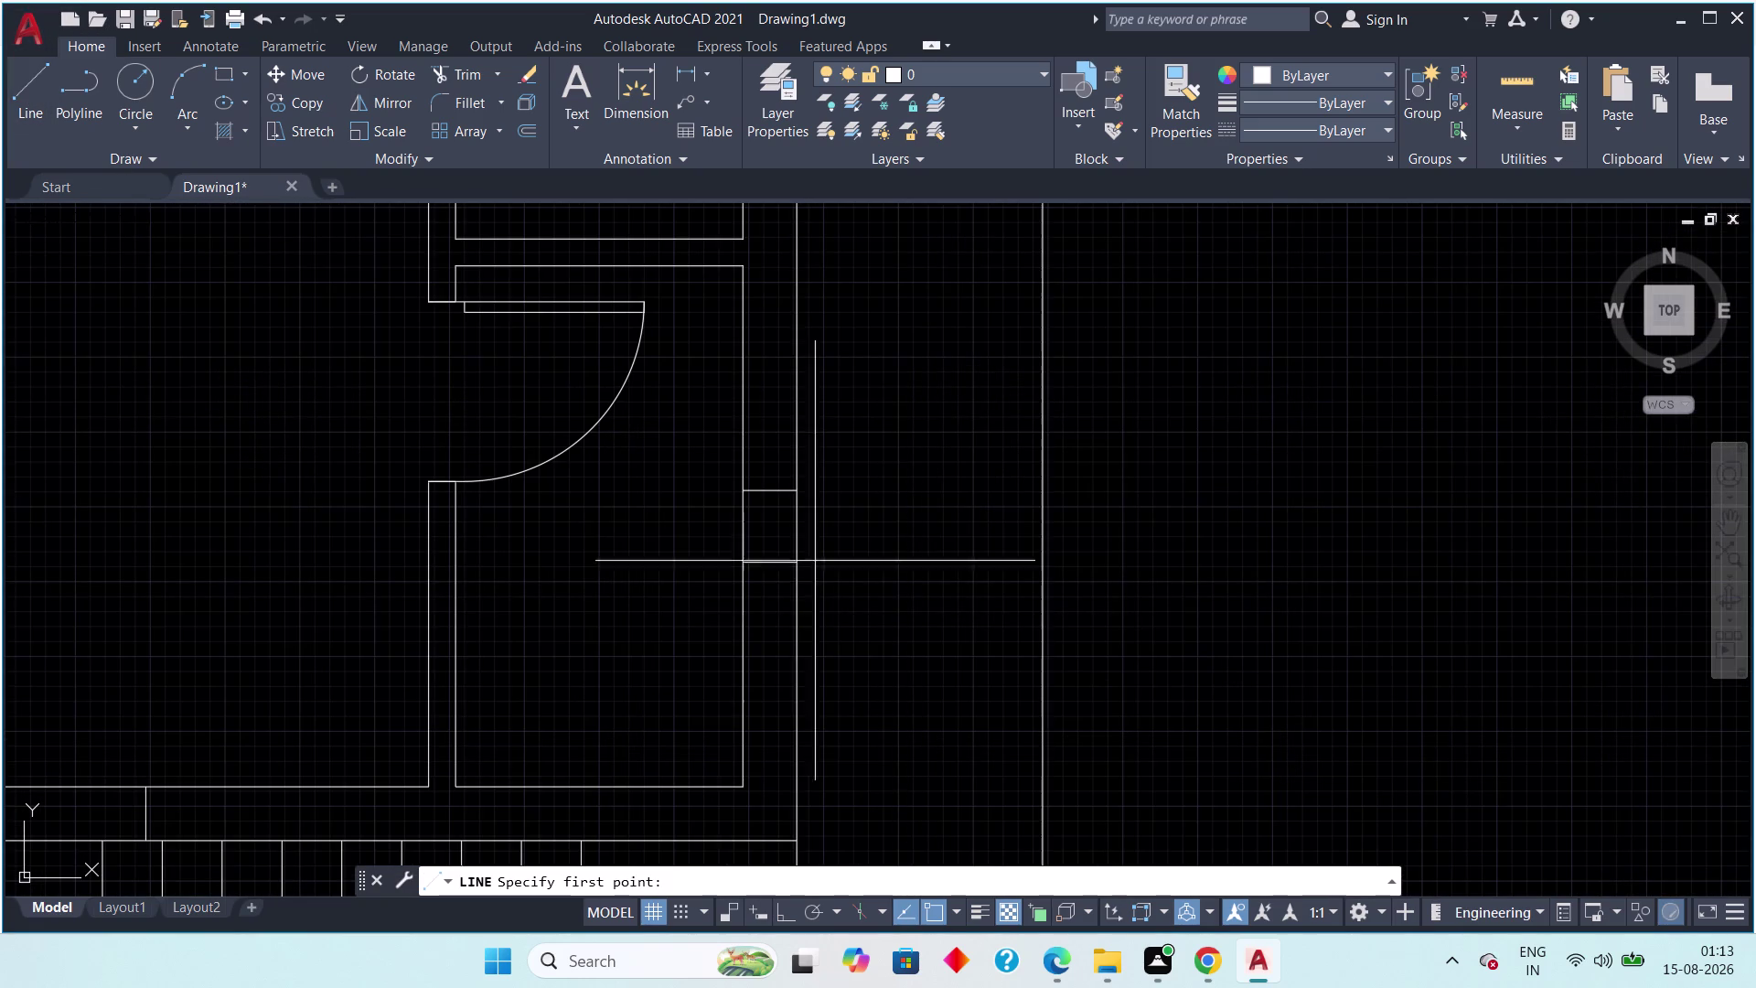
Attempt two lines near the door openings, cancelling both.
scroll(up, 3)
click(769, 485)
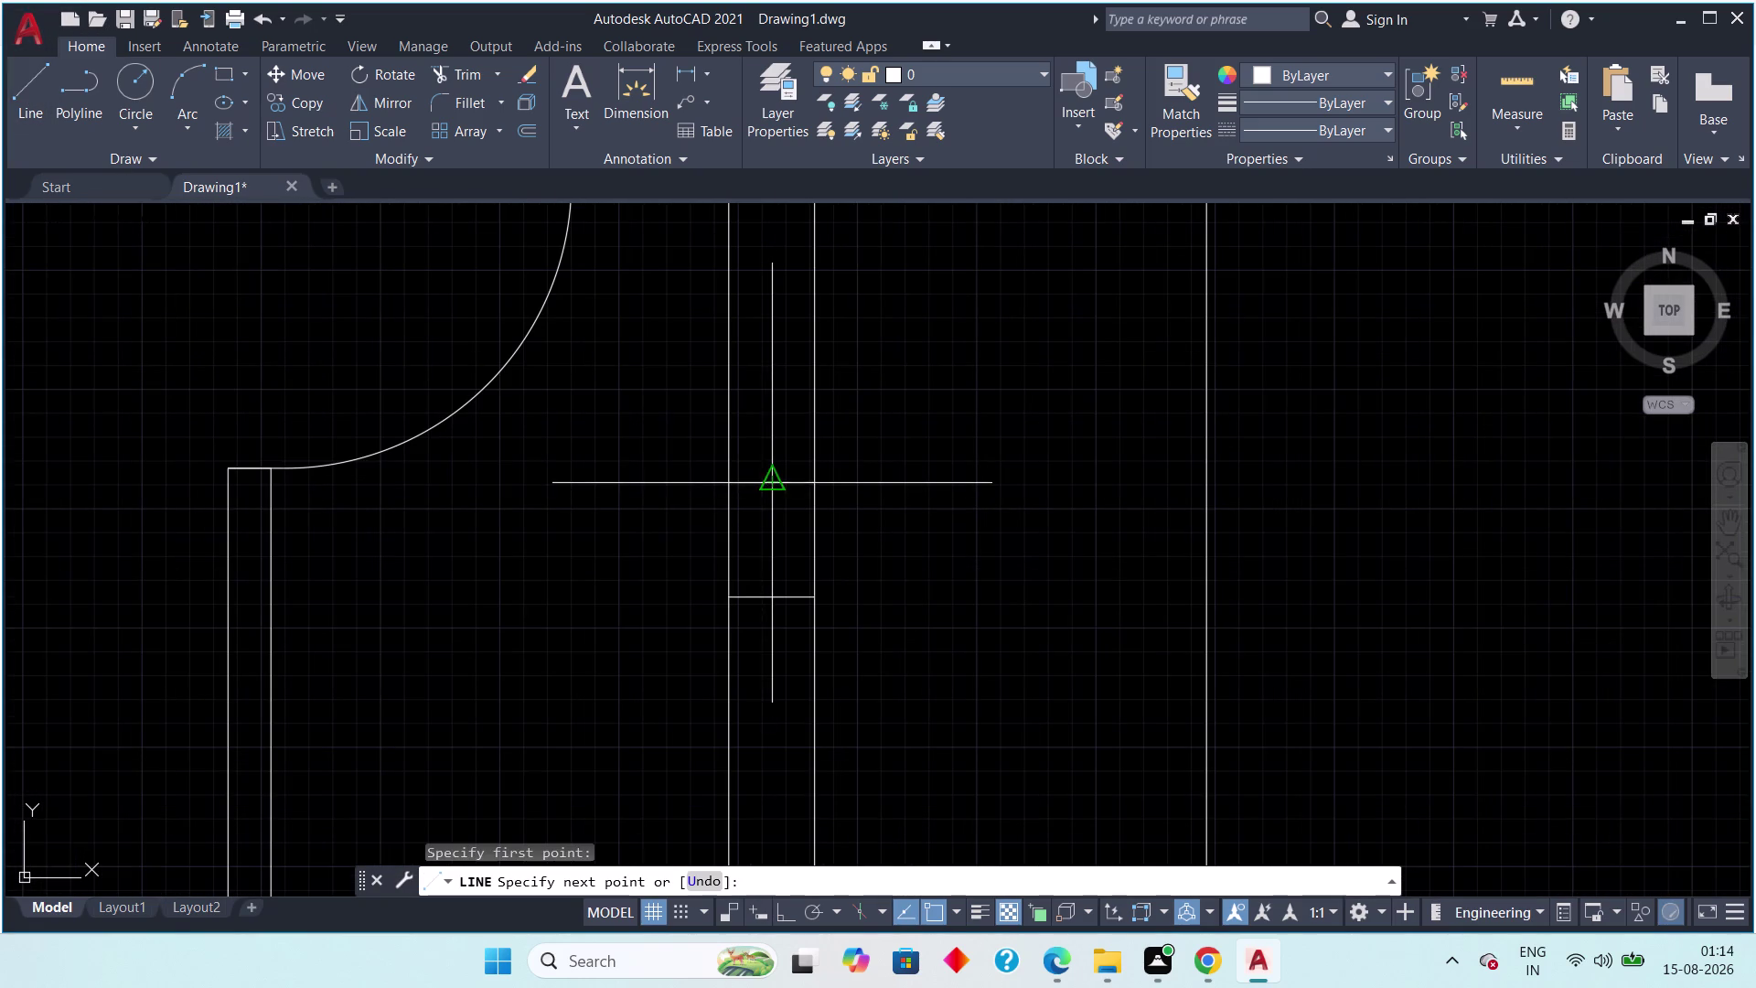
click(772, 593)
scroll(down, 3)
middle_drag(761, 514, 759, 569)
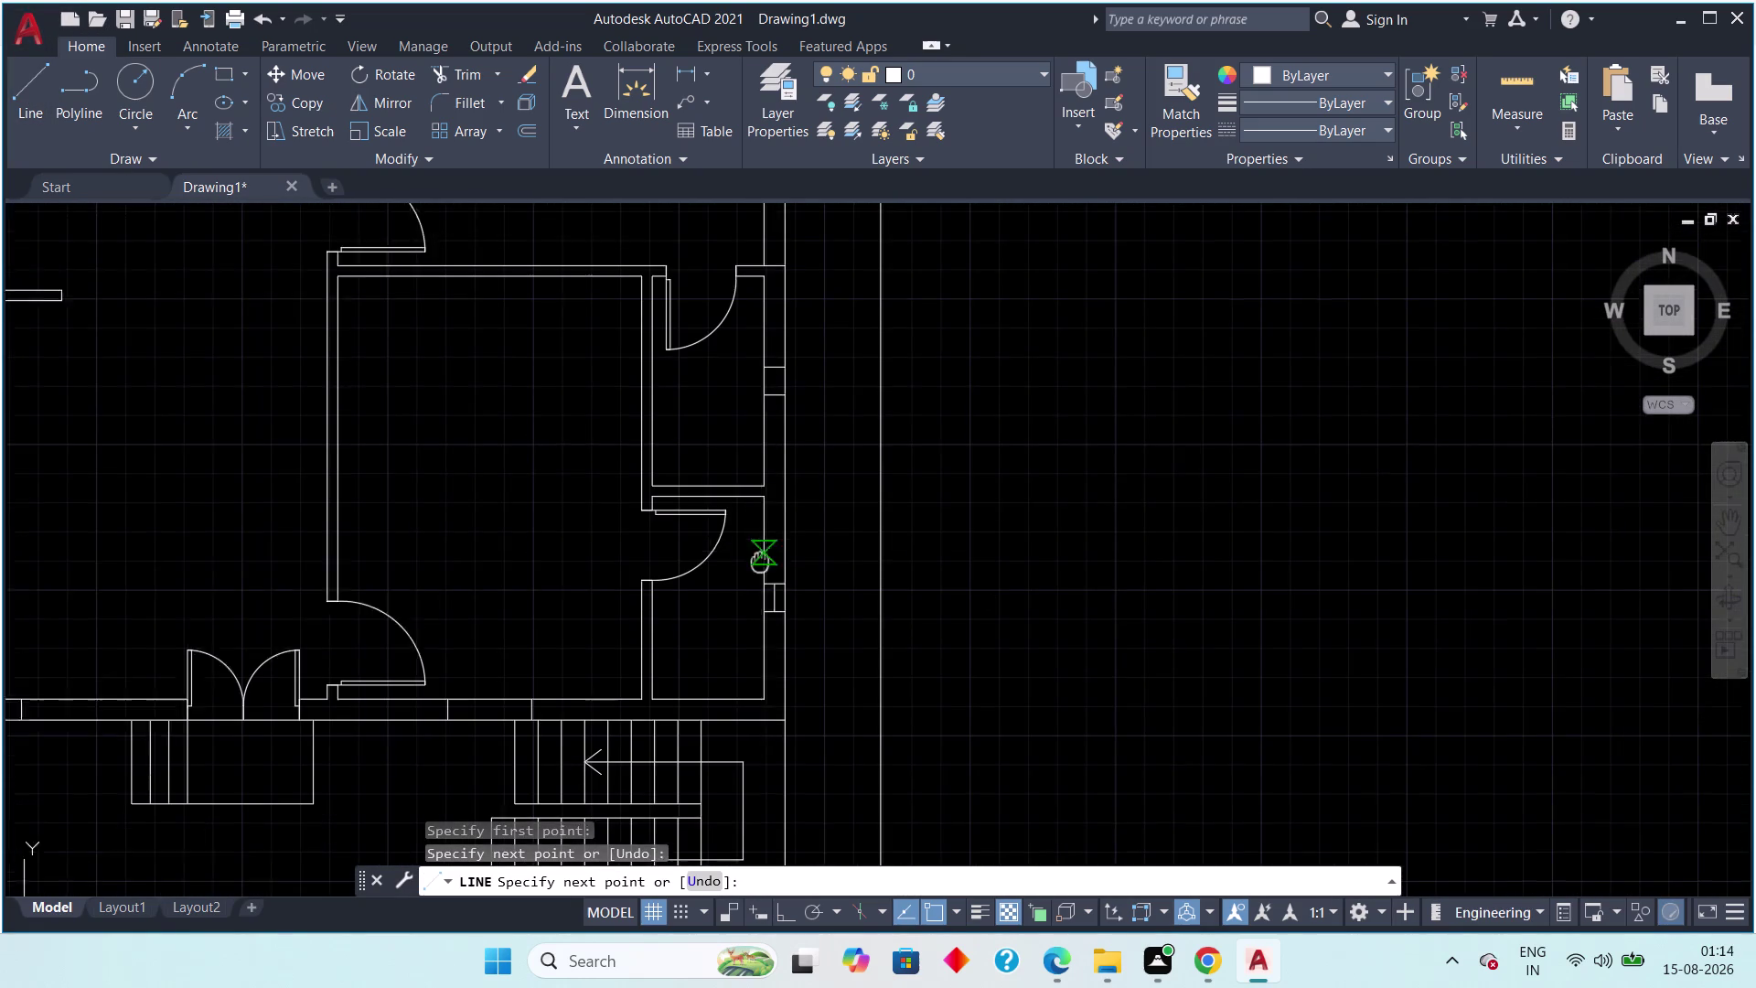
middle_drag(759, 569, 741, 643)
key(Escape)
scroll(up, 3)
key(space)
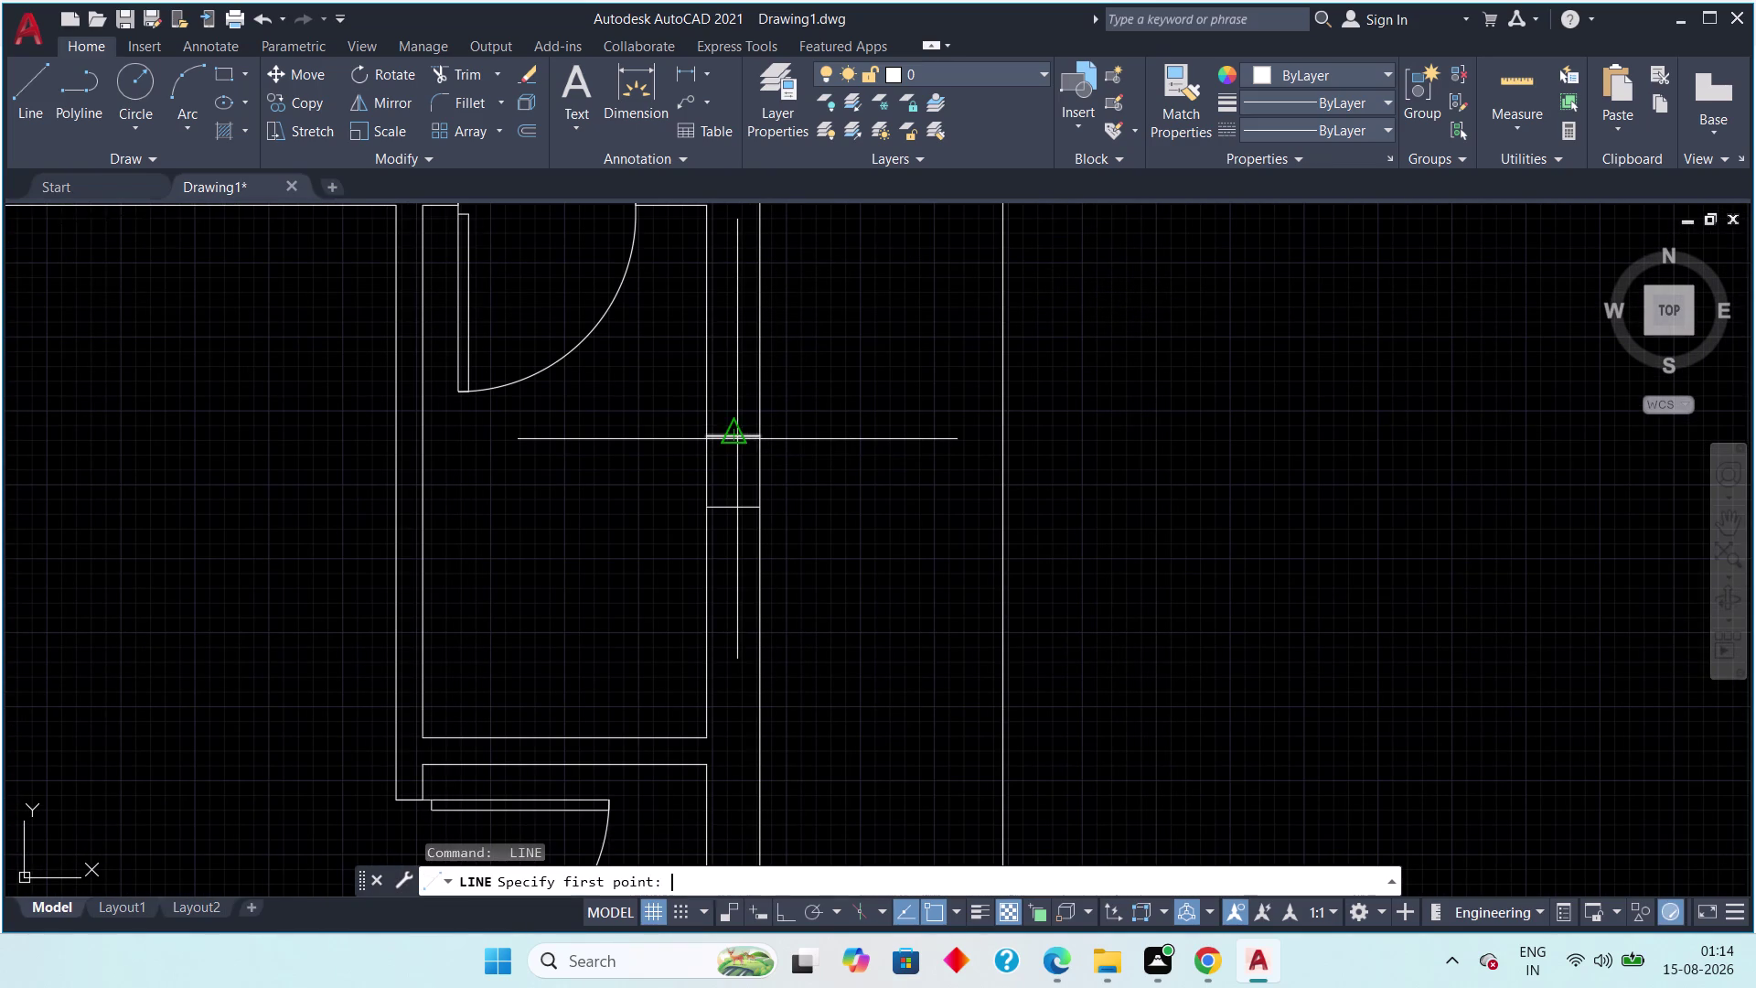
click(737, 439)
click(736, 513)
key(Escape)
Try a line at the front entrance area, then cancel it.
scroll(down, 3)
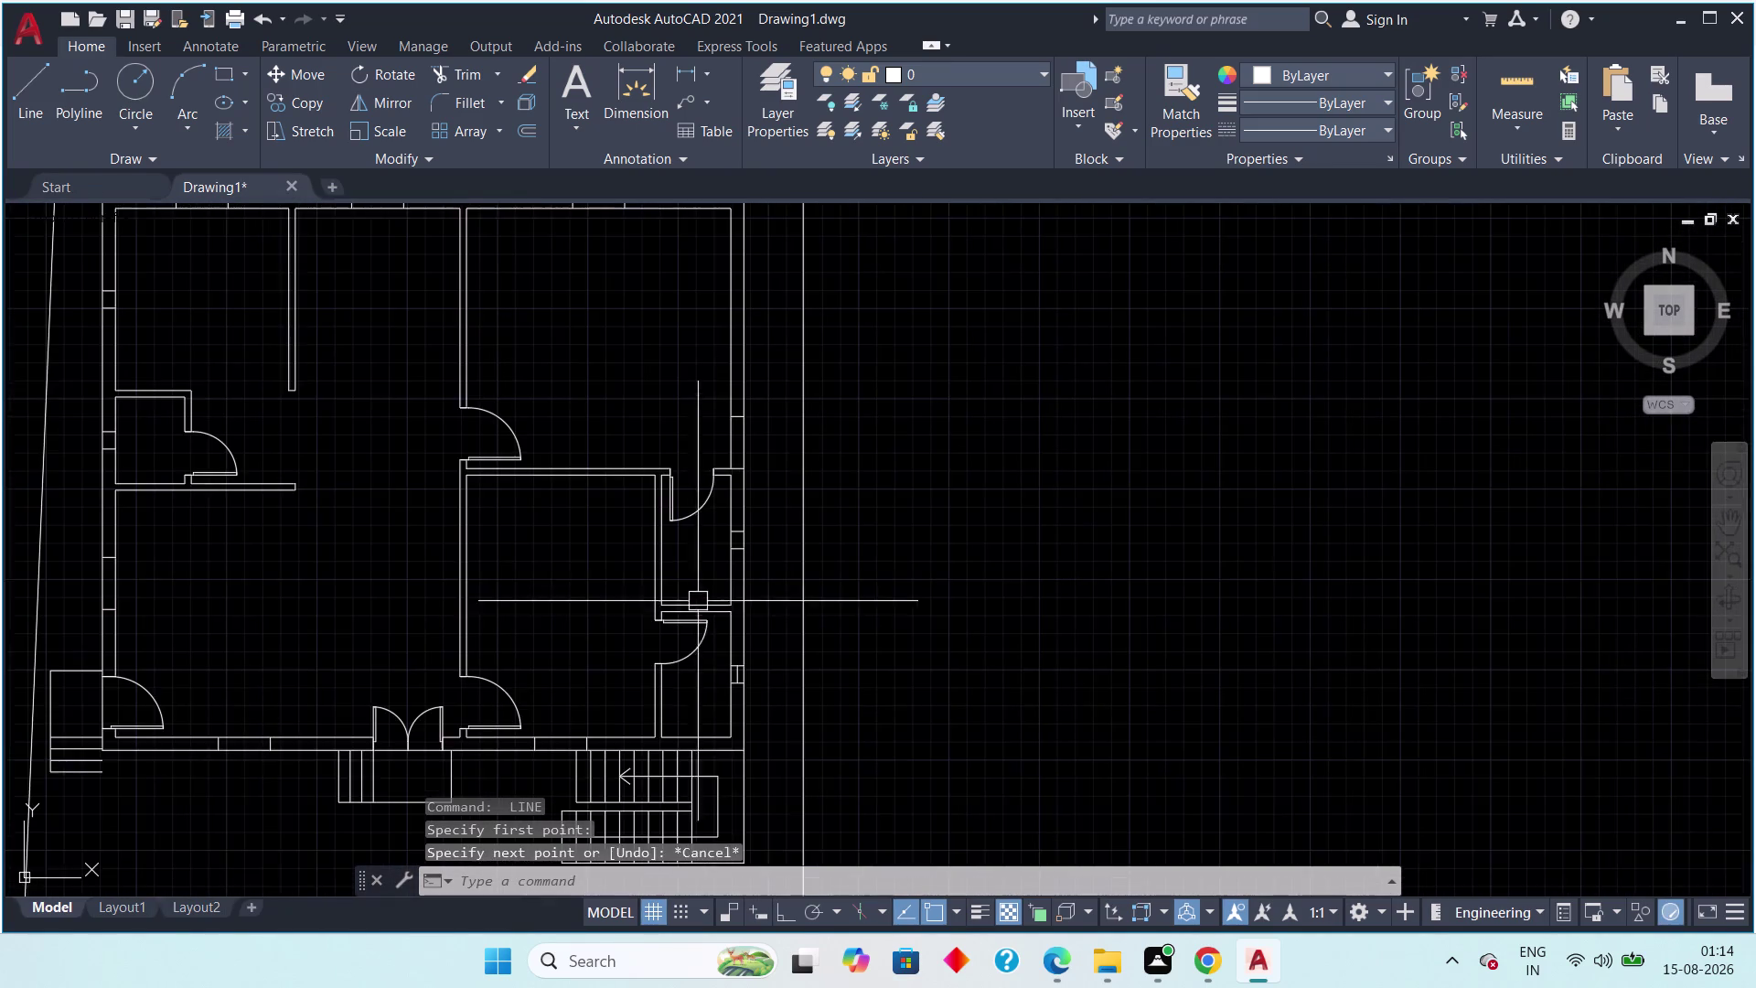
middle_drag(687, 604, 690, 446)
scroll(up, 3)
key(space)
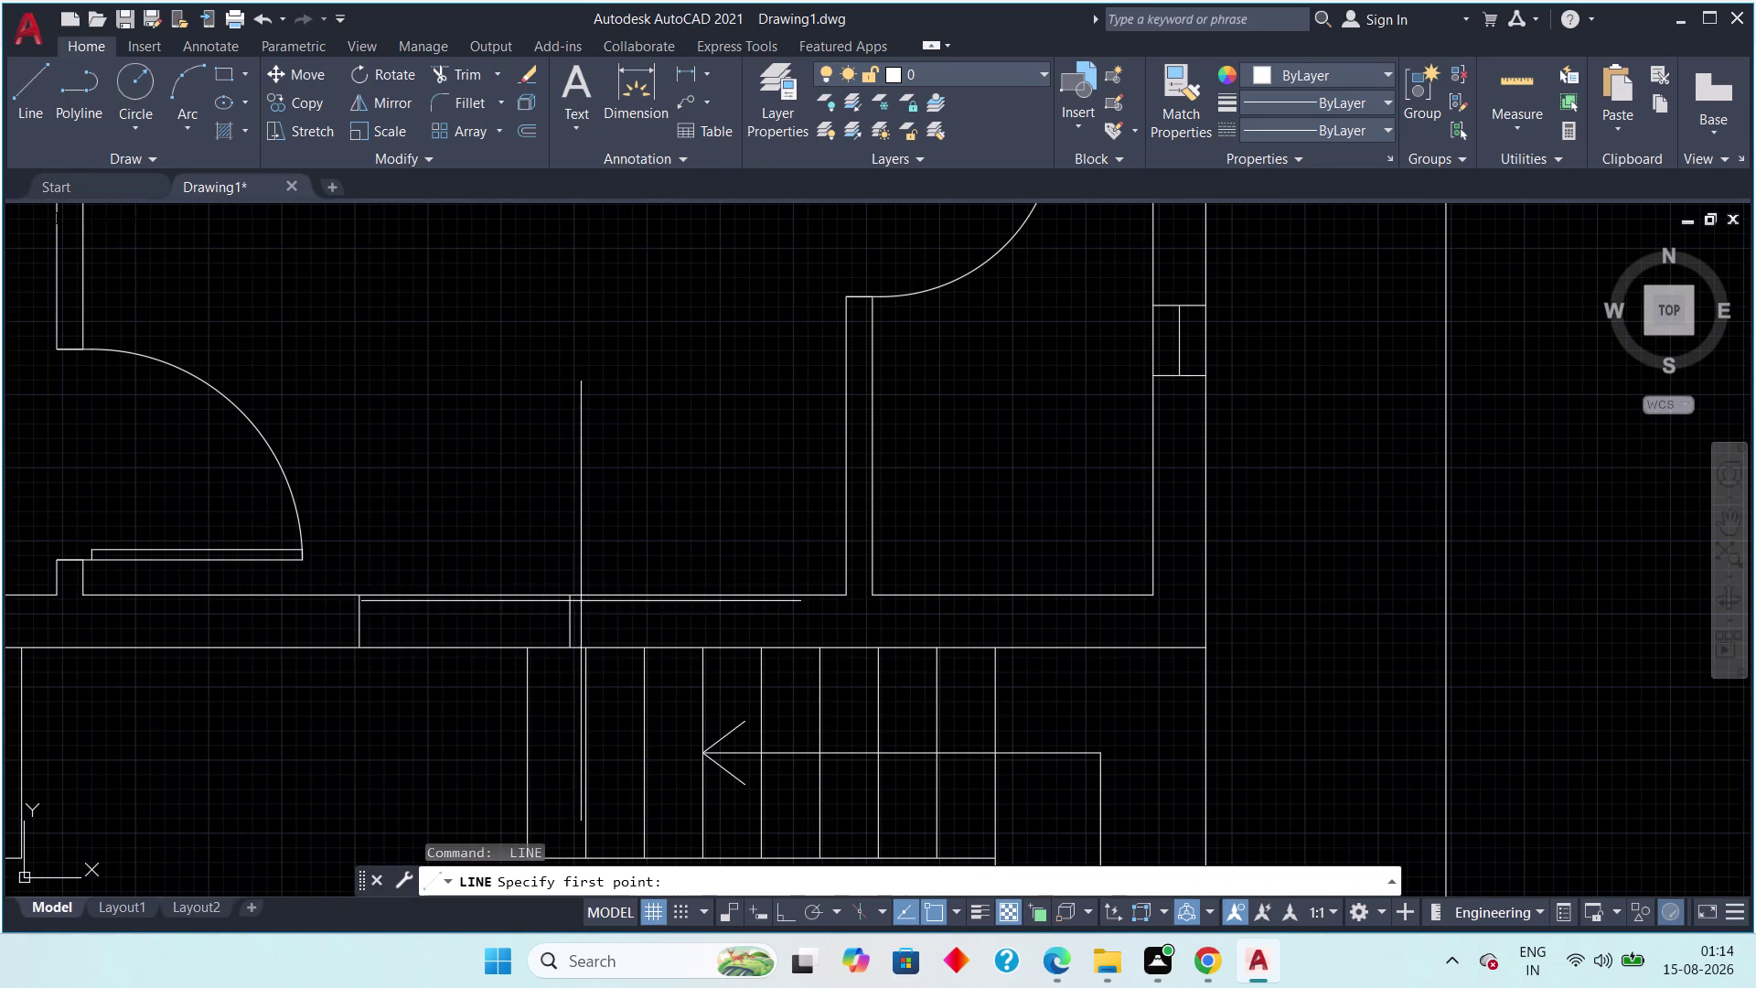
click(574, 614)
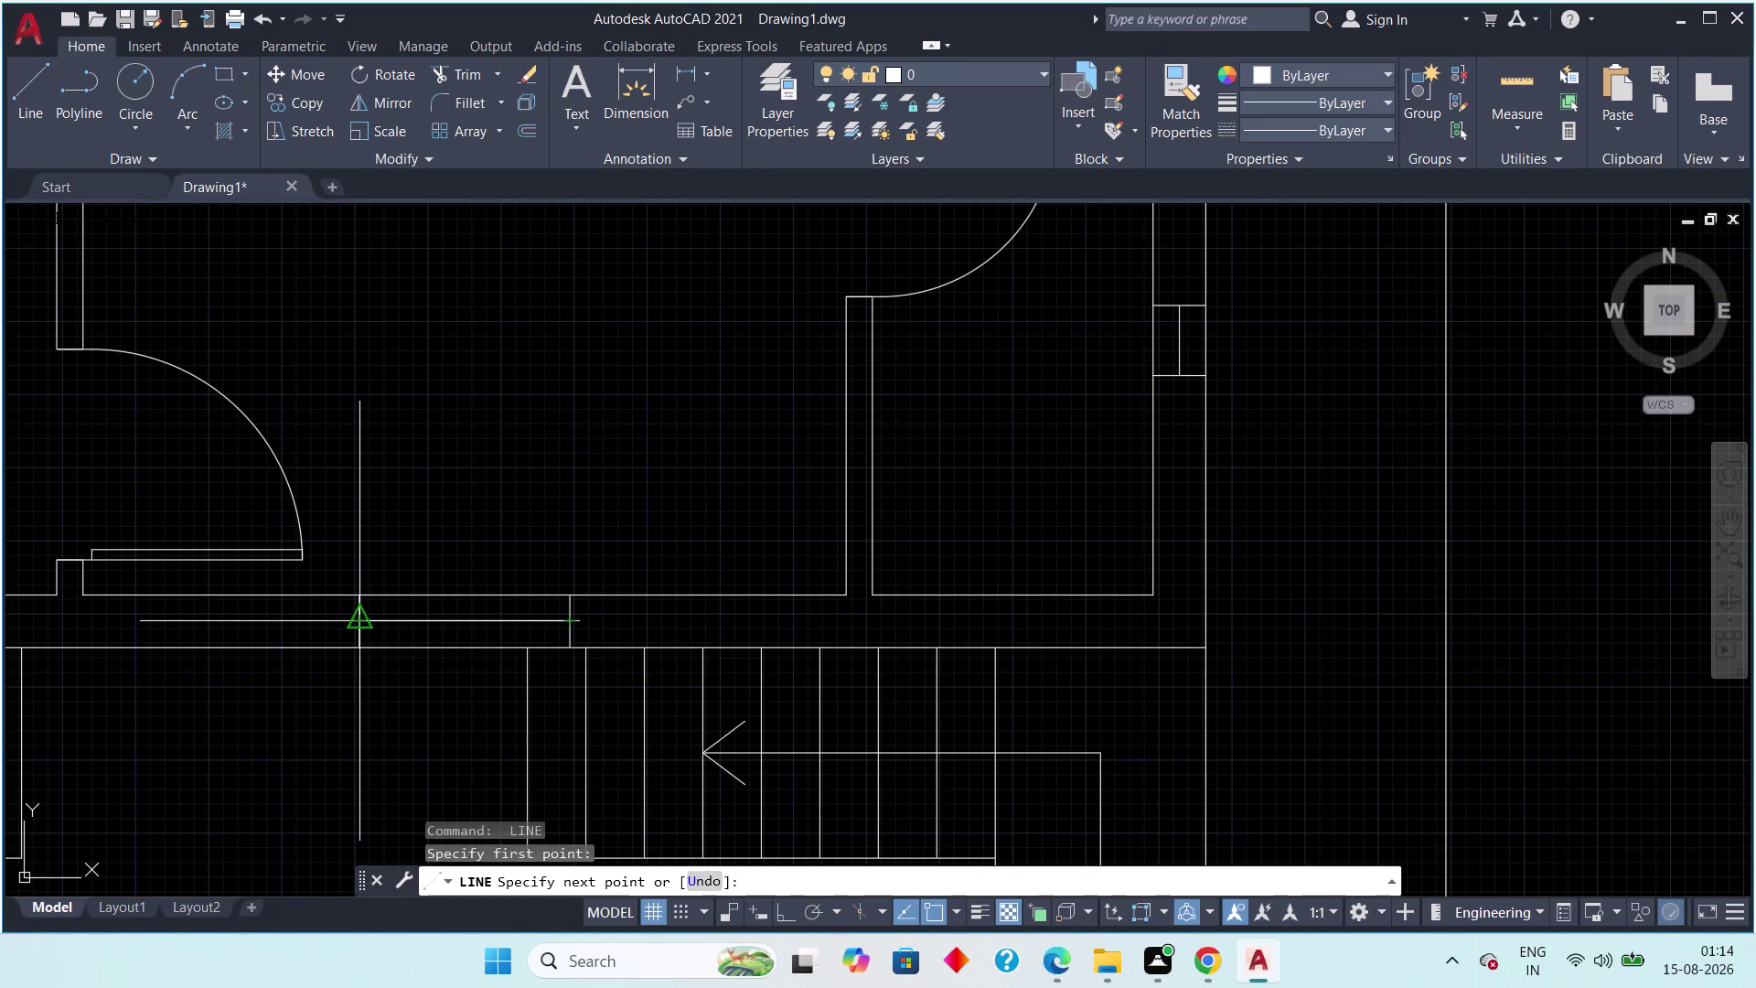
click(368, 618)
key(Escape)
Draw a middle line across the window opening in the front wall.
middle_drag(254, 551, 823, 499)
scroll(down, 3)
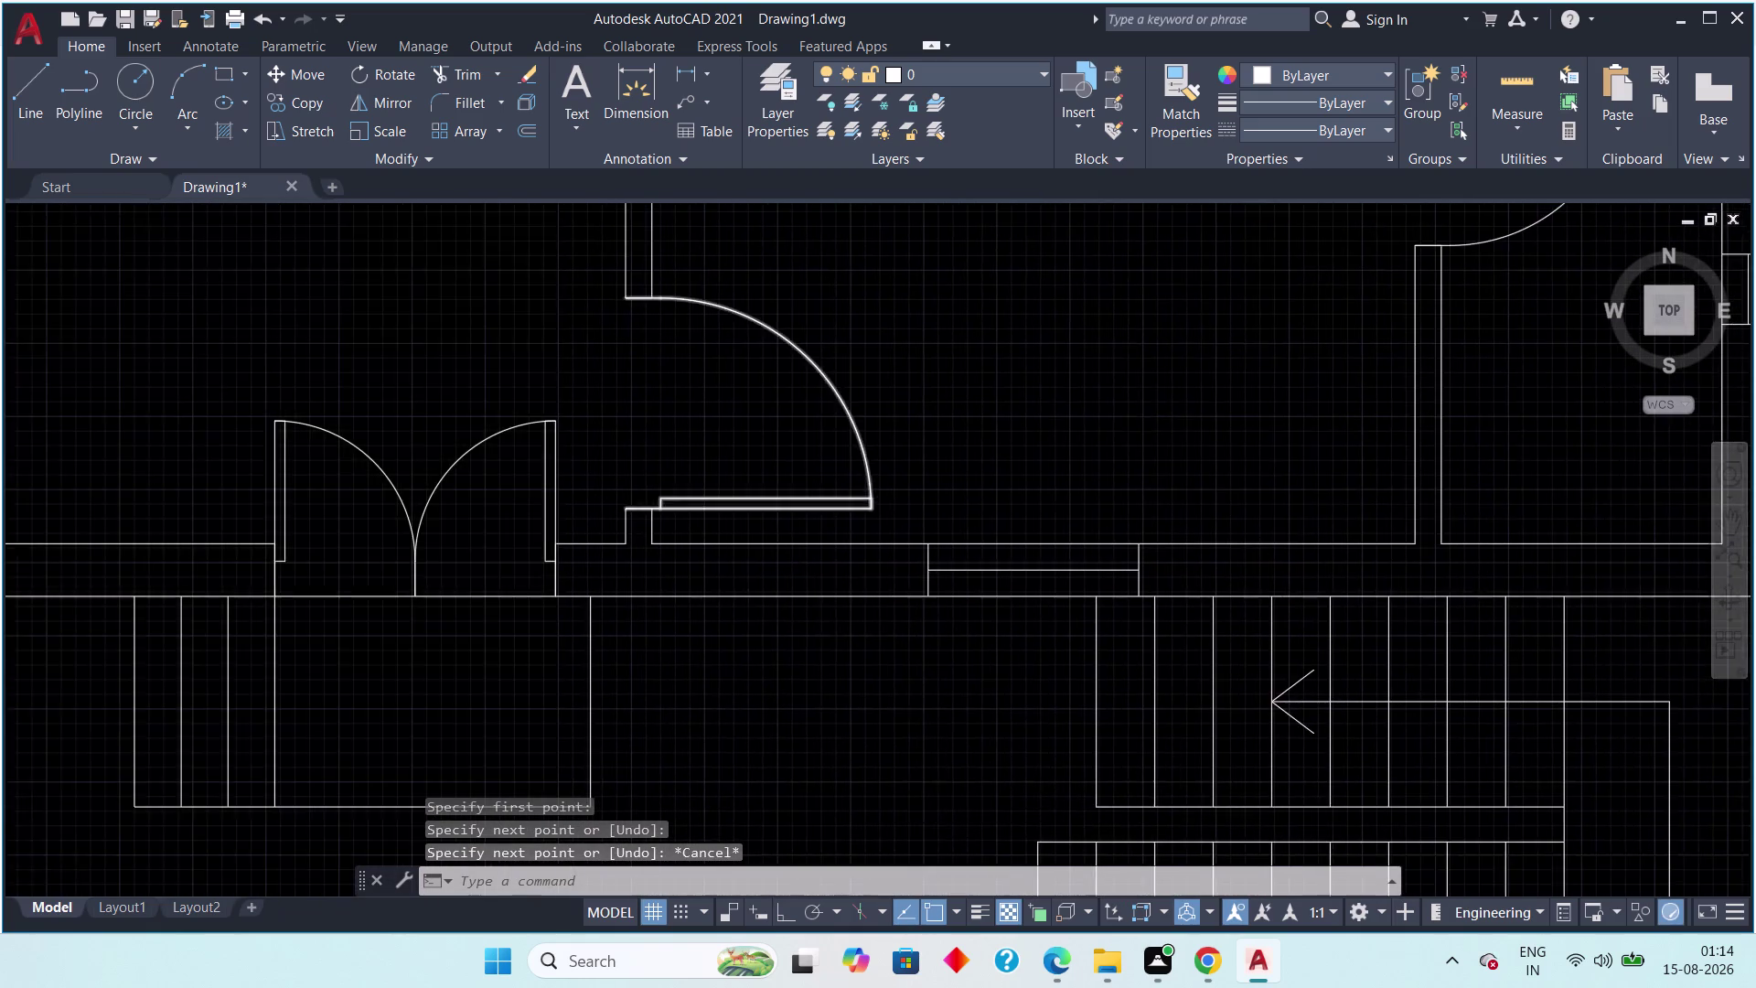
middle_drag(549, 588, 958, 605)
scroll(up, 3)
key(space)
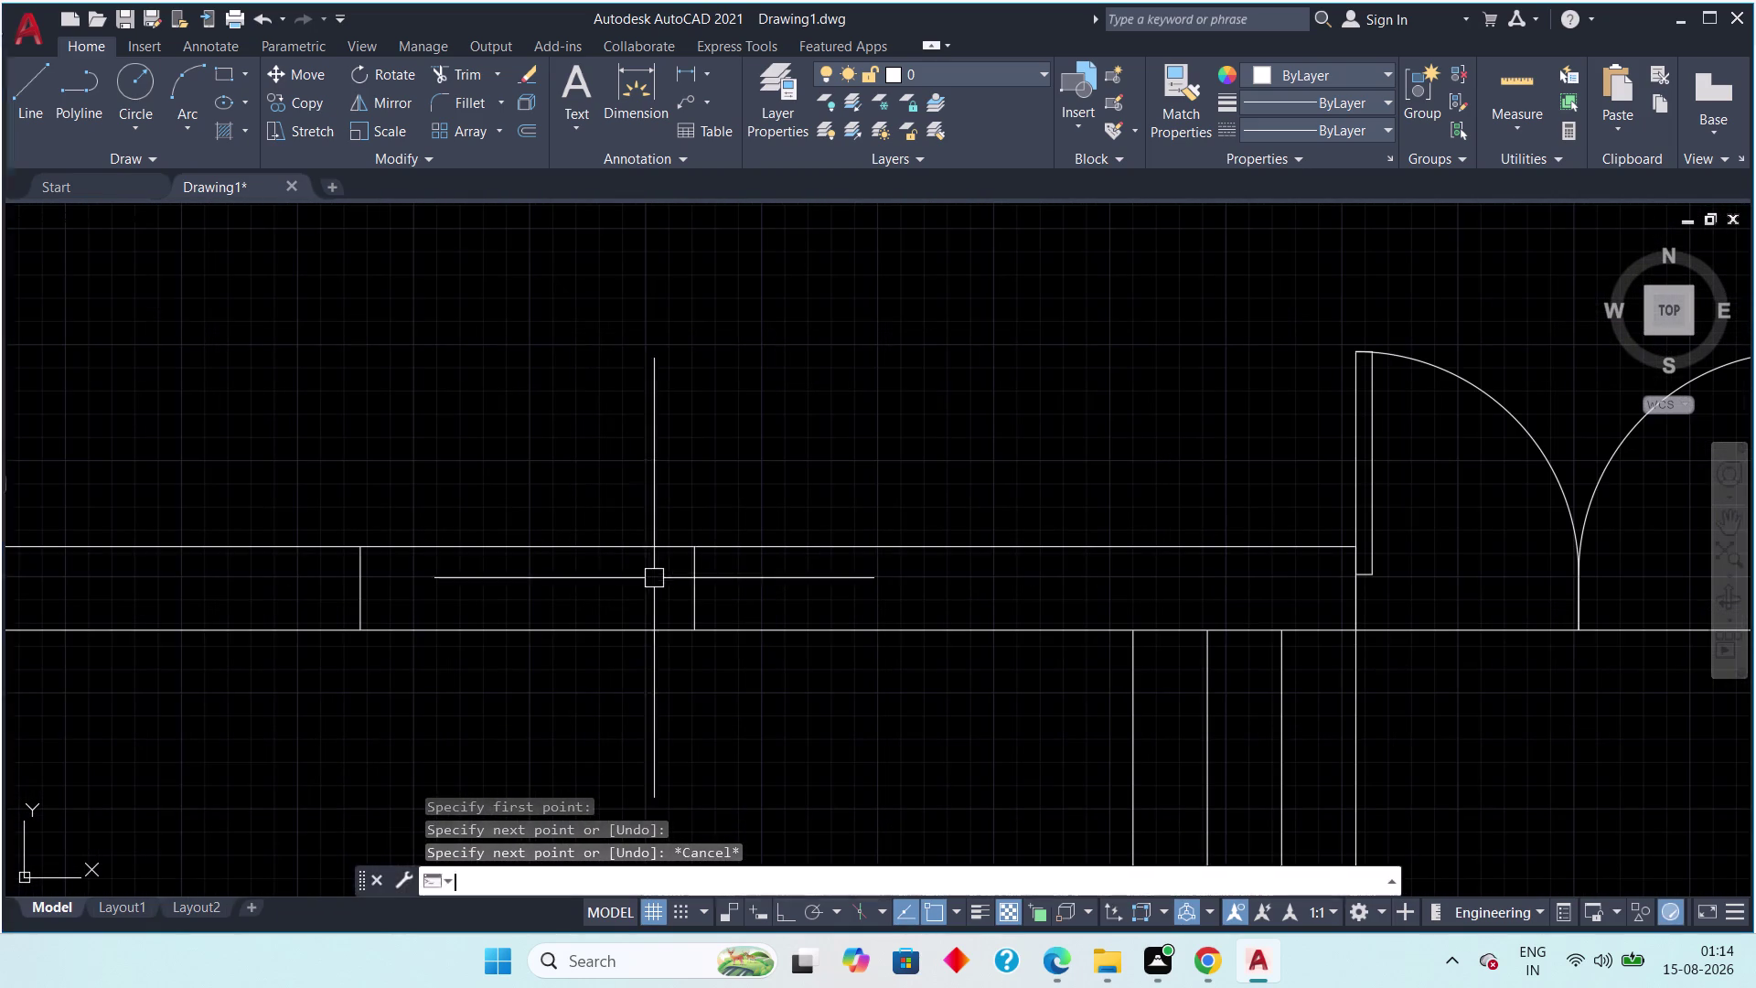
drag(696, 585, 671, 584)
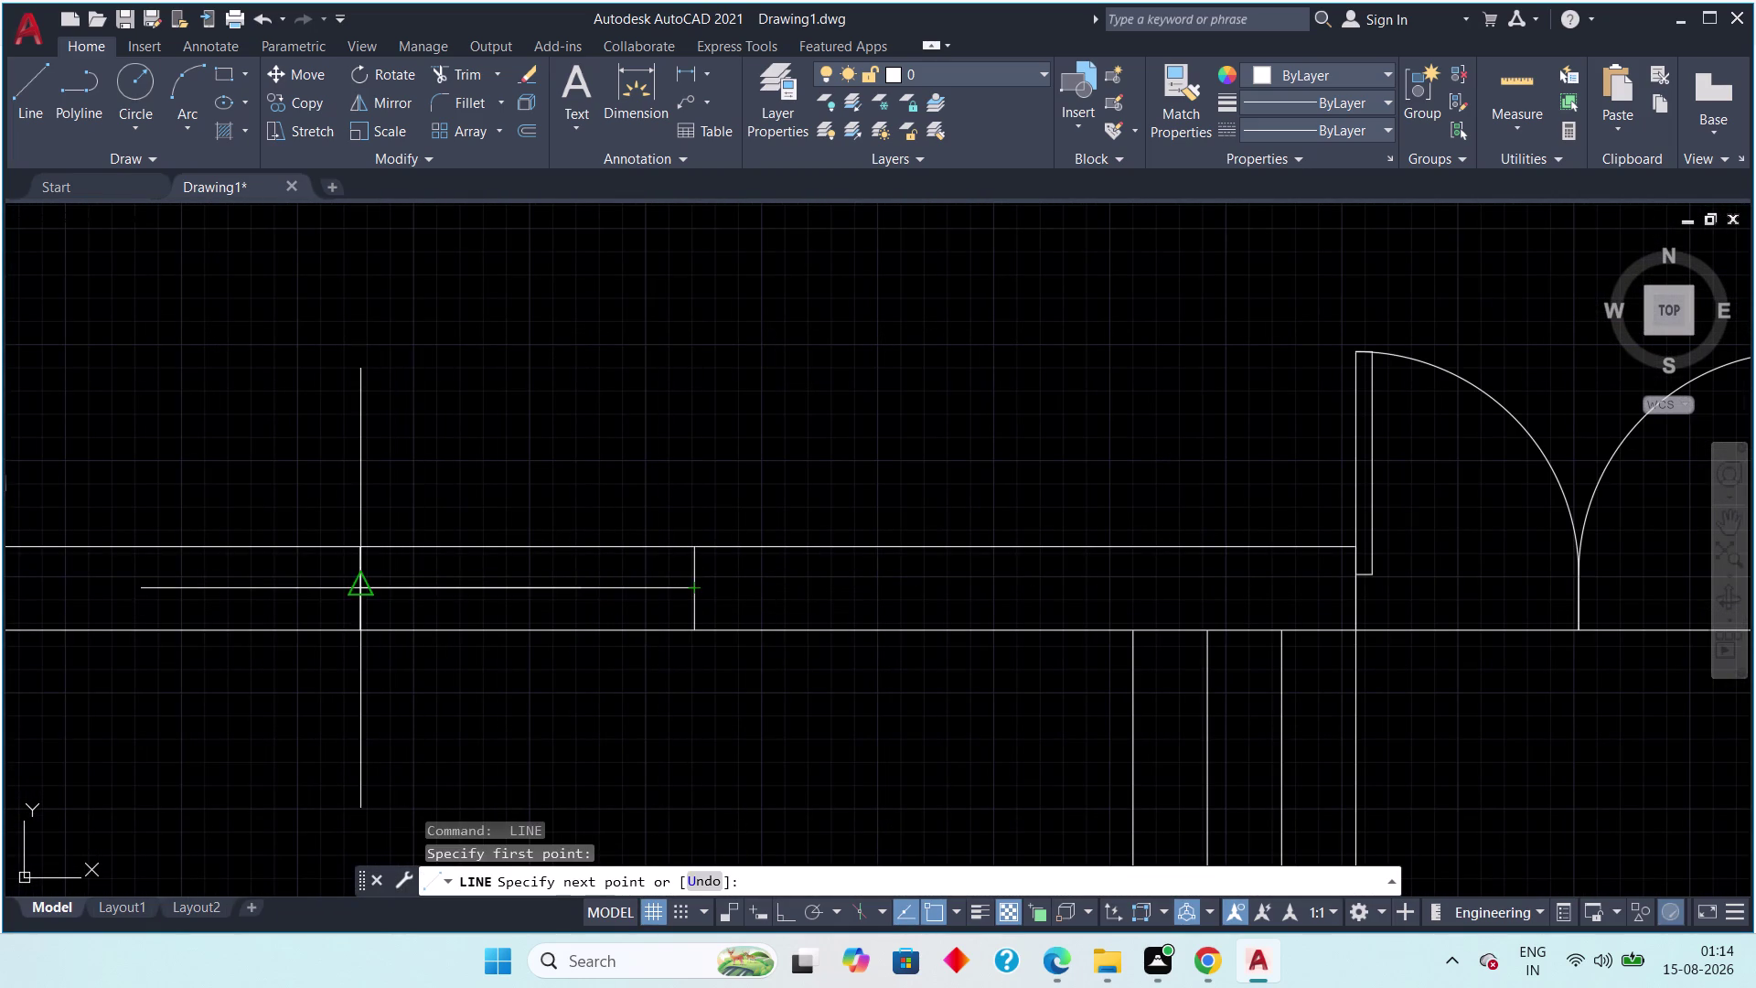
click(365, 588)
key(Escape)
Draw a middle line across the first left-wall window opening.
scroll(down, 3)
middle_drag(422, 463, 963, 817)
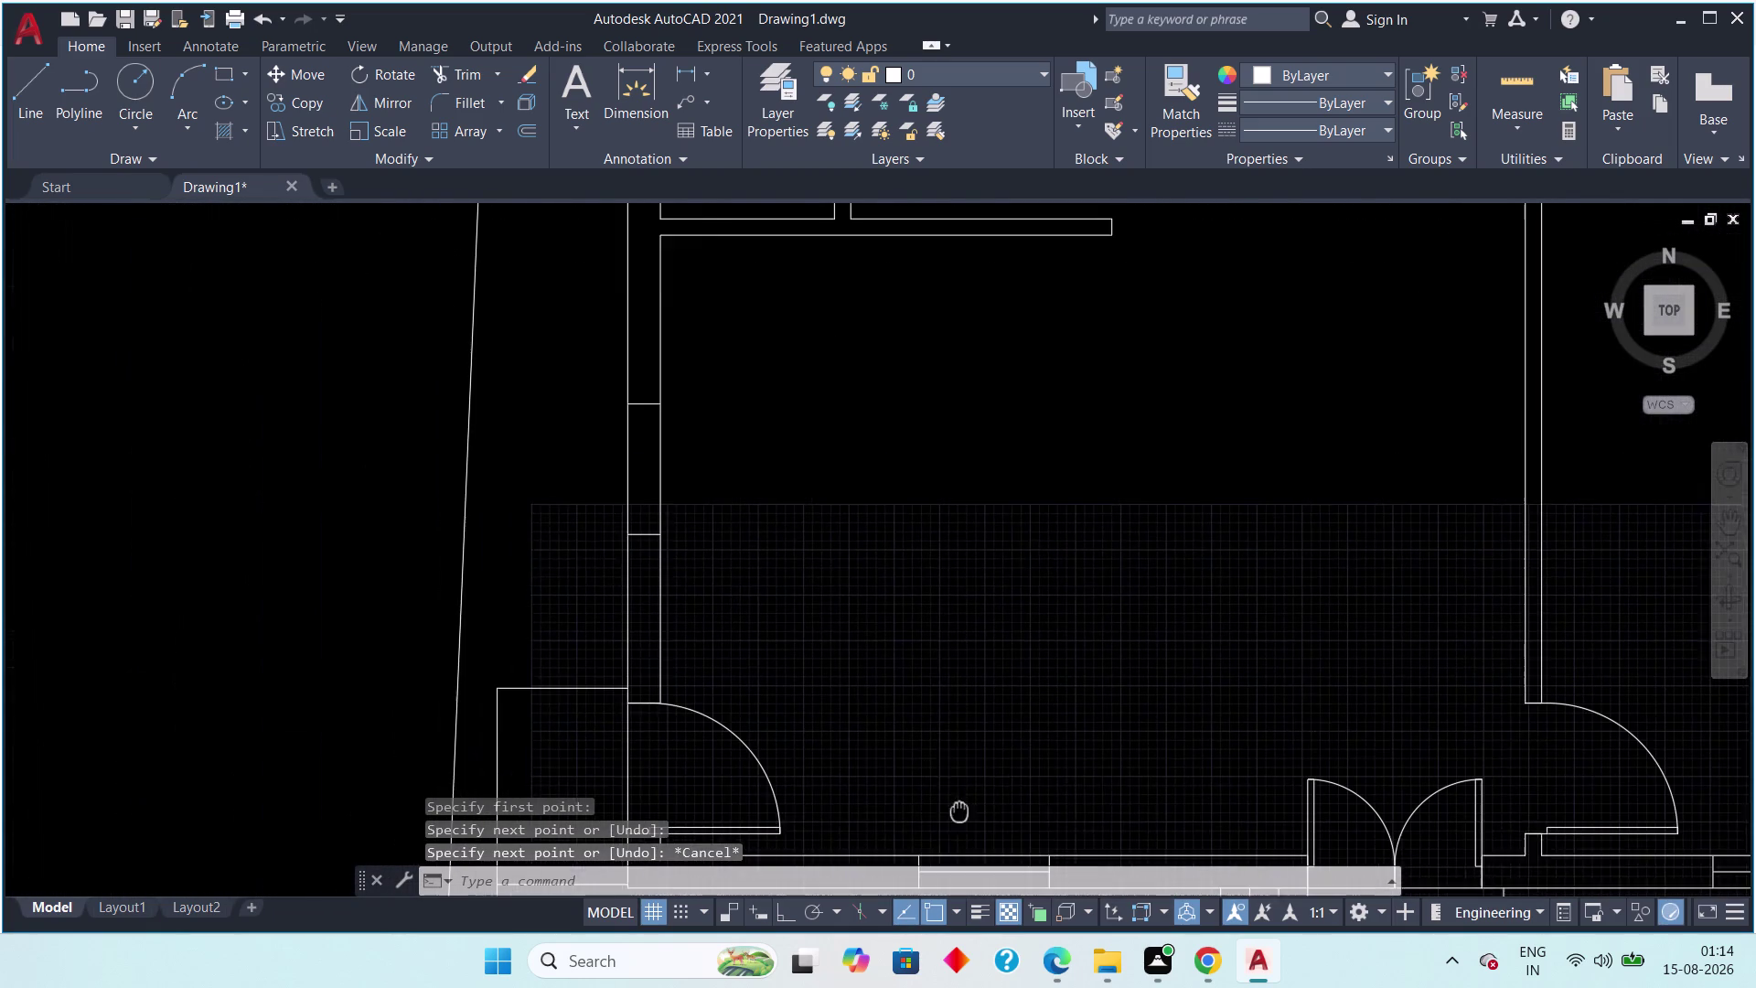
middle_drag(962, 817, 963, 819)
scroll(up, 3)
key(space)
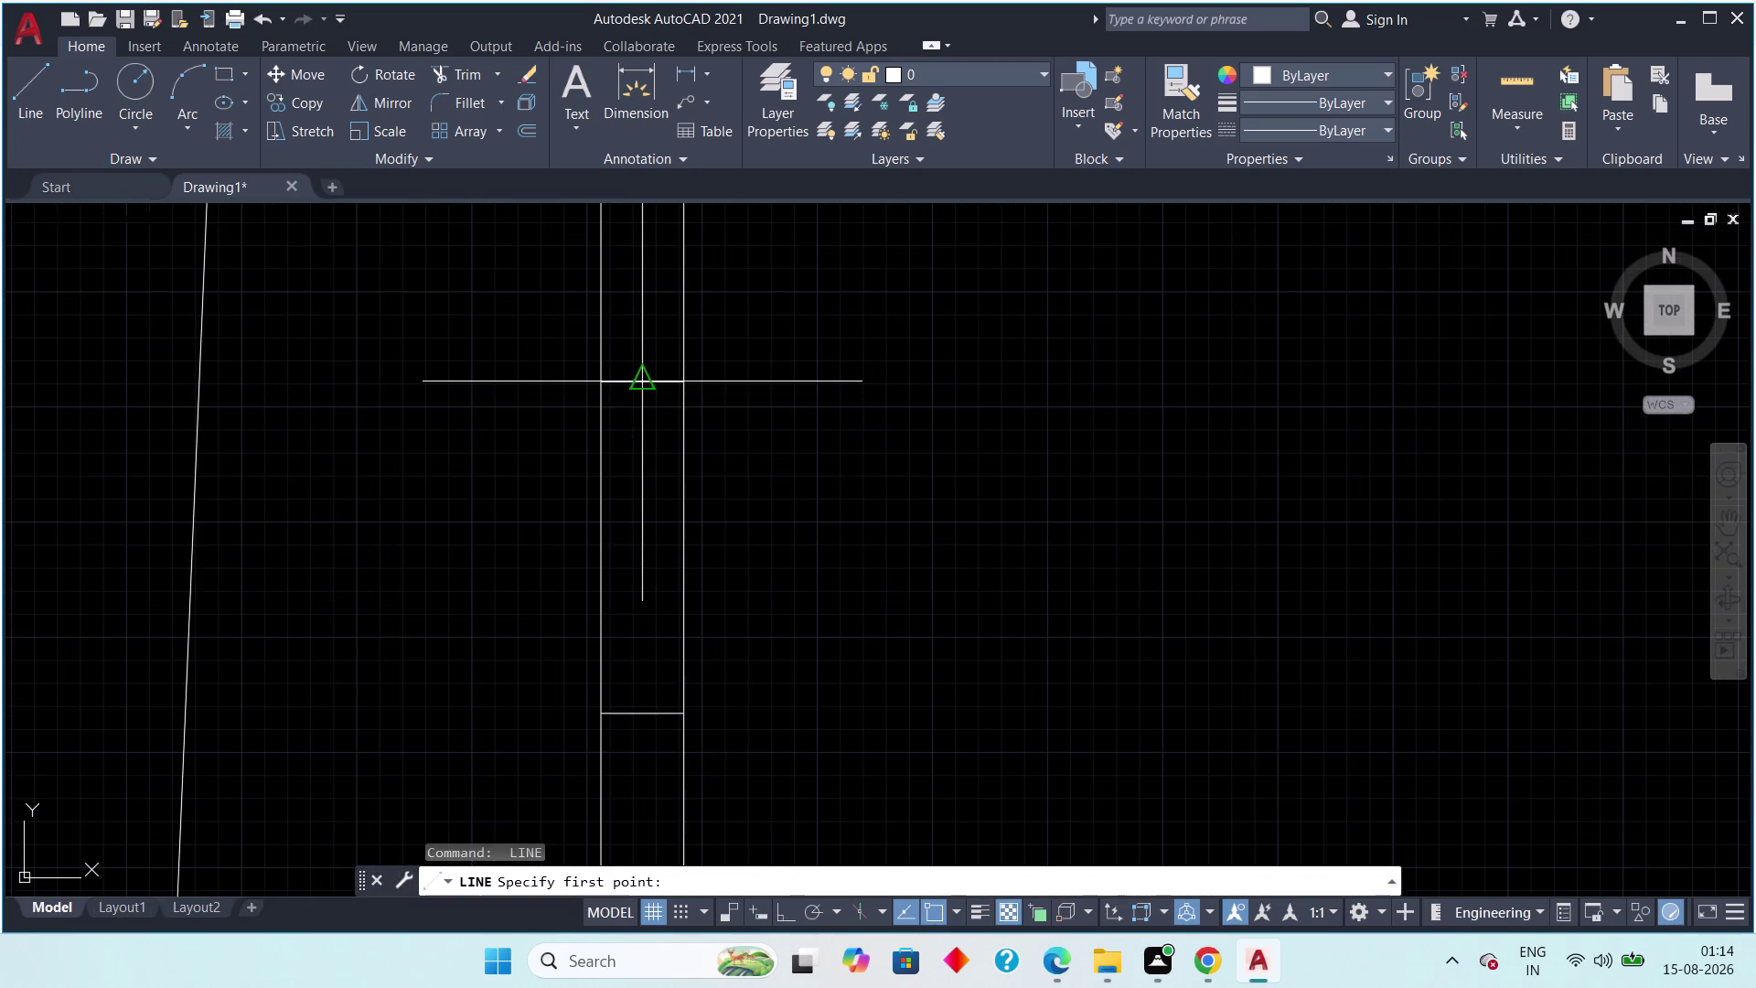
click(641, 386)
click(643, 709)
scroll(down, 3)
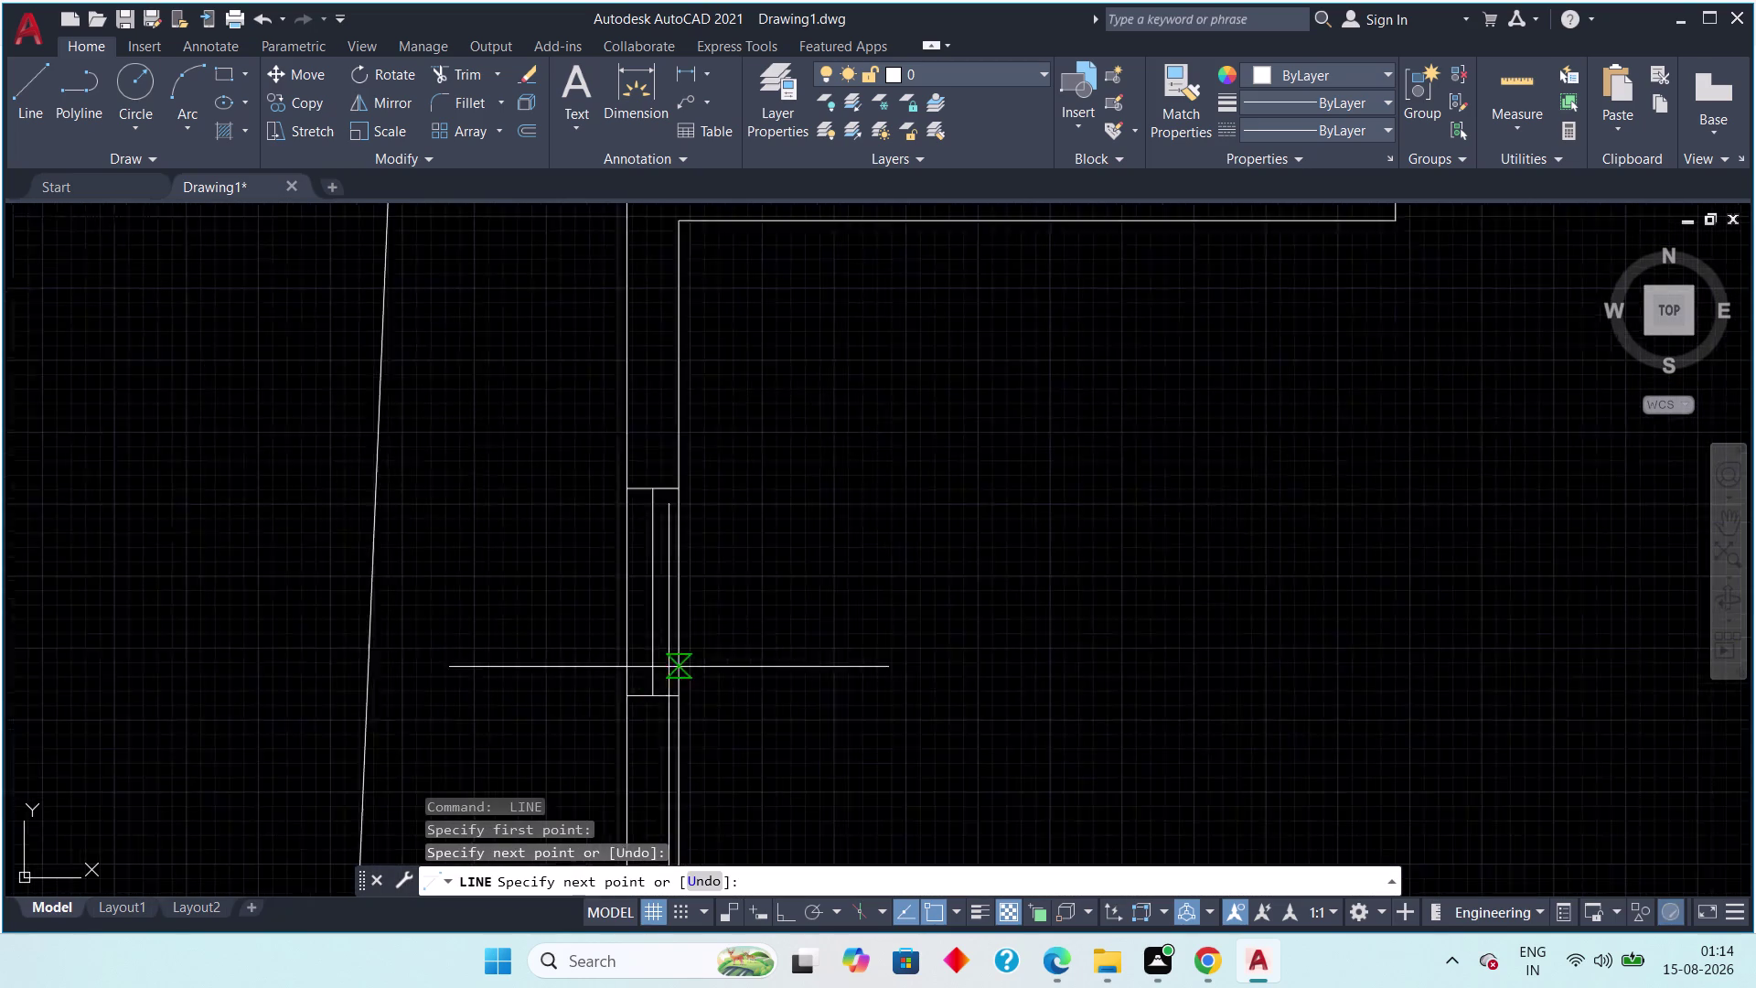
scroll(down, 3)
key(Escape)
Add middle lines across the next two left-wall window openings.
middle_drag(731, 557, 745, 738)
scroll(up, 3)
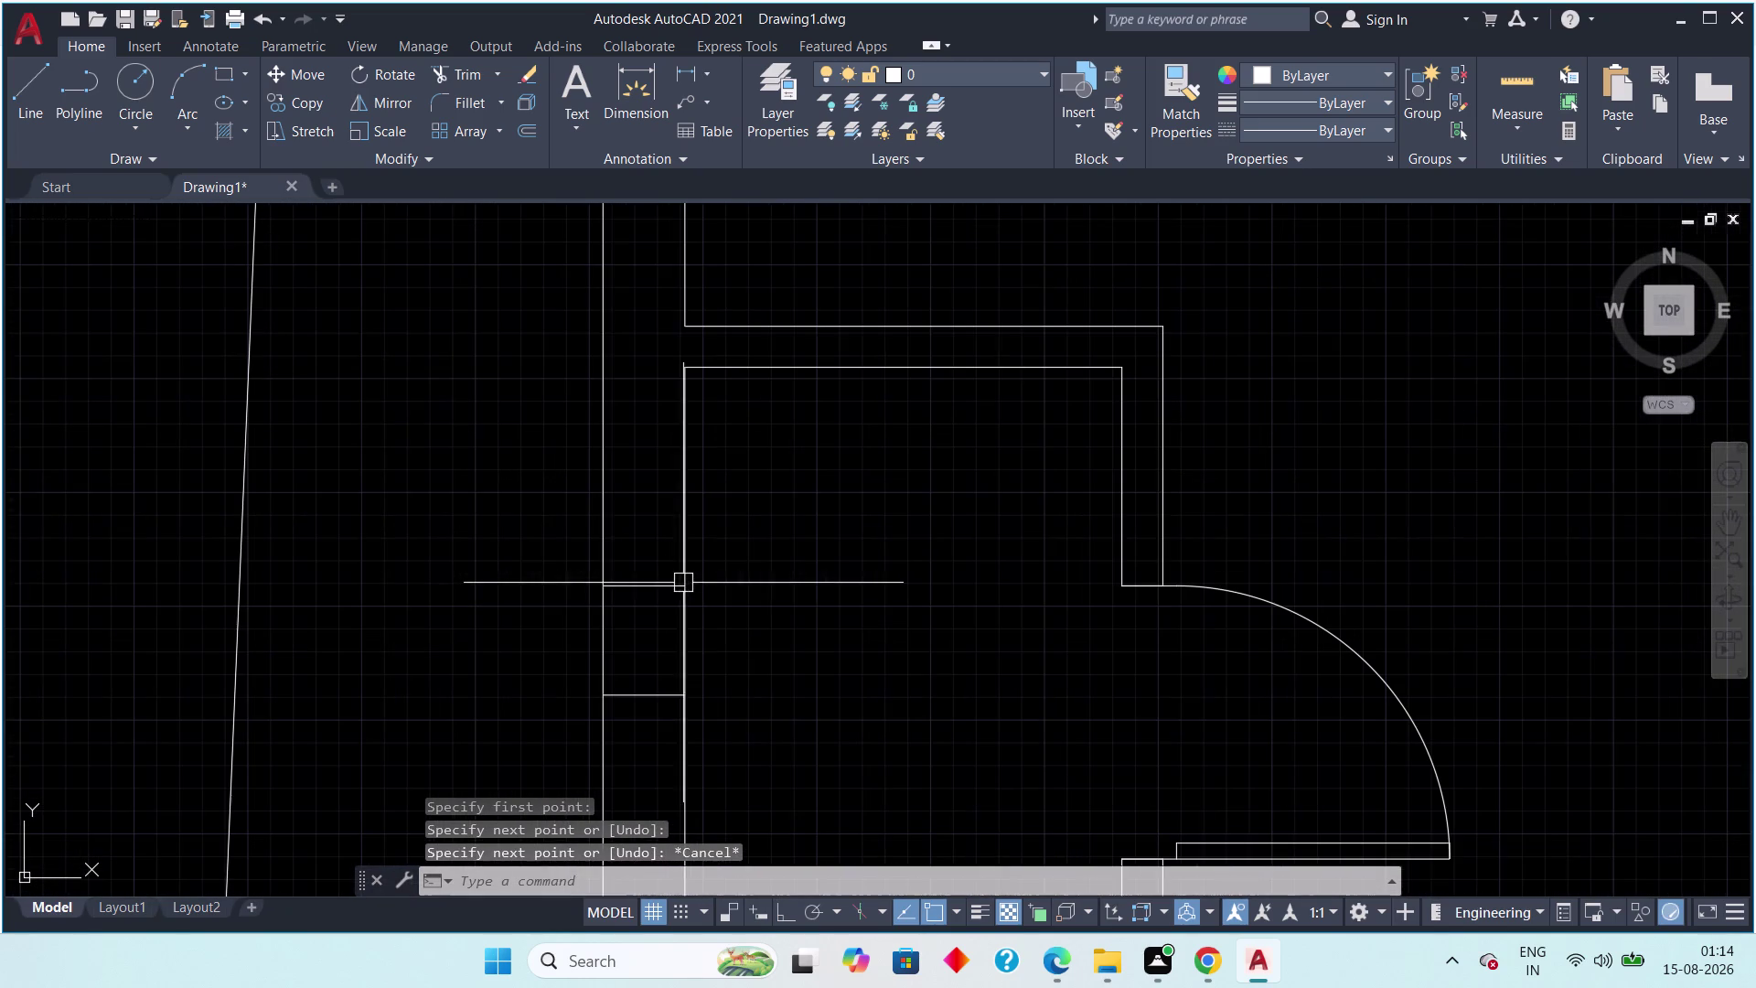
key(space)
click(642, 582)
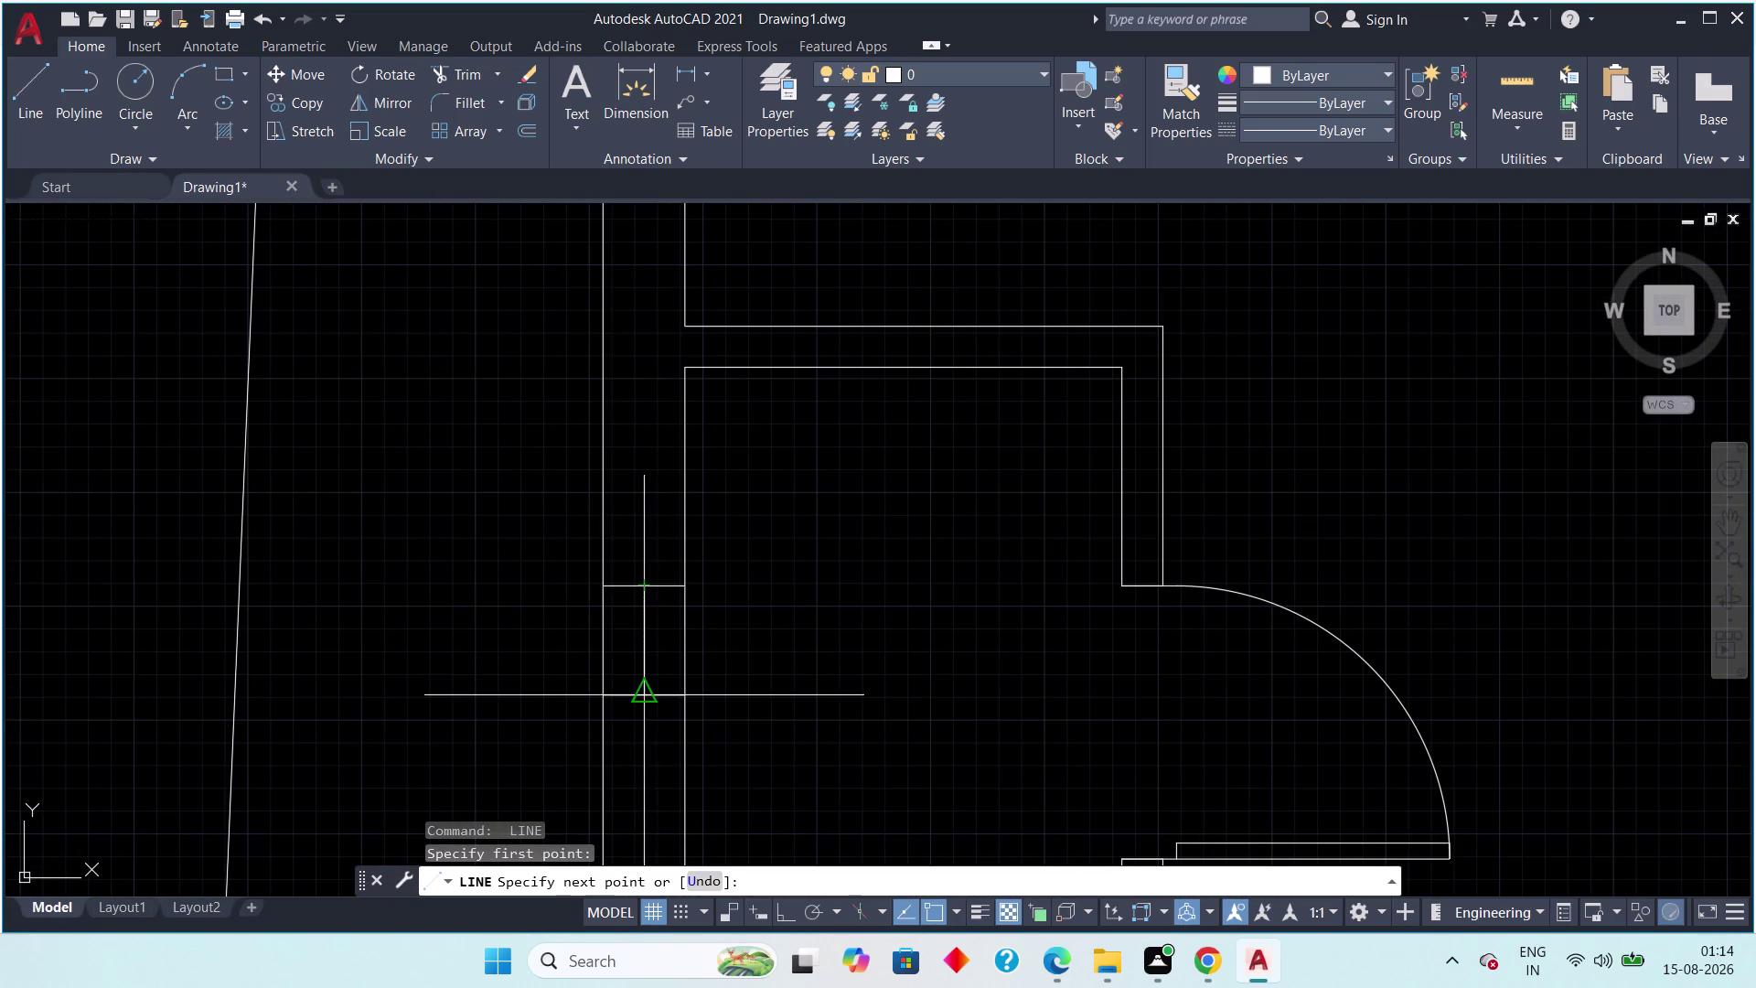
click(641, 691)
key(Escape)
middle_drag(747, 549, 797, 751)
scroll(down, 3)
middle_drag(788, 518, 786, 685)
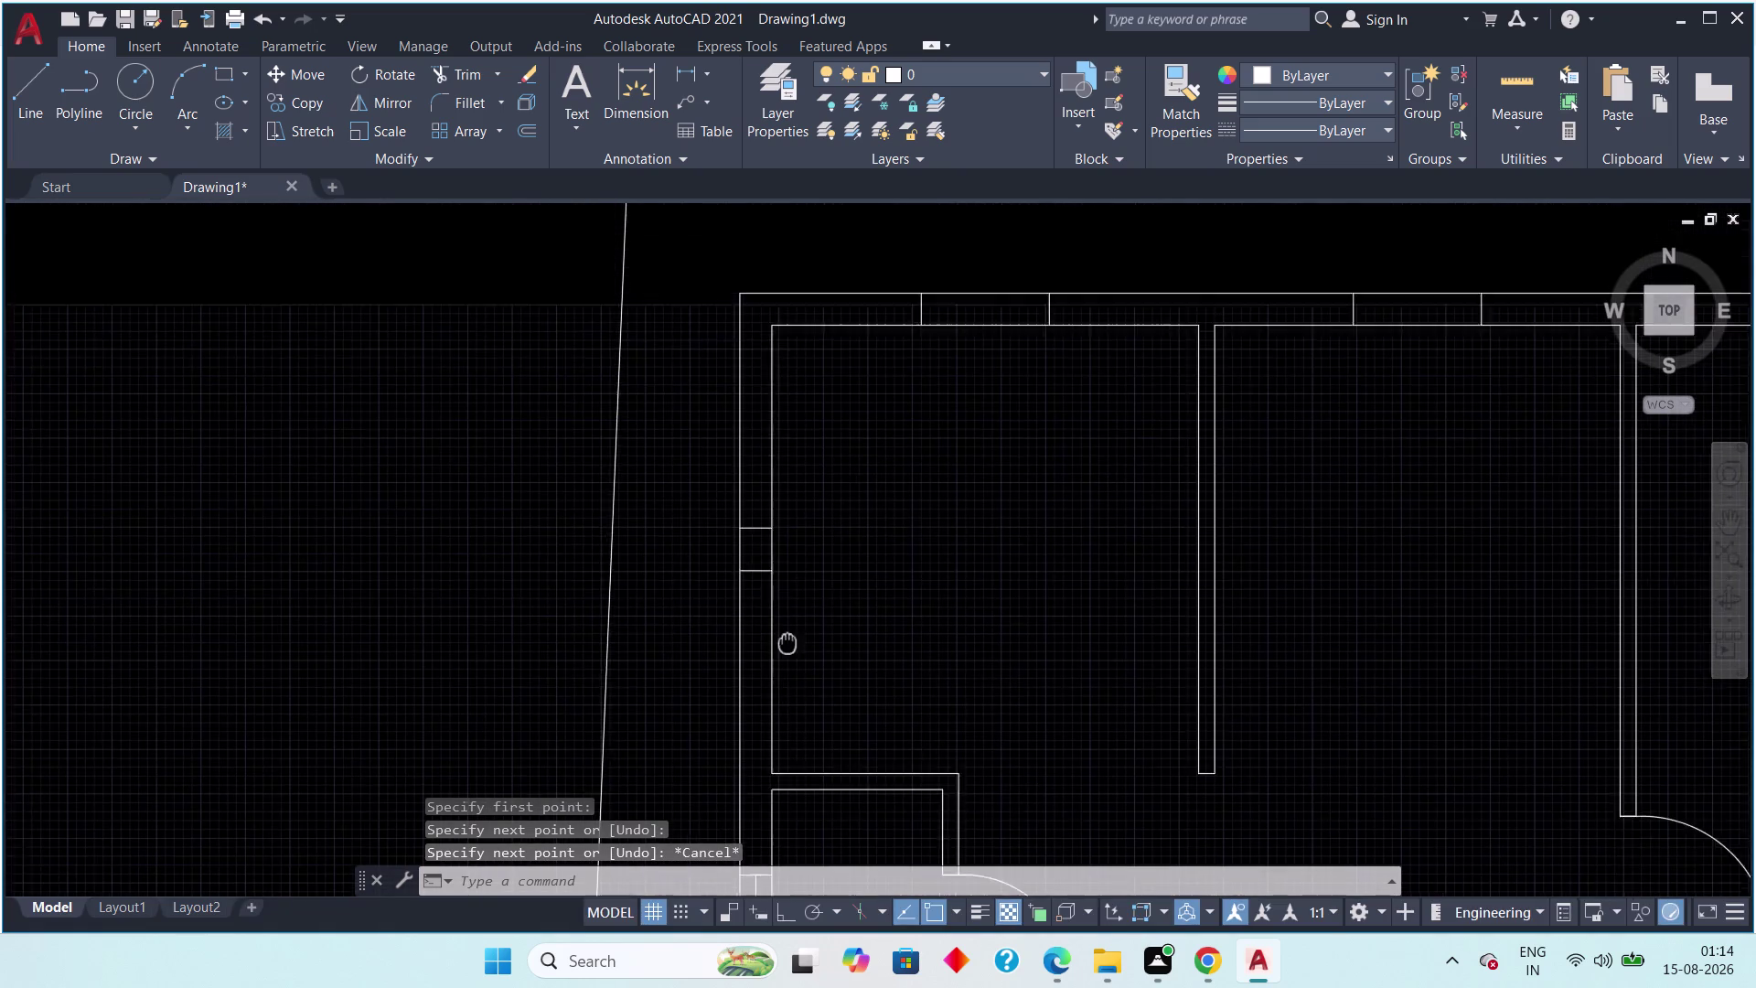
middle_drag(787, 685, 784, 691)
scroll(up, 3)
key(space)
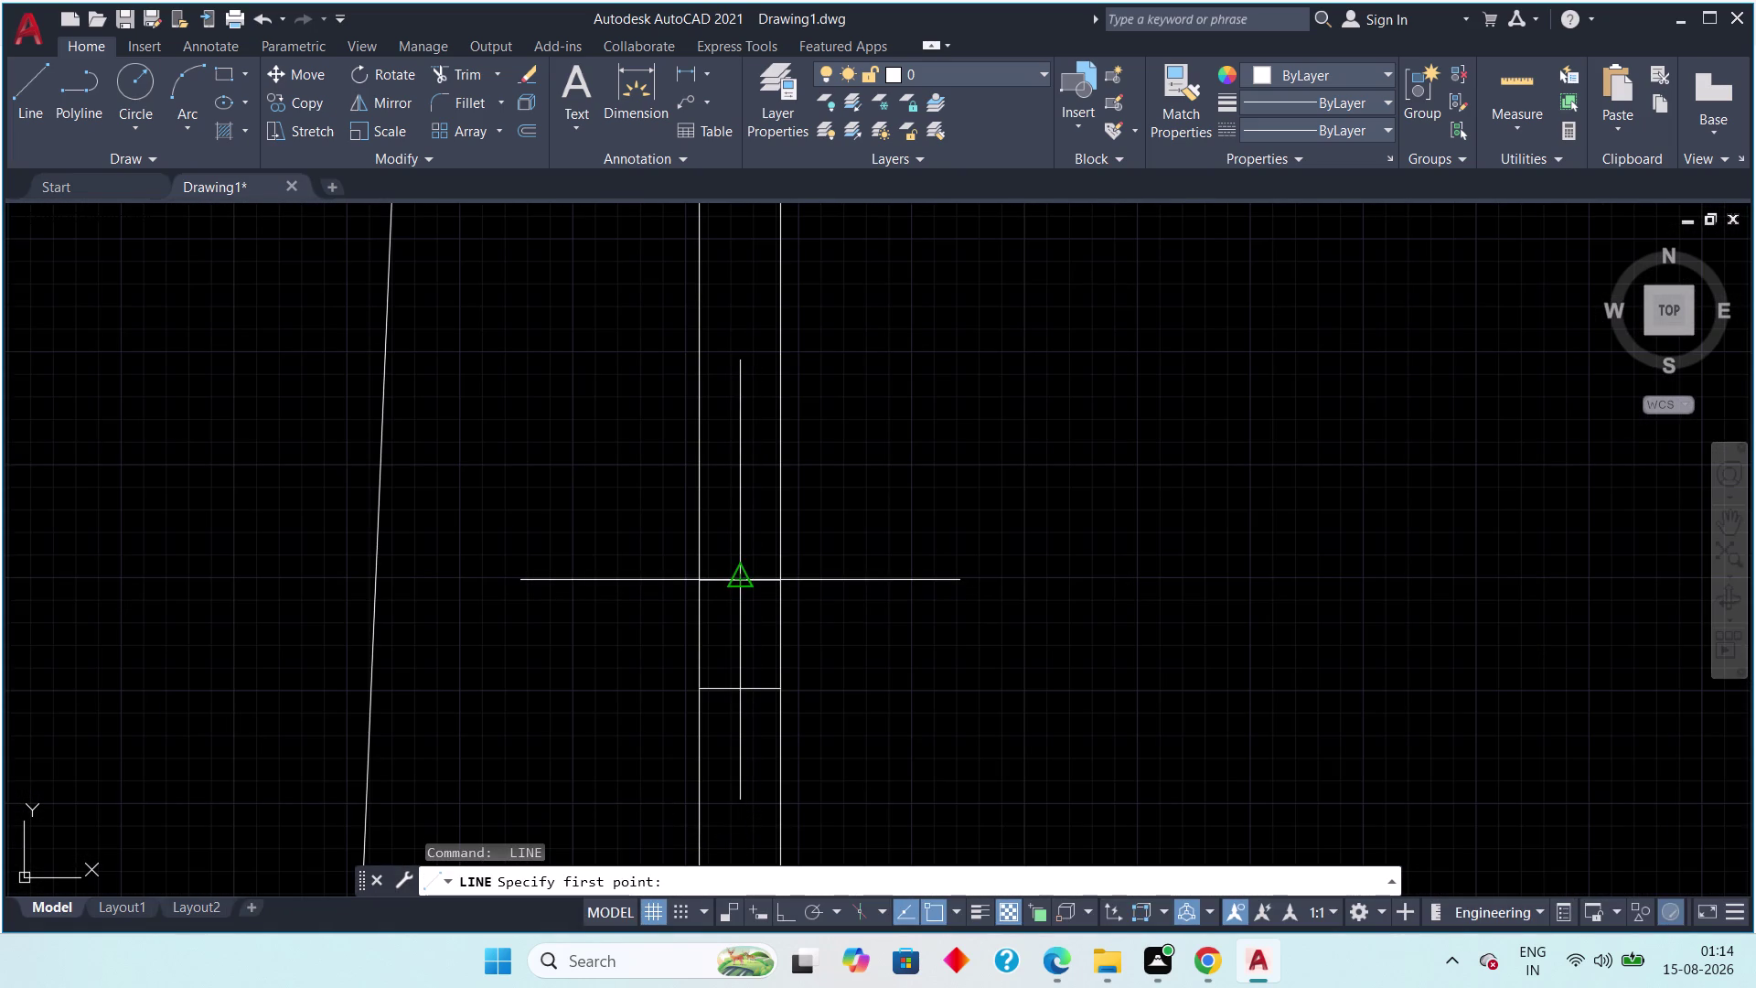
click(742, 577)
click(738, 685)
key(Escape)
Pan to the top wall and start a line at a window edge.
scroll(down, 3)
middle_drag(914, 596, 912, 601)
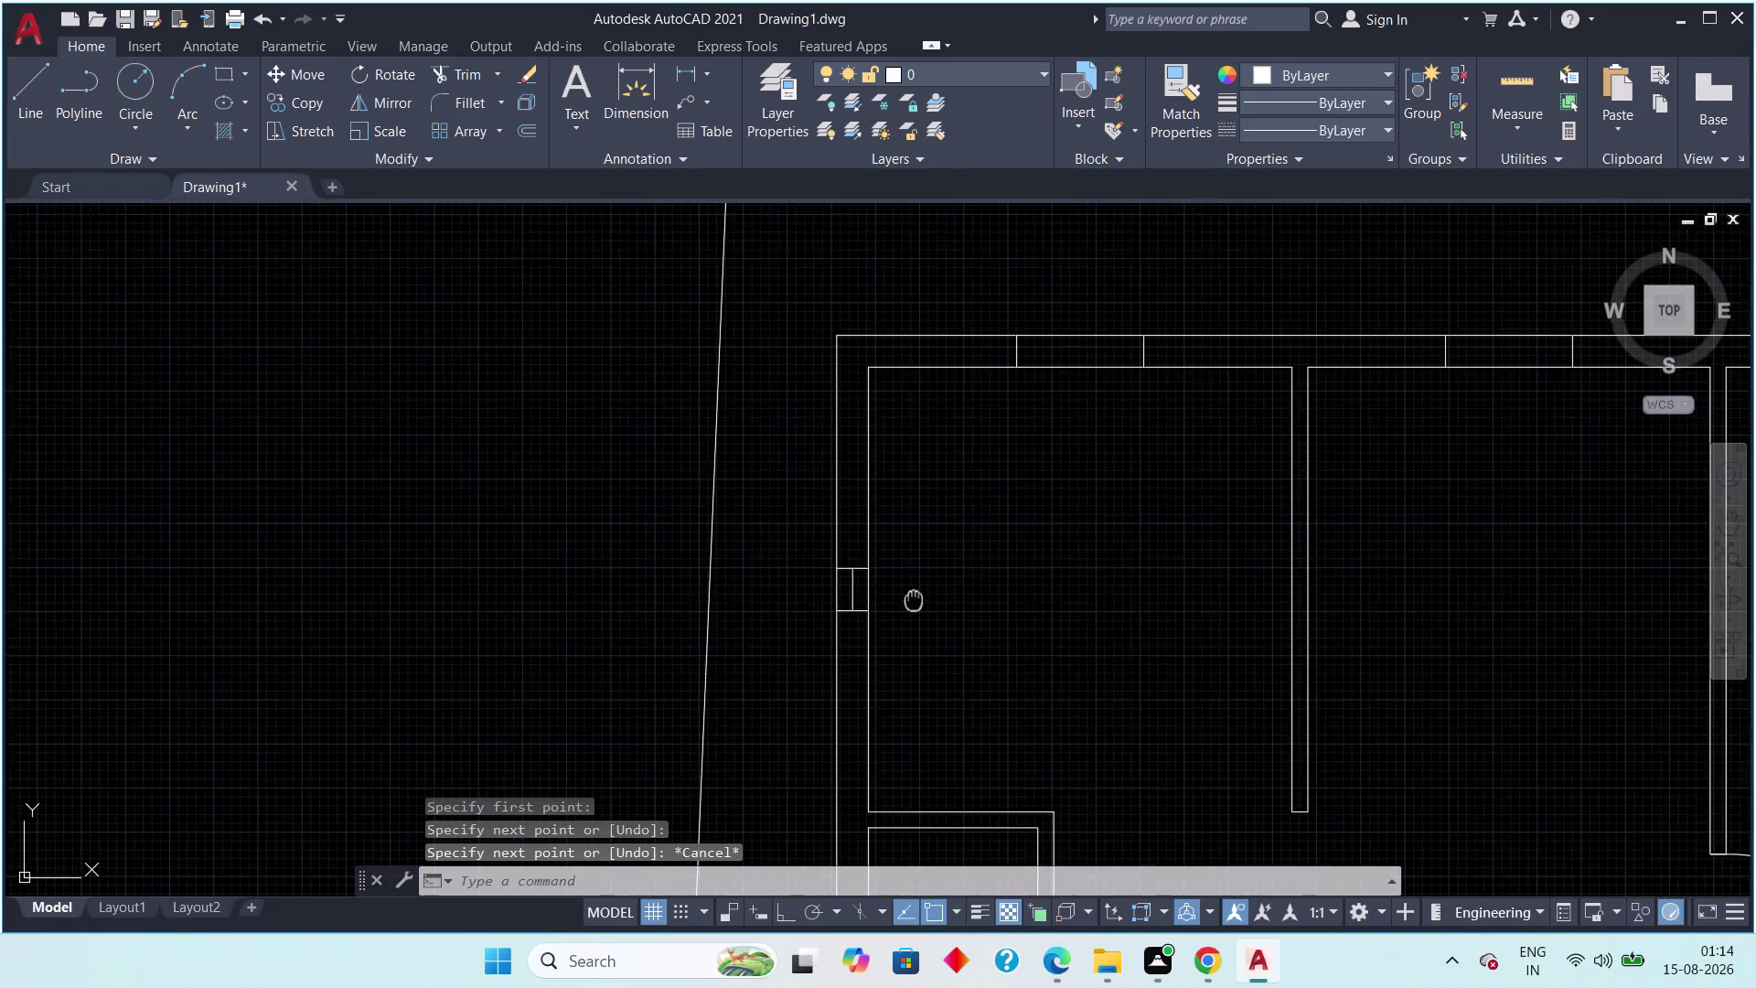
middle_drag(913, 601, 846, 775)
scroll(up, 3)
key(space)
click(986, 446)
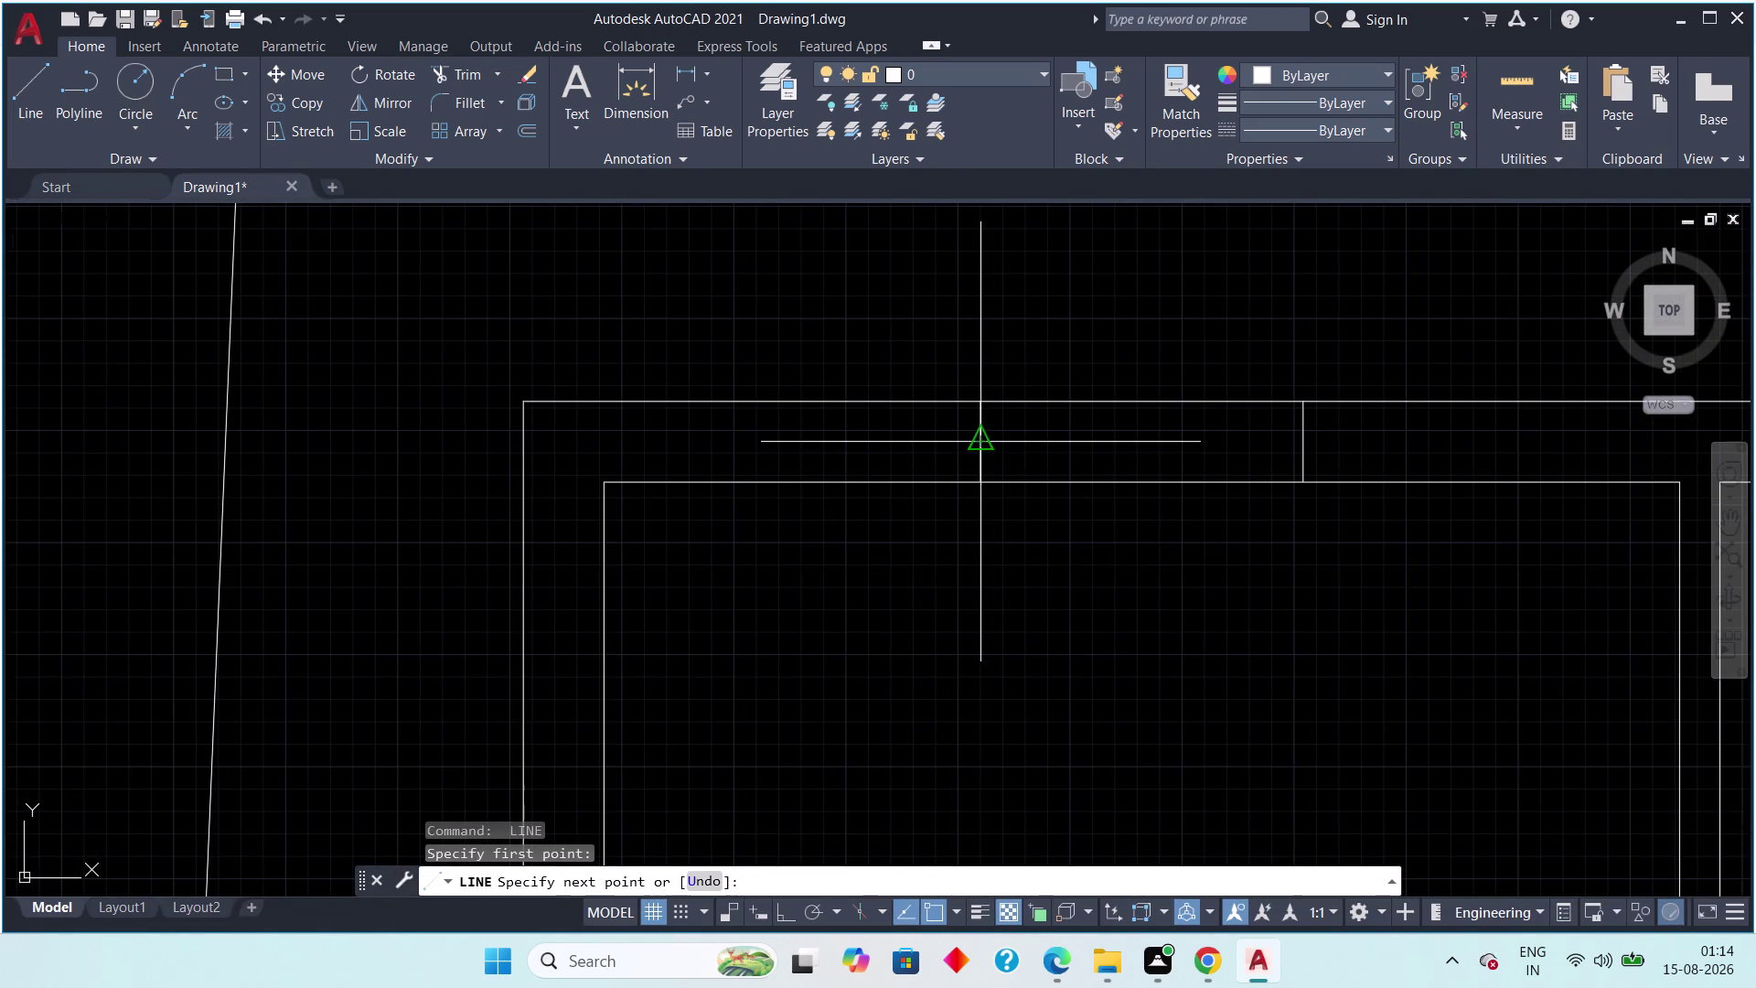
Finish the first top-wall window's middle line and draw one across the next.
click(1314, 447)
key(Escape)
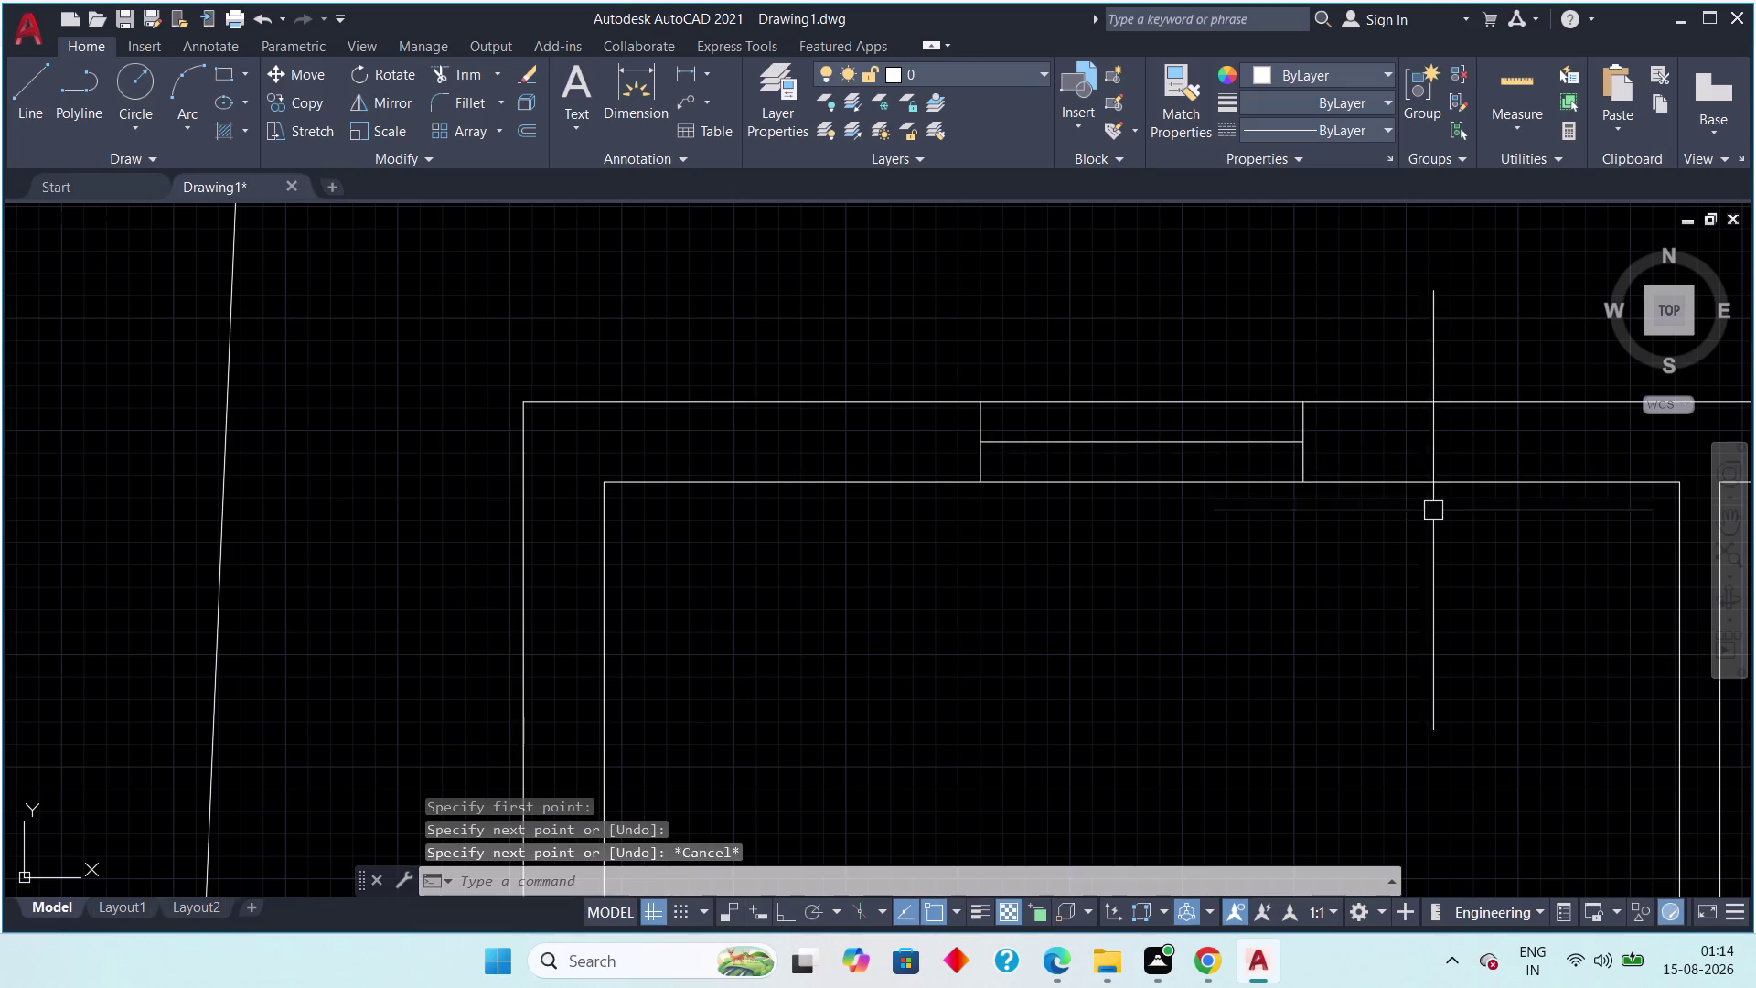
middle_drag(1434, 511, 825, 589)
scroll(down, 3)
middle_drag(1290, 557, 1147, 588)
scroll(up, 3)
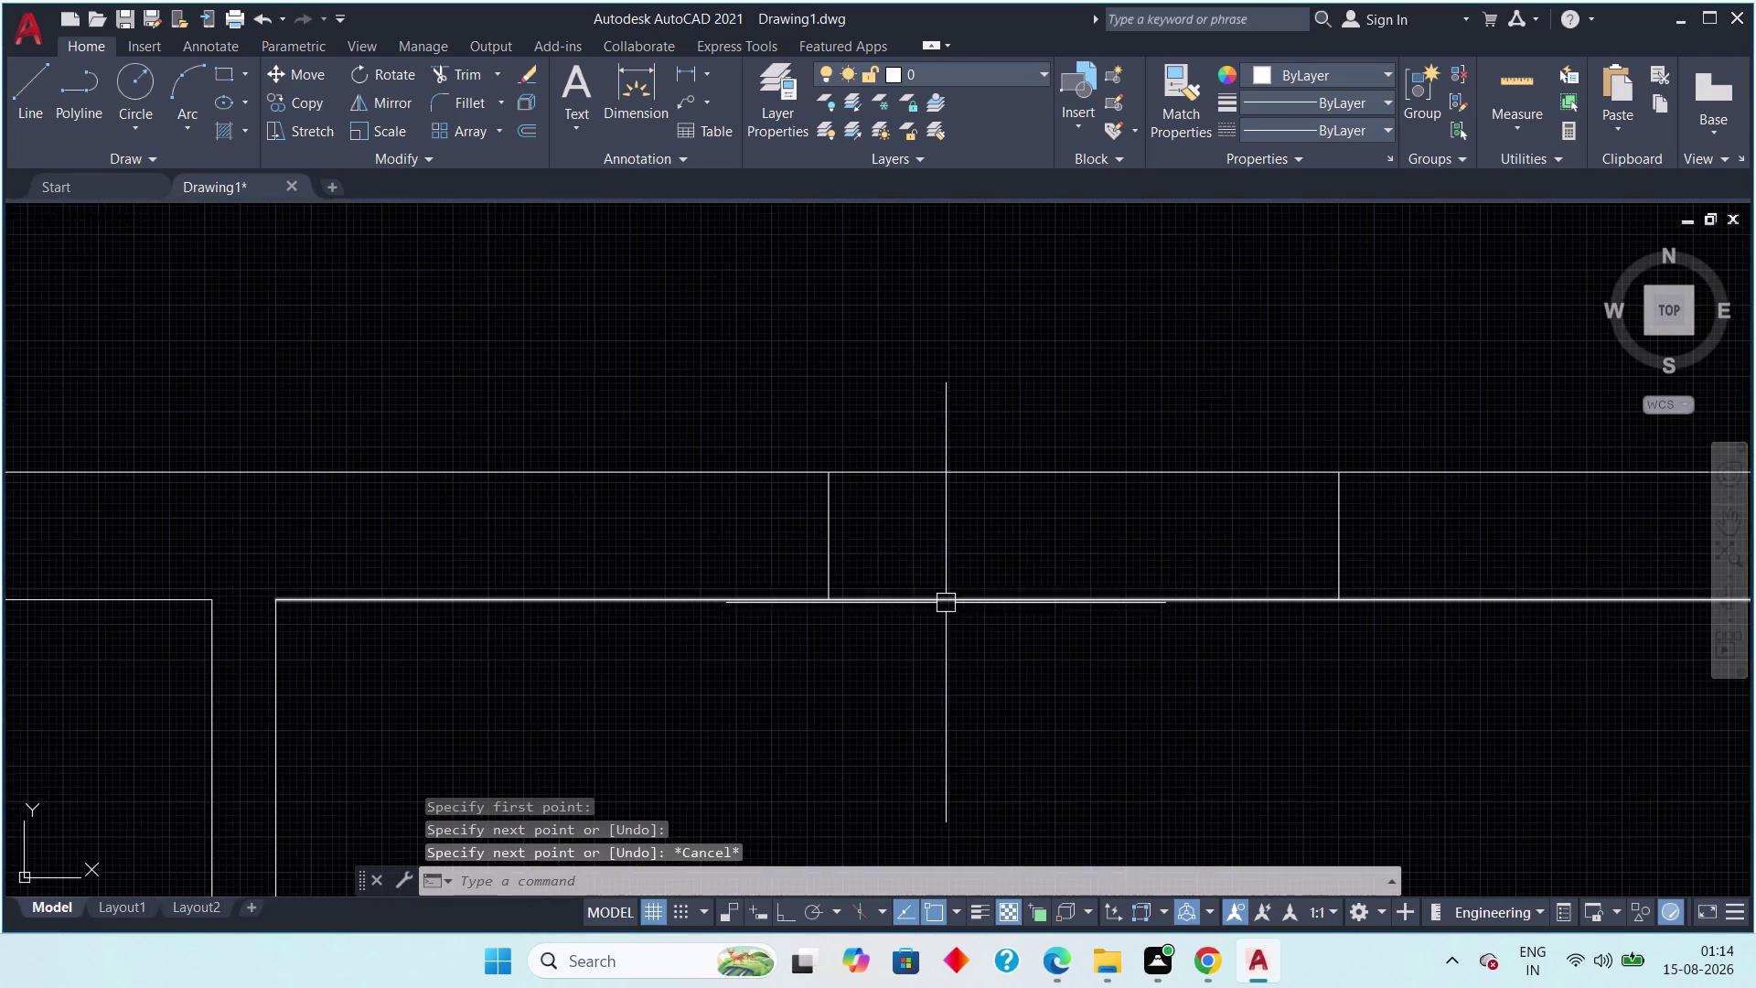
middle_drag(961, 577, 793, 668)
key(space)
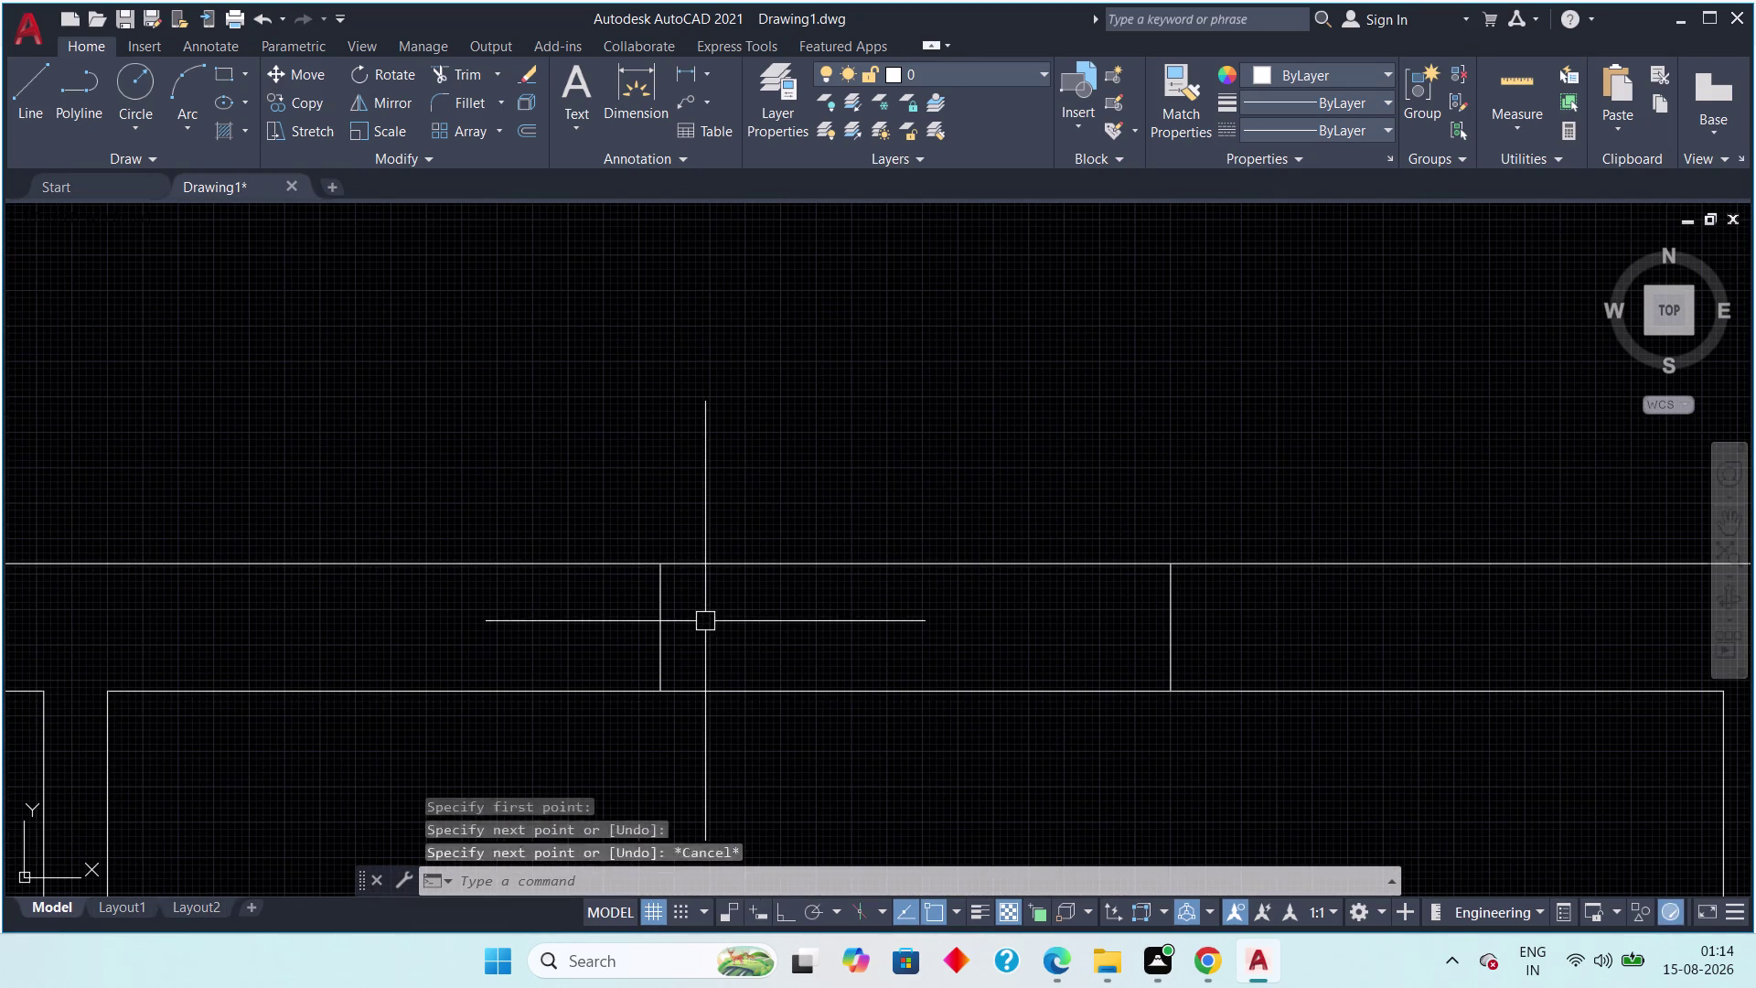
click(664, 632)
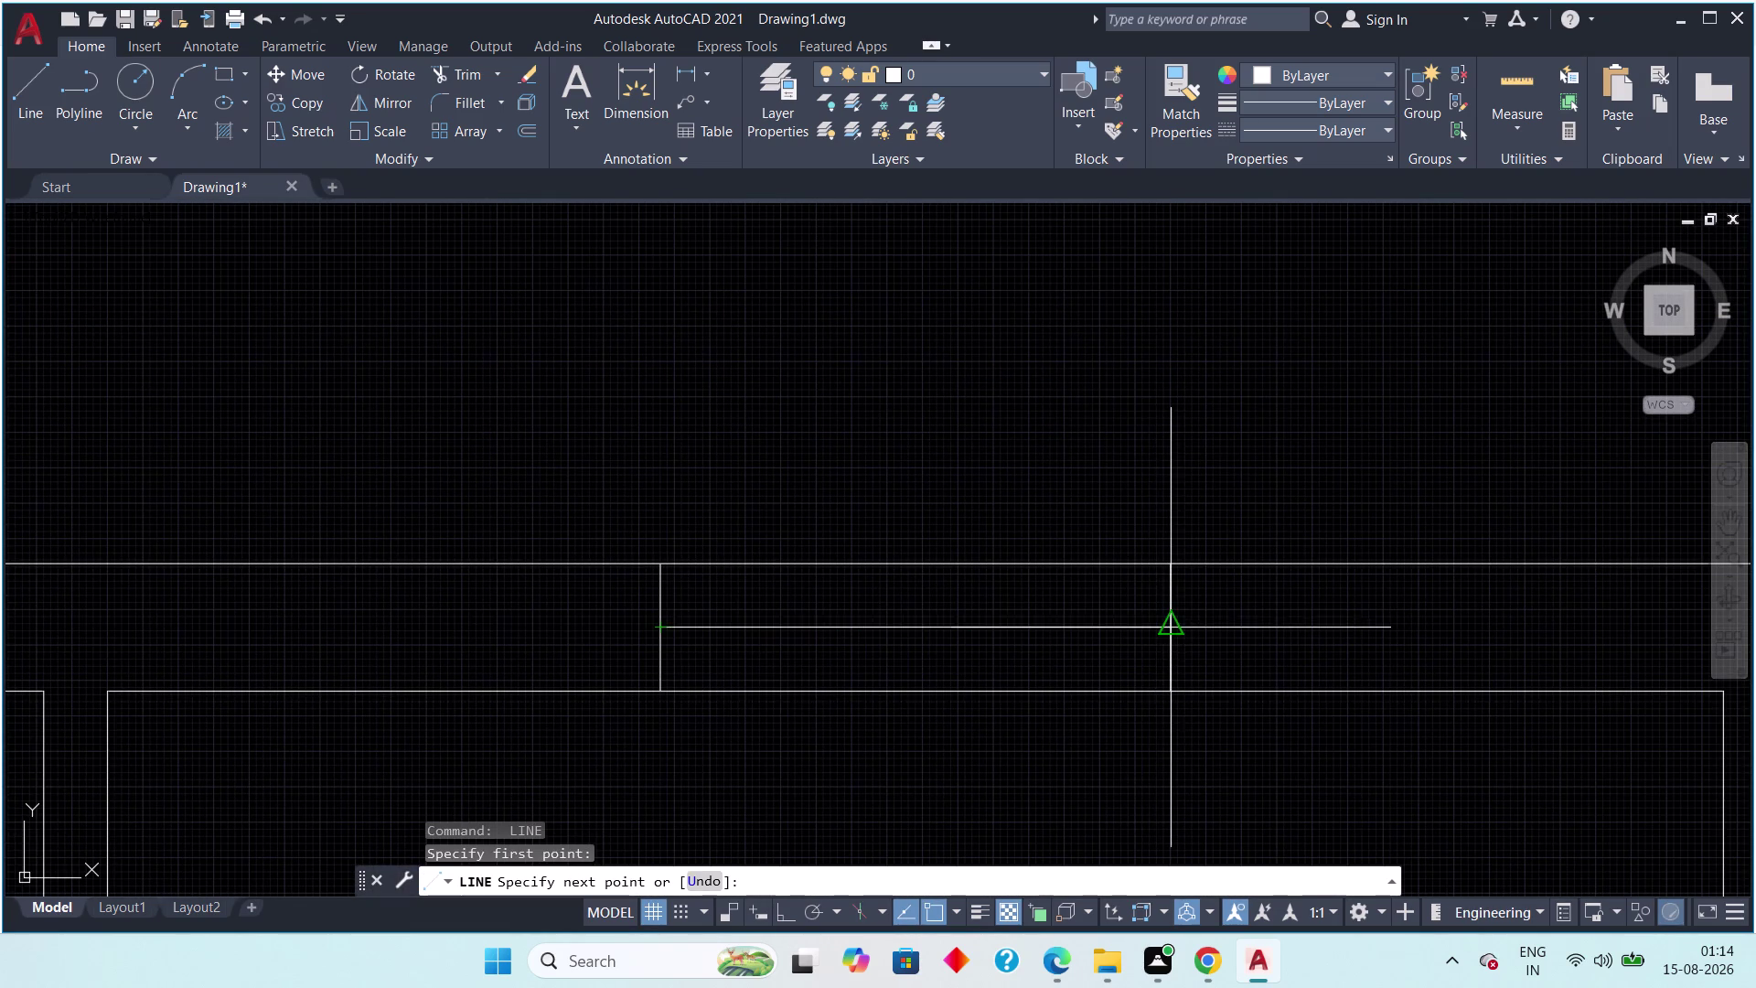
click(1179, 626)
key(Escape)
Draw a middle line across the third top-wall window opening.
scroll(down, 3)
middle_drag(1313, 636, 682, 610)
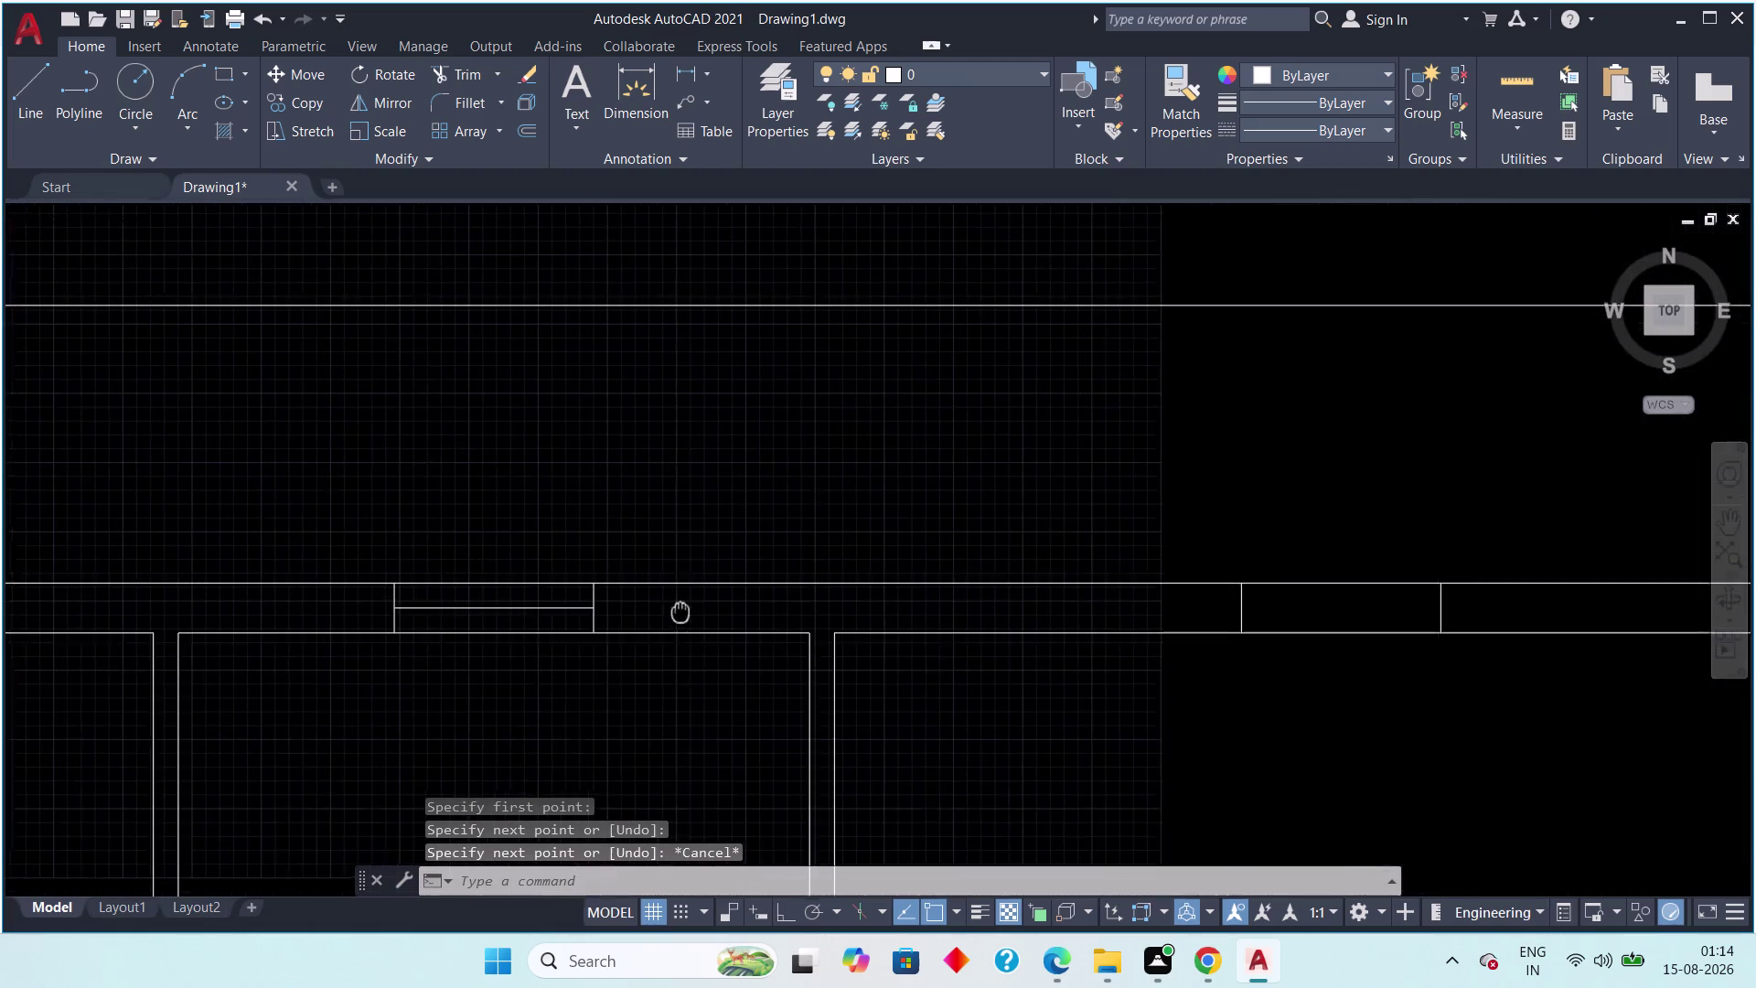
middle_drag(682, 610, 679, 609)
scroll(down, 3)
middle_drag(979, 622, 757, 619)
scroll(up, 3)
key(space)
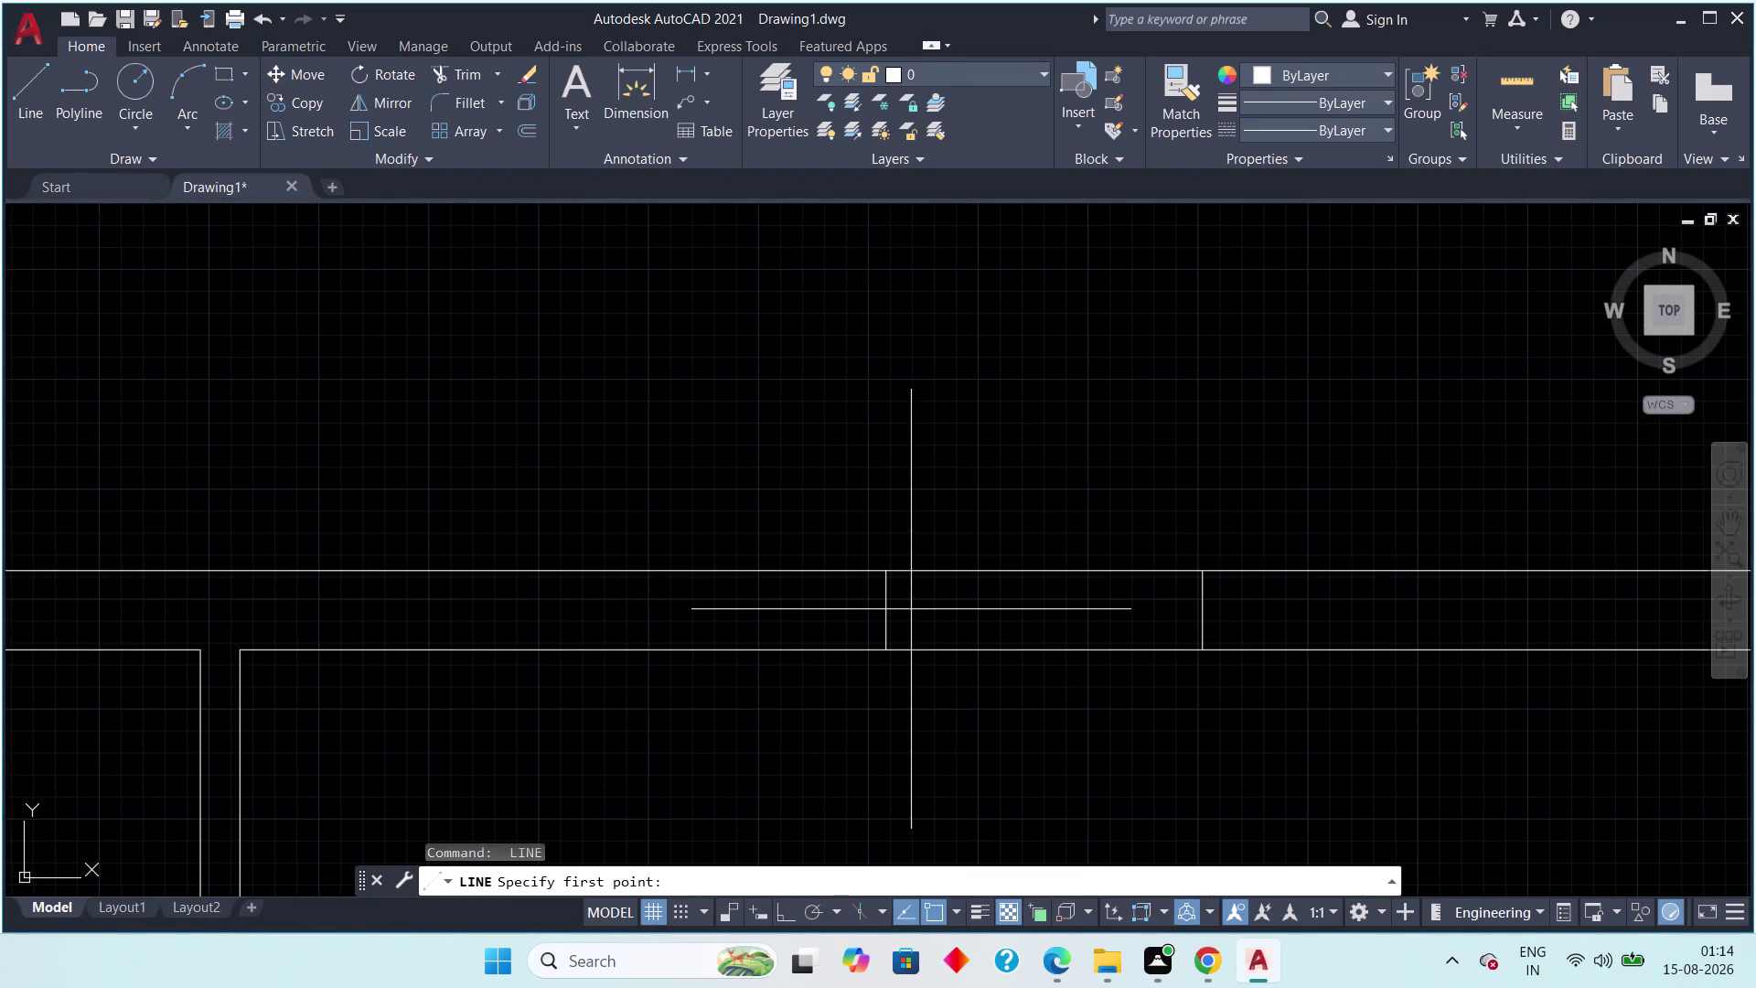
drag(886, 610, 913, 610)
click(1192, 609)
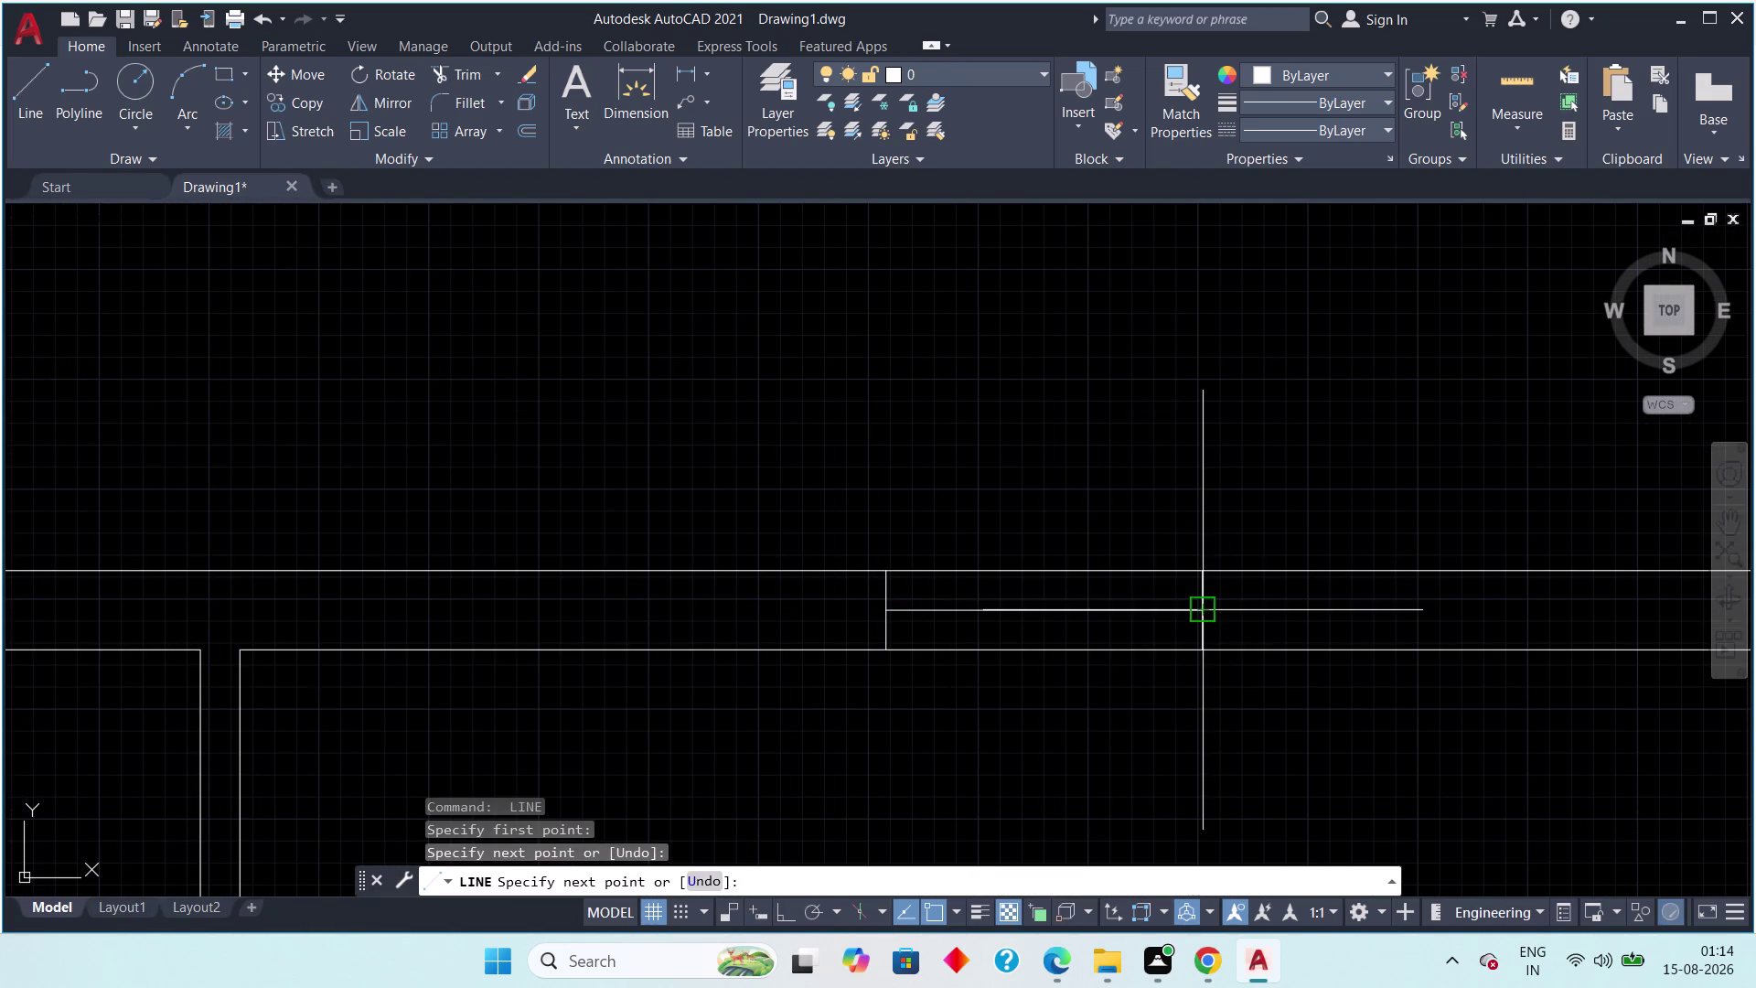
scroll(down, 3)
key(Escape)
Draw a middle line across the first right interior wall window.
middle_drag(1217, 668, 1025, 527)
scroll(down, 3)
scroll(up, 3)
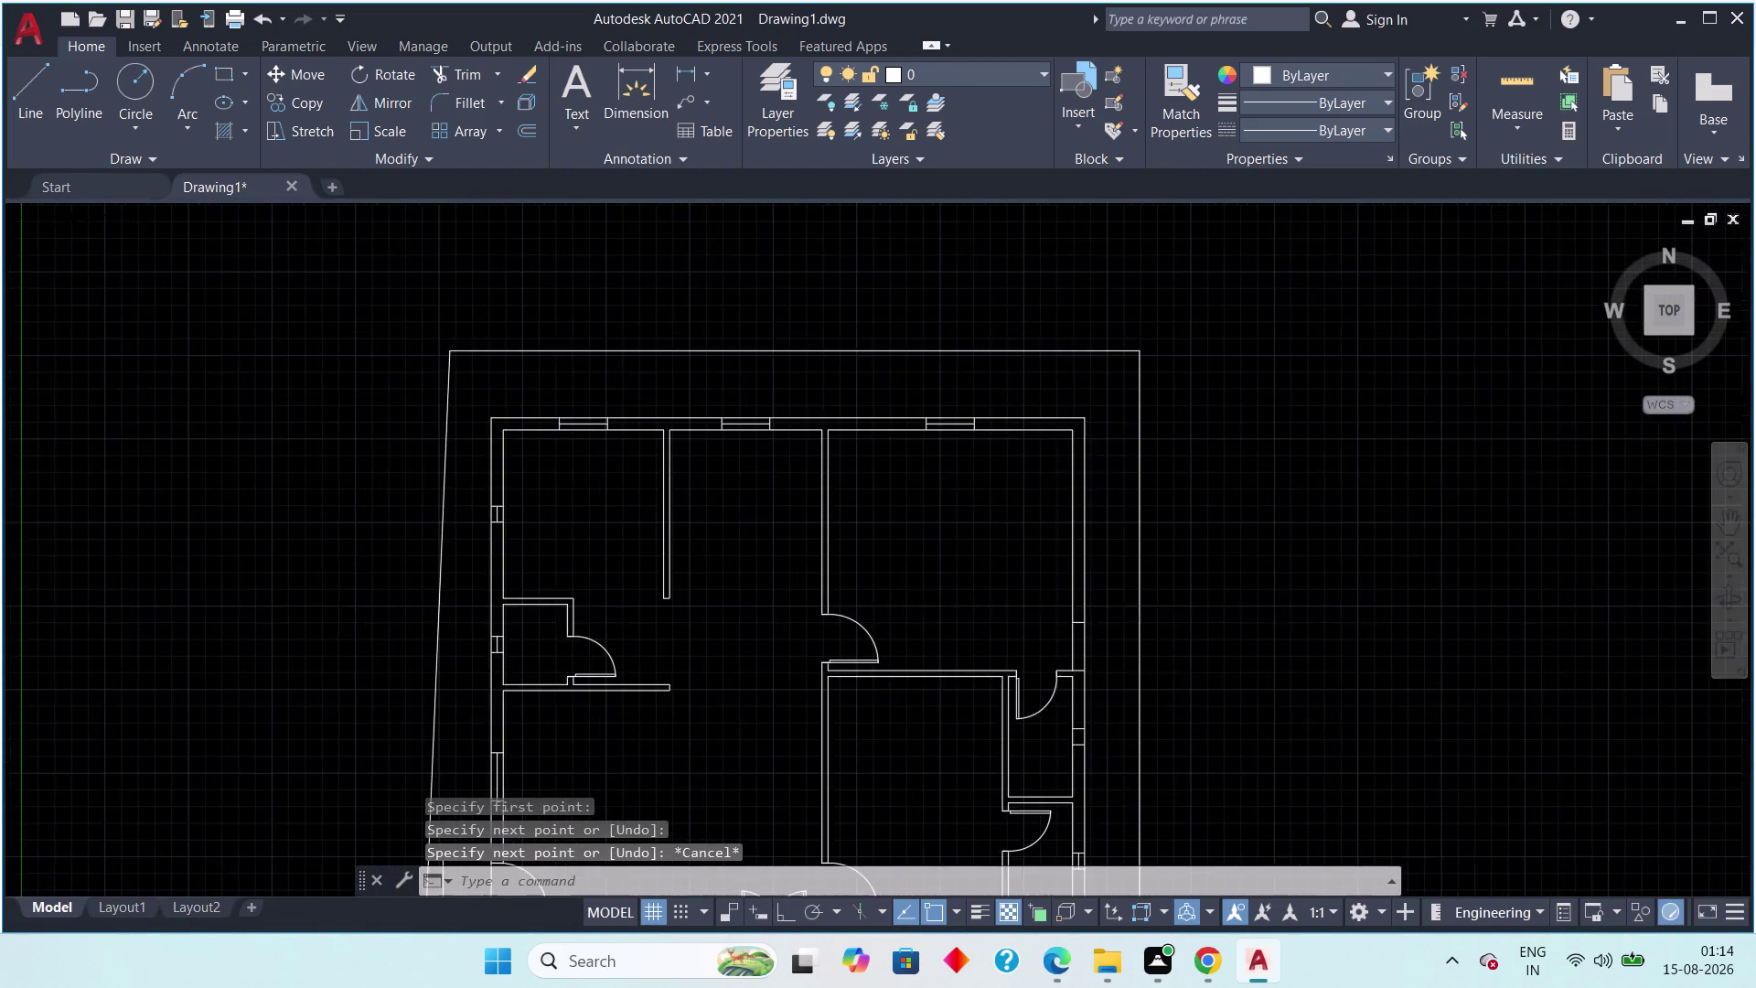
middle_drag(1048, 609, 865, 458)
scroll(up, 3)
middle_drag(881, 487, 770, 424)
scroll(up, 3)
key(space)
drag(786, 340, 795, 387)
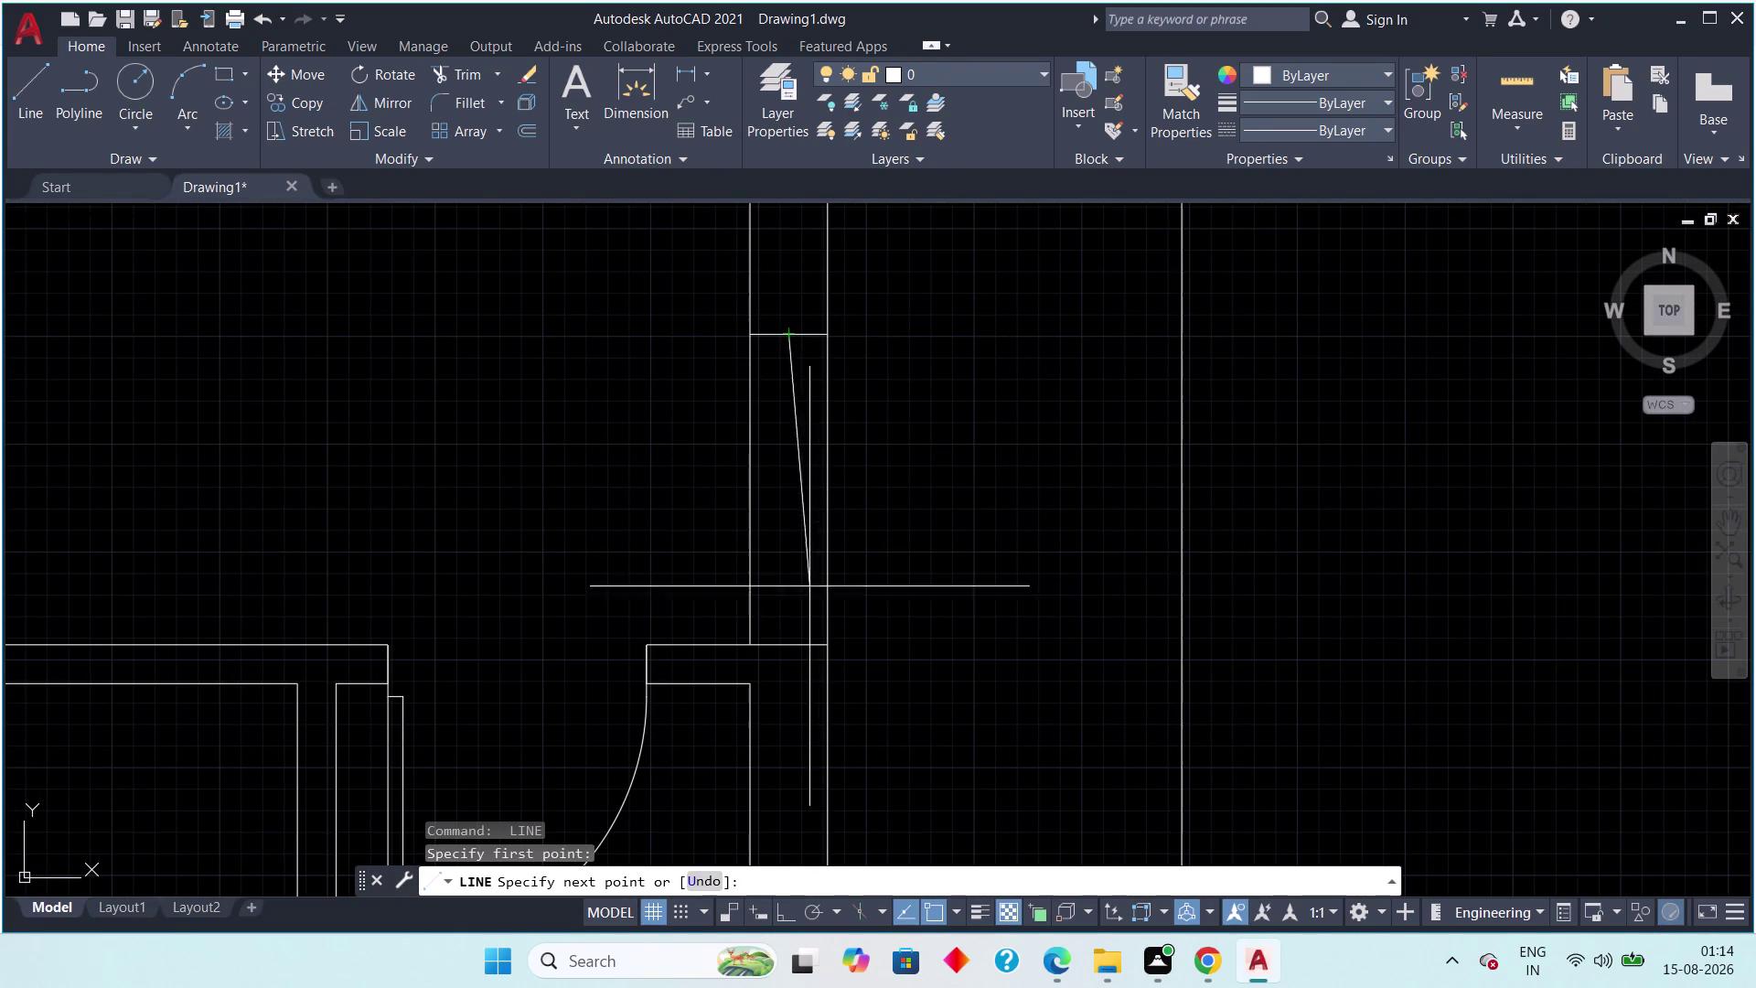
click(789, 654)
key(Escape)
Draw a middle line across the next interior wall window opening.
middle_drag(765, 726, 670, 506)
scroll(down, 3)
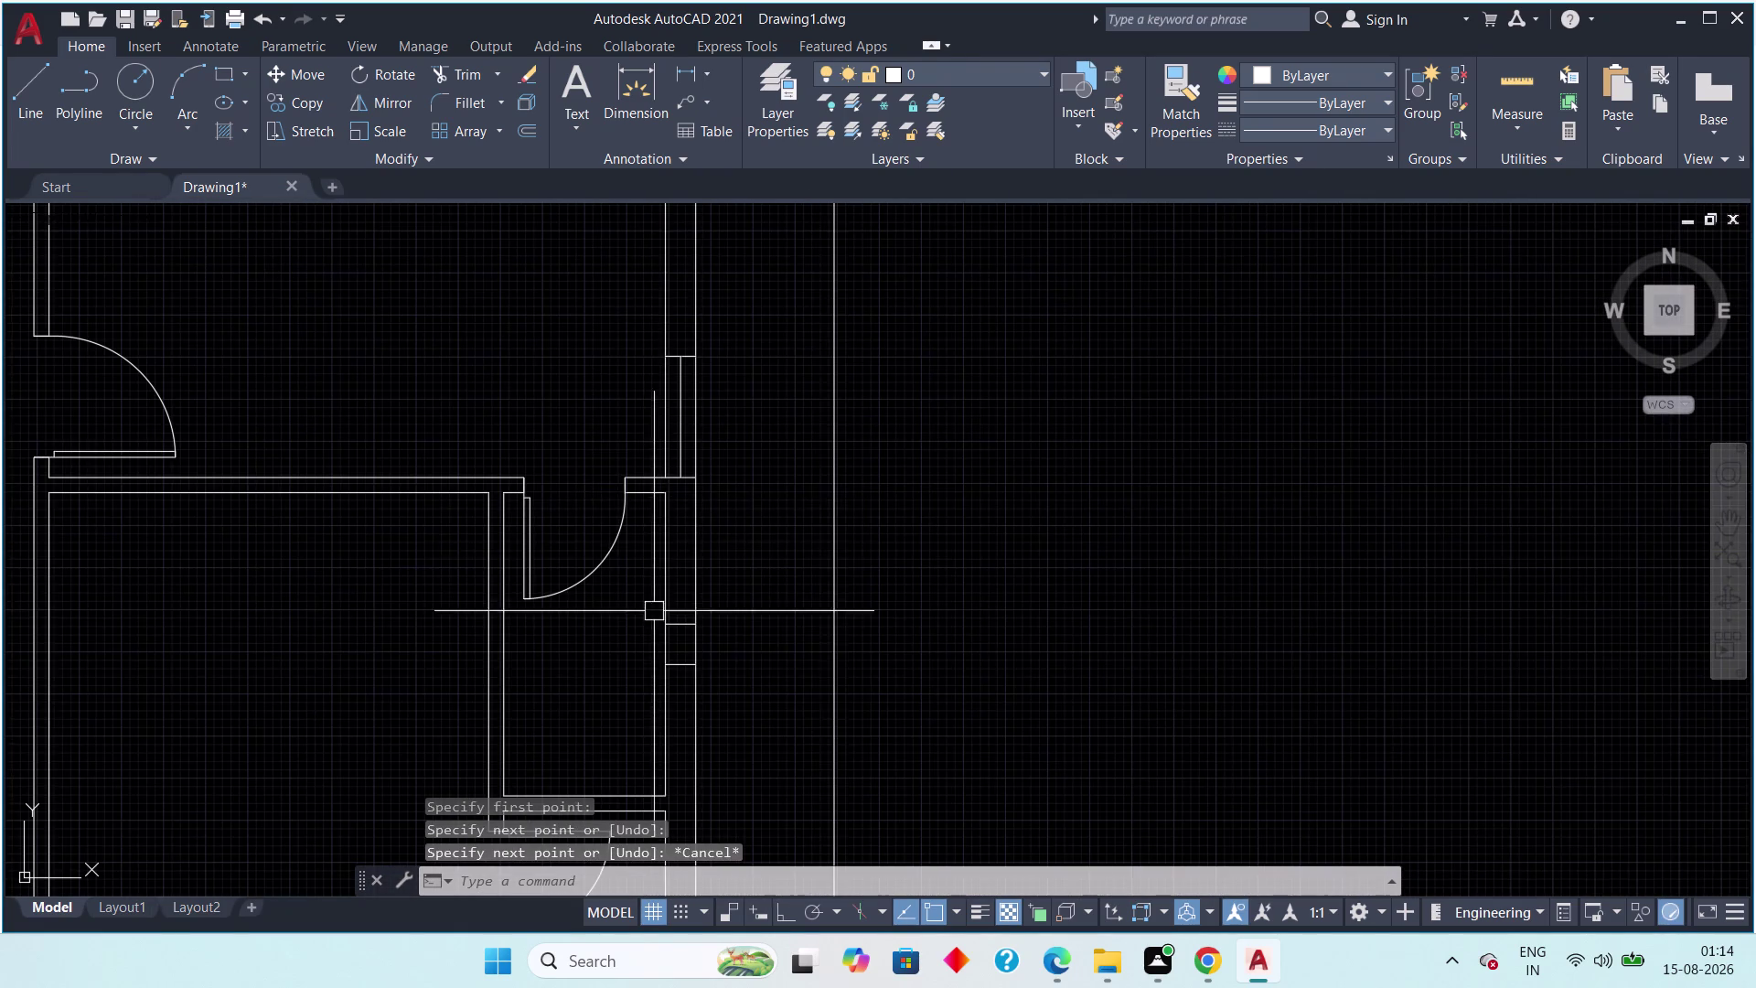
scroll(up, 3)
middle_drag(677, 646, 637, 496)
key(space)
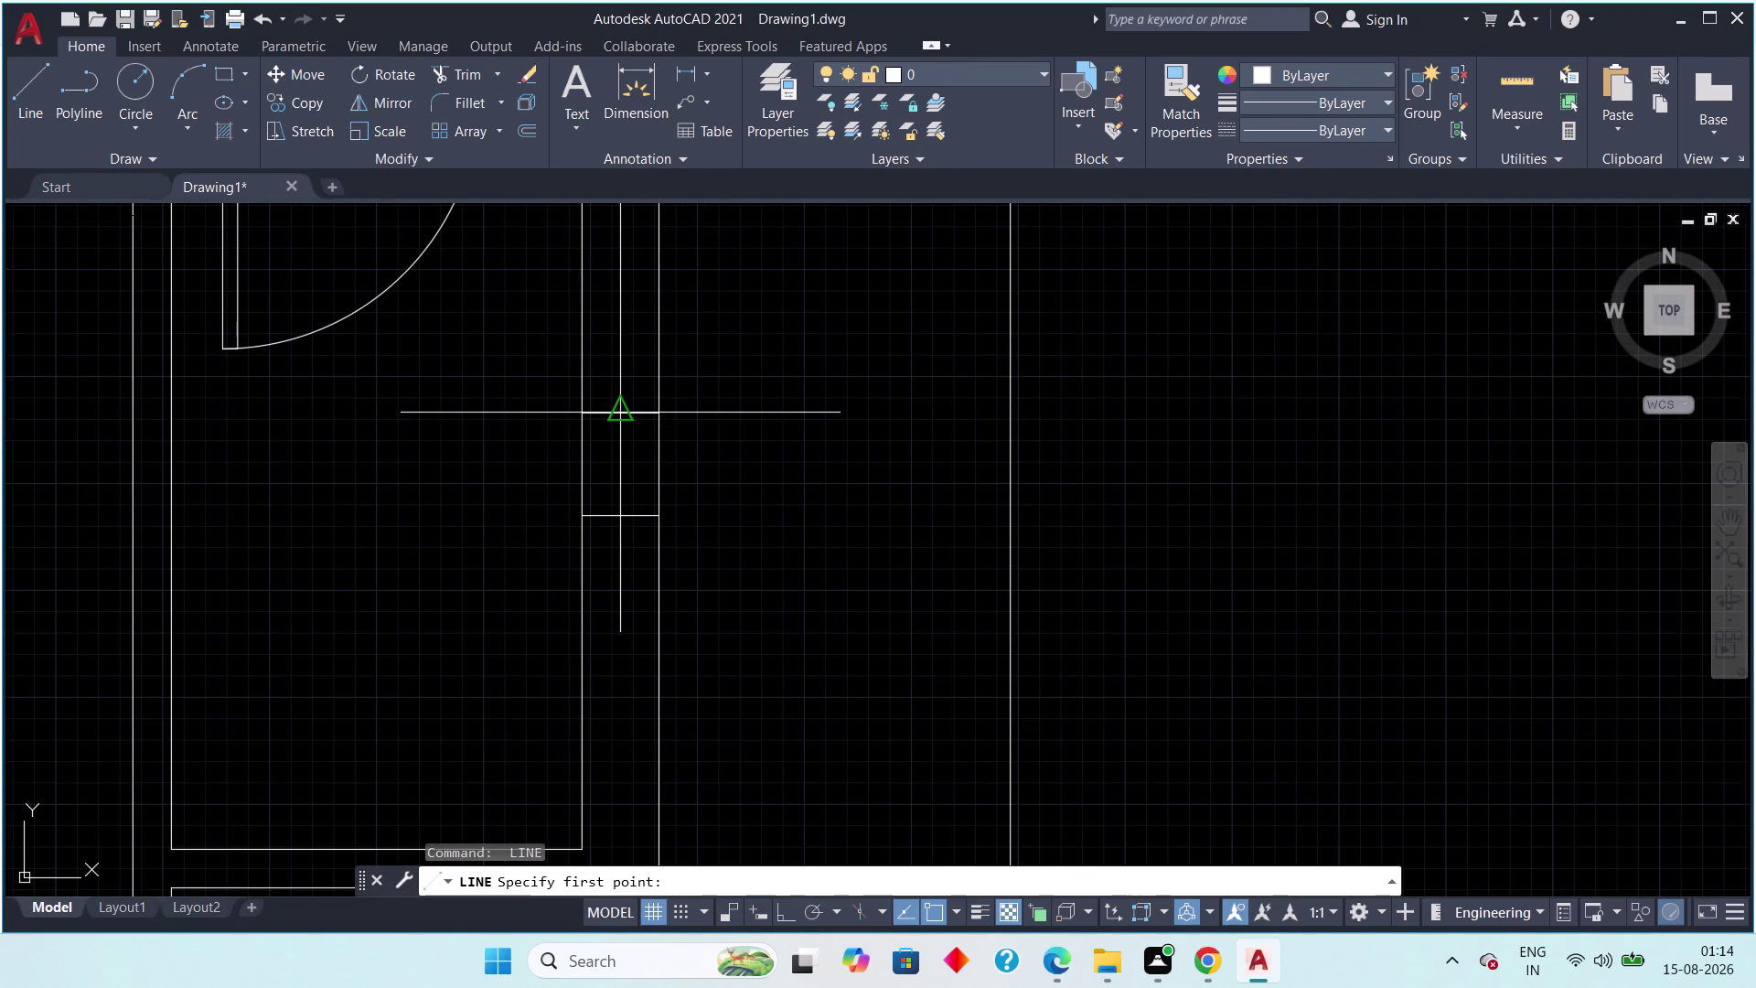
click(619, 418)
click(624, 513)
key(Escape)
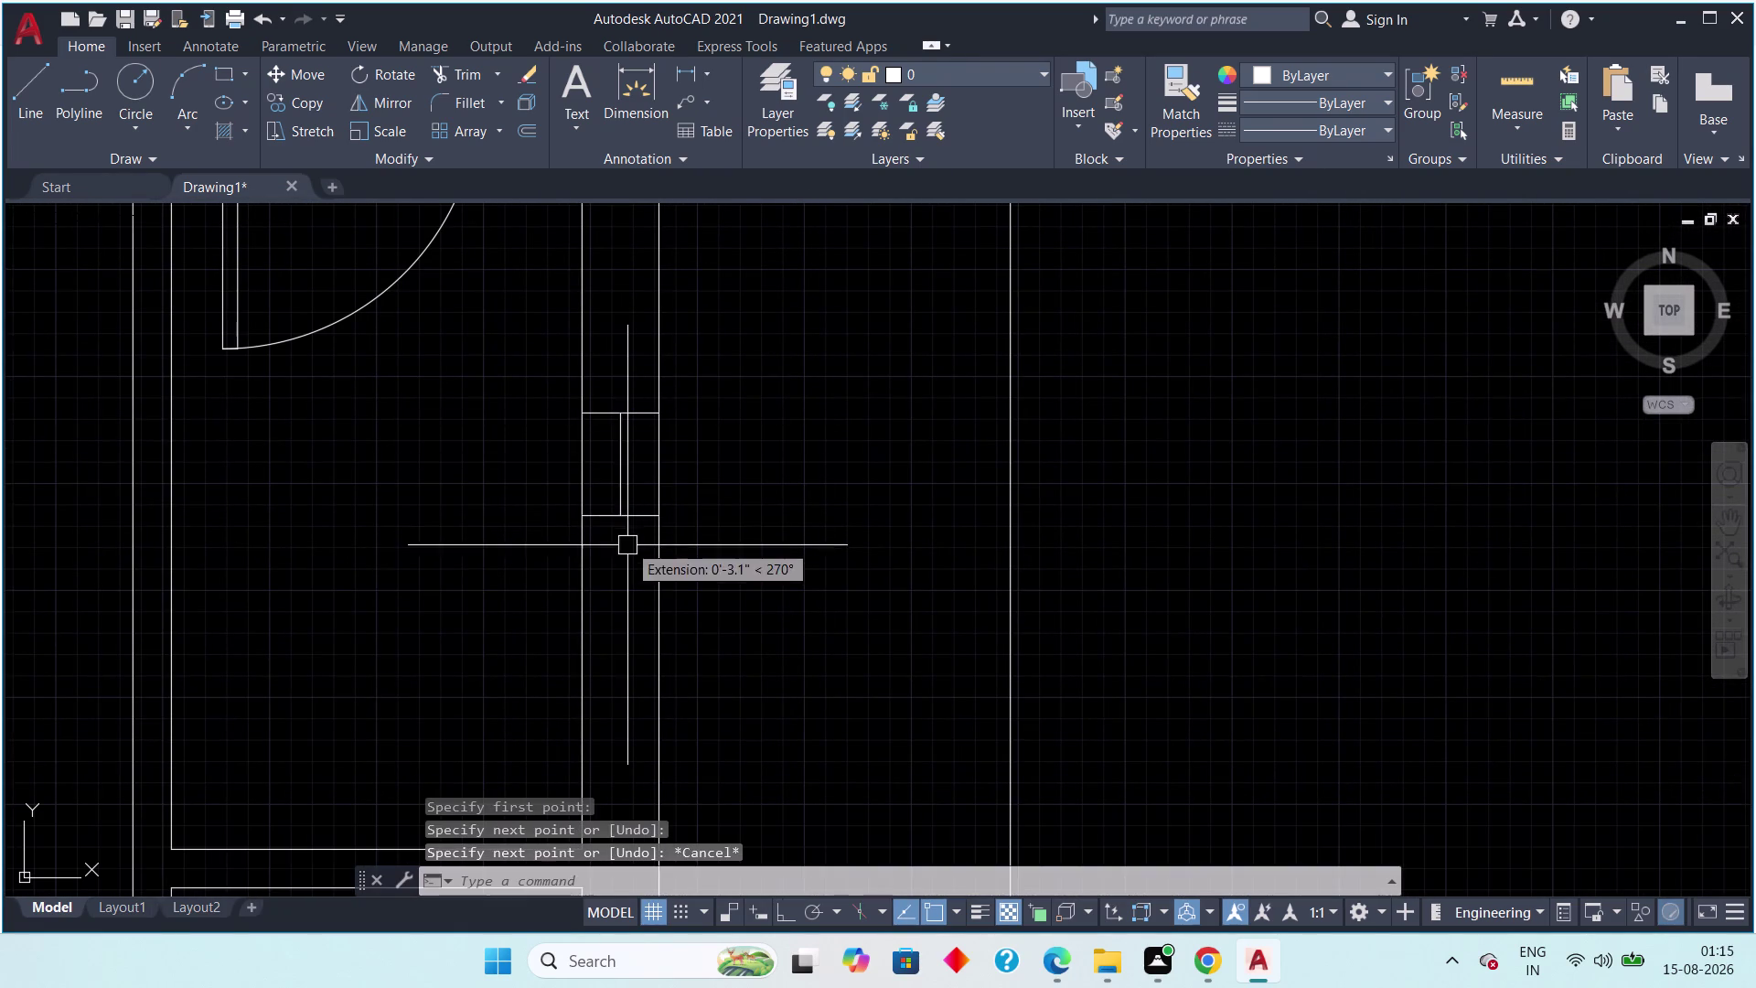
Pan toward another window opening, cancelling the pending command.
scroll(down, 3)
middle_drag(628, 610, 595, 395)
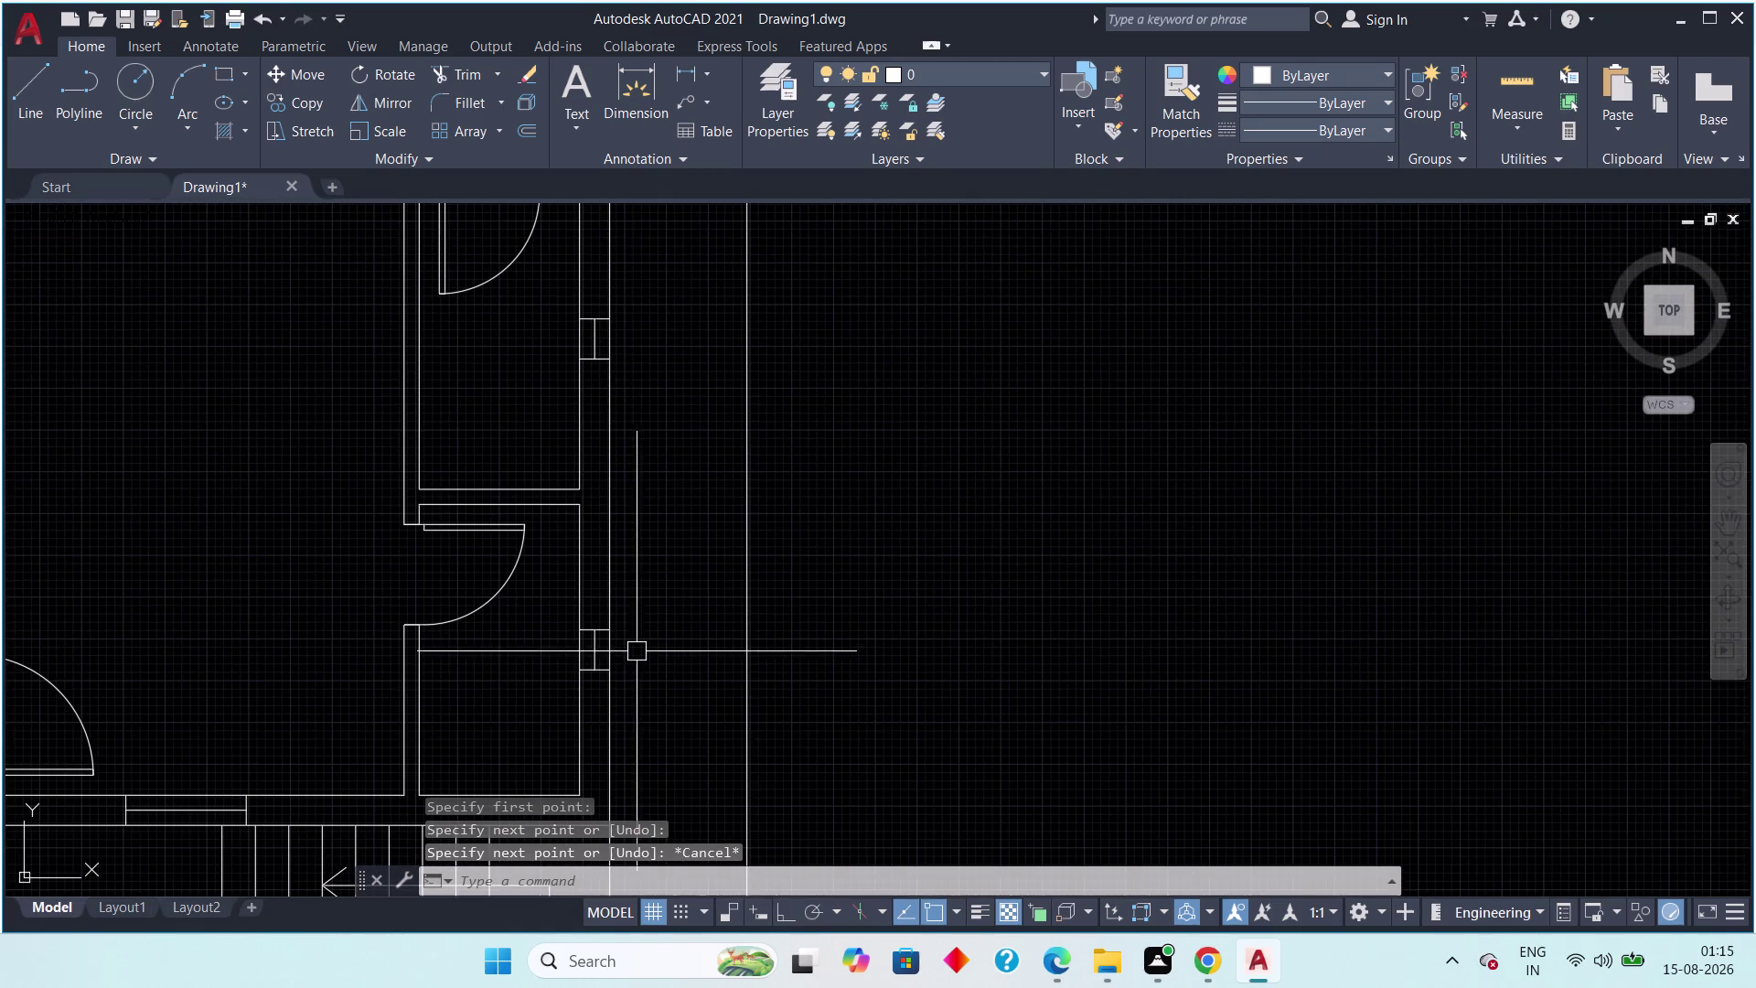
key(Escape)
scroll(down, 3)
scroll(up, 3)
middle_drag(677, 622, 680, 560)
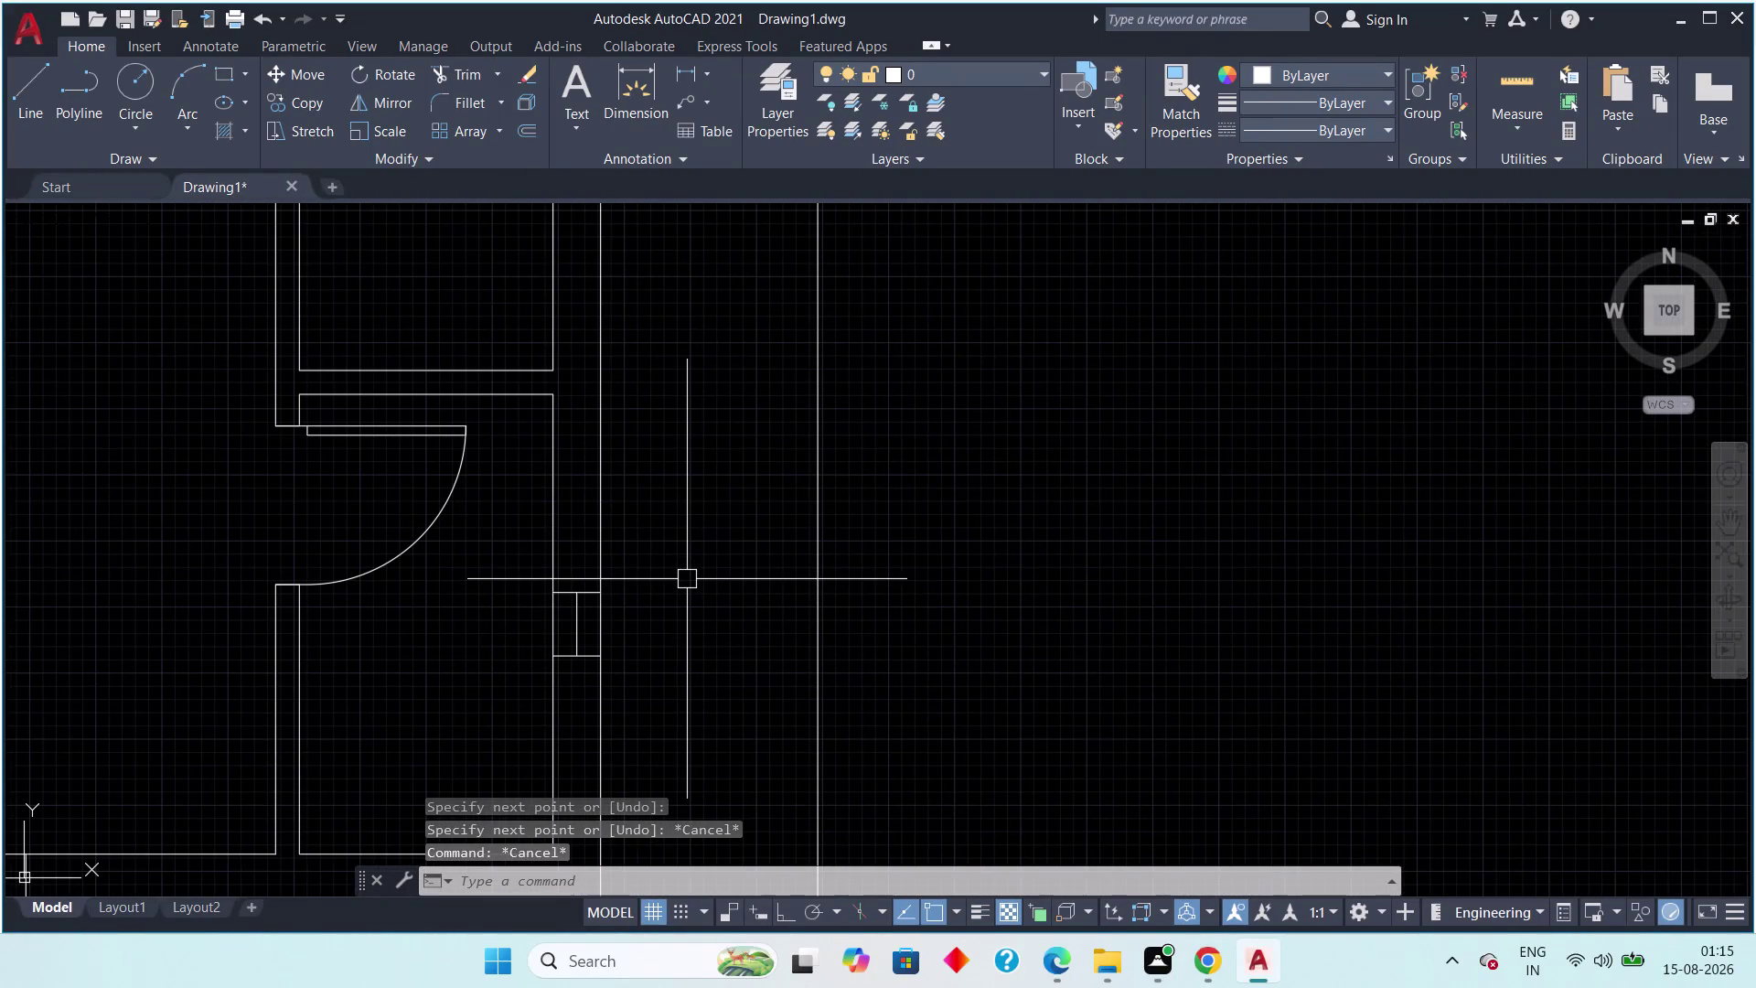
Start OFFSET with a 1" offset distance.
key(o)
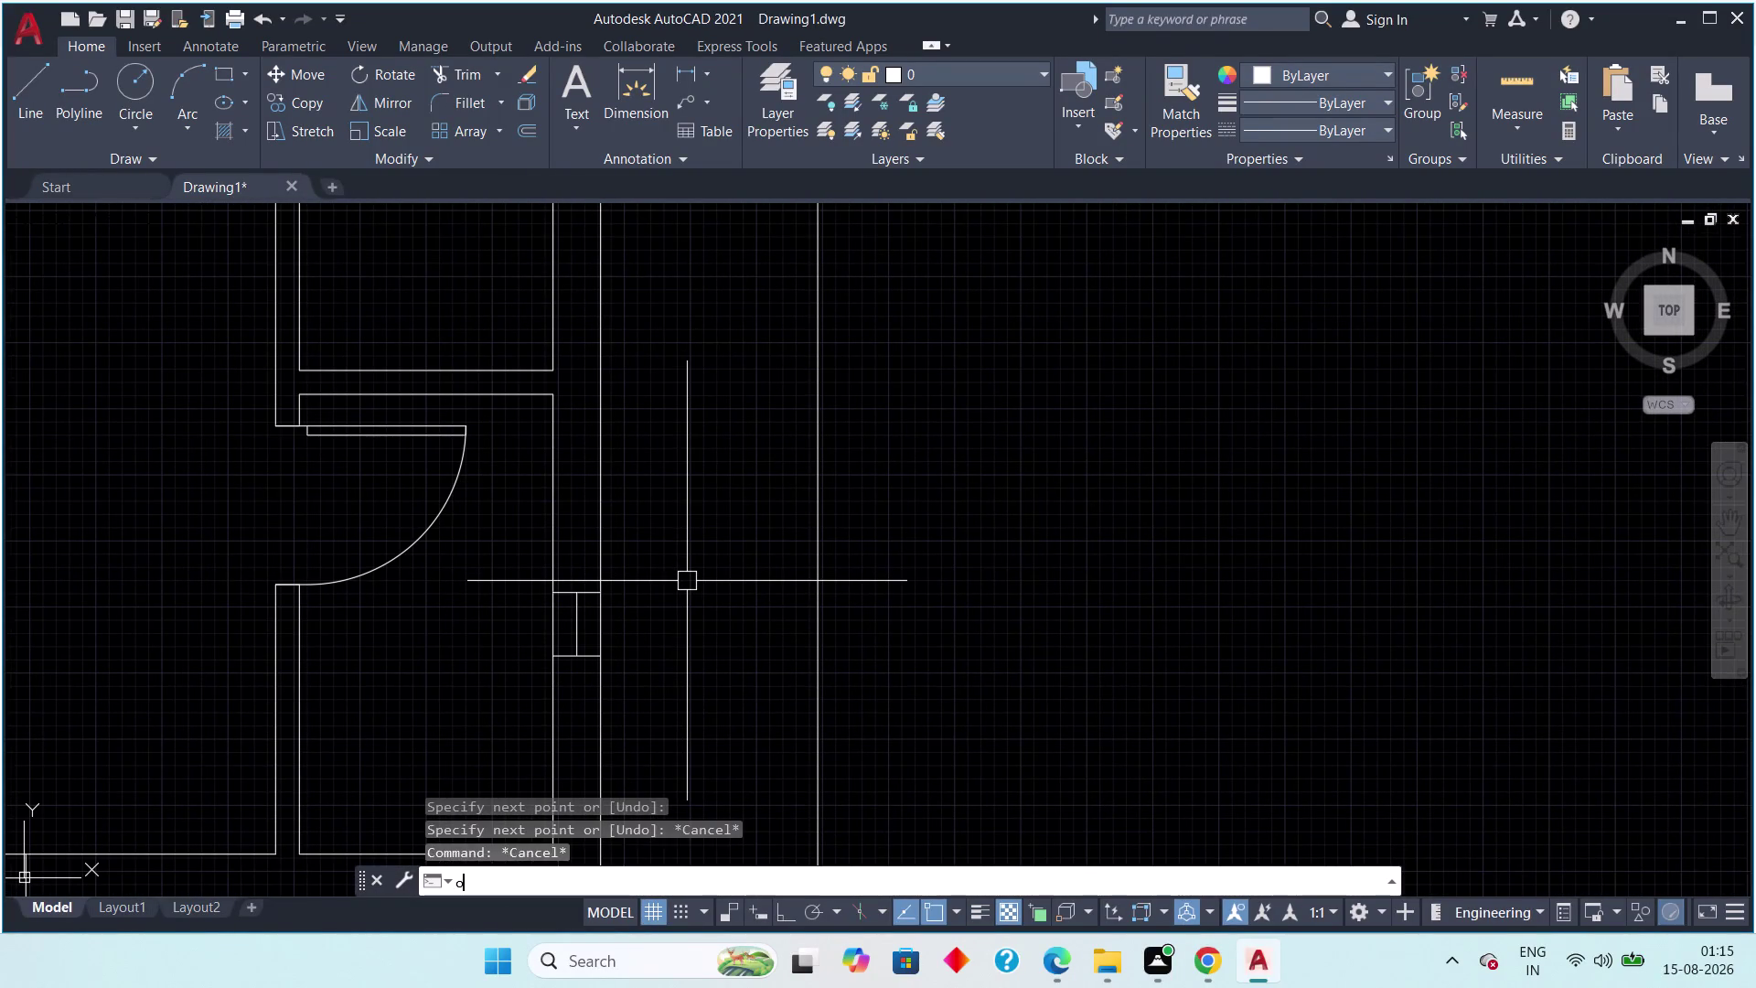
text(ff)
key(space)
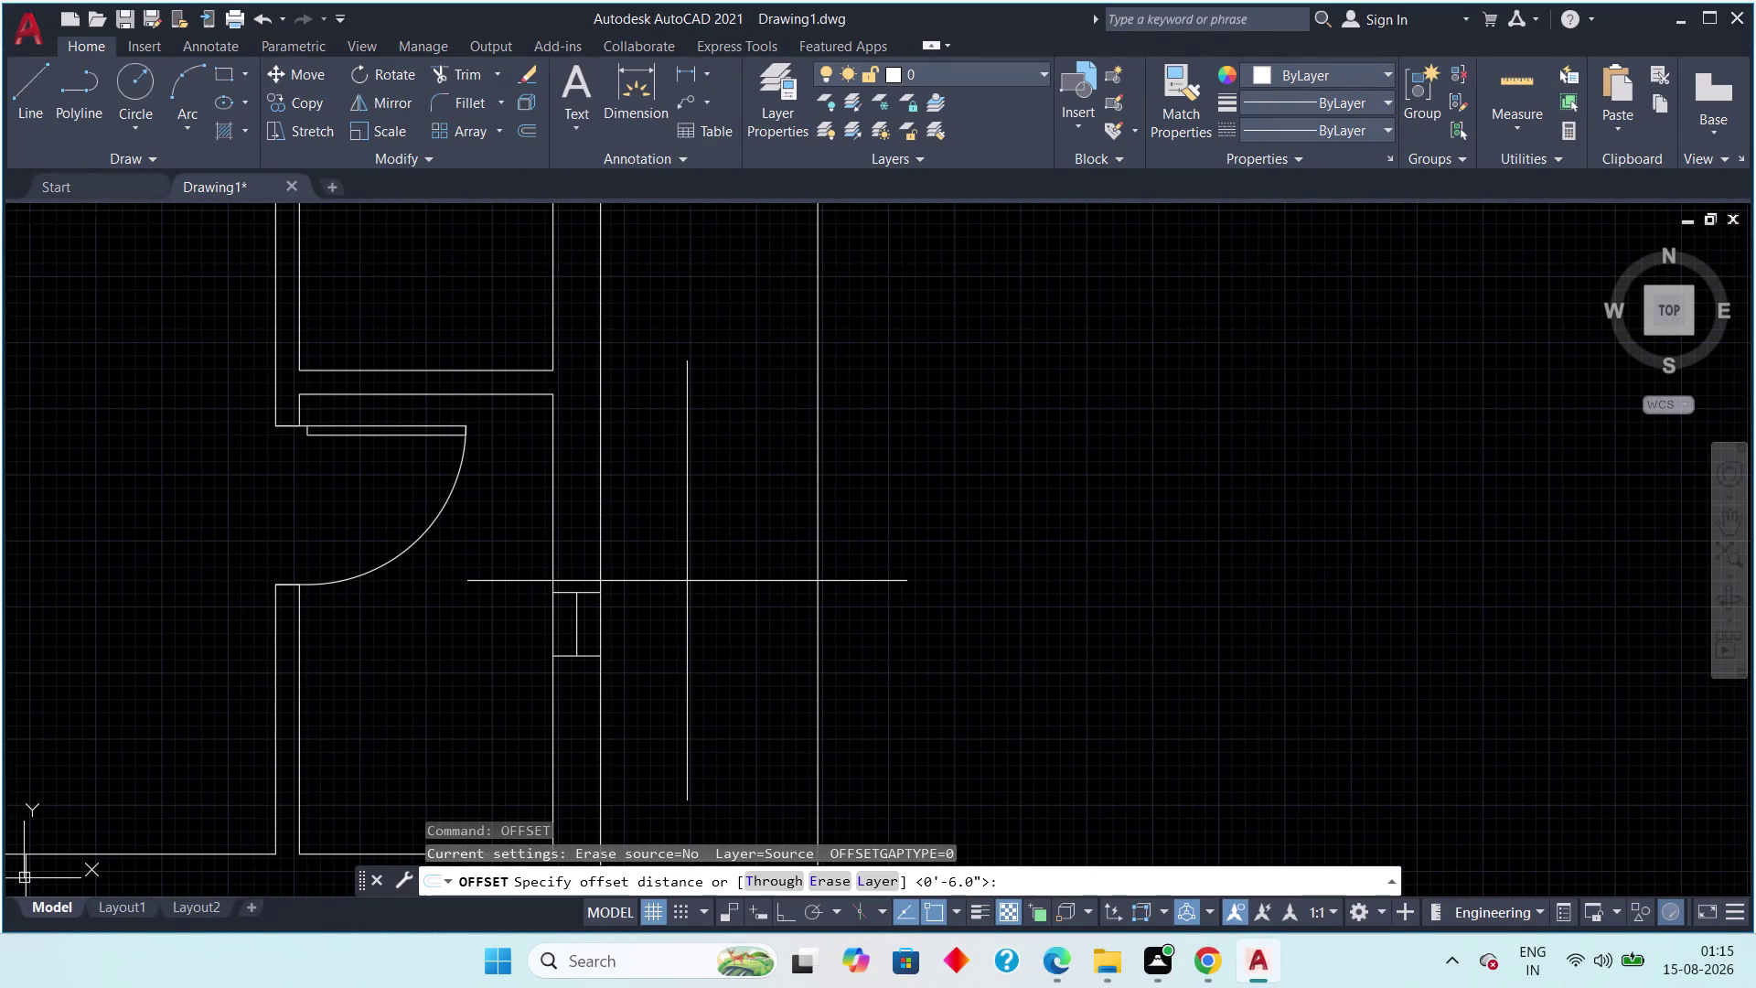
key(1)
text(")
key(space)
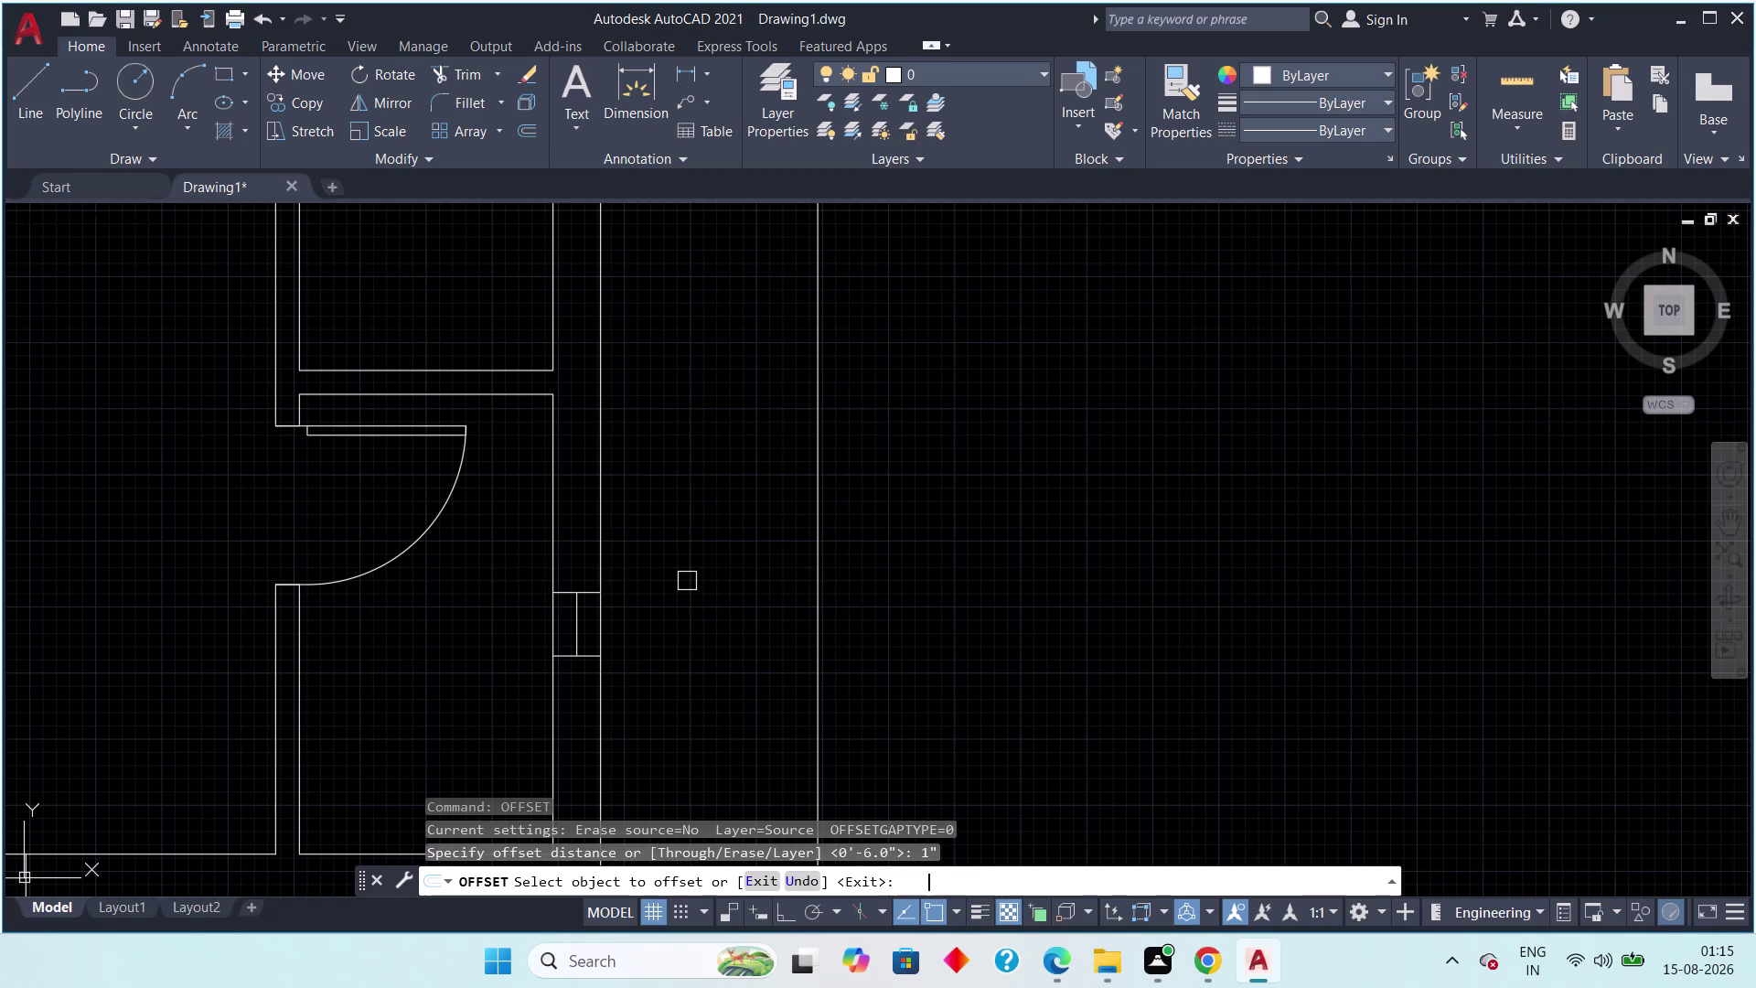
Offset 1" copies of the first window lines into their openings.
scroll(up, 3)
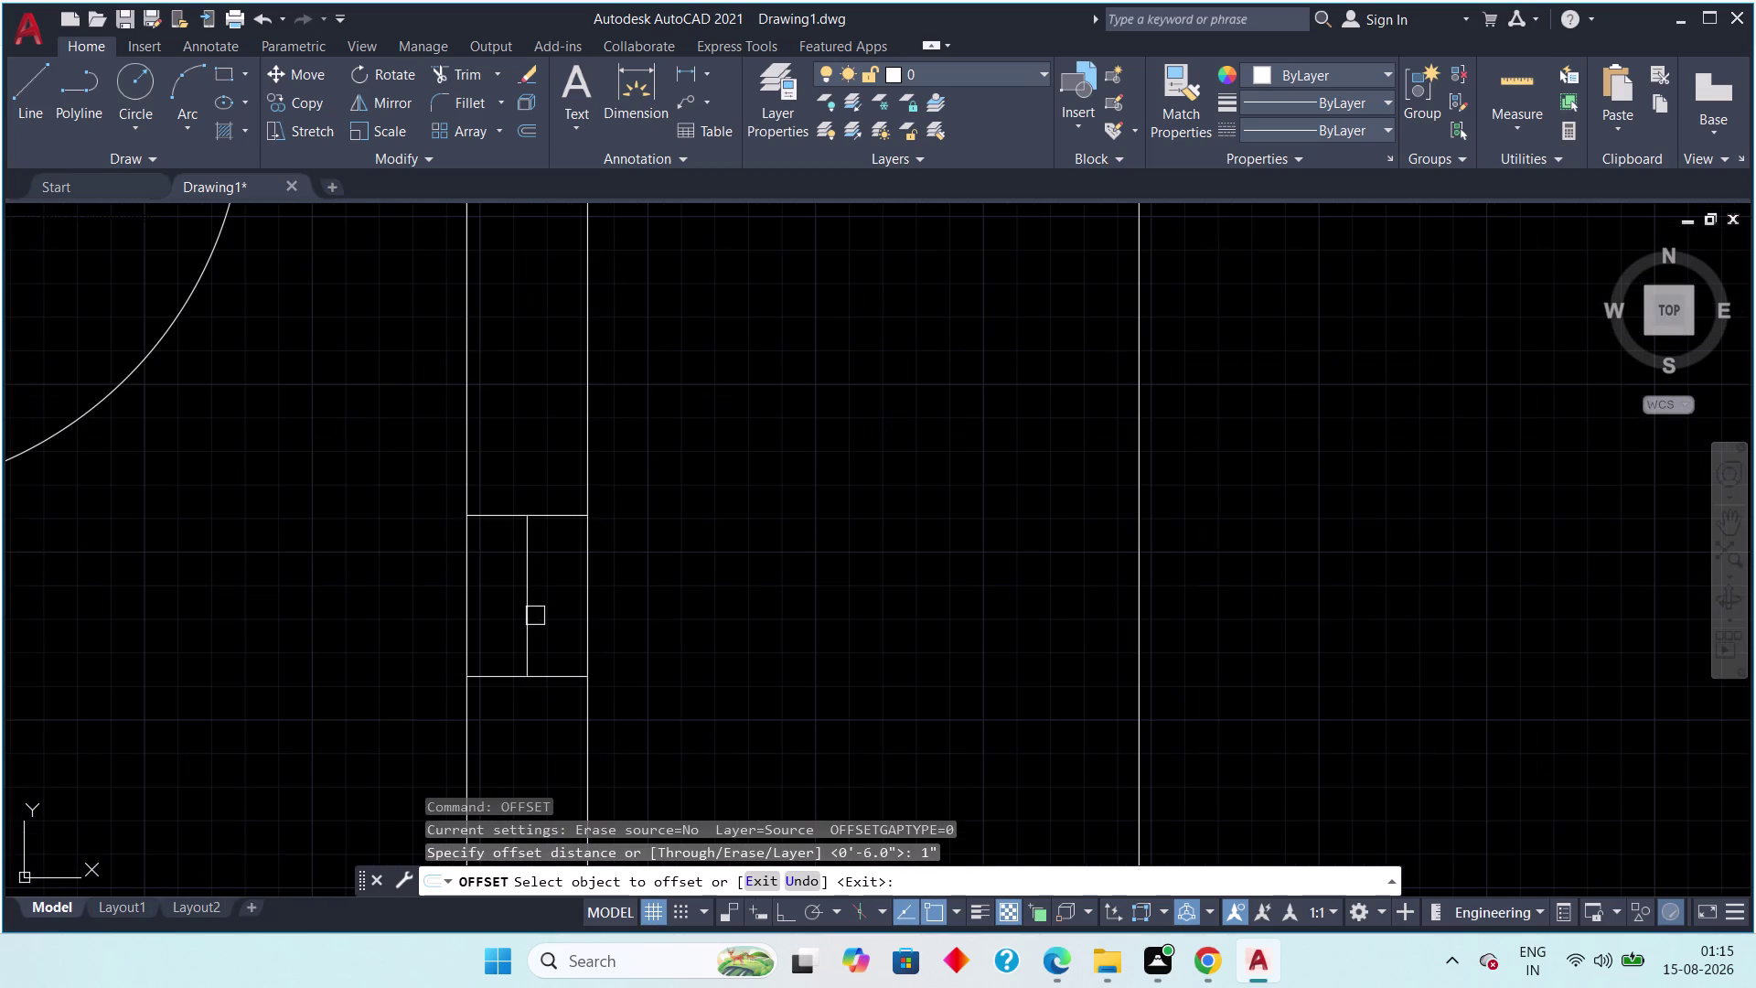
click(534, 616)
click(551, 615)
click(528, 621)
click(514, 624)
scroll(down, 3)
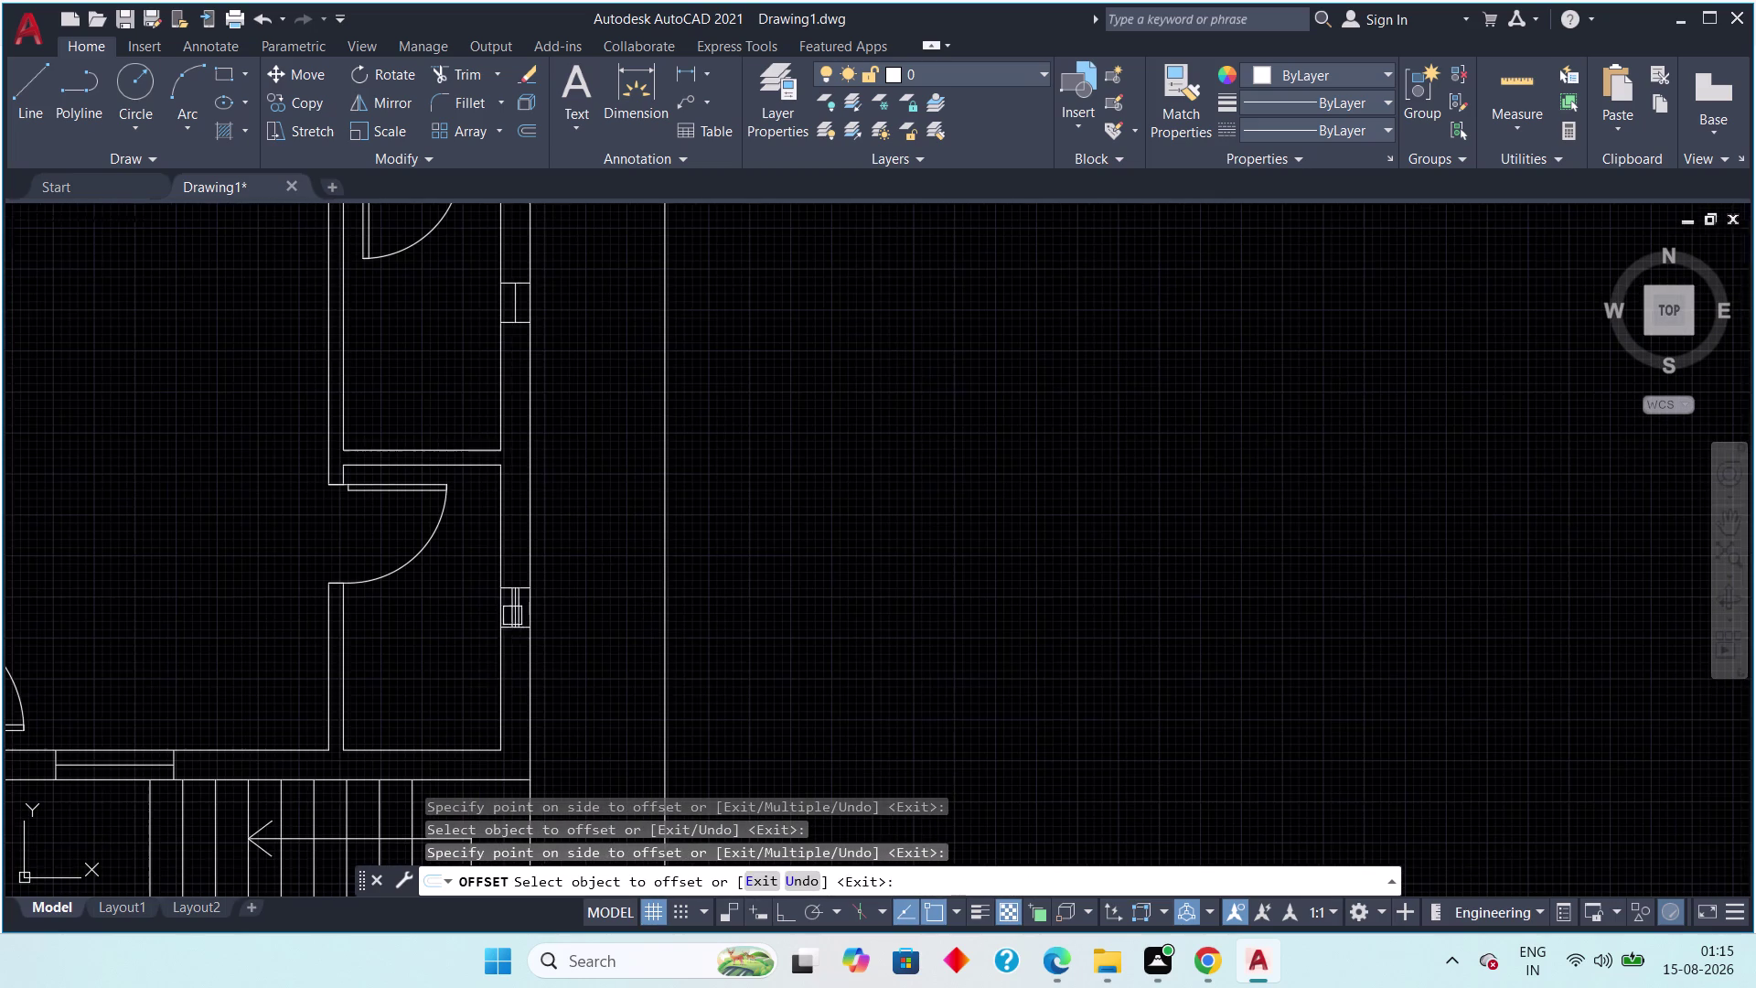
middle_drag(498, 355, 424, 651)
scroll(up, 3)
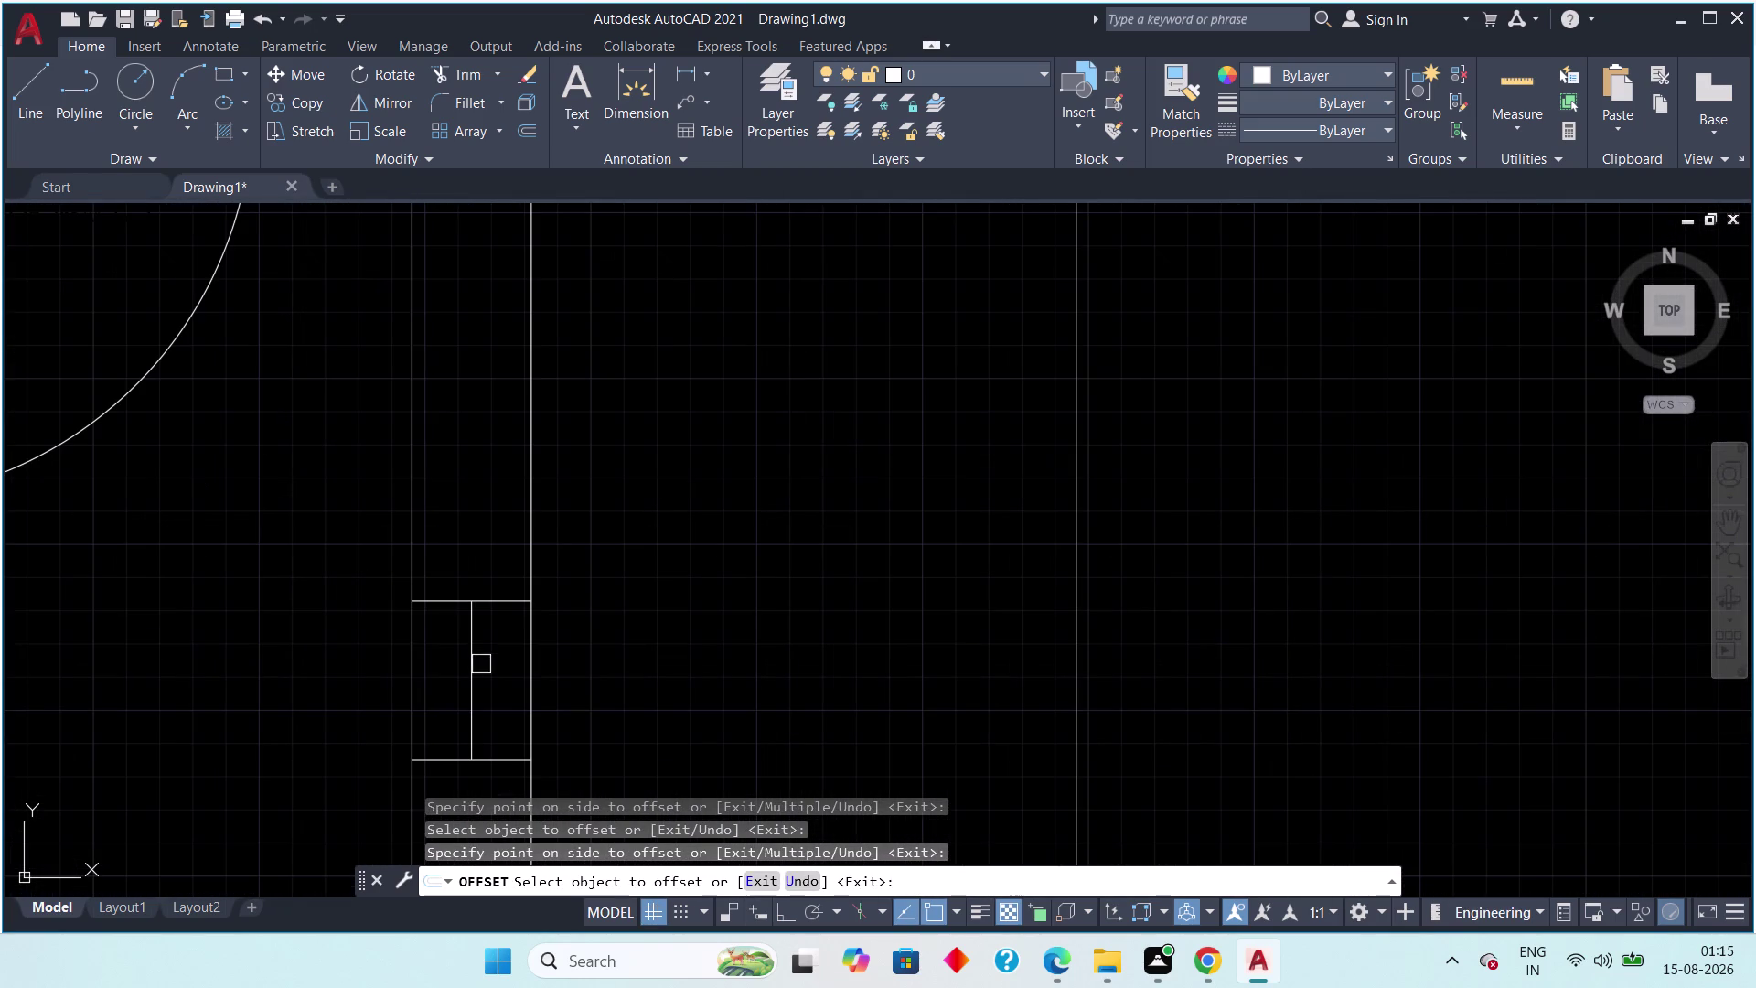
drag(470, 665, 479, 659)
click(519, 653)
click(466, 674)
click(429, 682)
Offset the next window opening's edge line inward to add its middle line.
scroll(down, 3)
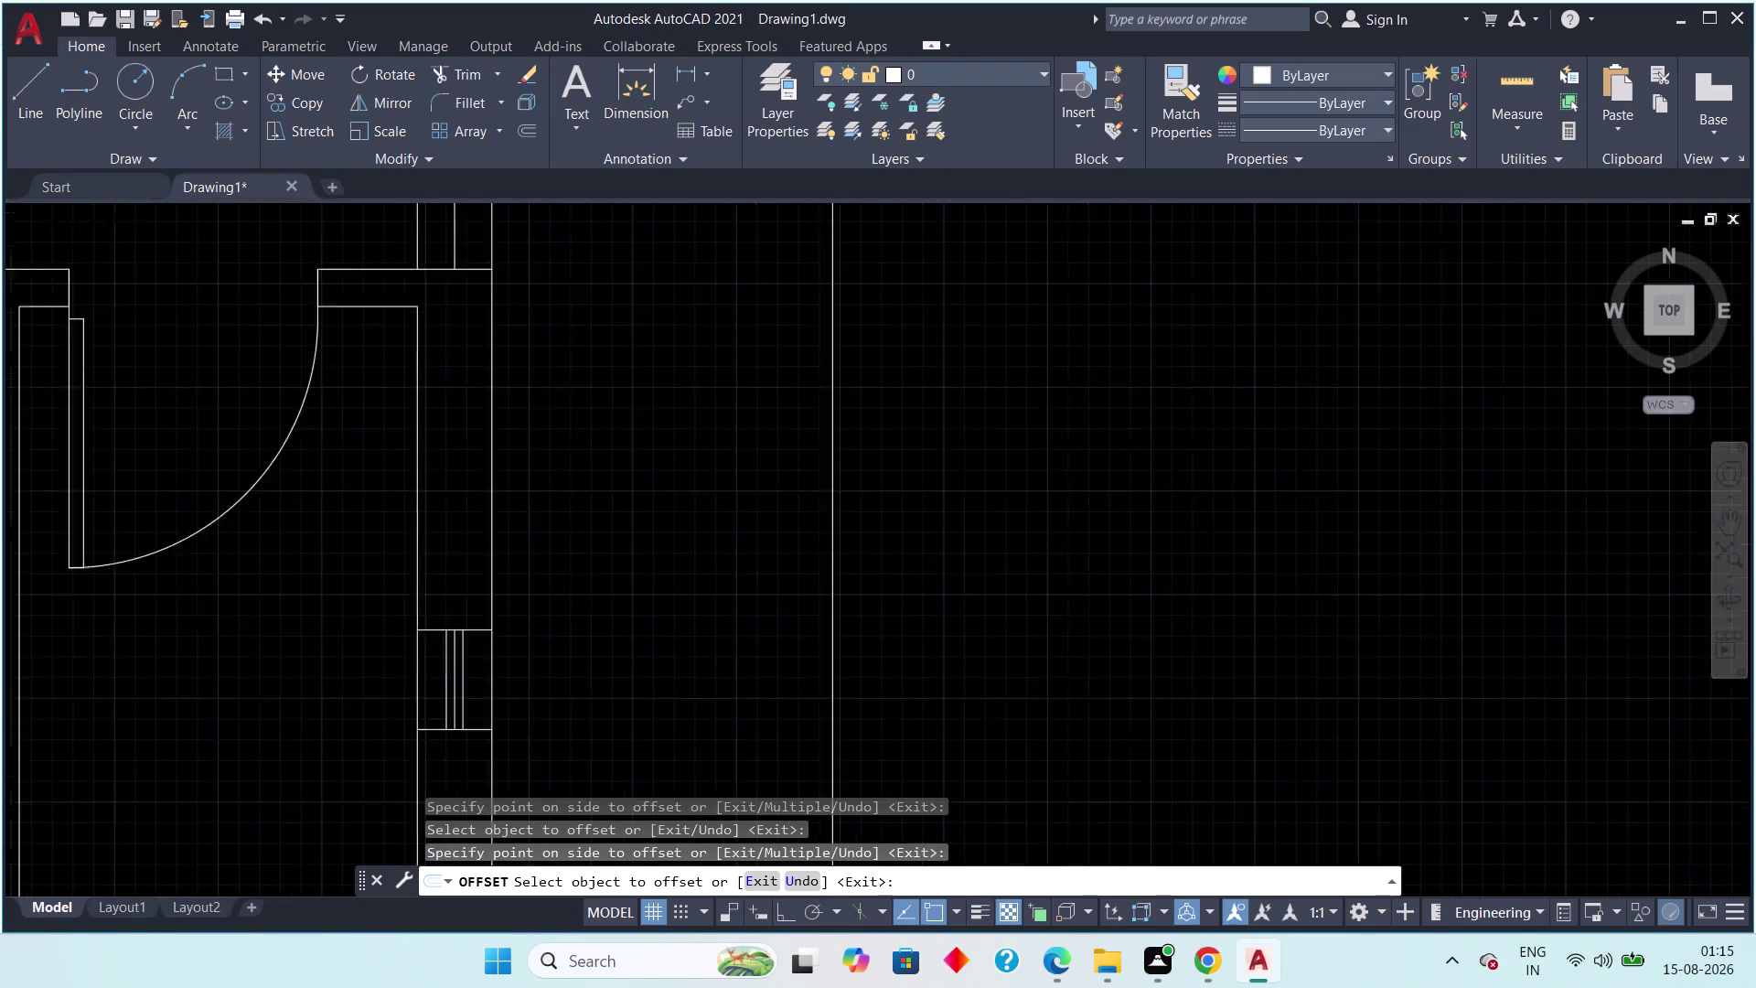
scroll(down, 3)
middle_drag(439, 555, 449, 733)
scroll(up, 3)
click(441, 650)
click(479, 649)
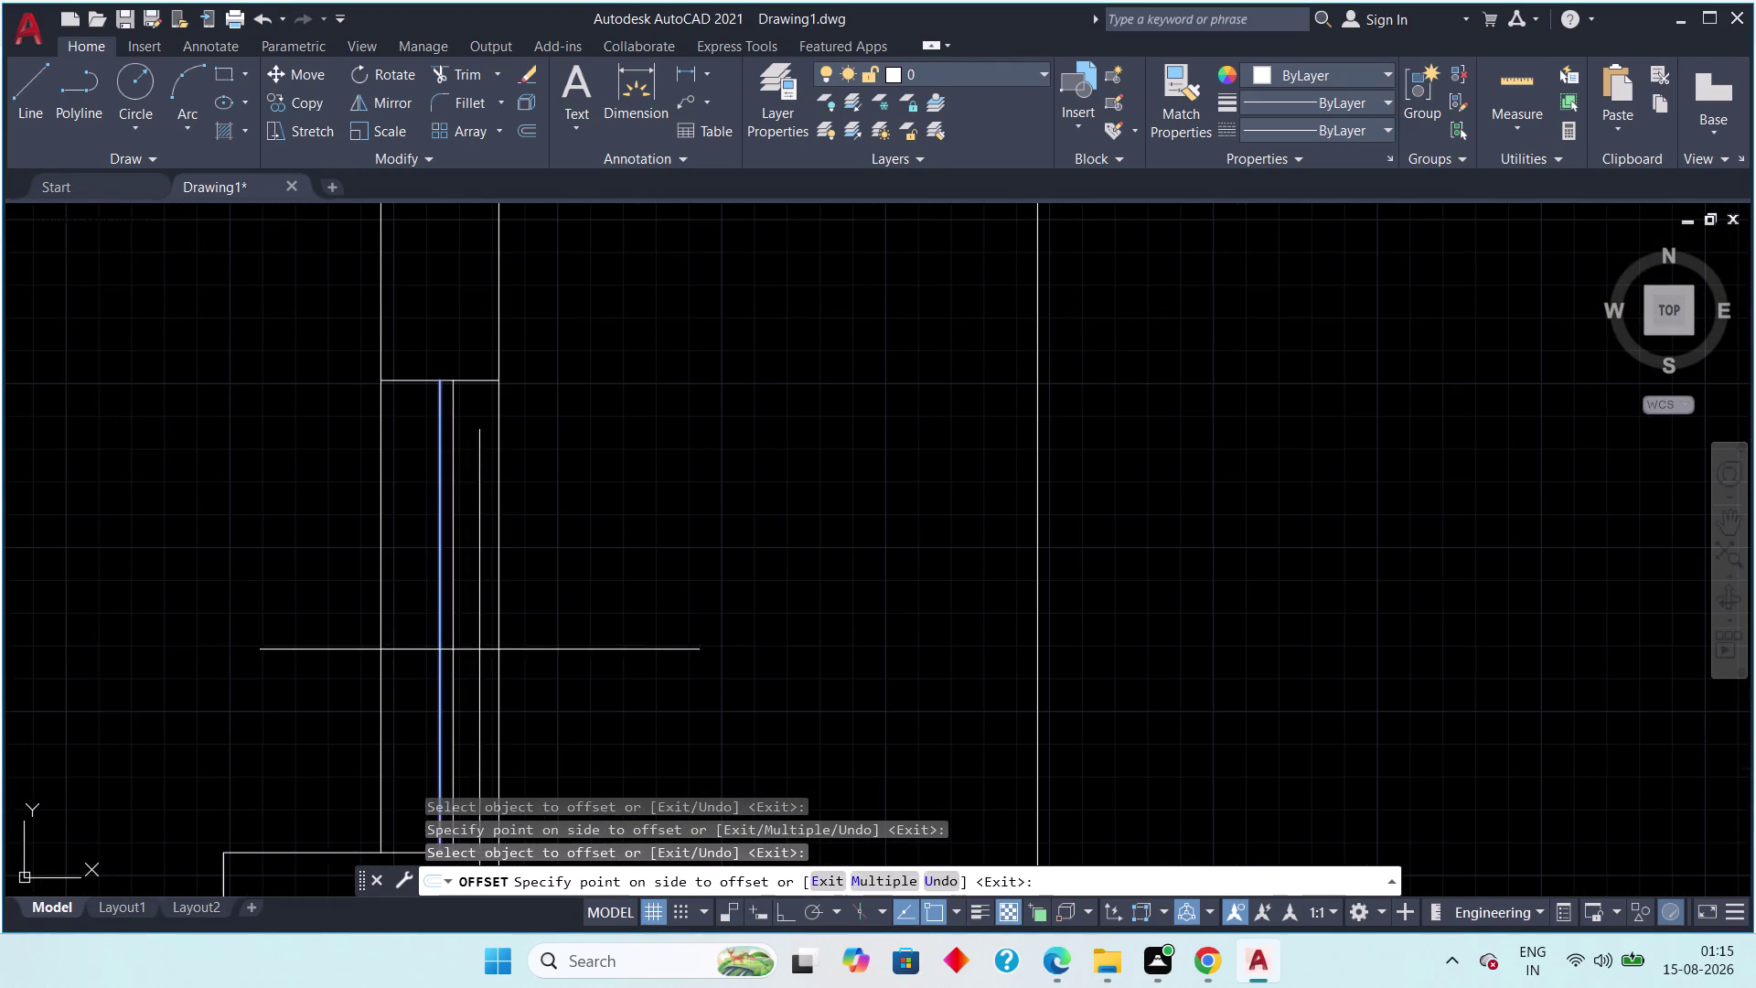
click(433, 665)
click(417, 667)
scroll(down, 3)
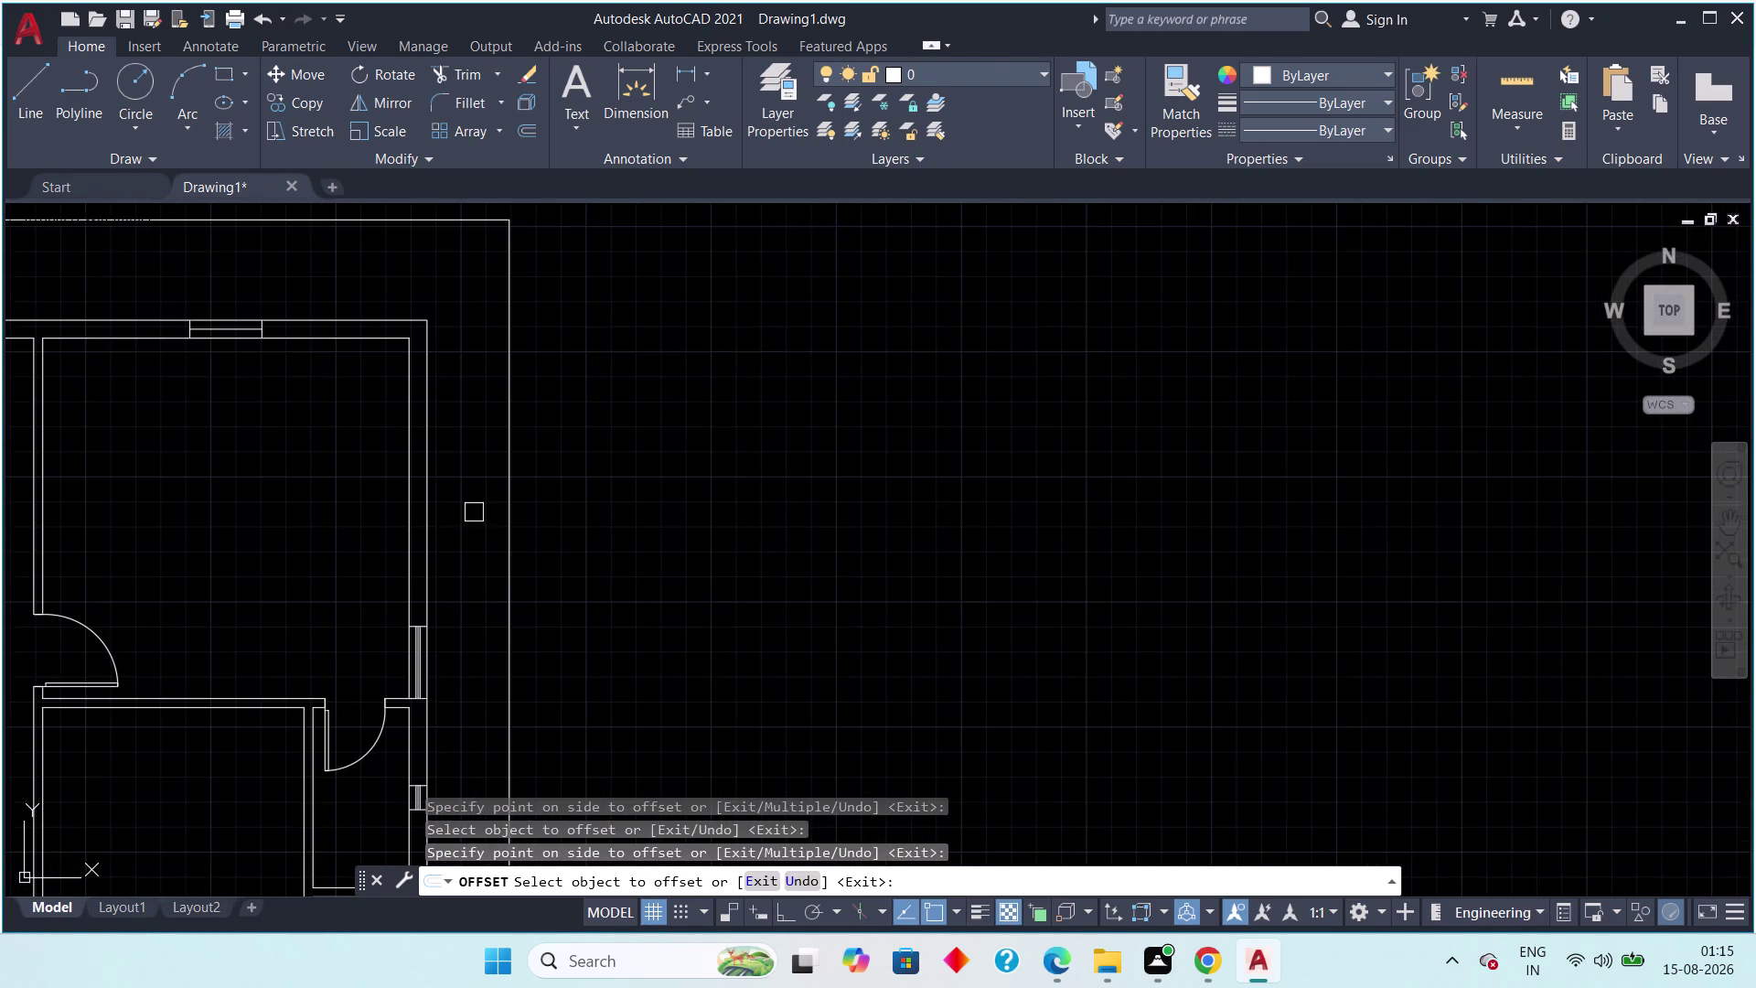
Add offset middle lines to the first top-wall windows.
middle_drag(473, 512, 755, 815)
scroll(up, 3)
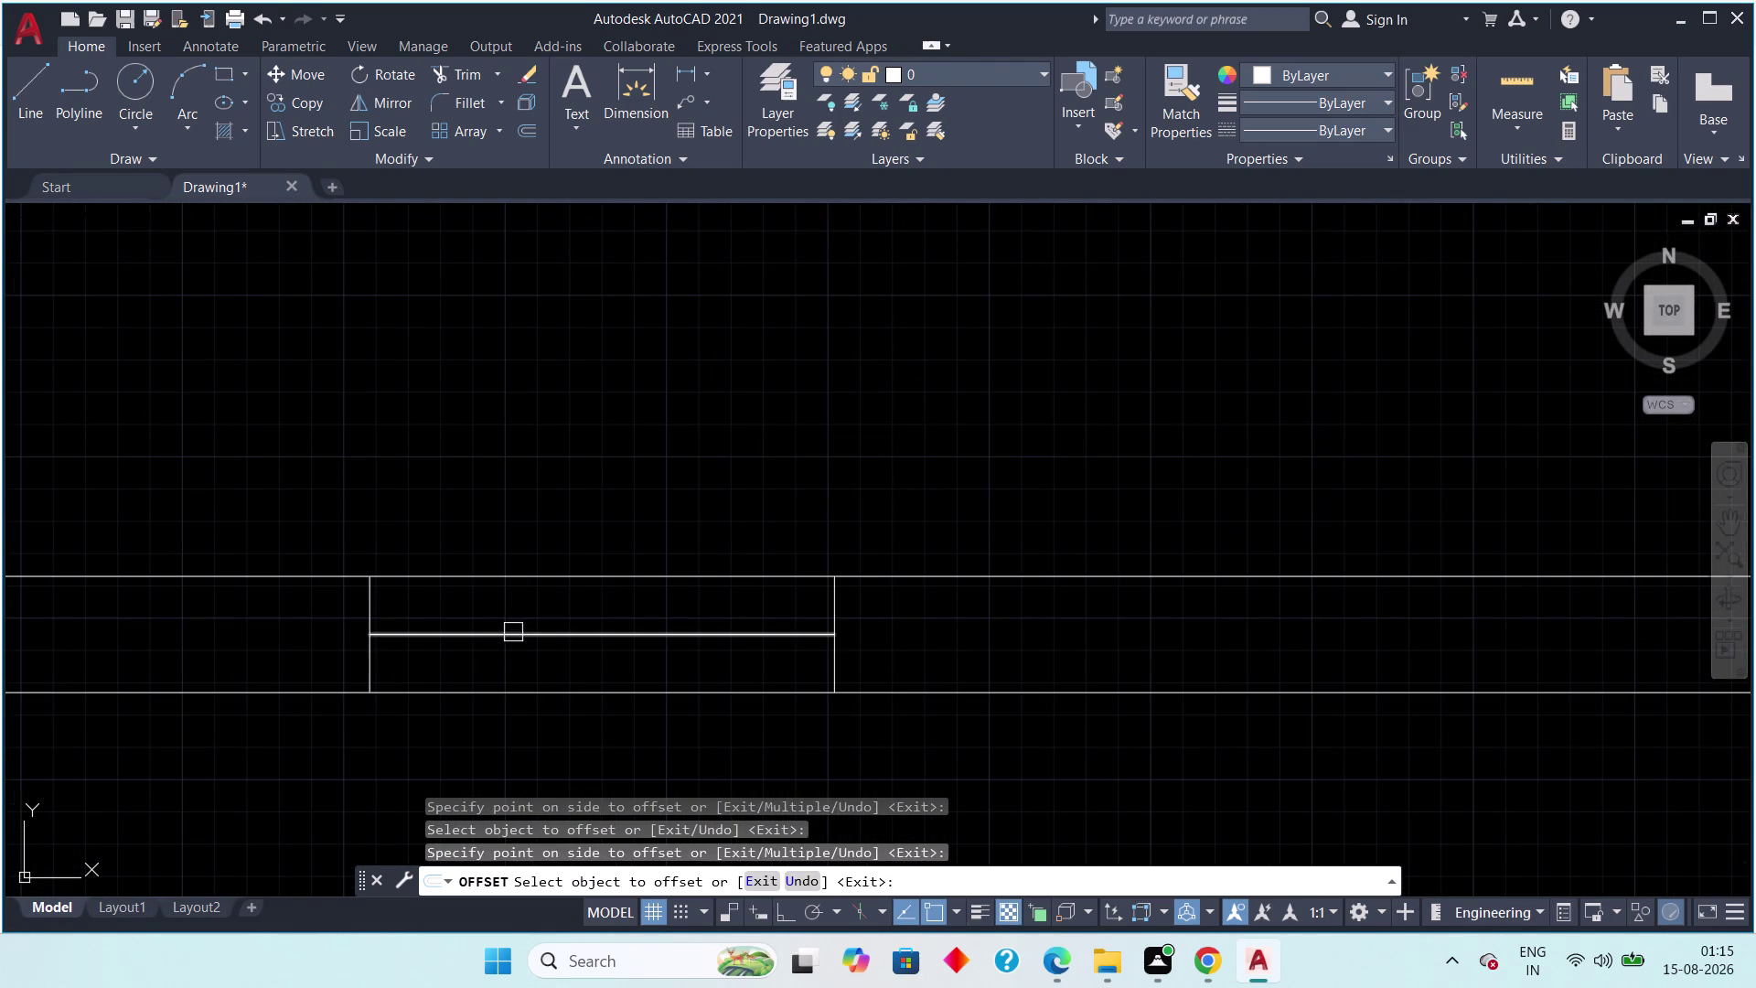
click(503, 637)
click(498, 603)
drag(490, 635, 488, 652)
click(486, 683)
scroll(down, 3)
middle_drag(372, 663, 913, 720)
scroll(up, 3)
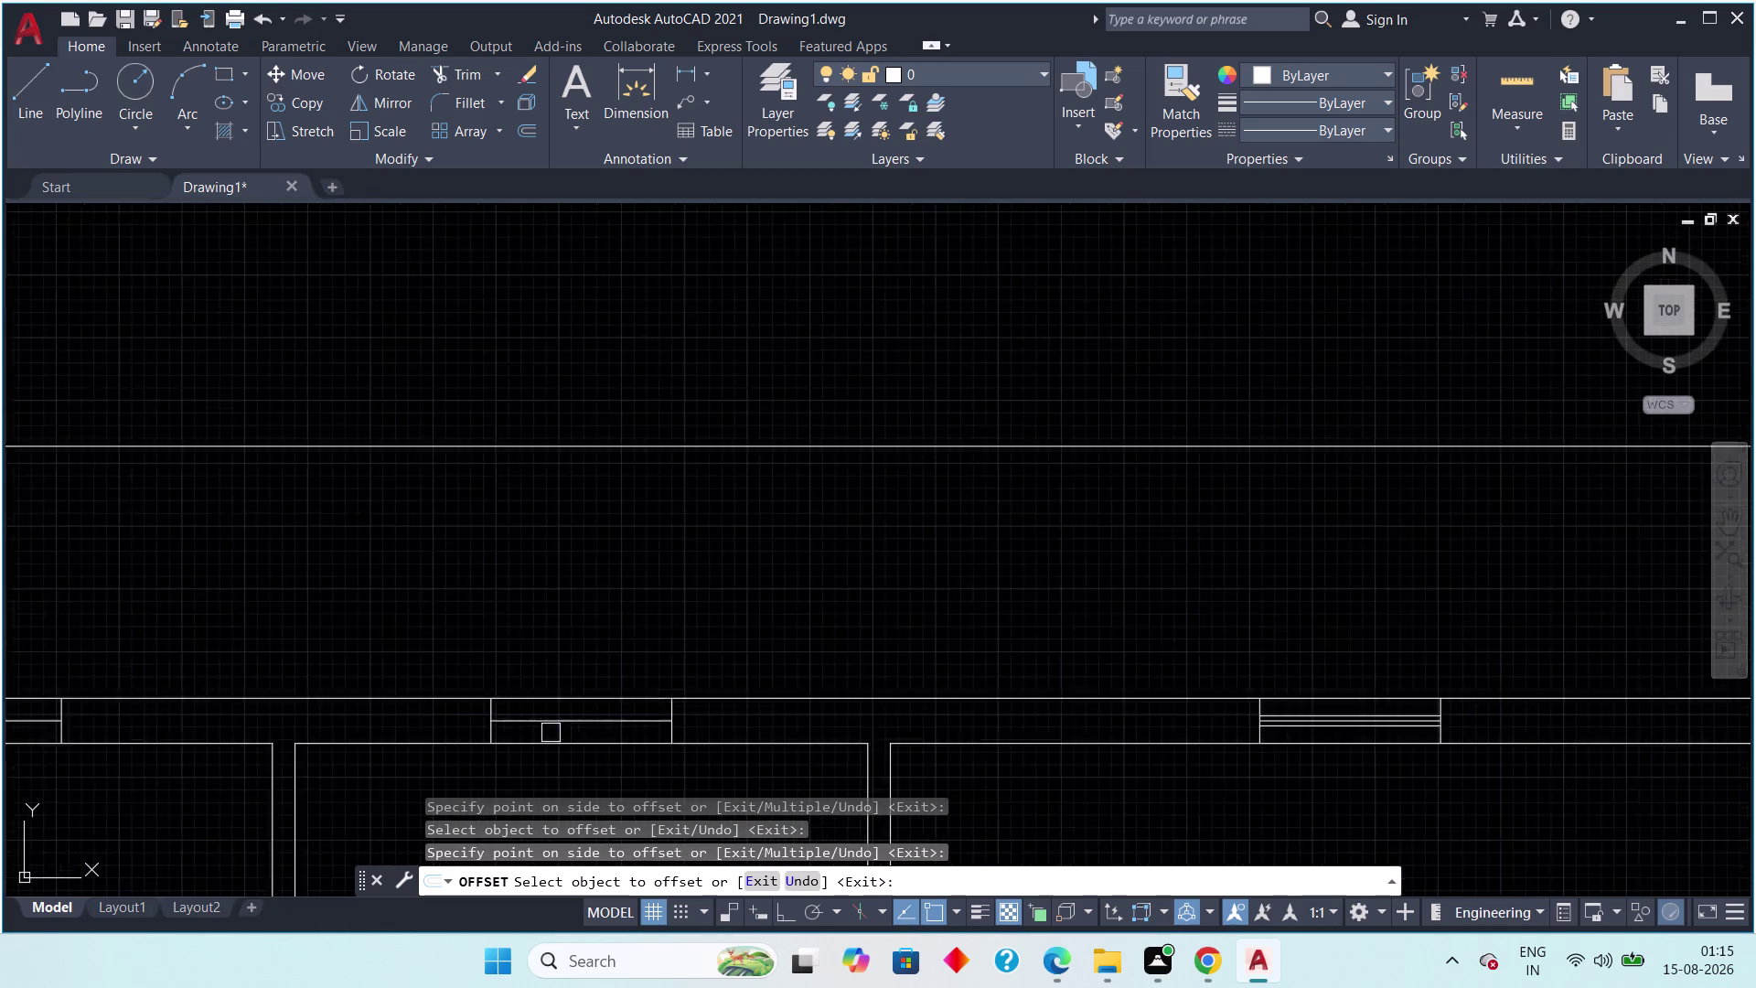
scroll(up, 3)
click(583, 706)
click(581, 677)
drag(567, 712, 568, 712)
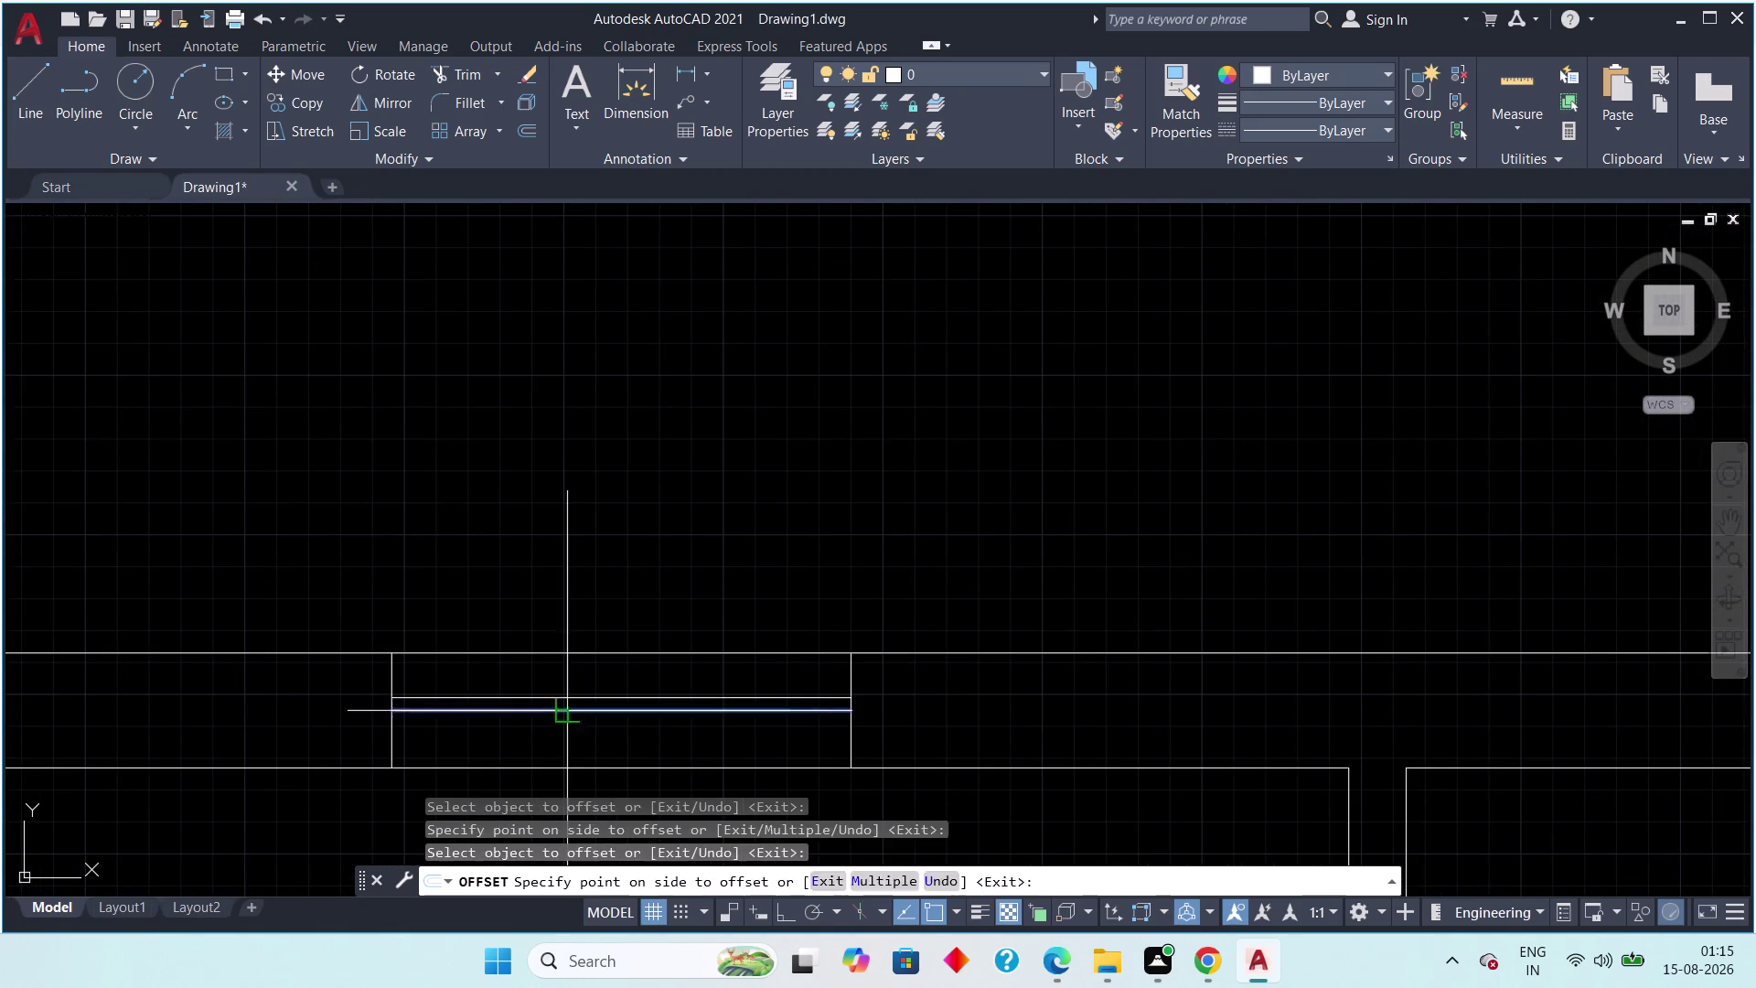
drag(568, 713, 568, 720)
click(563, 746)
Add the middle offset line to the next window along the top wall.
scroll(down, 3)
middle_drag(402, 761, 775, 762)
scroll(up, 3)
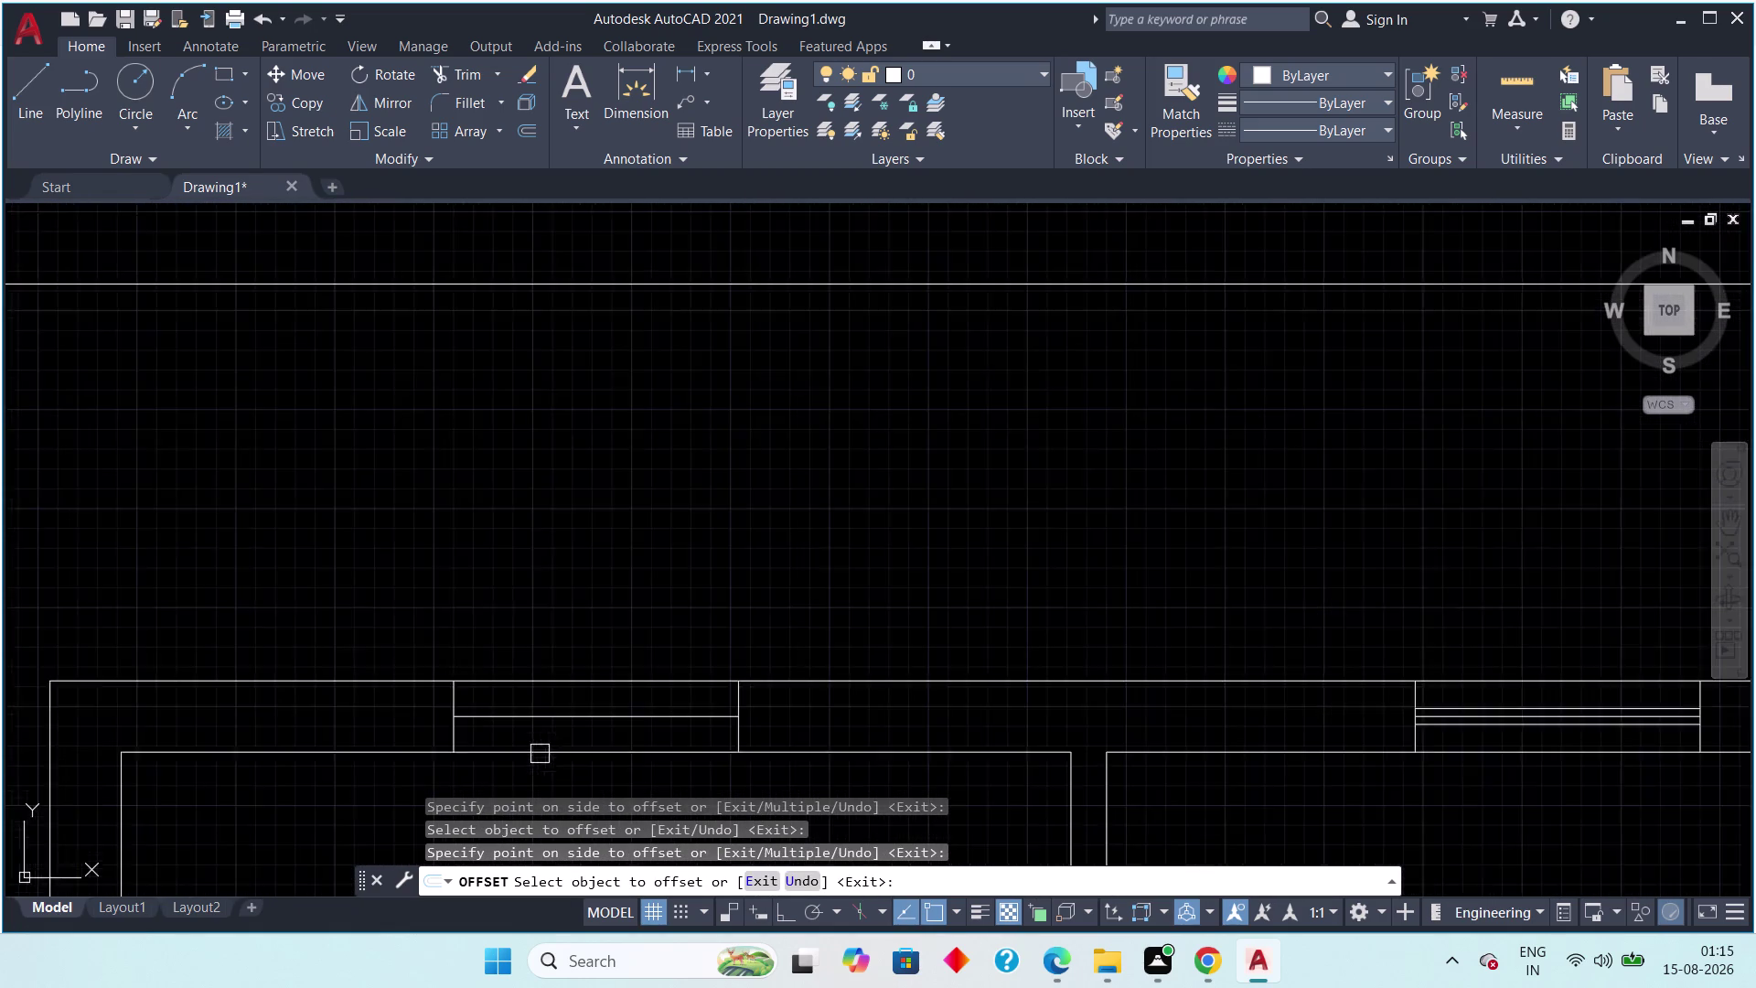
scroll(up, 3)
click(566, 689)
click(573, 667)
drag(574, 700, 574, 711)
click(574, 727)
scroll(down, 3)
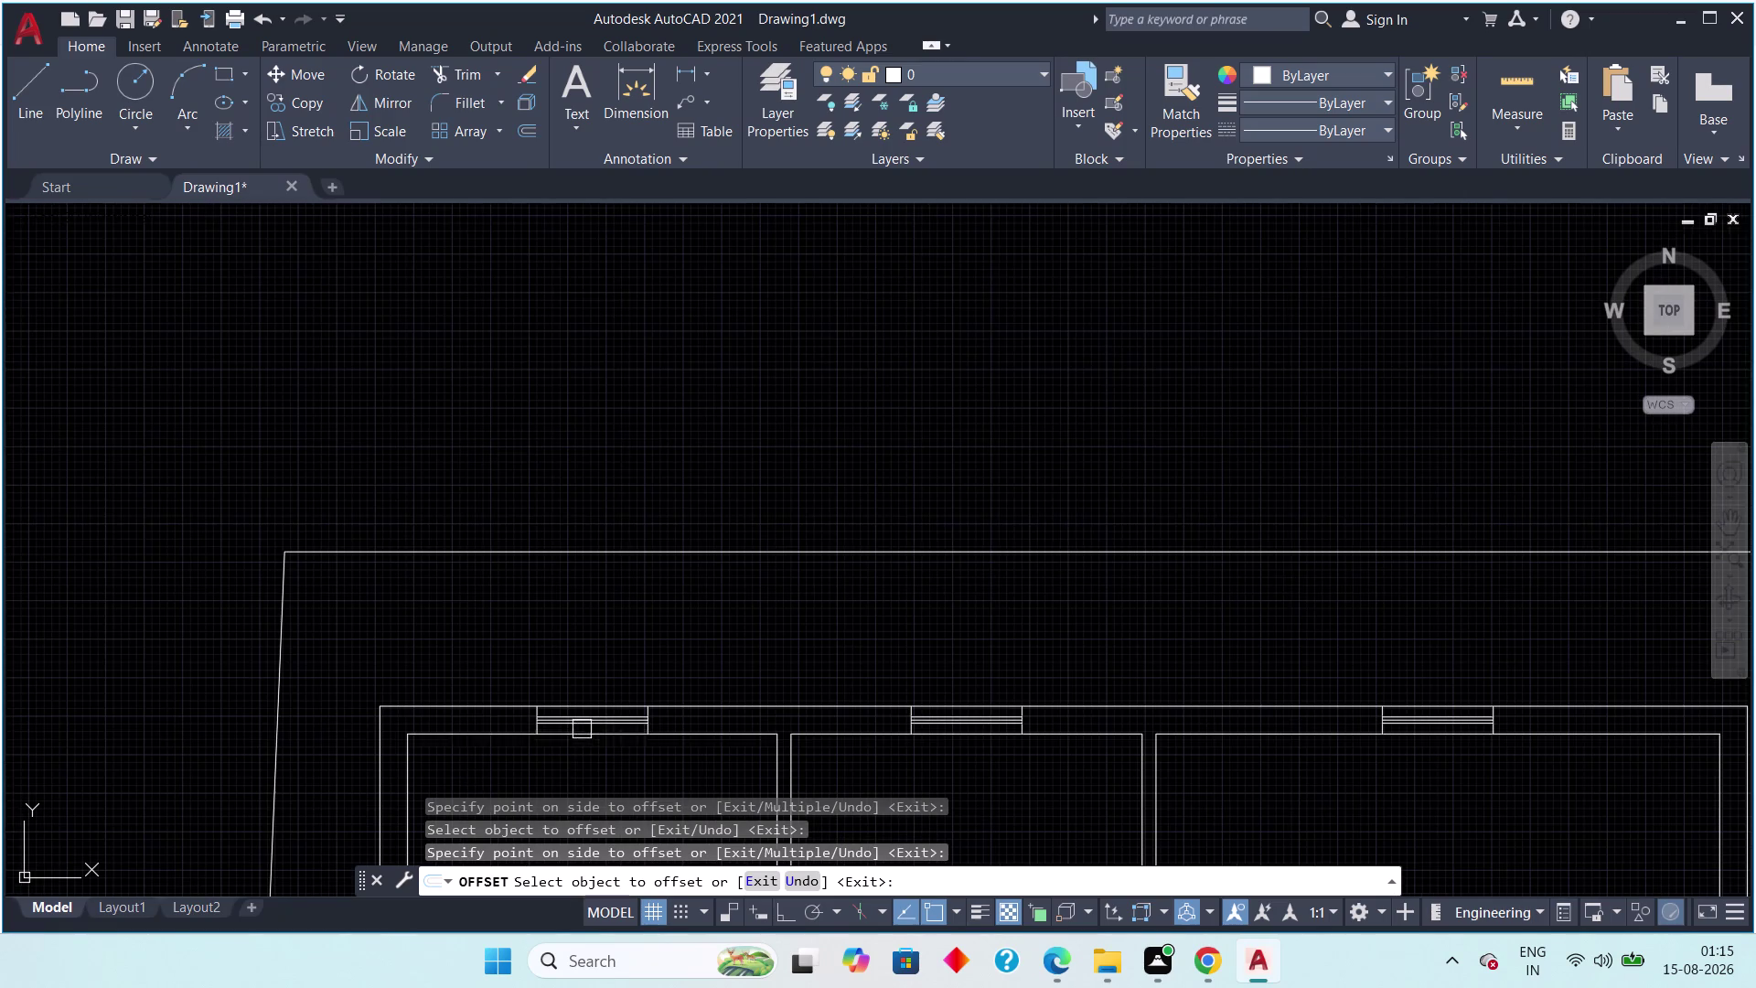
Add the middle offset line to the first left-wall window.
middle_drag(559, 805, 630, 585)
middle_drag(580, 621, 991, 392)
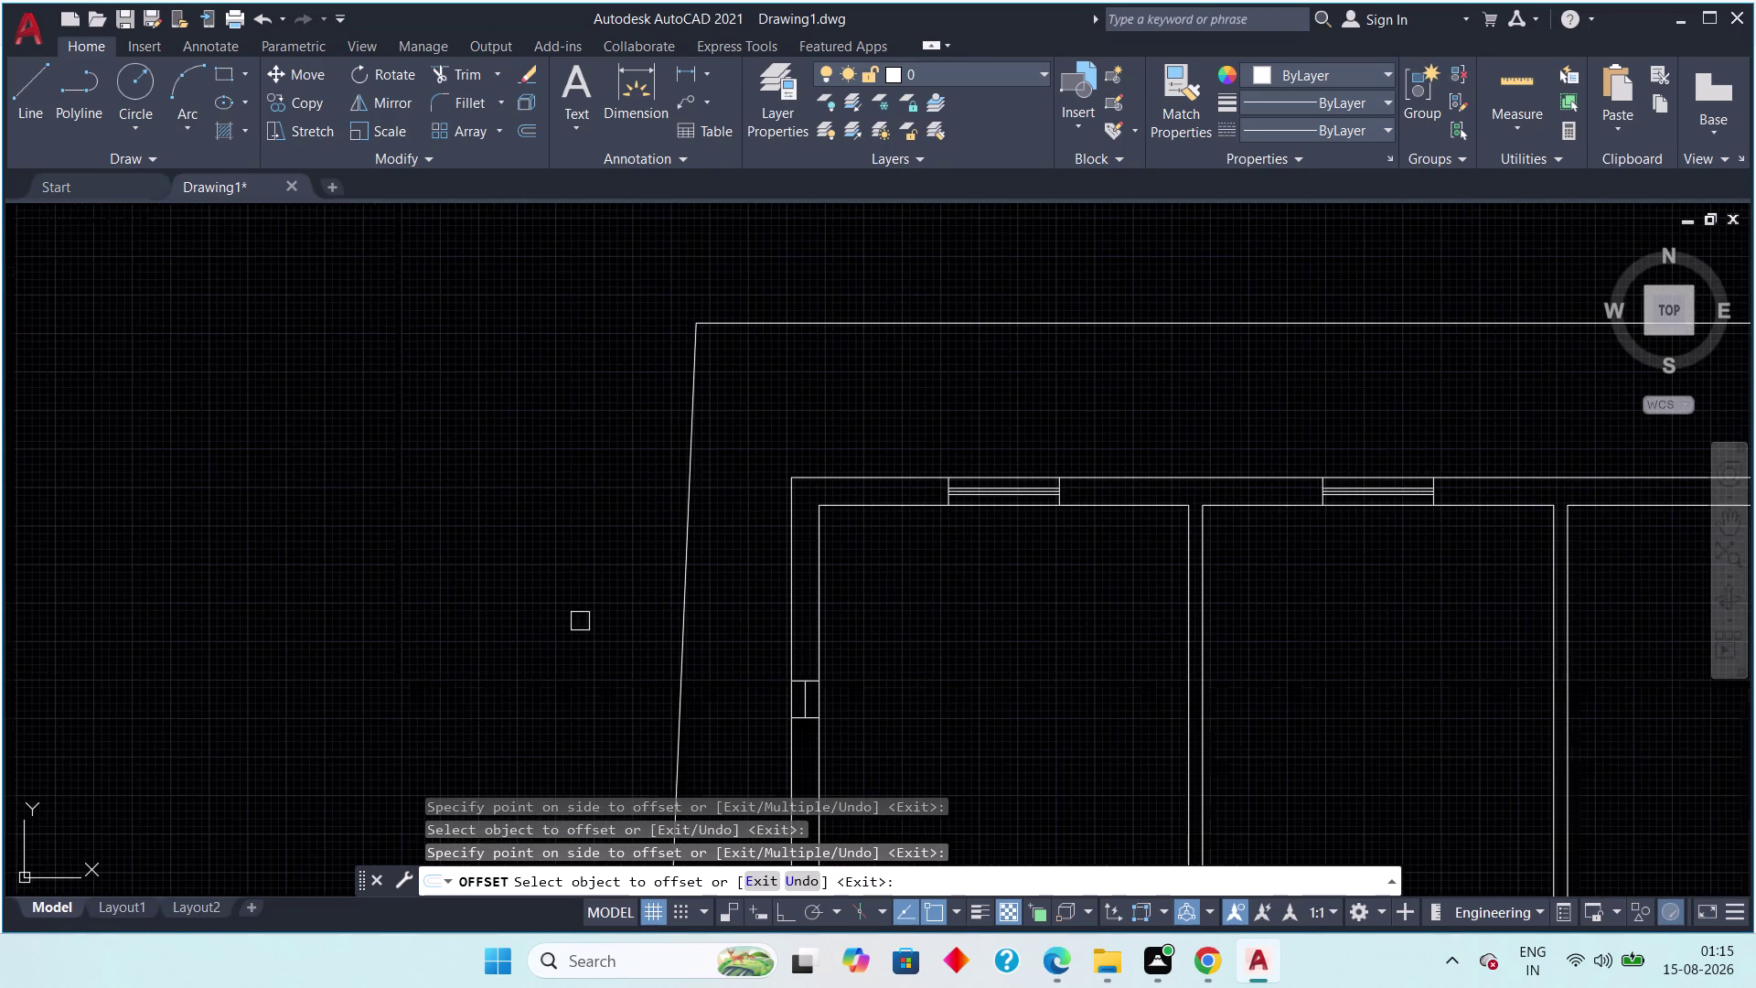
scroll(down, 3)
middle_drag(905, 647, 933, 546)
scroll(up, 3)
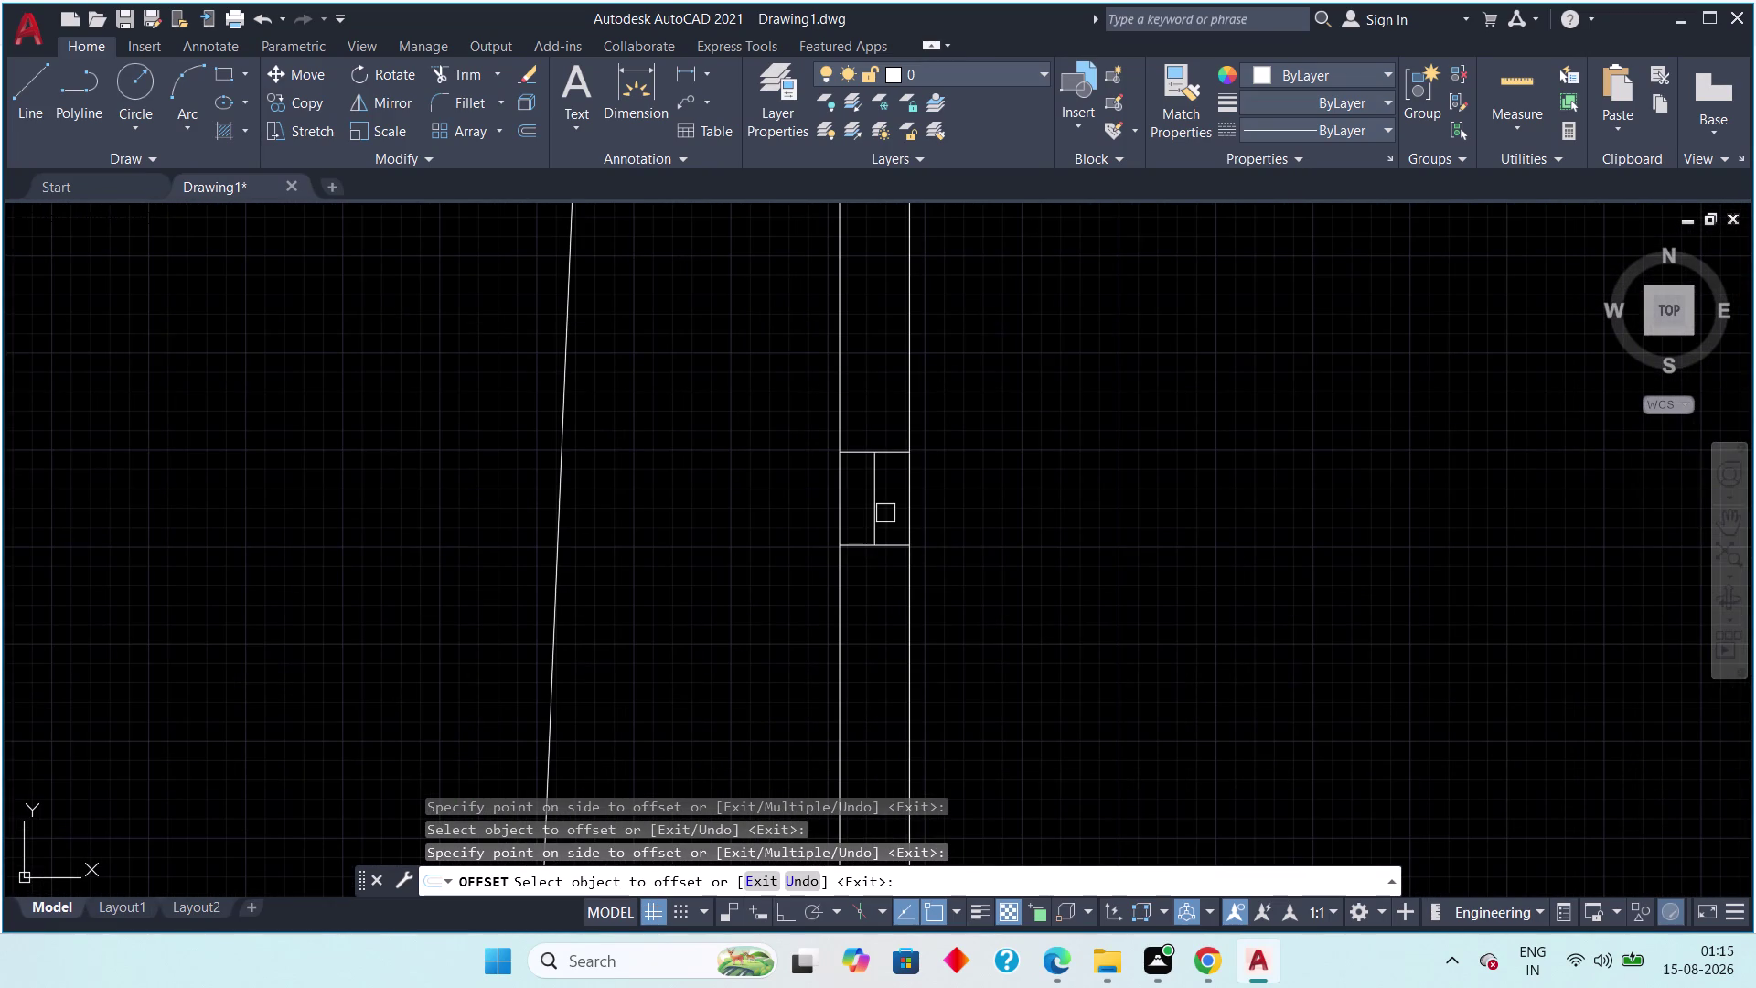
click(877, 517)
click(888, 520)
scroll(up, 3)
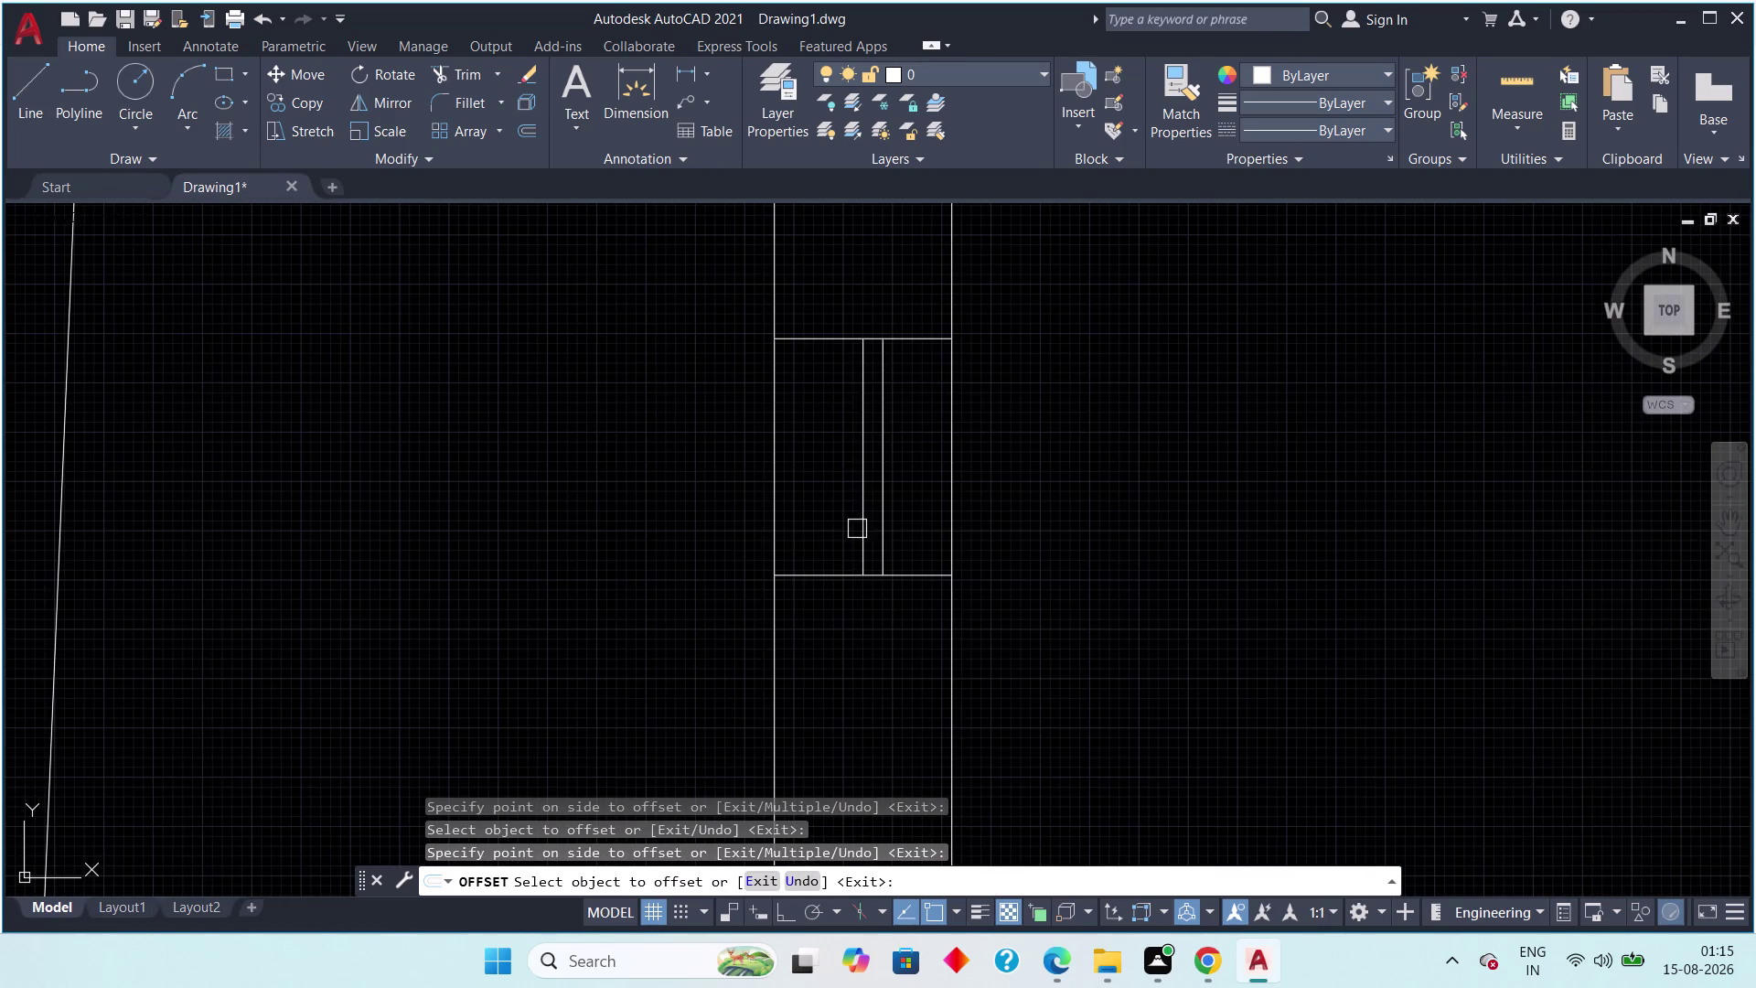
drag(863, 525, 835, 535)
click(806, 544)
Offset middle lines into the remaining left-wall window openings.
scroll(down, 3)
middle_drag(813, 652, 809, 442)
scroll(down, 3)
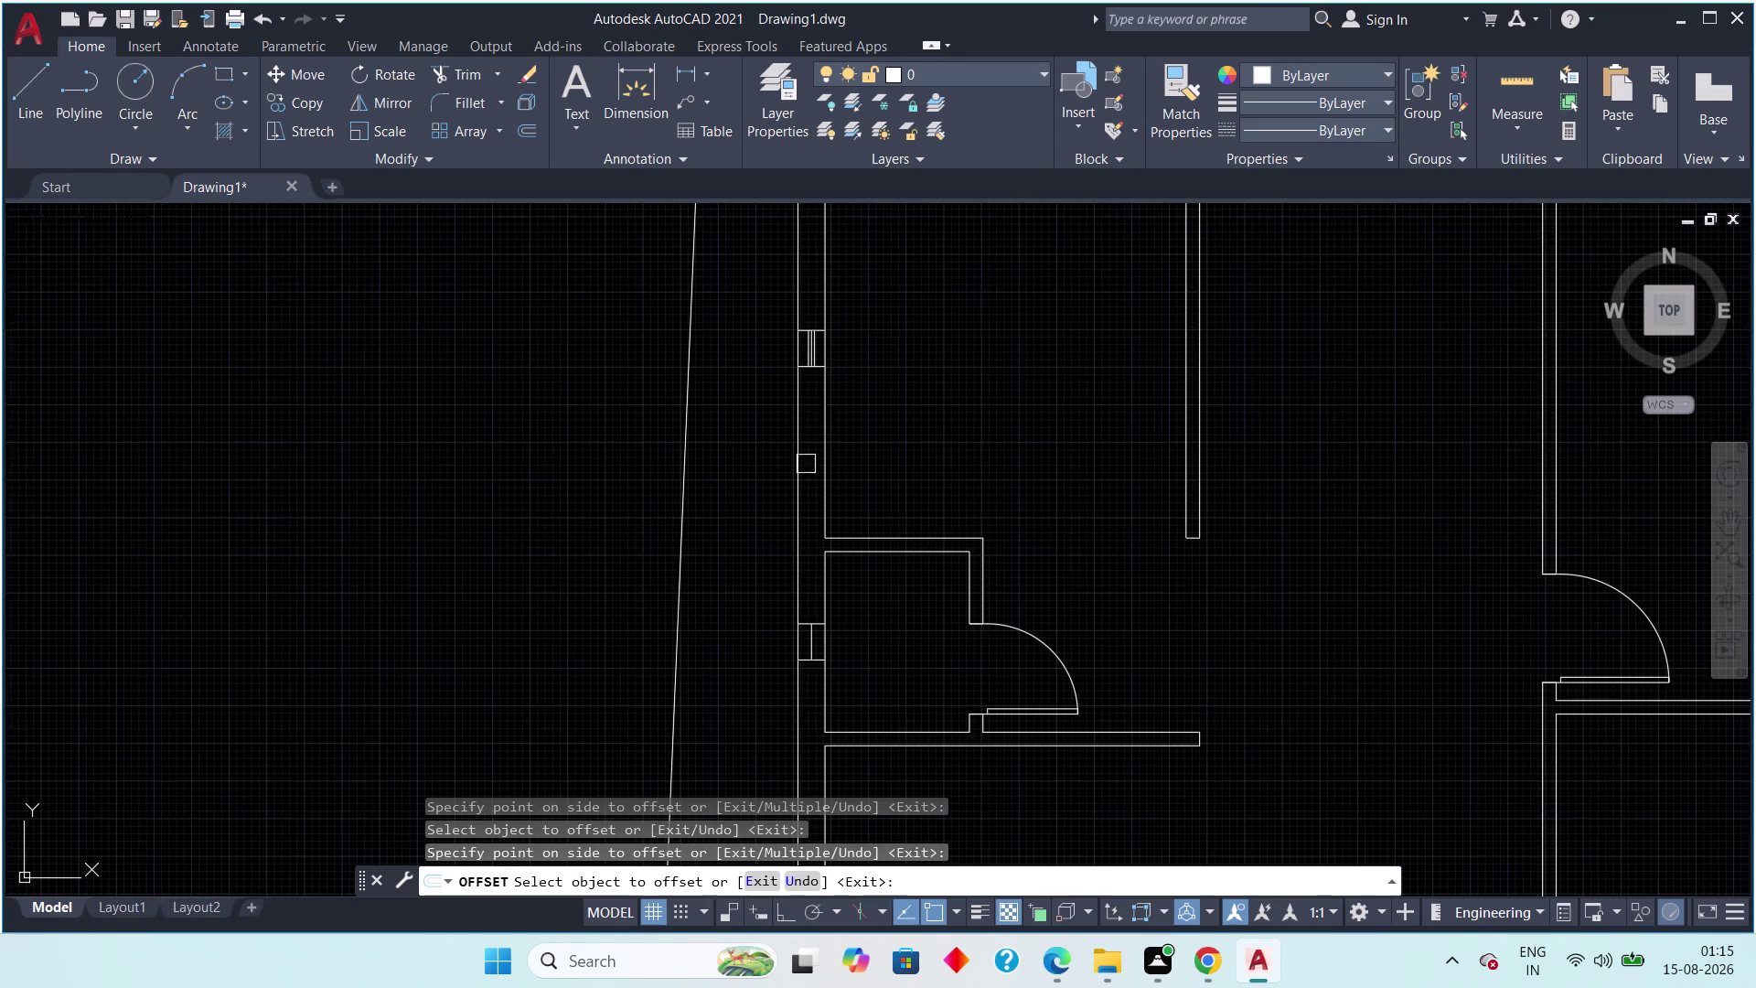
scroll(down, 3)
scroll(up, 3)
scroll(up, 3)
click(859, 579)
click(882, 571)
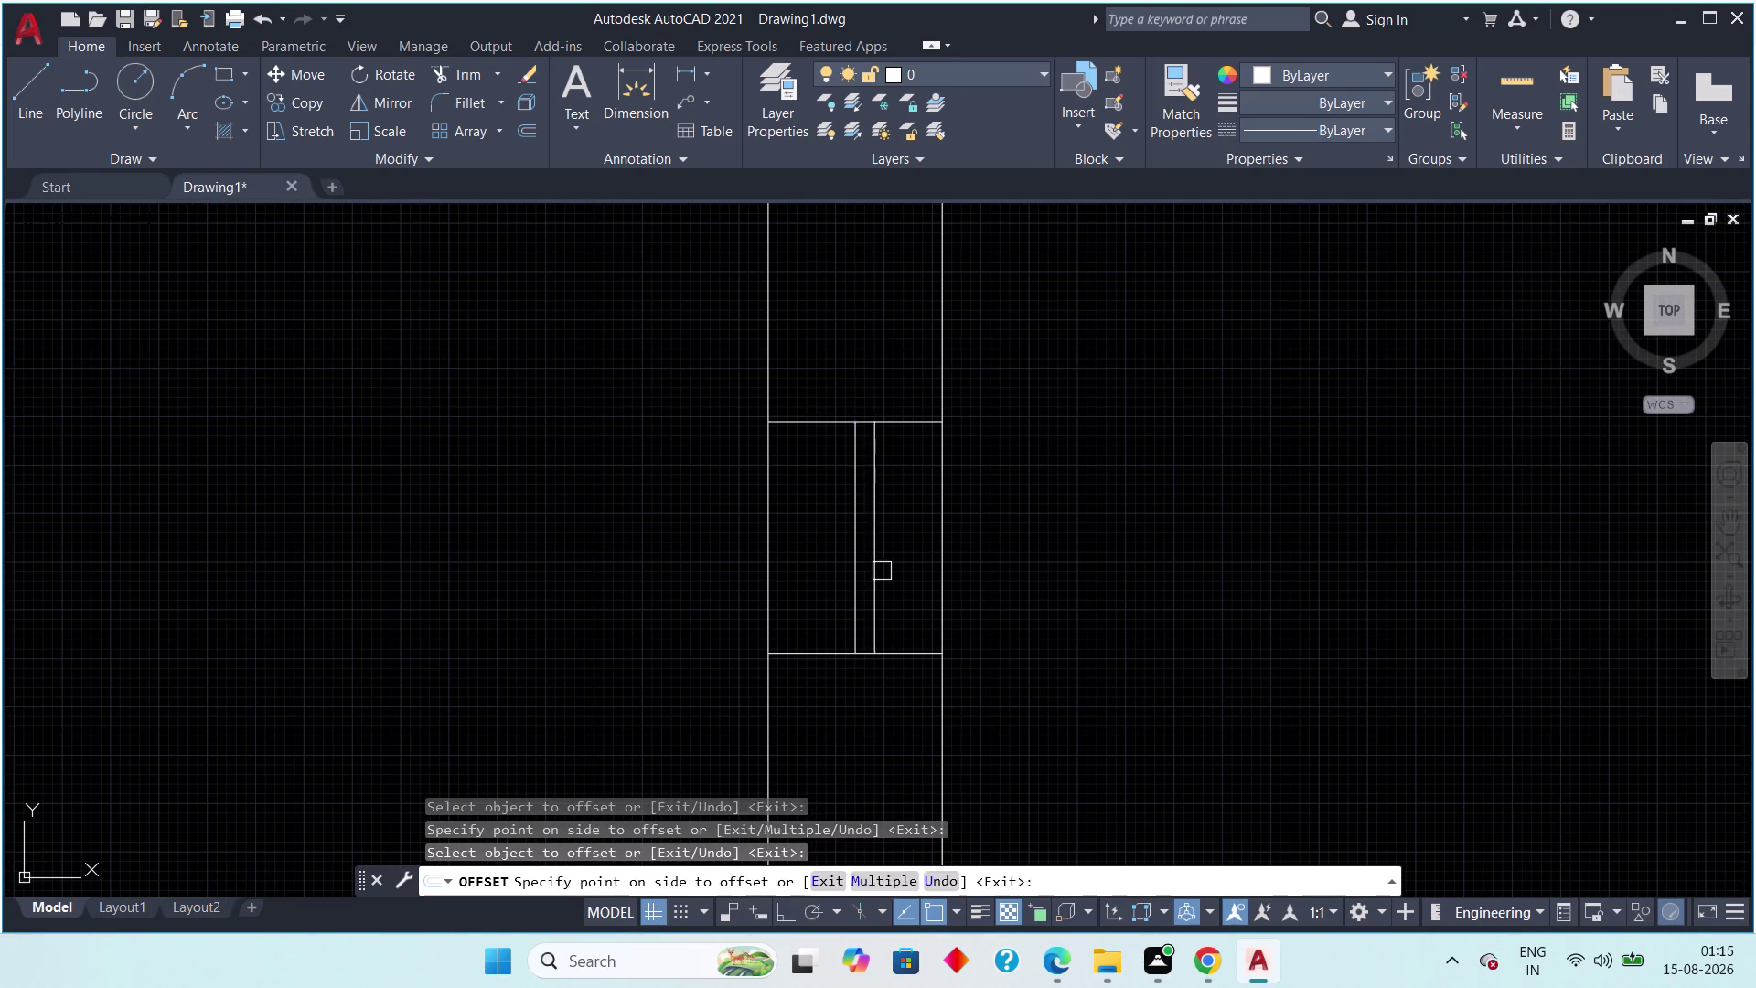
drag(857, 584, 832, 587)
click(803, 590)
scroll(down, 3)
middle_drag(803, 639, 782, 223)
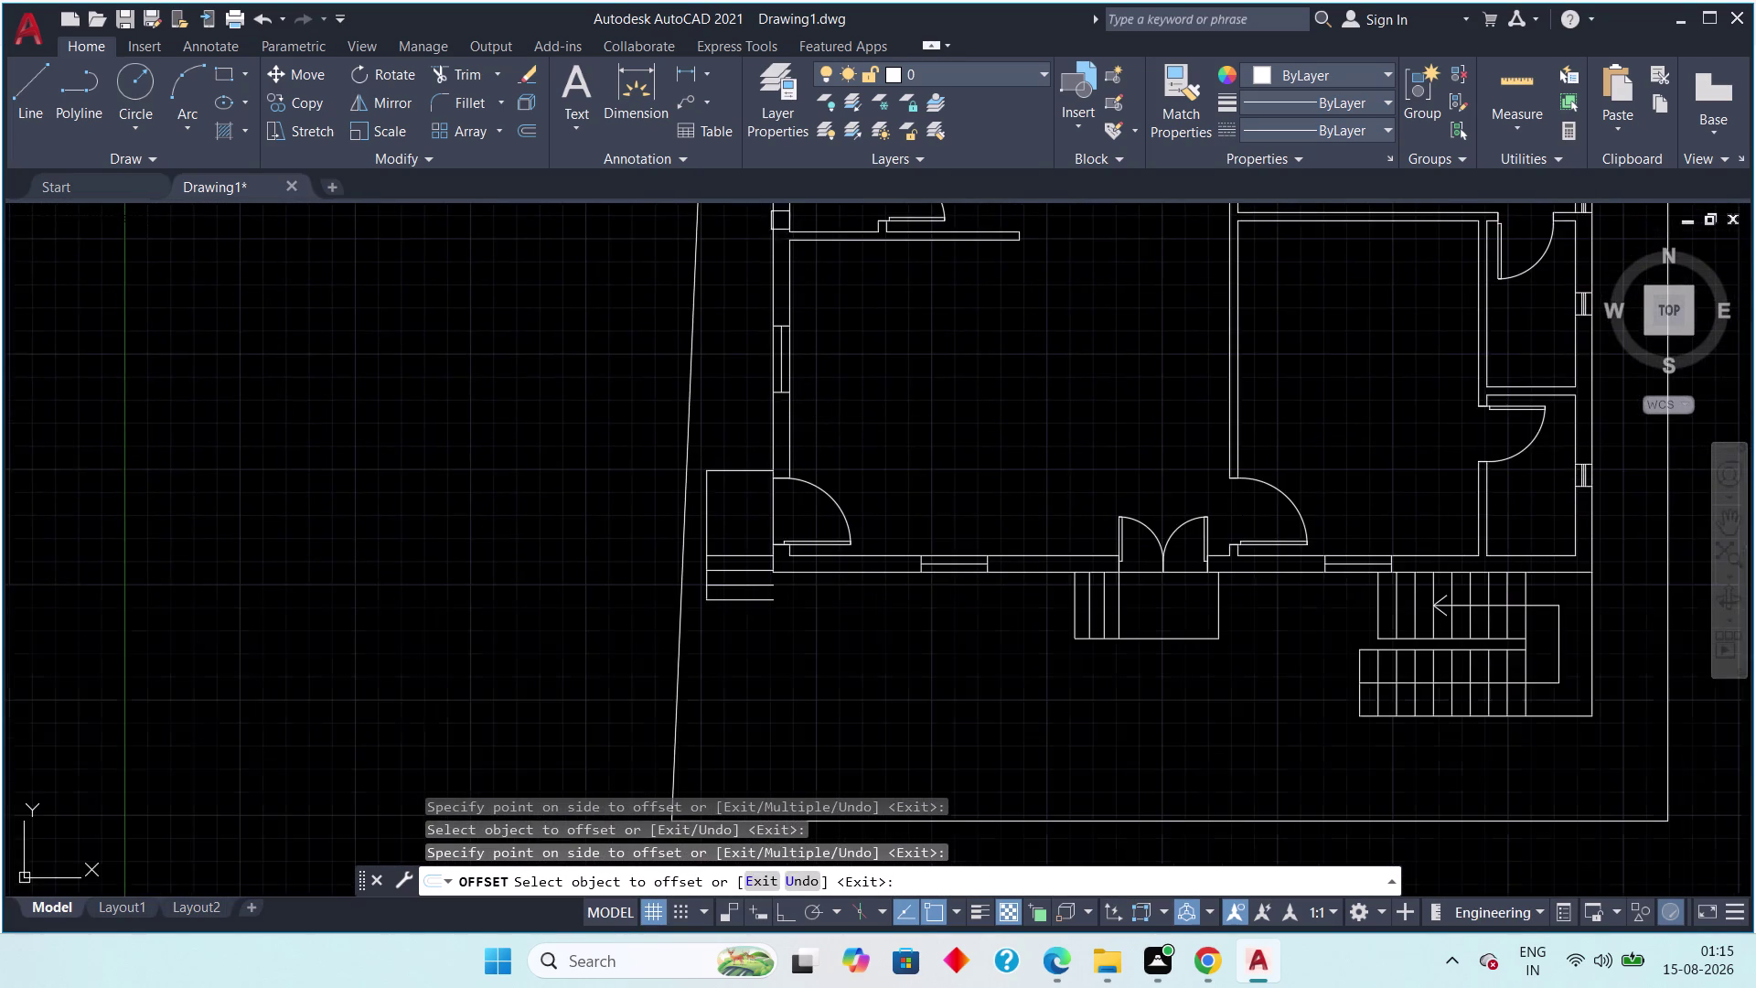
scroll(up, 3)
drag(751, 407, 761, 403)
click(773, 398)
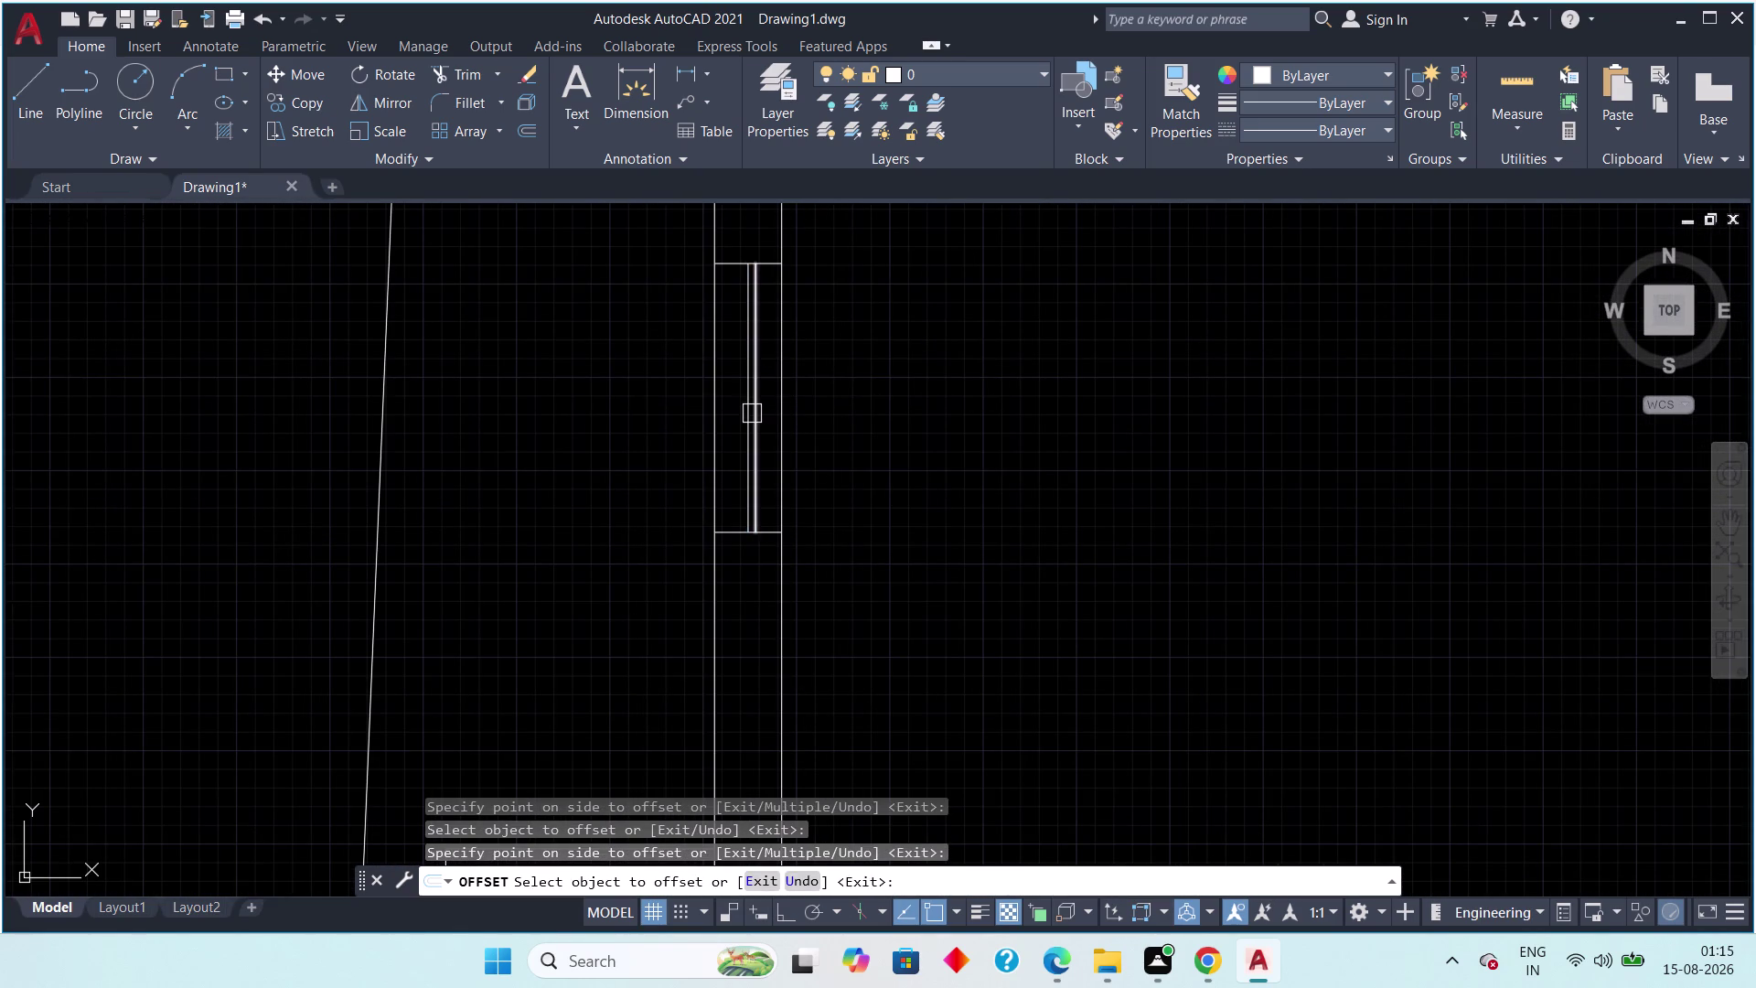
click(745, 414)
click(722, 423)
Offset middle lines into the first front-wall window openings.
scroll(down, 3)
middle_drag(765, 443, 719, 298)
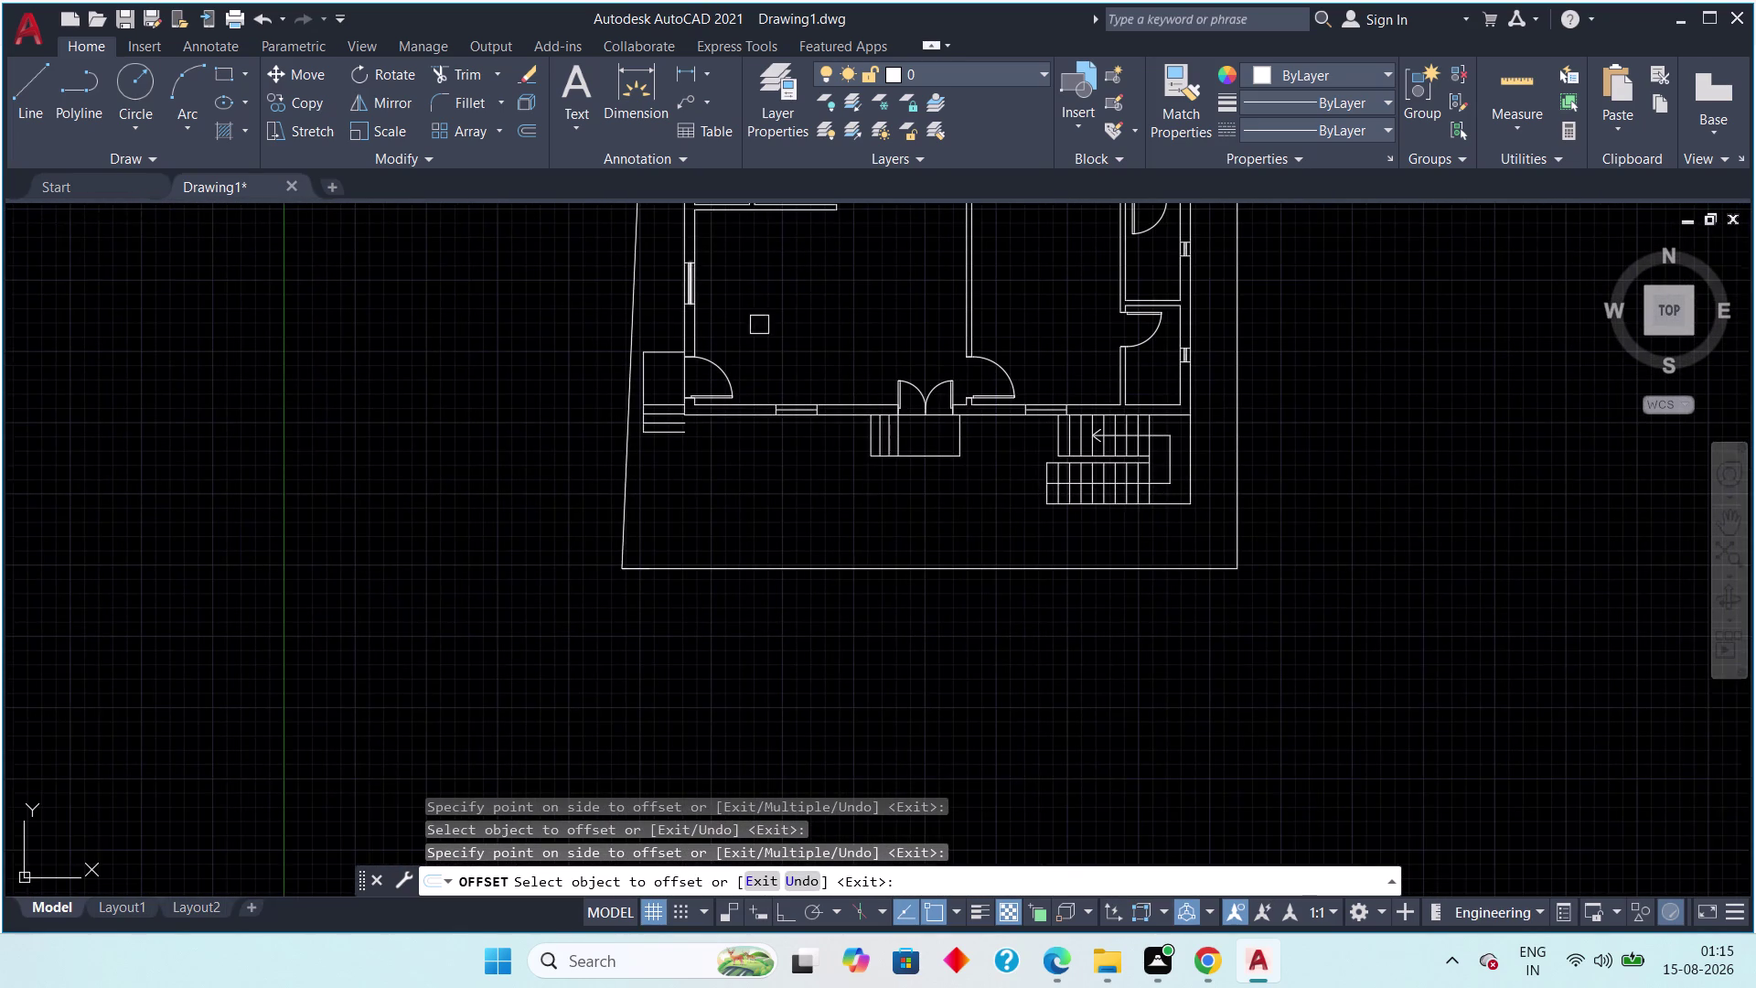
scroll(up, 3)
click(780, 485)
click(775, 462)
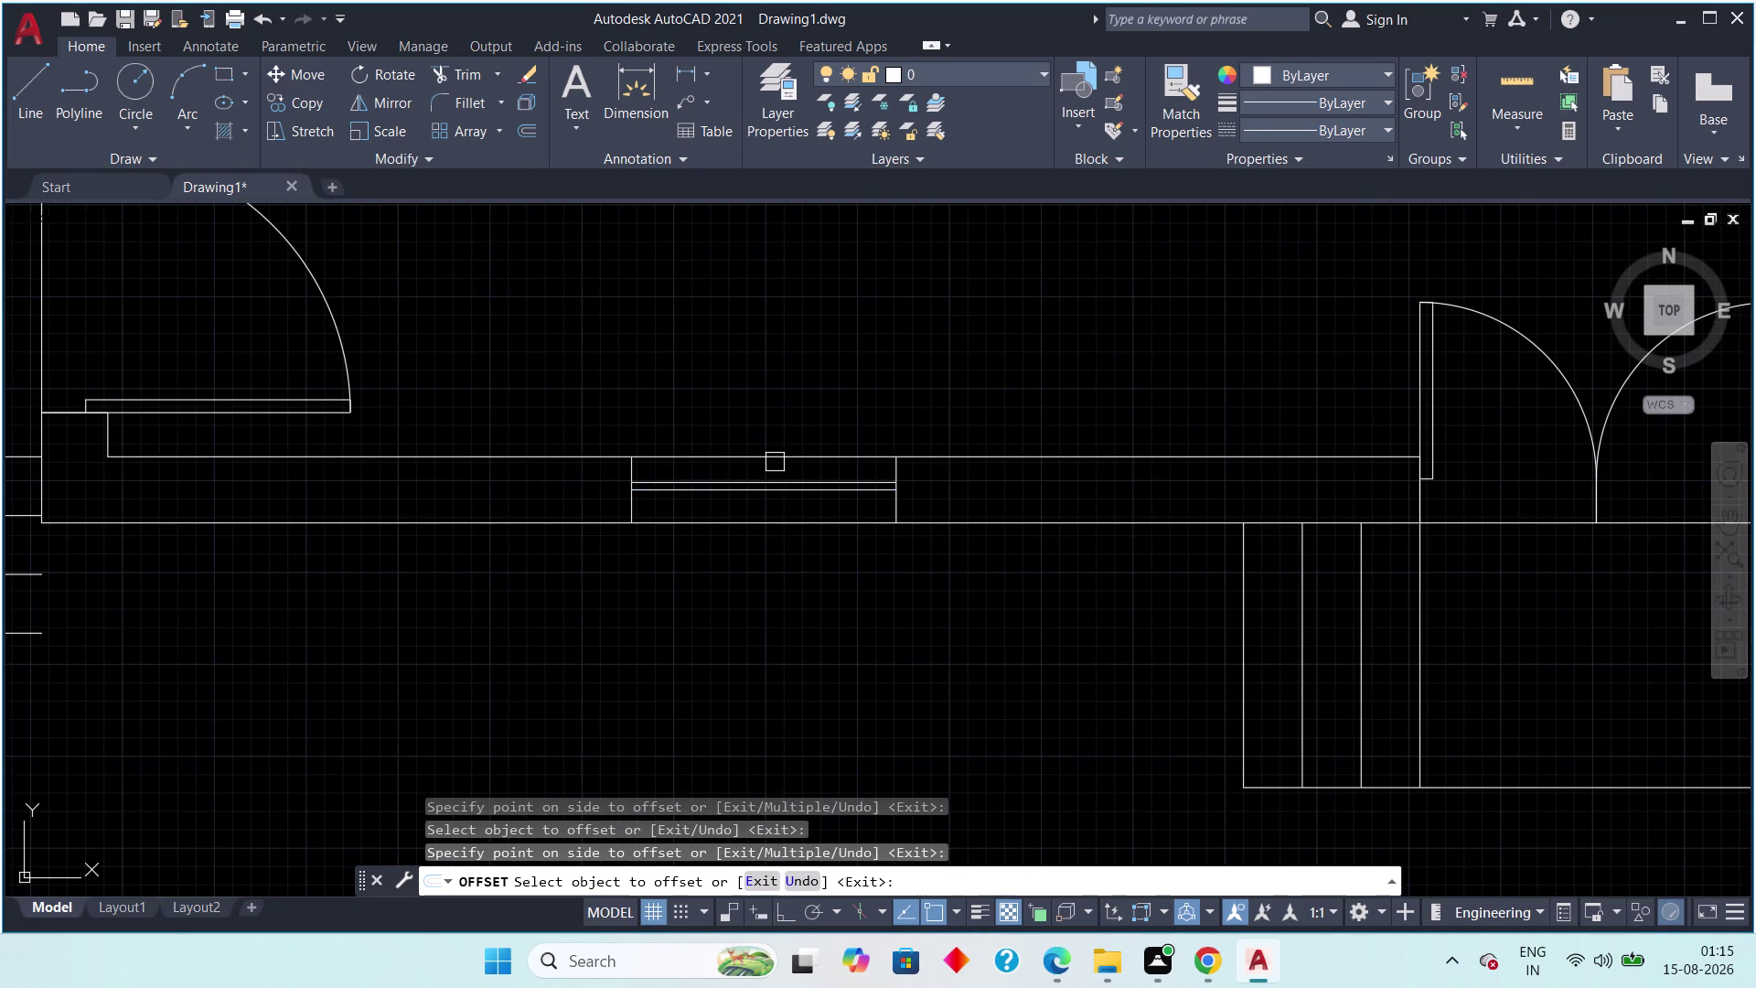
click(778, 491)
click(781, 530)
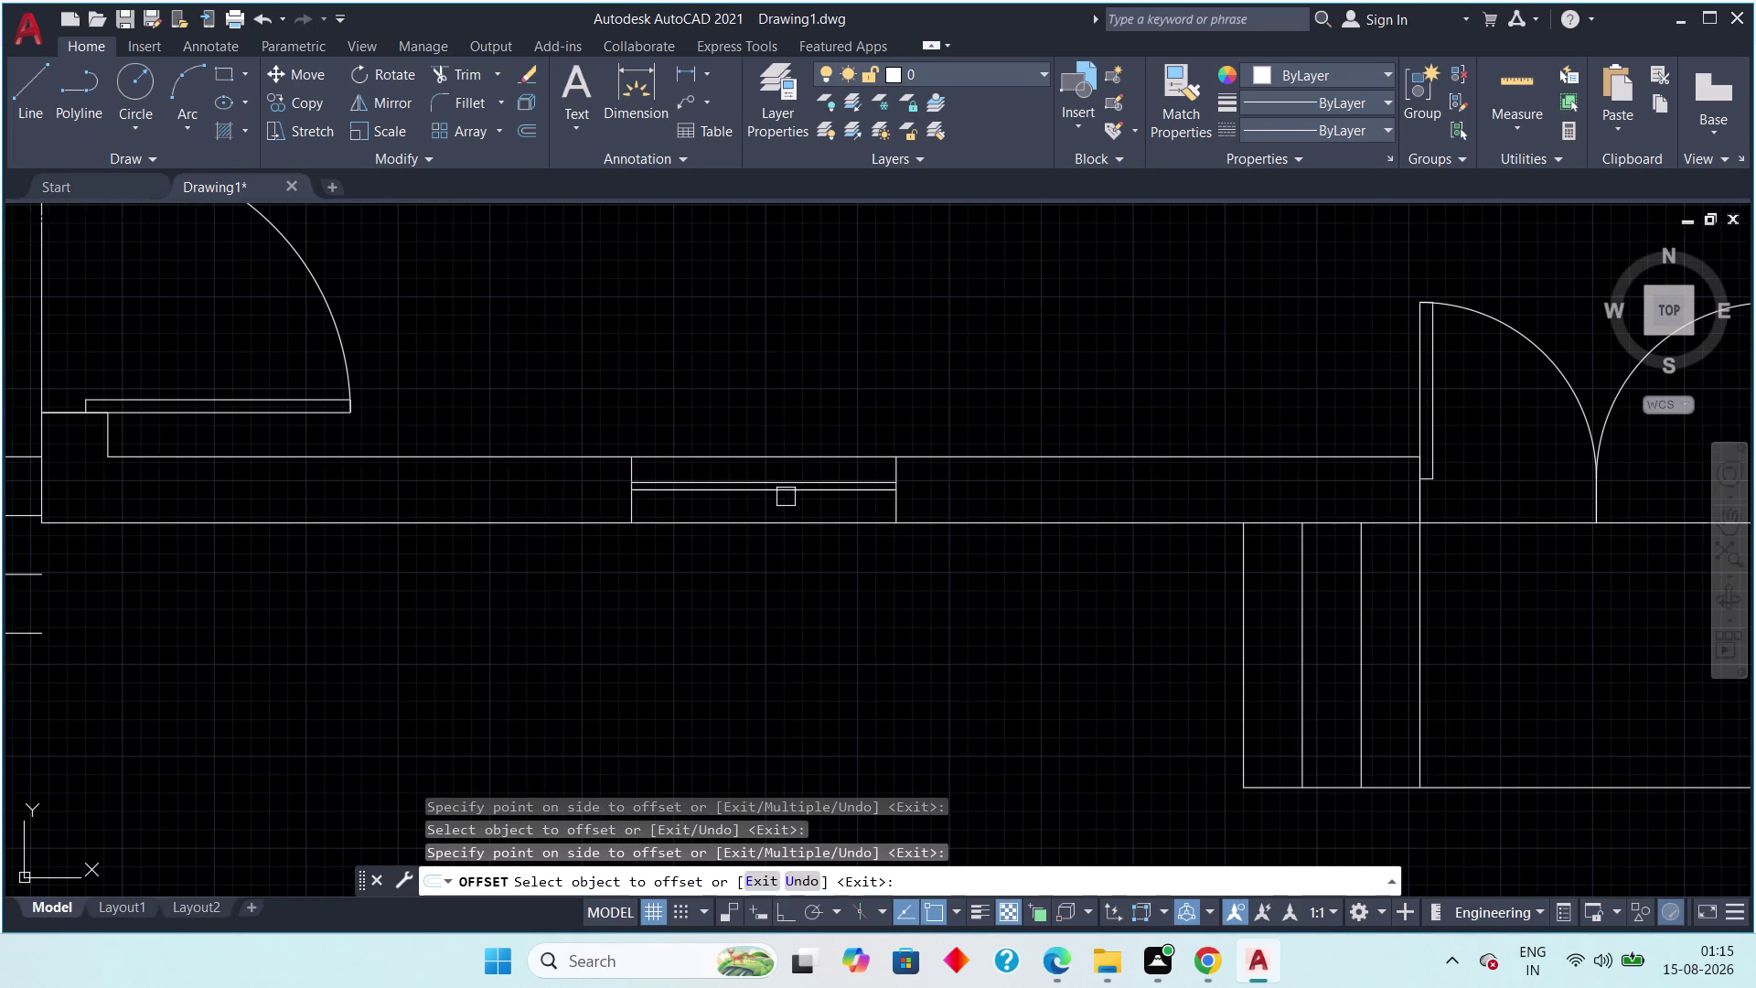
click(785, 495)
click(785, 504)
Offset the last front-wall window's middle line, then cancel OFFSET.
scroll(down, 3)
middle_drag(971, 512, 810, 470)
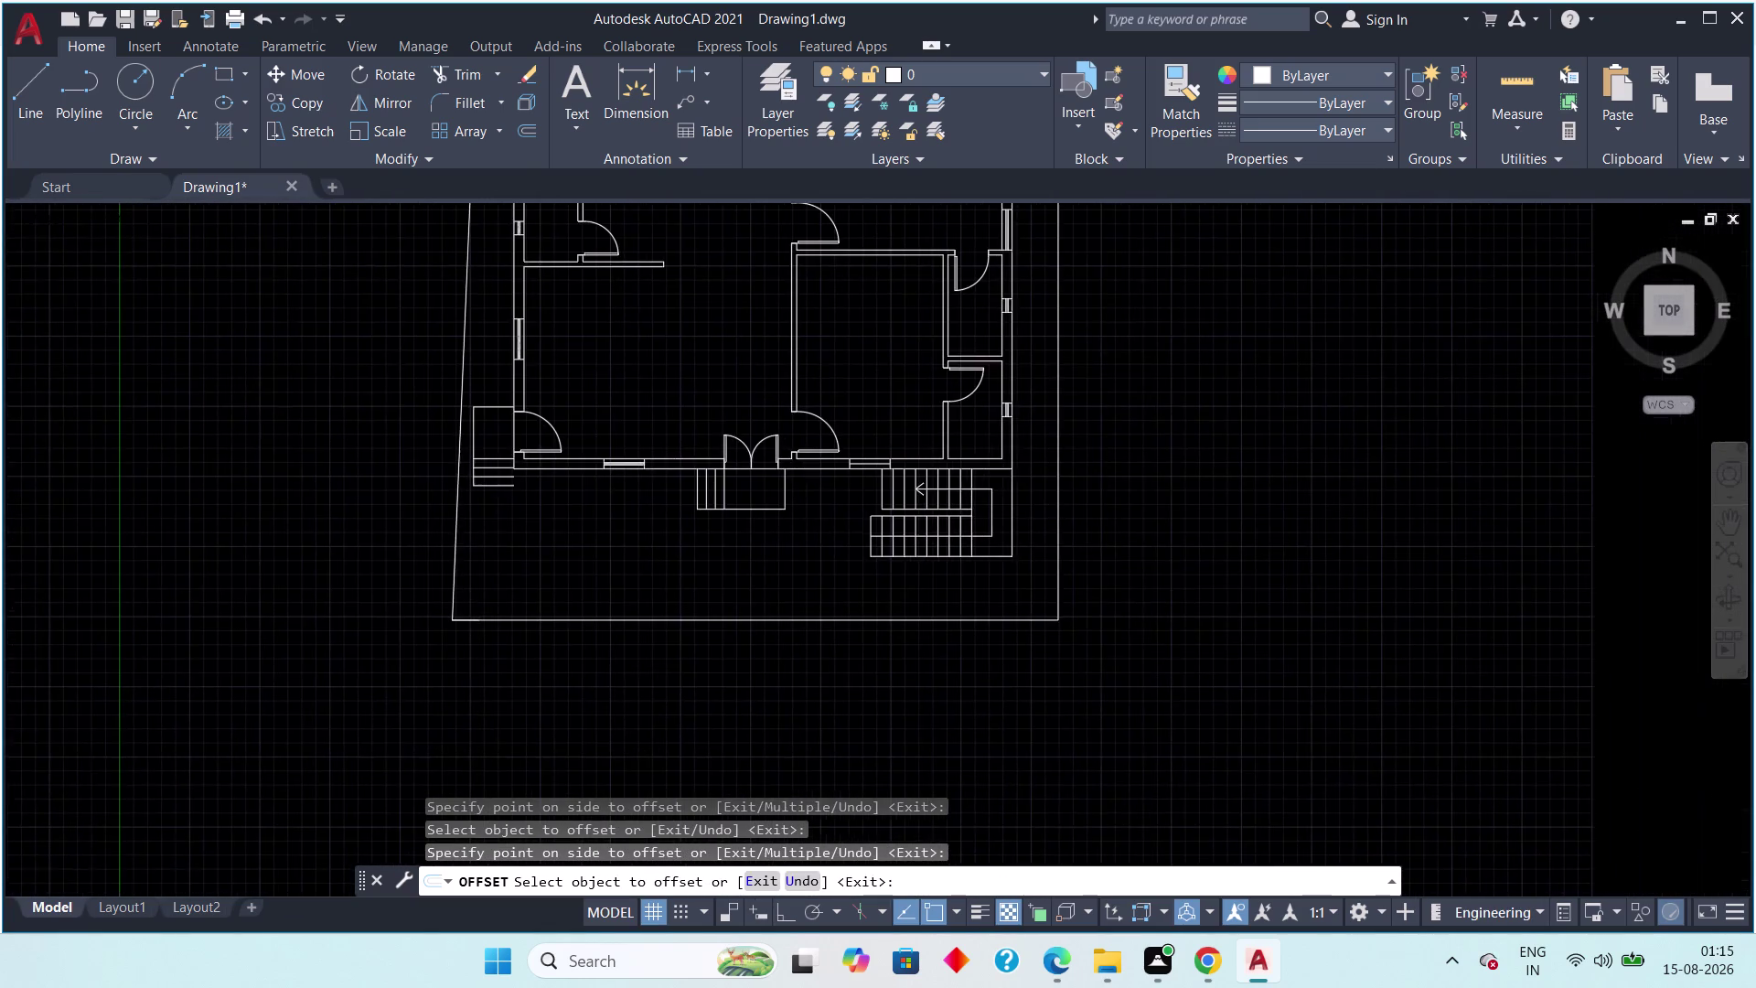
scroll(up, 3)
click(864, 484)
click(865, 448)
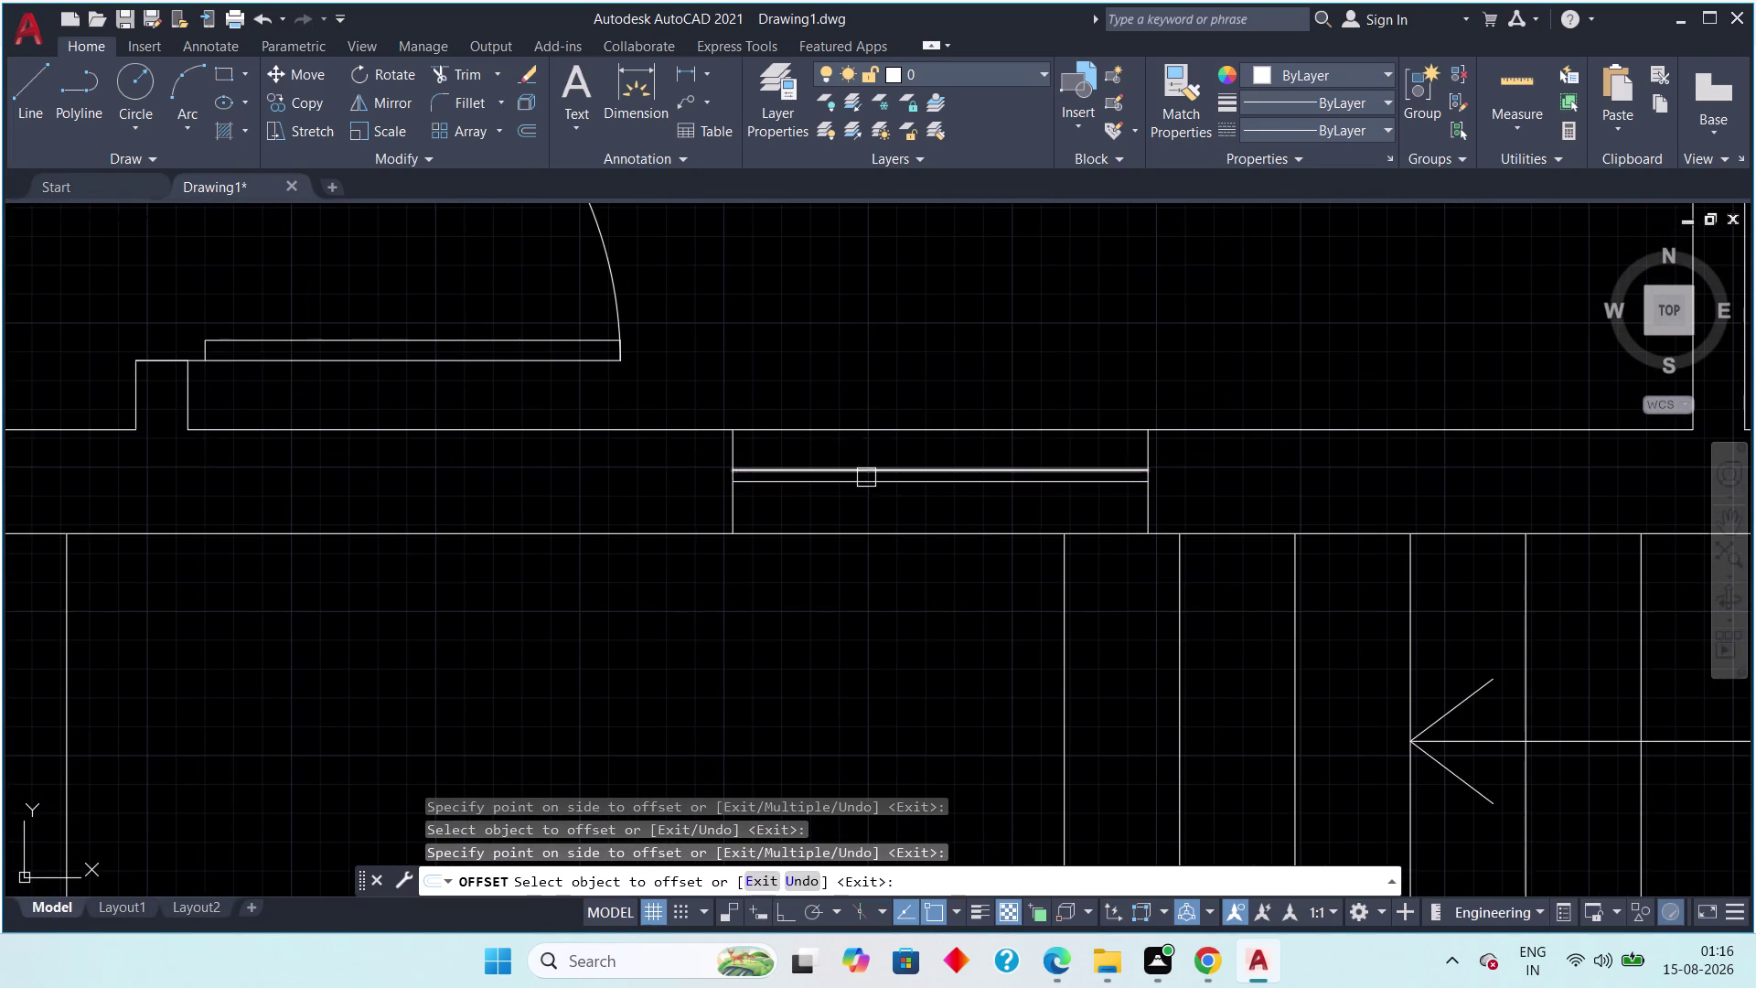
click(866, 484)
click(860, 507)
scroll(down, 3)
scroll(up, 3)
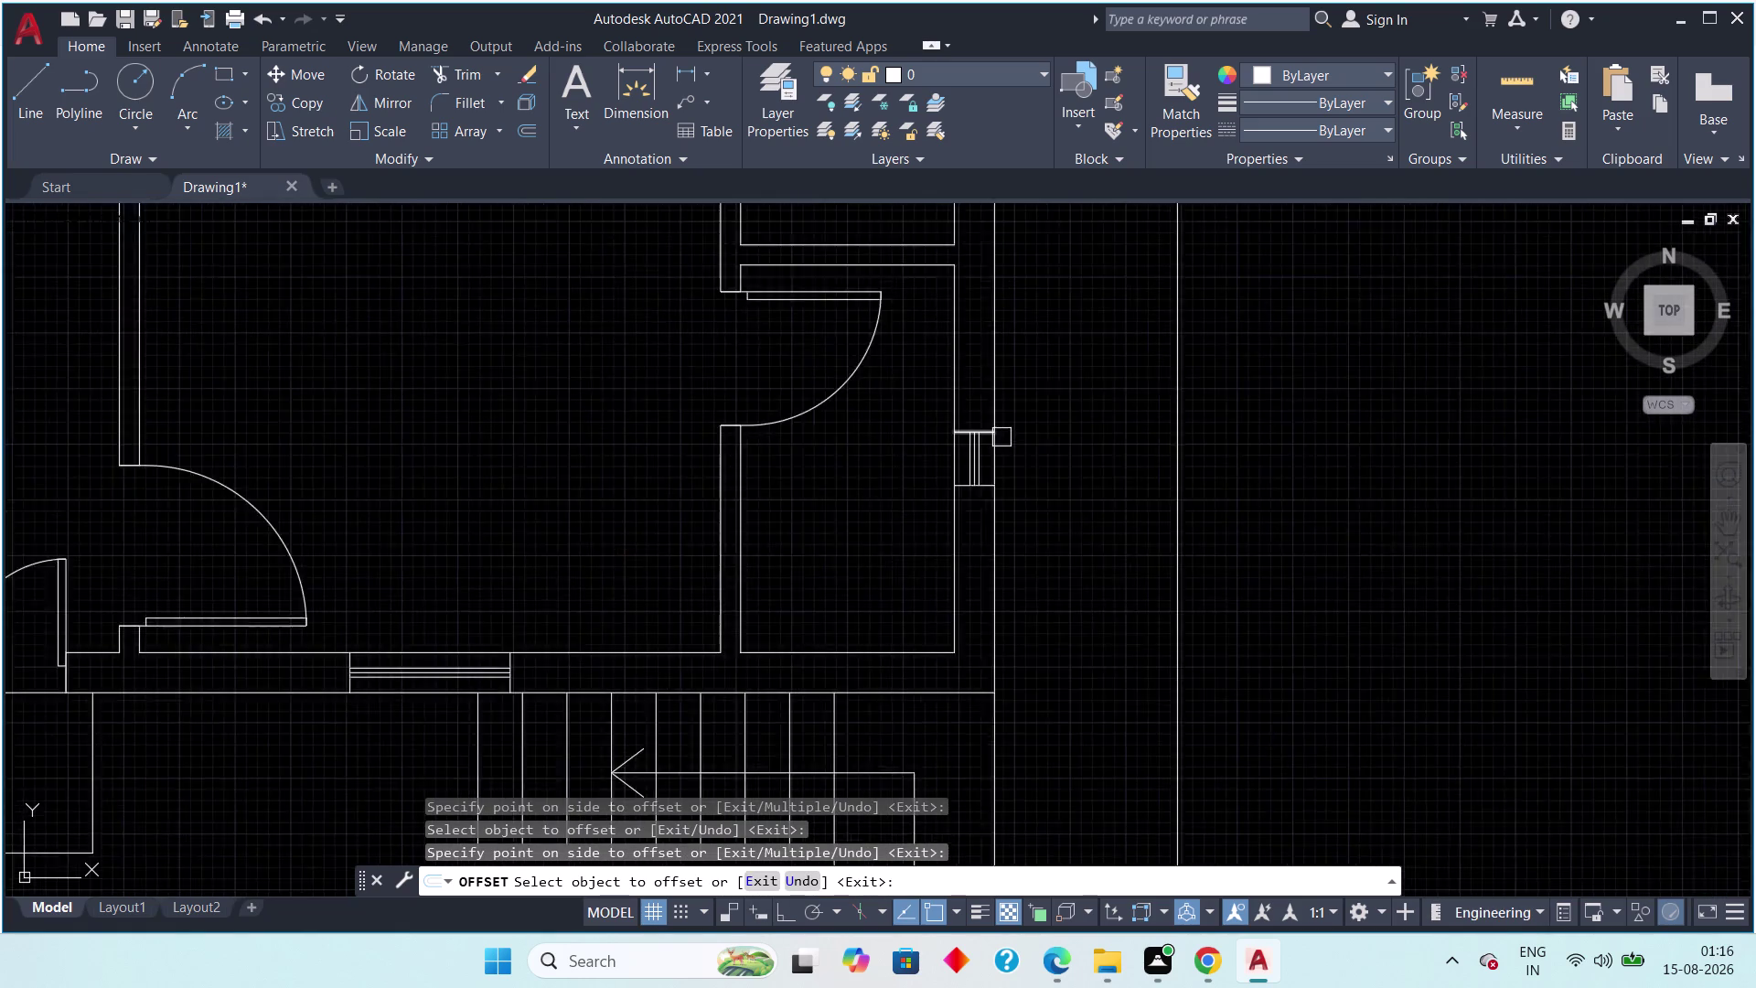
scroll(up, 3)
key(Escape)
key(Escape)
scroll(up, 3)
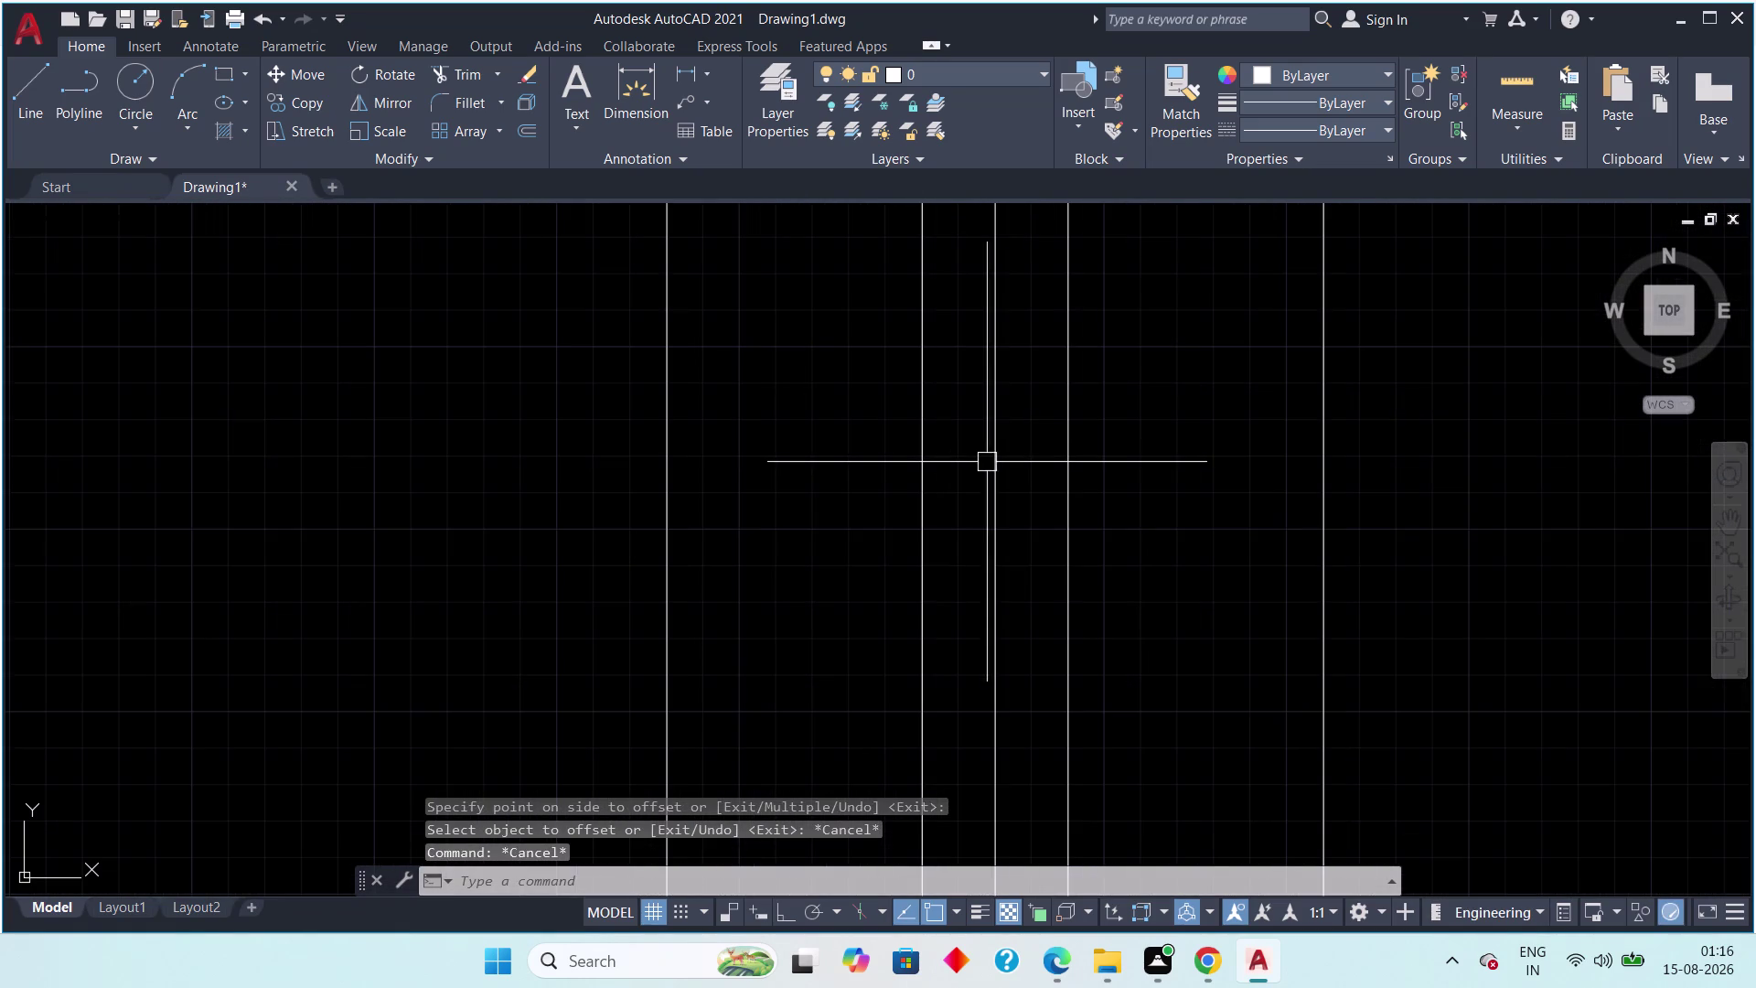
Erase the first three stray lines, including the one running through the wall.
click(995, 461)
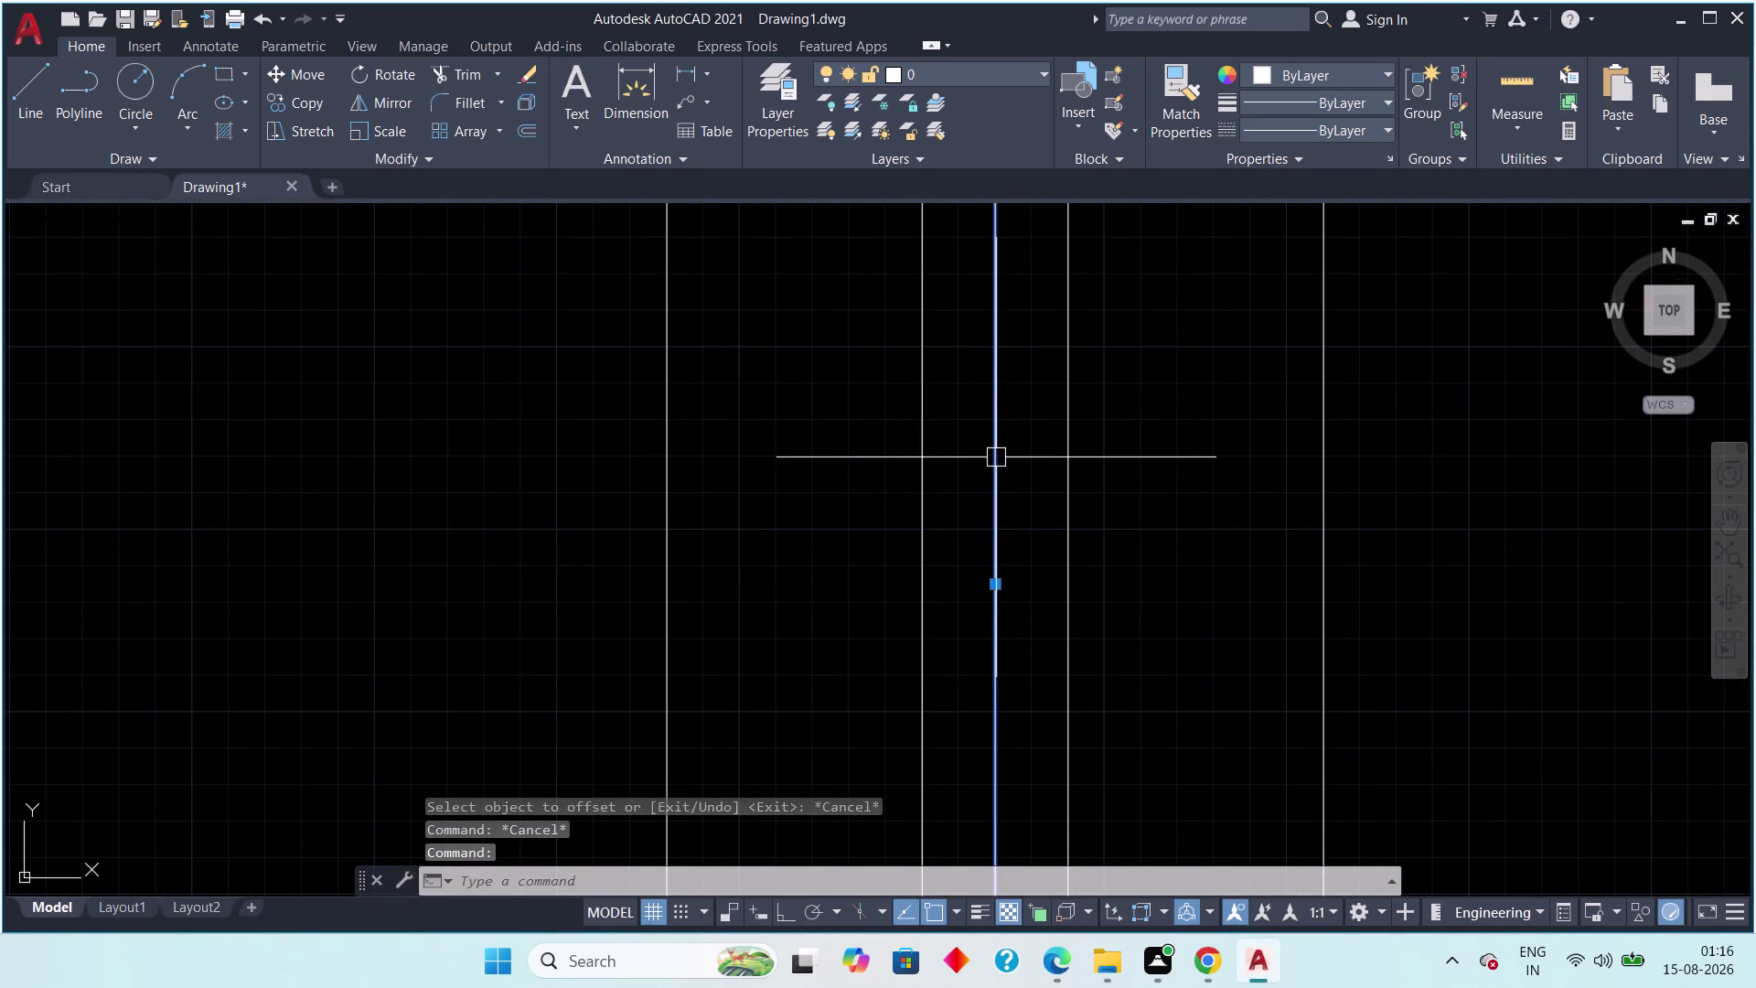
key(Delete)
scroll(down, 3)
middle_drag(981, 422, 908, 631)
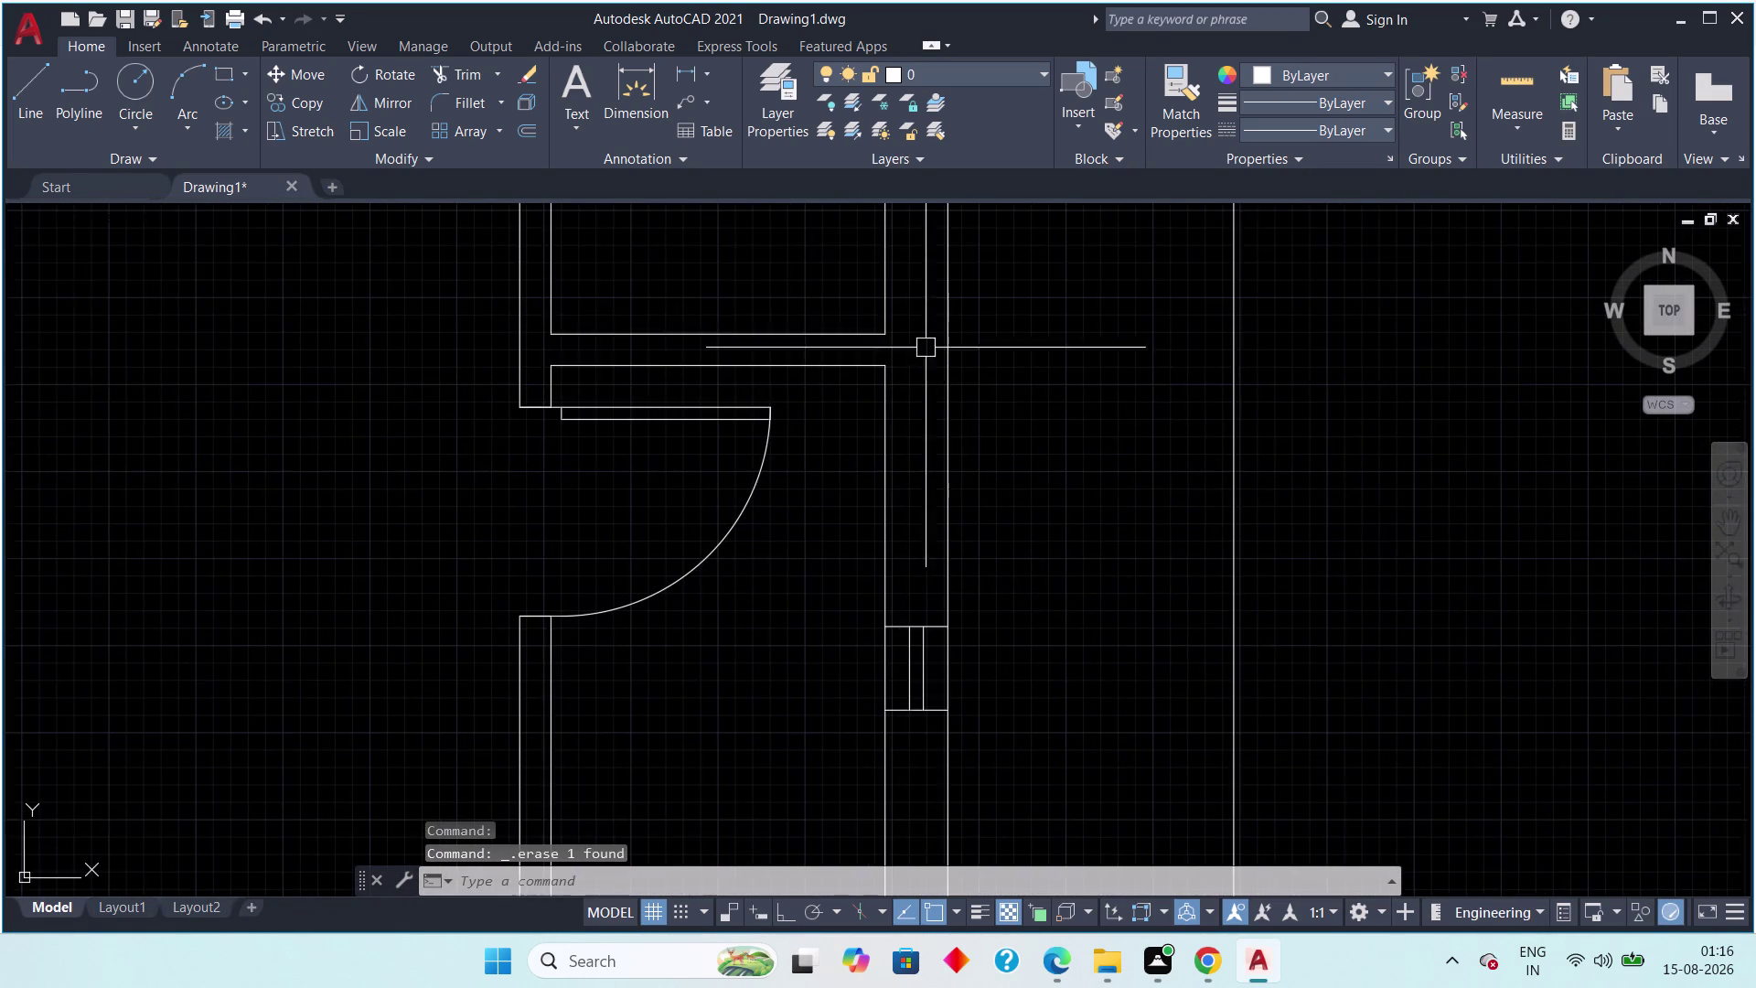
middle_drag(929, 376, 897, 747)
scroll(down, 3)
scroll(up, 3)
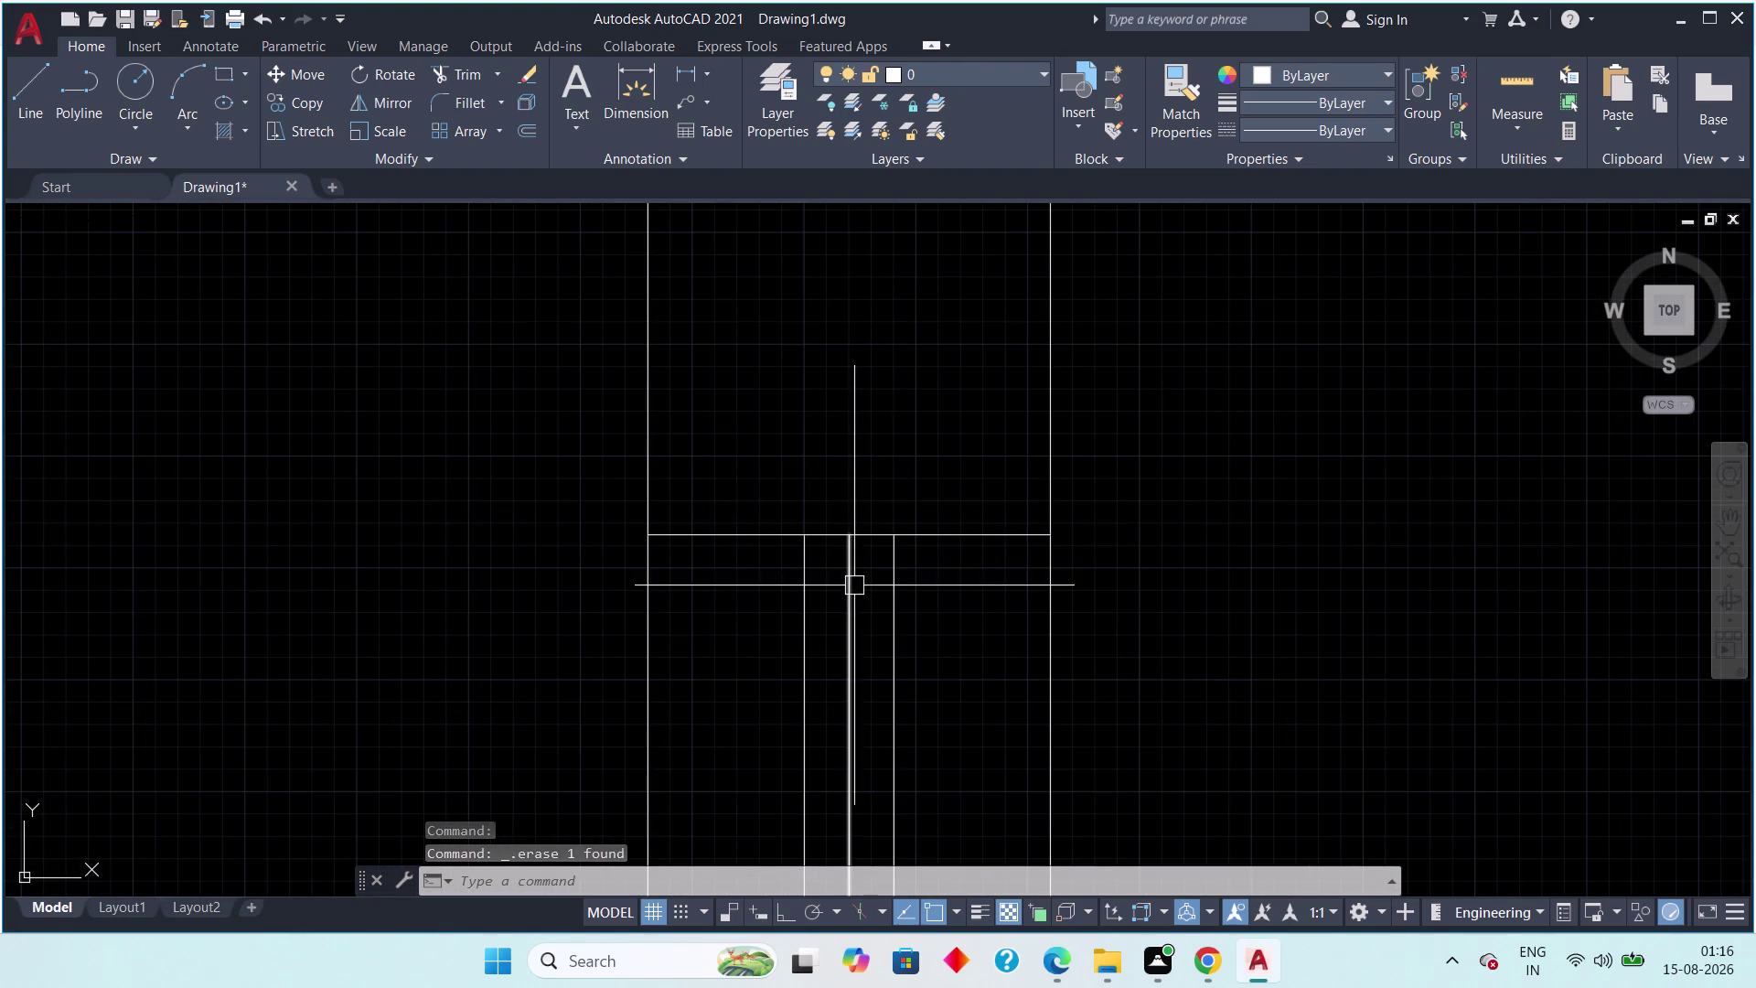
click(853, 586)
key(Delete)
scroll(down, 3)
middle_drag(843, 381, 775, 755)
scroll(up, 3)
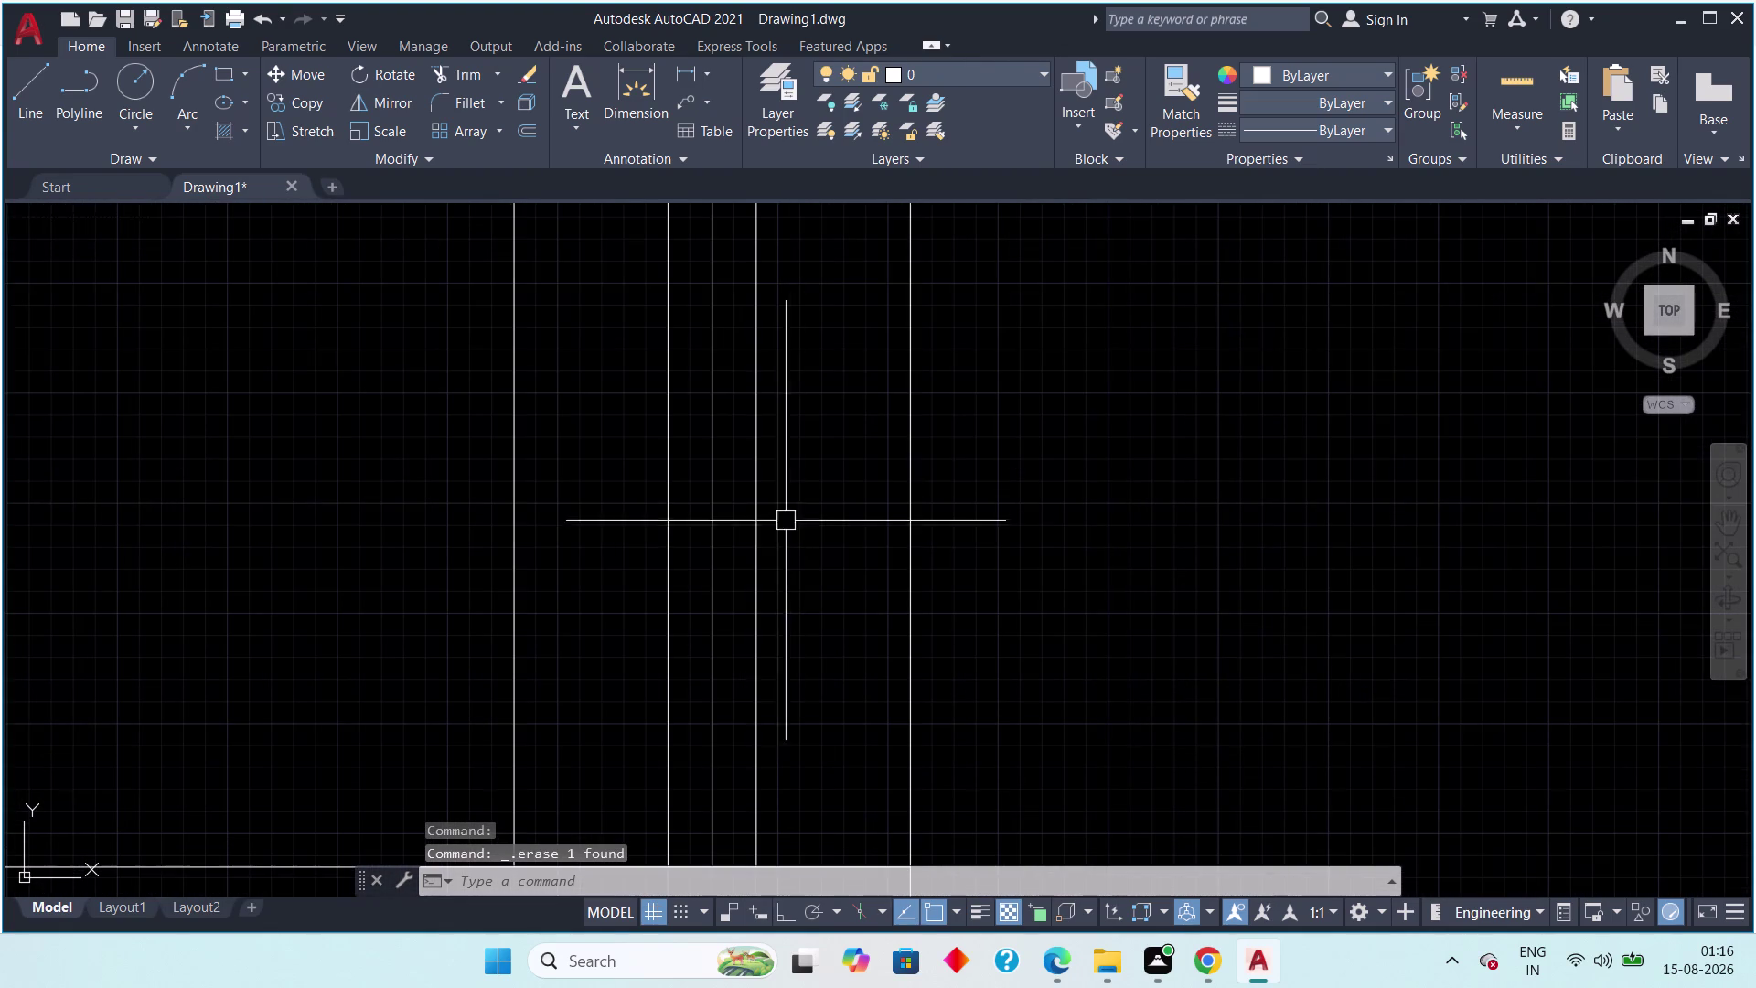
click(719, 574)
key(Delete)
Erase the stray lines in the window openings along the front wall.
scroll(down, 3)
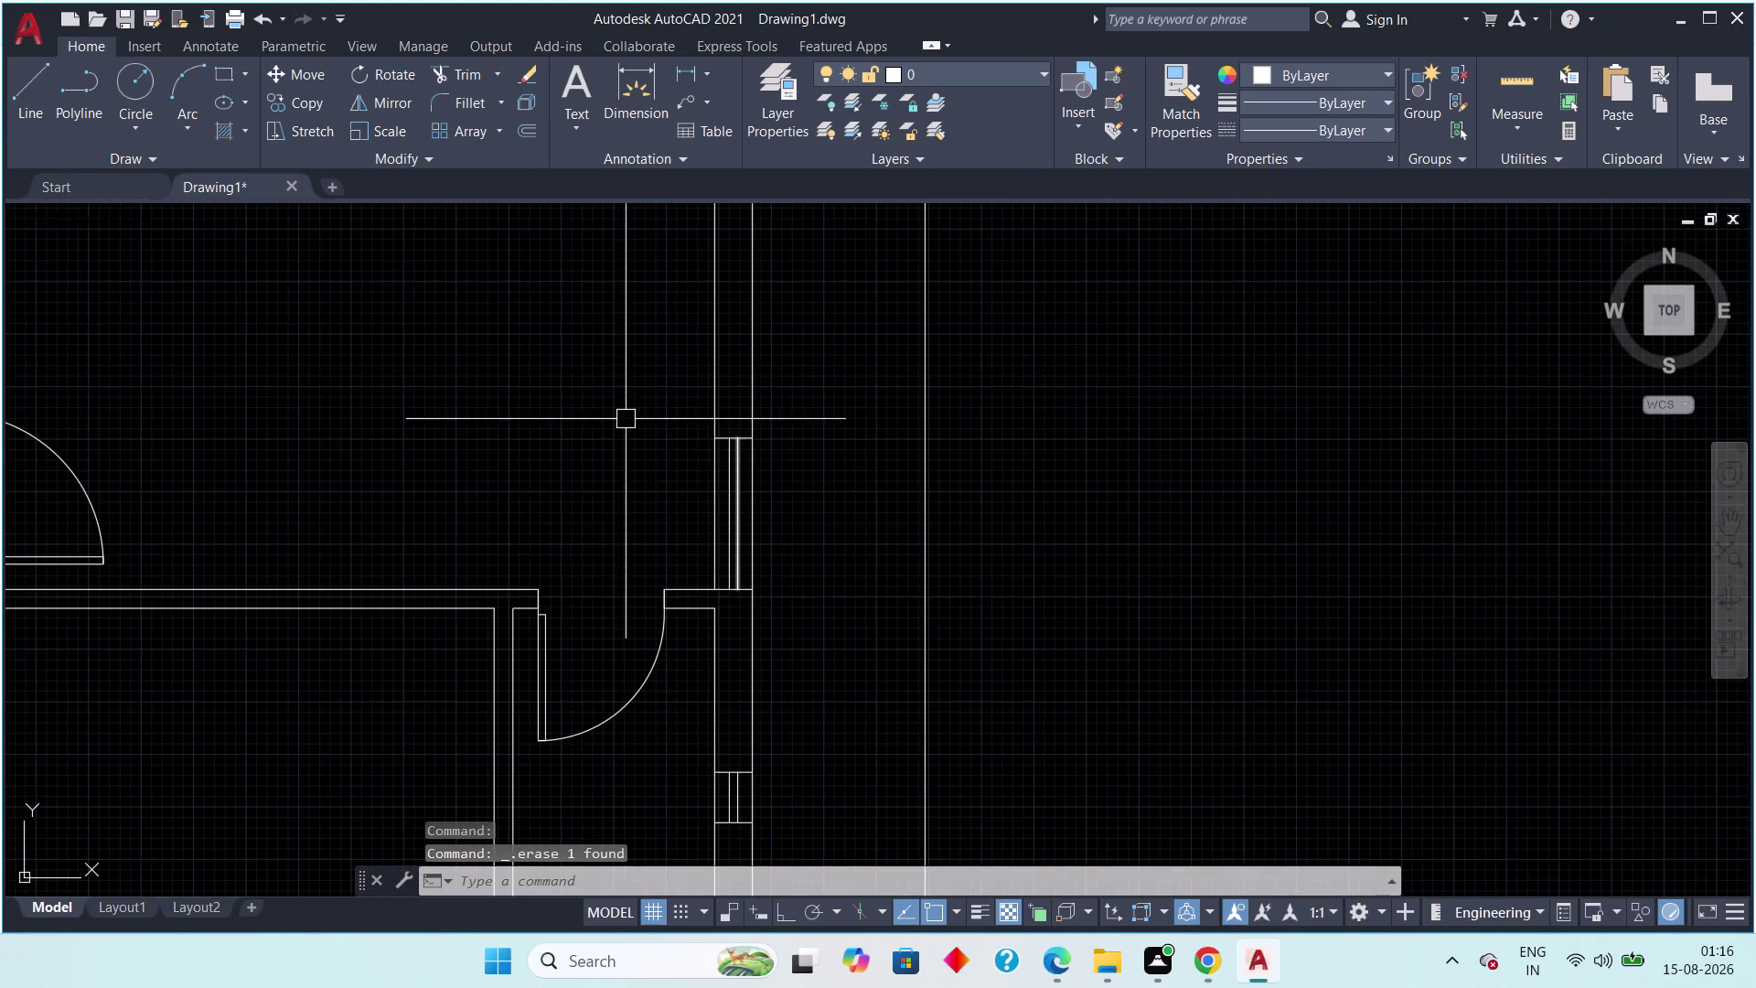
middle_drag(627, 445, 642, 831)
middle_drag(590, 627, 732, 815)
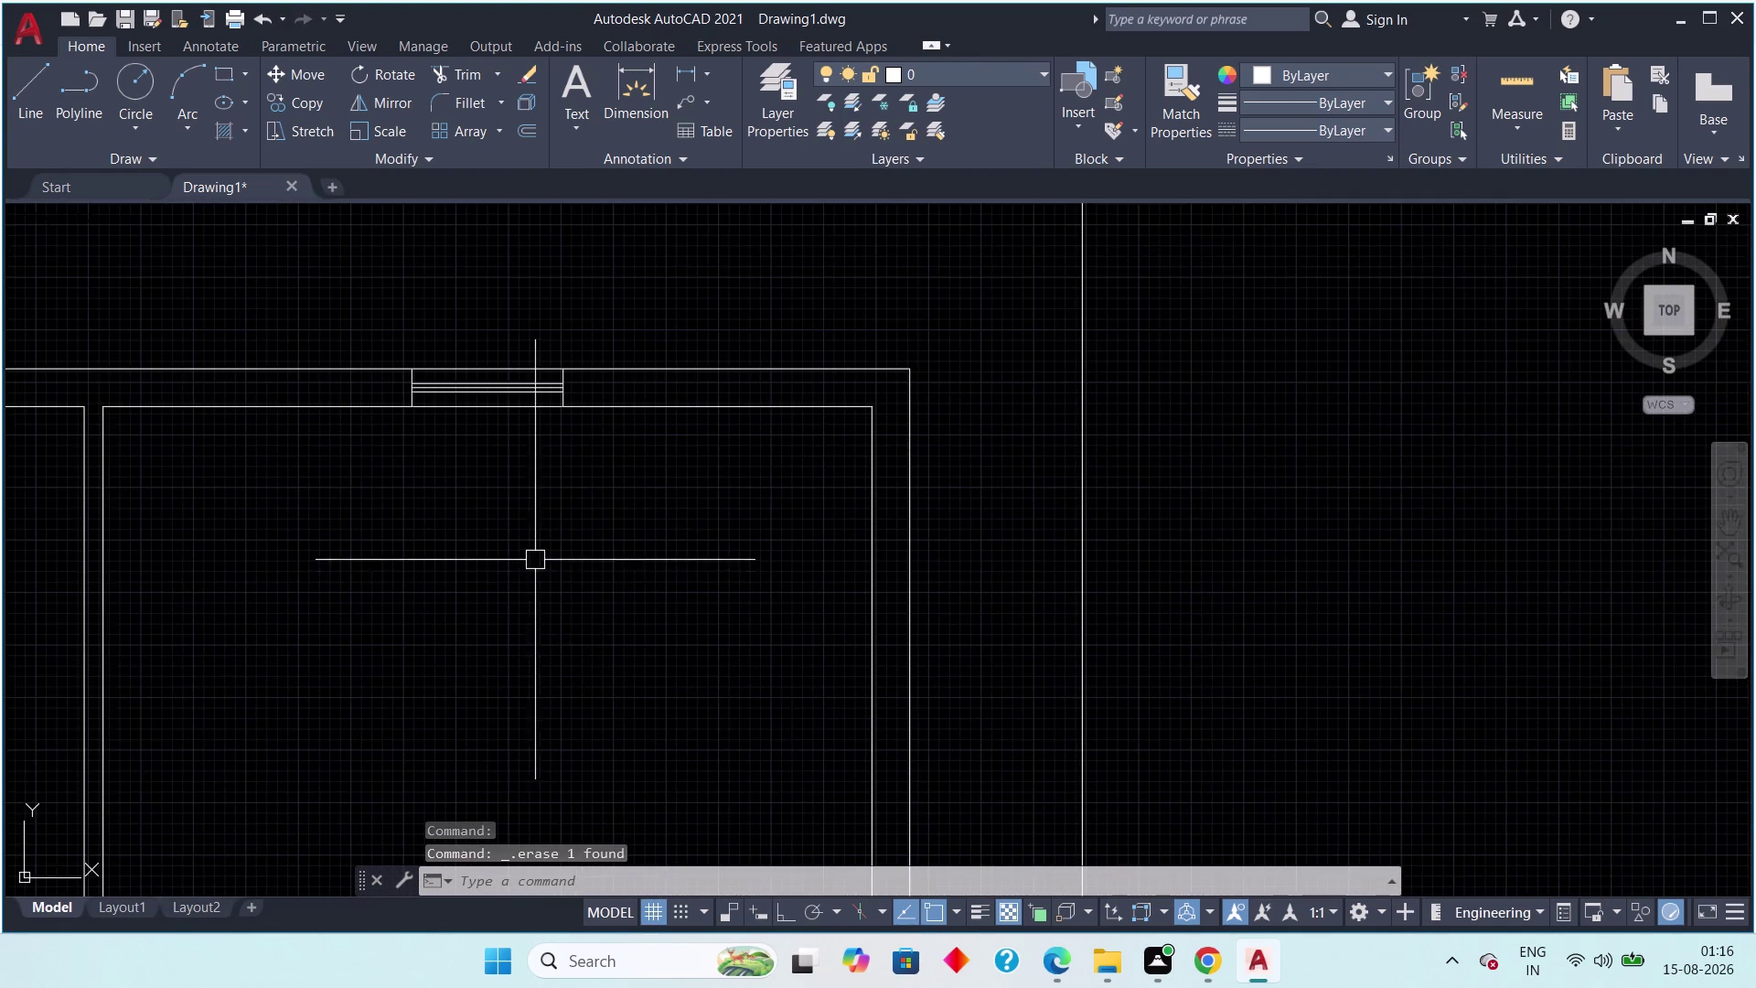
middle_drag(556, 617, 689, 729)
scroll(up, 3)
middle_drag(628, 533, 634, 667)
scroll(up, 3)
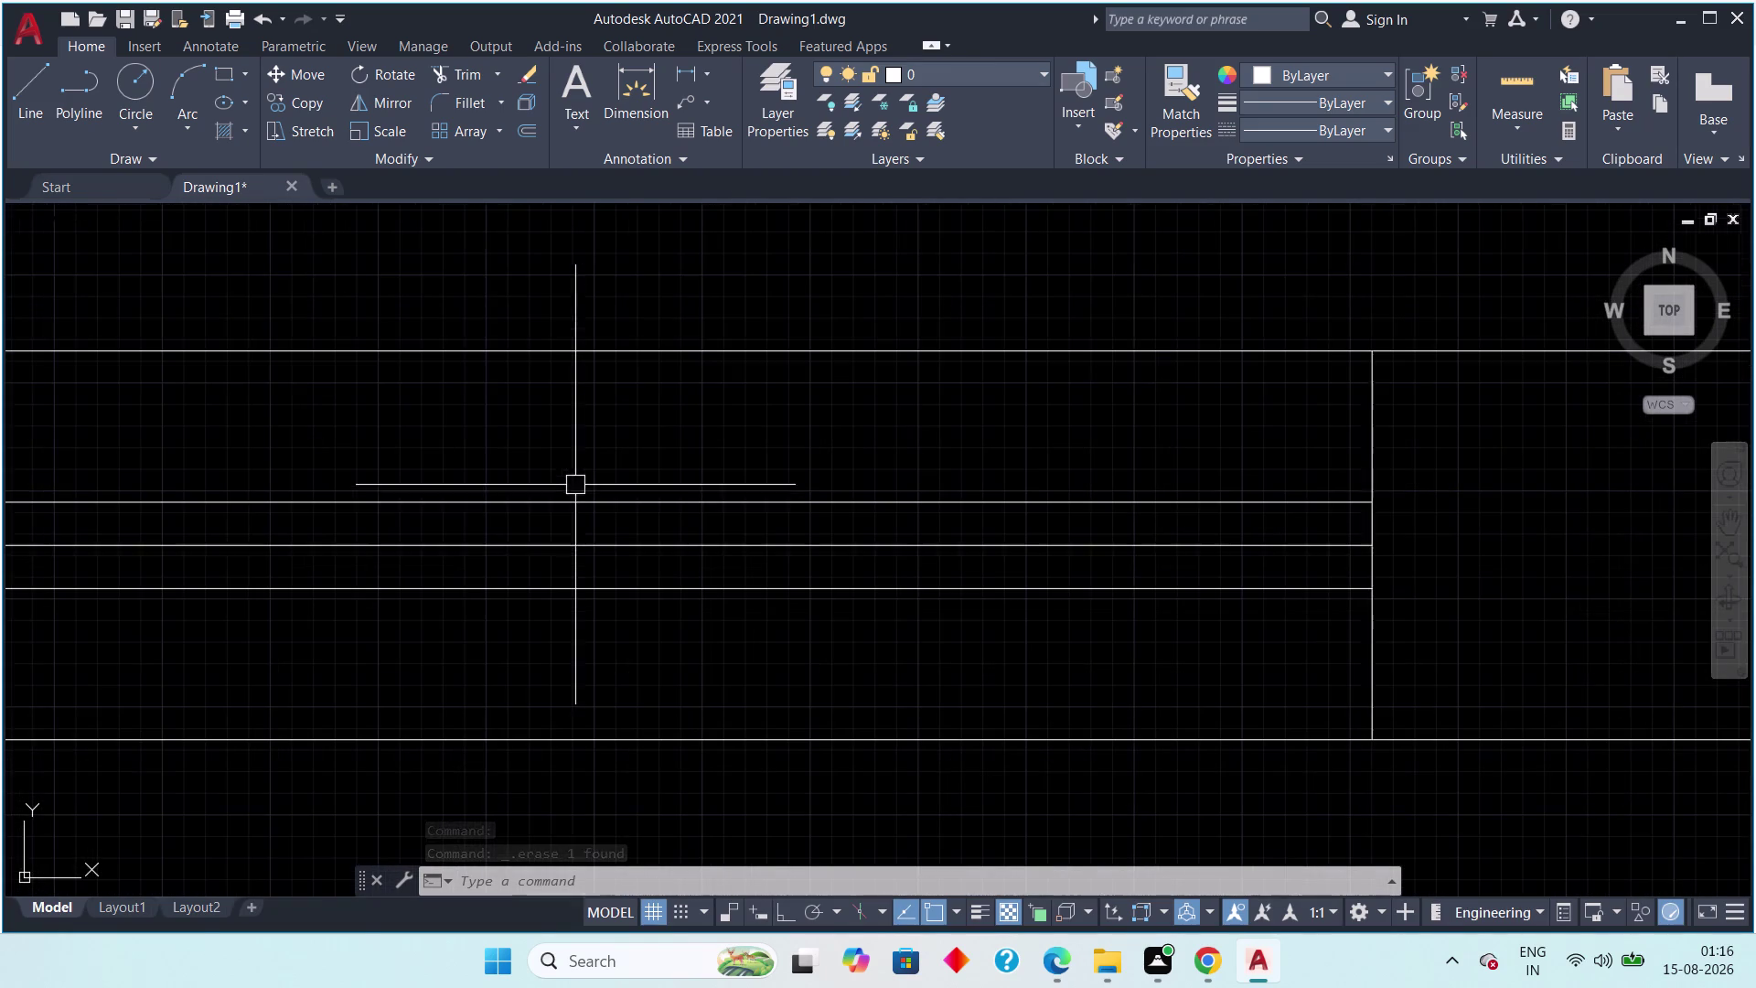
click(570, 551)
key(Delete)
scroll(down, 3)
middle_drag(388, 626, 565, 631)
scroll(down, 3)
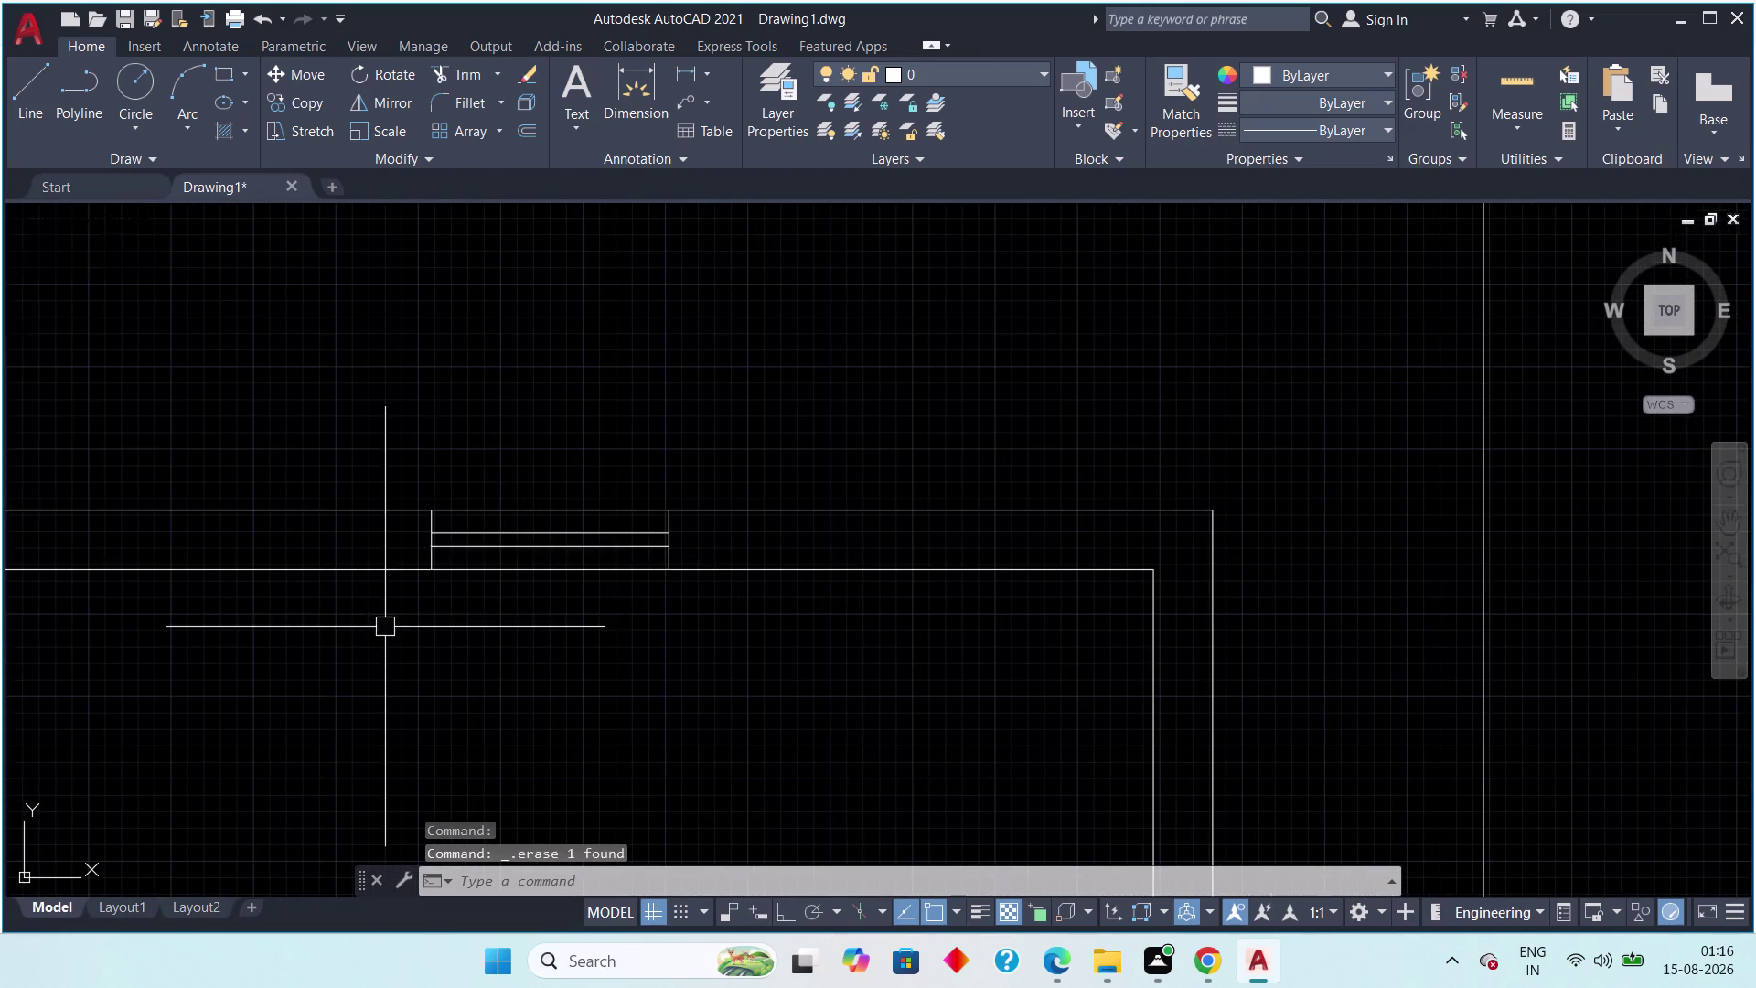
middle_drag(564, 631, 1375, 694)
scroll(up, 3)
click(861, 705)
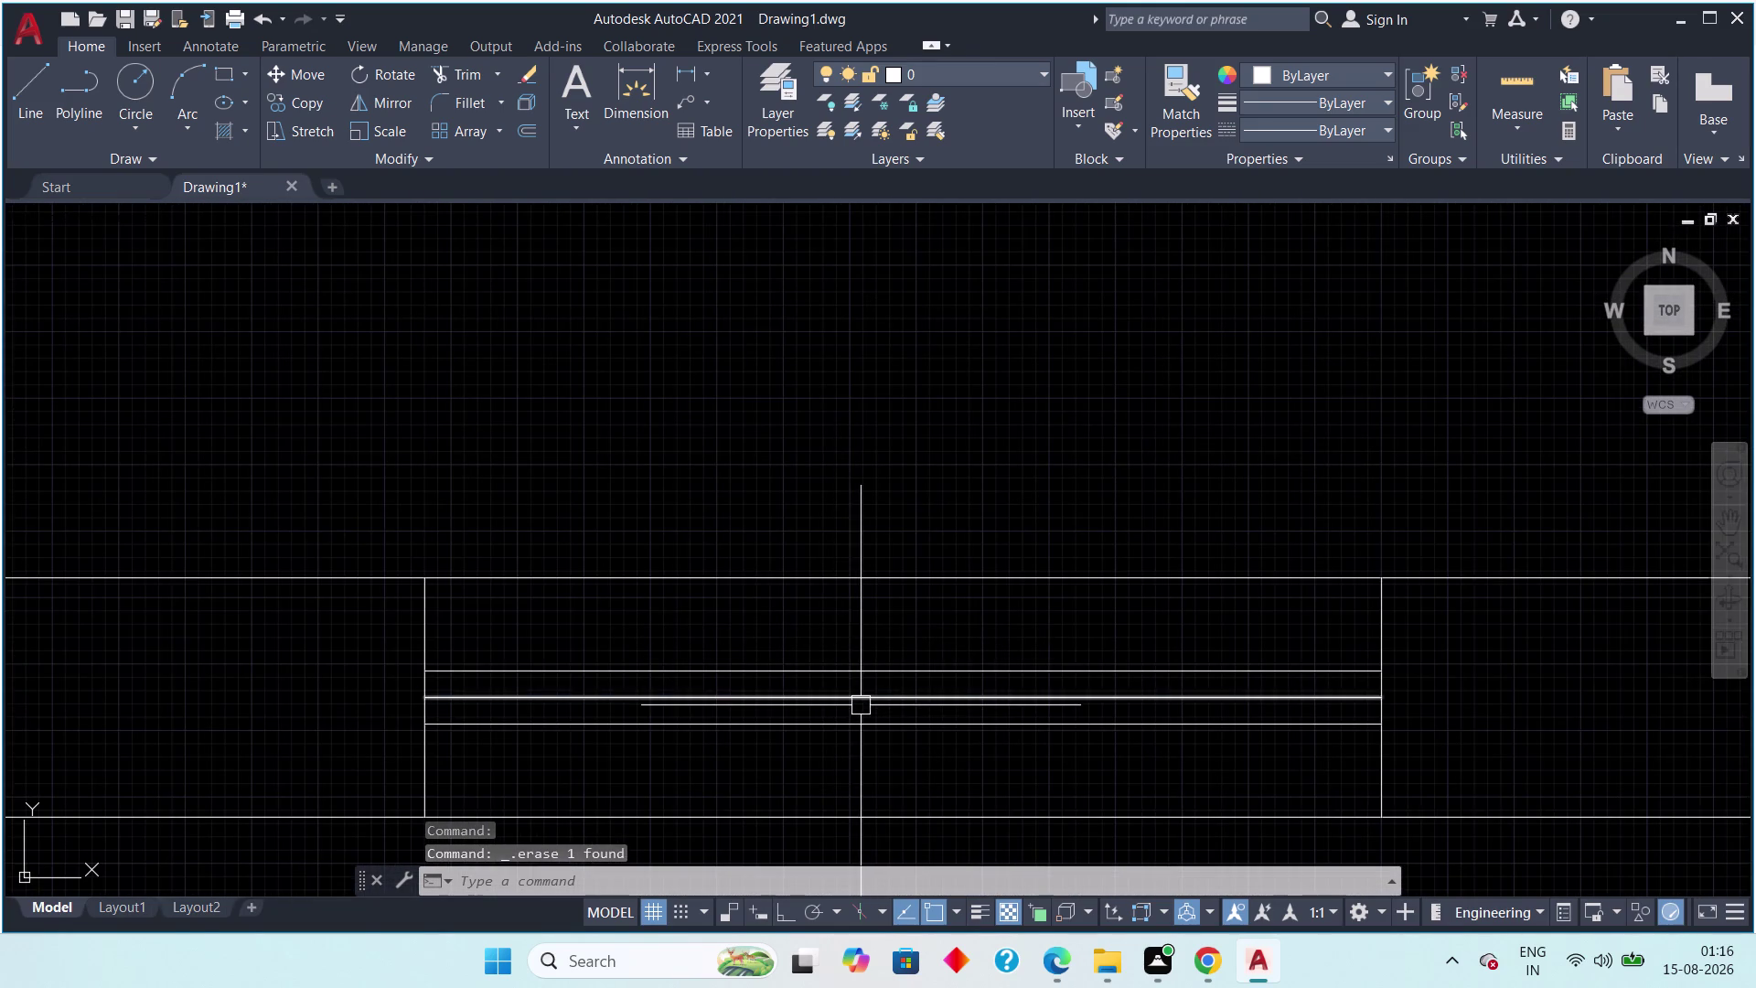
key(Delete)
Erase the stray lines in the next two windows, including the vertical window.
scroll(down, 3)
middle_drag(461, 703, 860, 689)
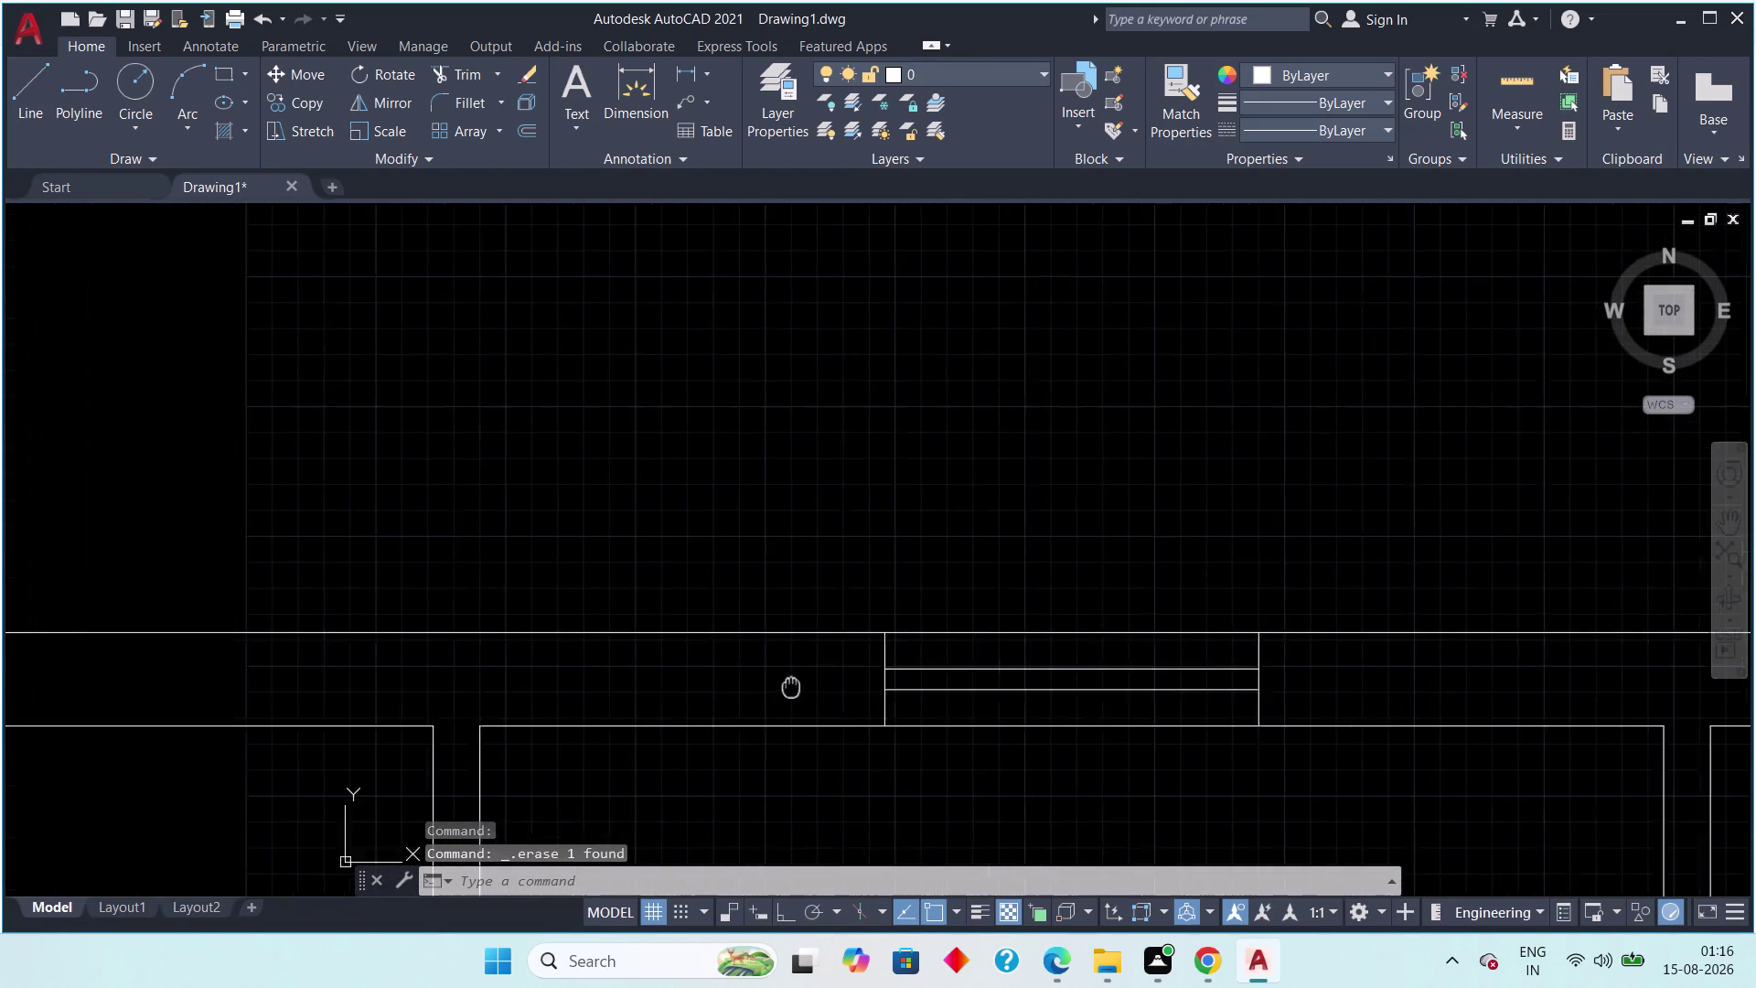
middle_drag(861, 688, 1582, 639)
scroll(up, 3)
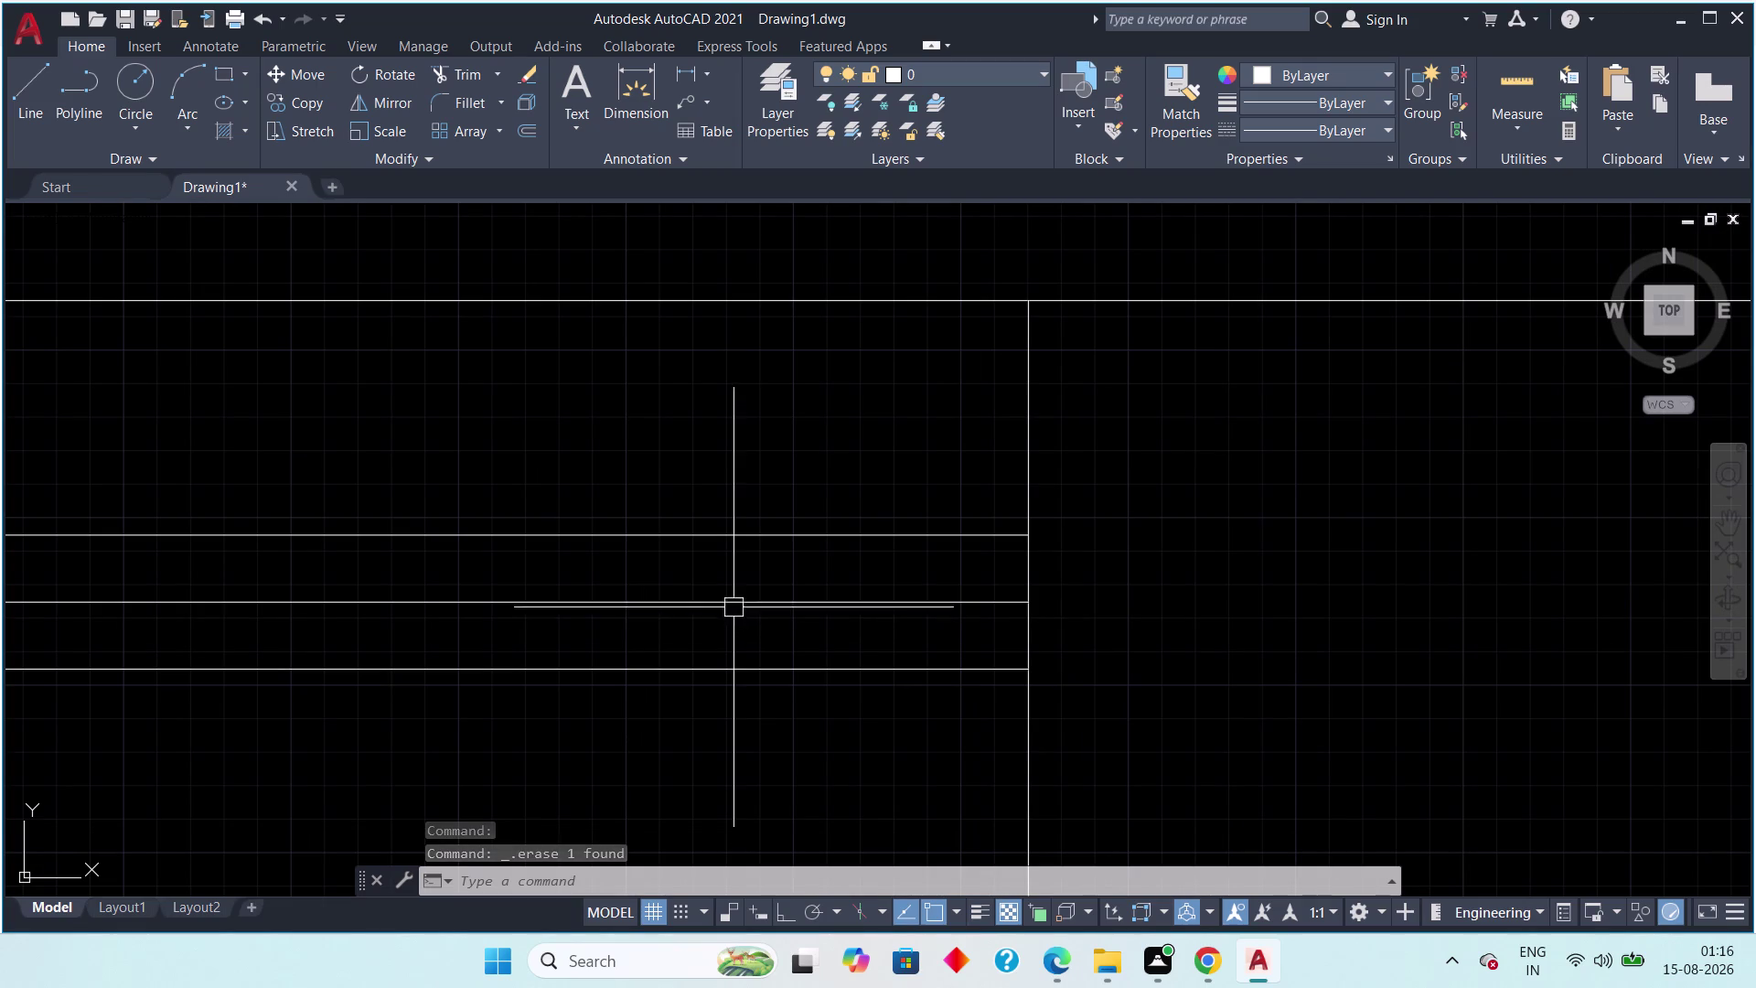
drag(746, 578, 734, 592)
click(698, 630)
key(Delete)
scroll(down, 3)
scroll(down, 3)
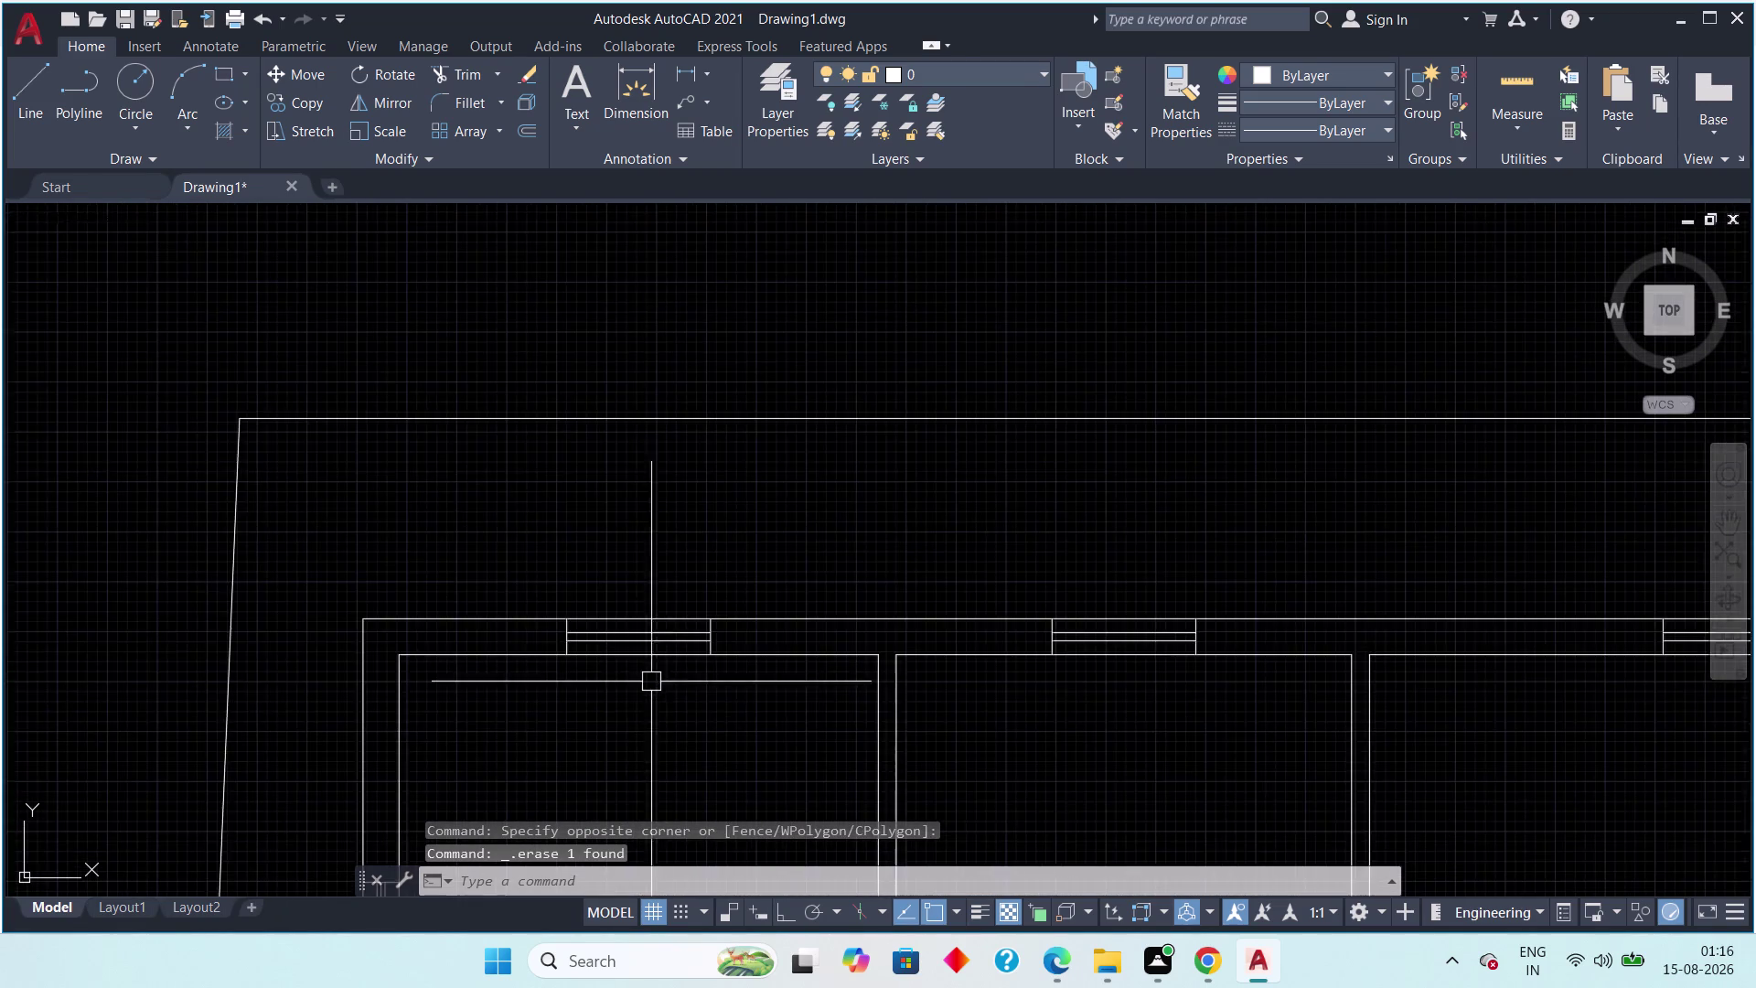
middle_drag(650, 683, 1168, 423)
scroll(up, 3)
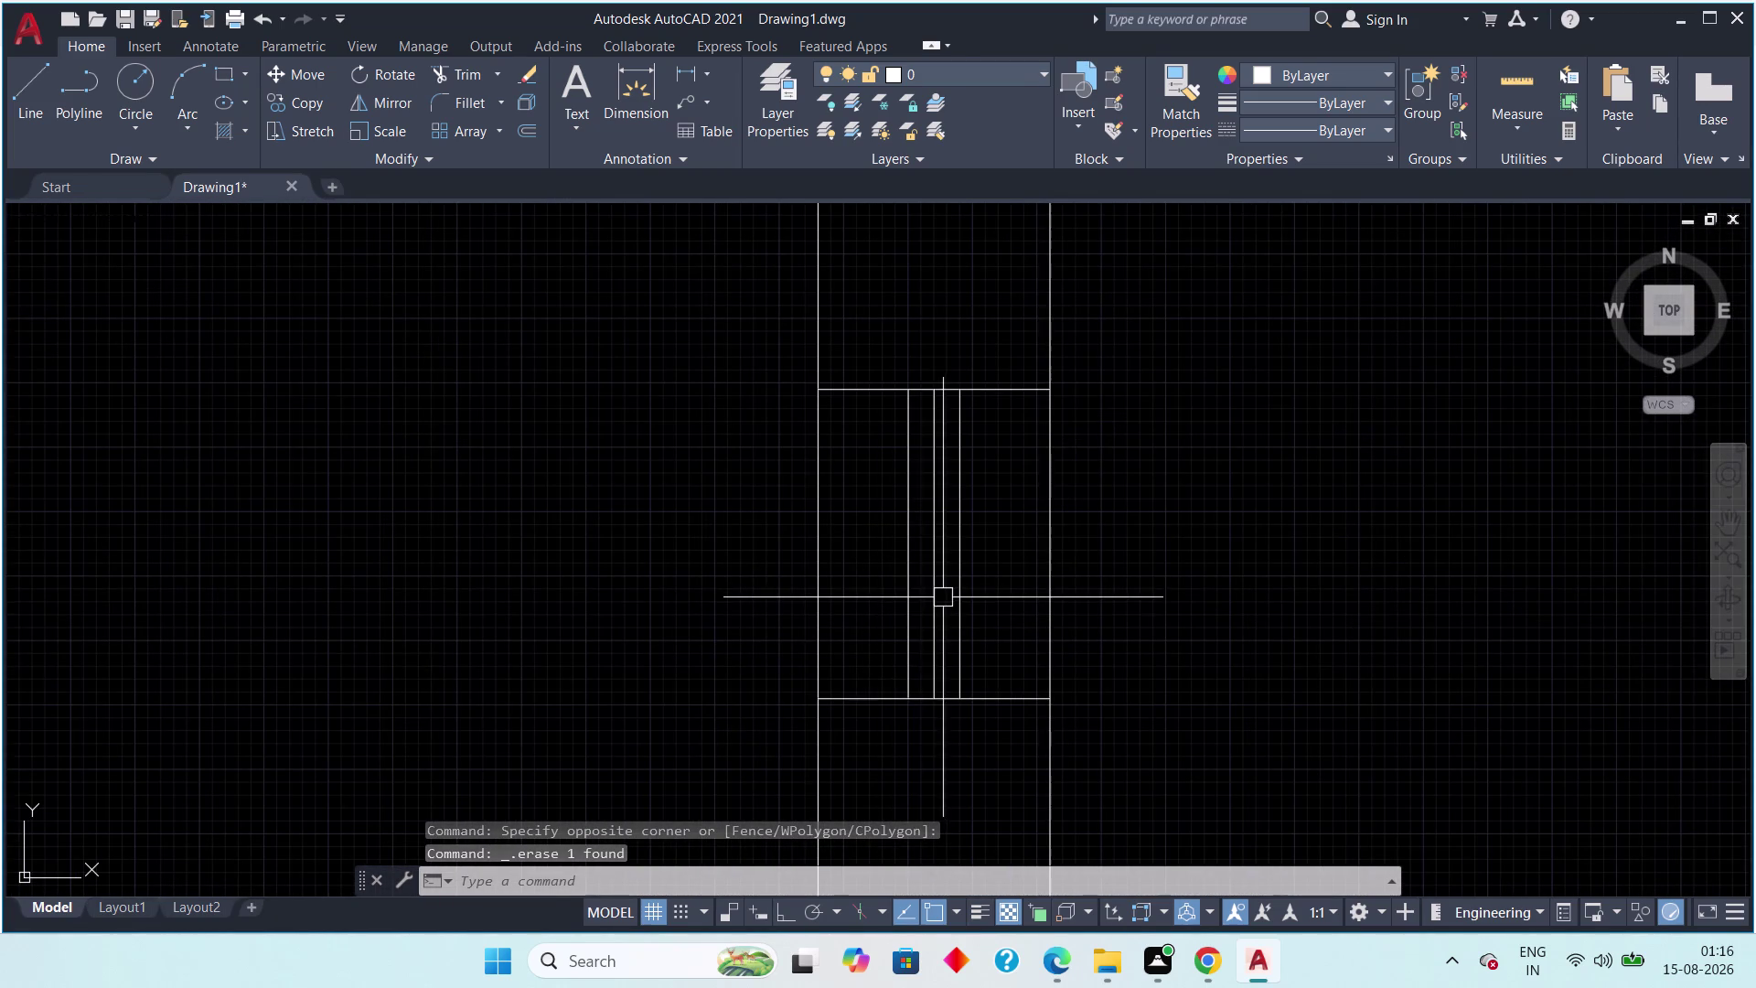
click(931, 602)
key(Delete)
Erase the stray vertical lines from two more window openings.
scroll(down, 3)
middle_drag(938, 763, 935, 716)
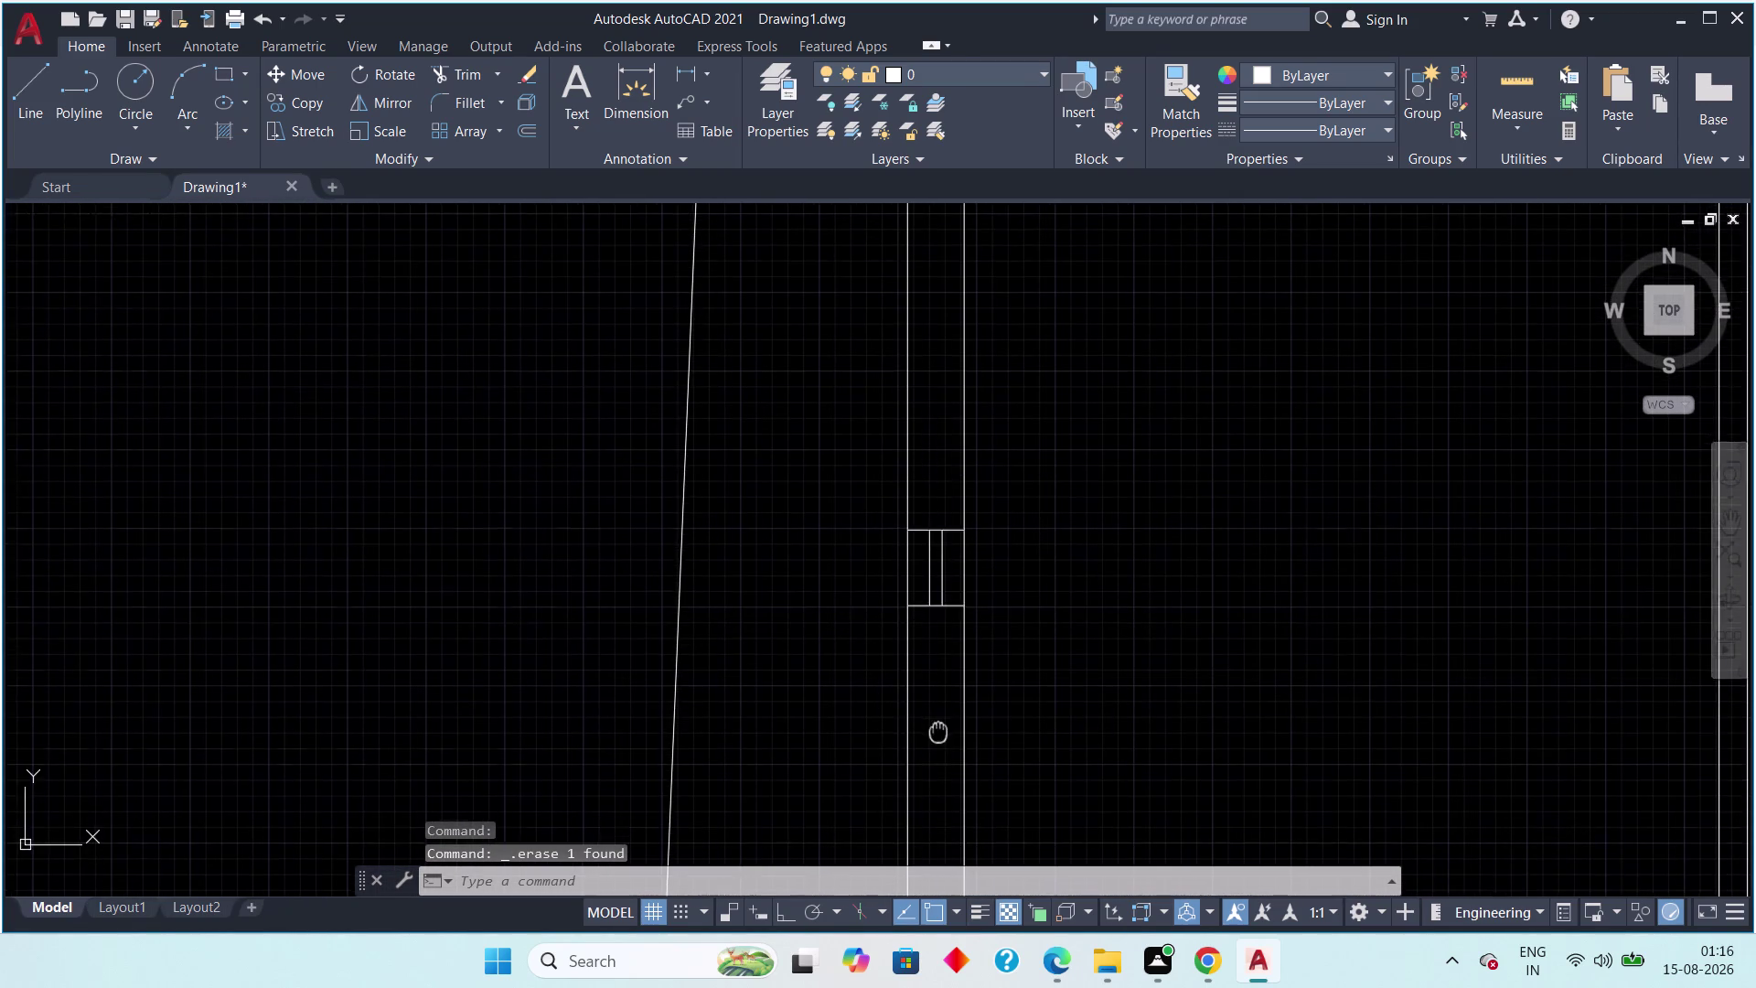
middle_drag(935, 716, 927, 662)
scroll(up, 3)
scroll(down, 3)
middle_drag(937, 610, 951, 327)
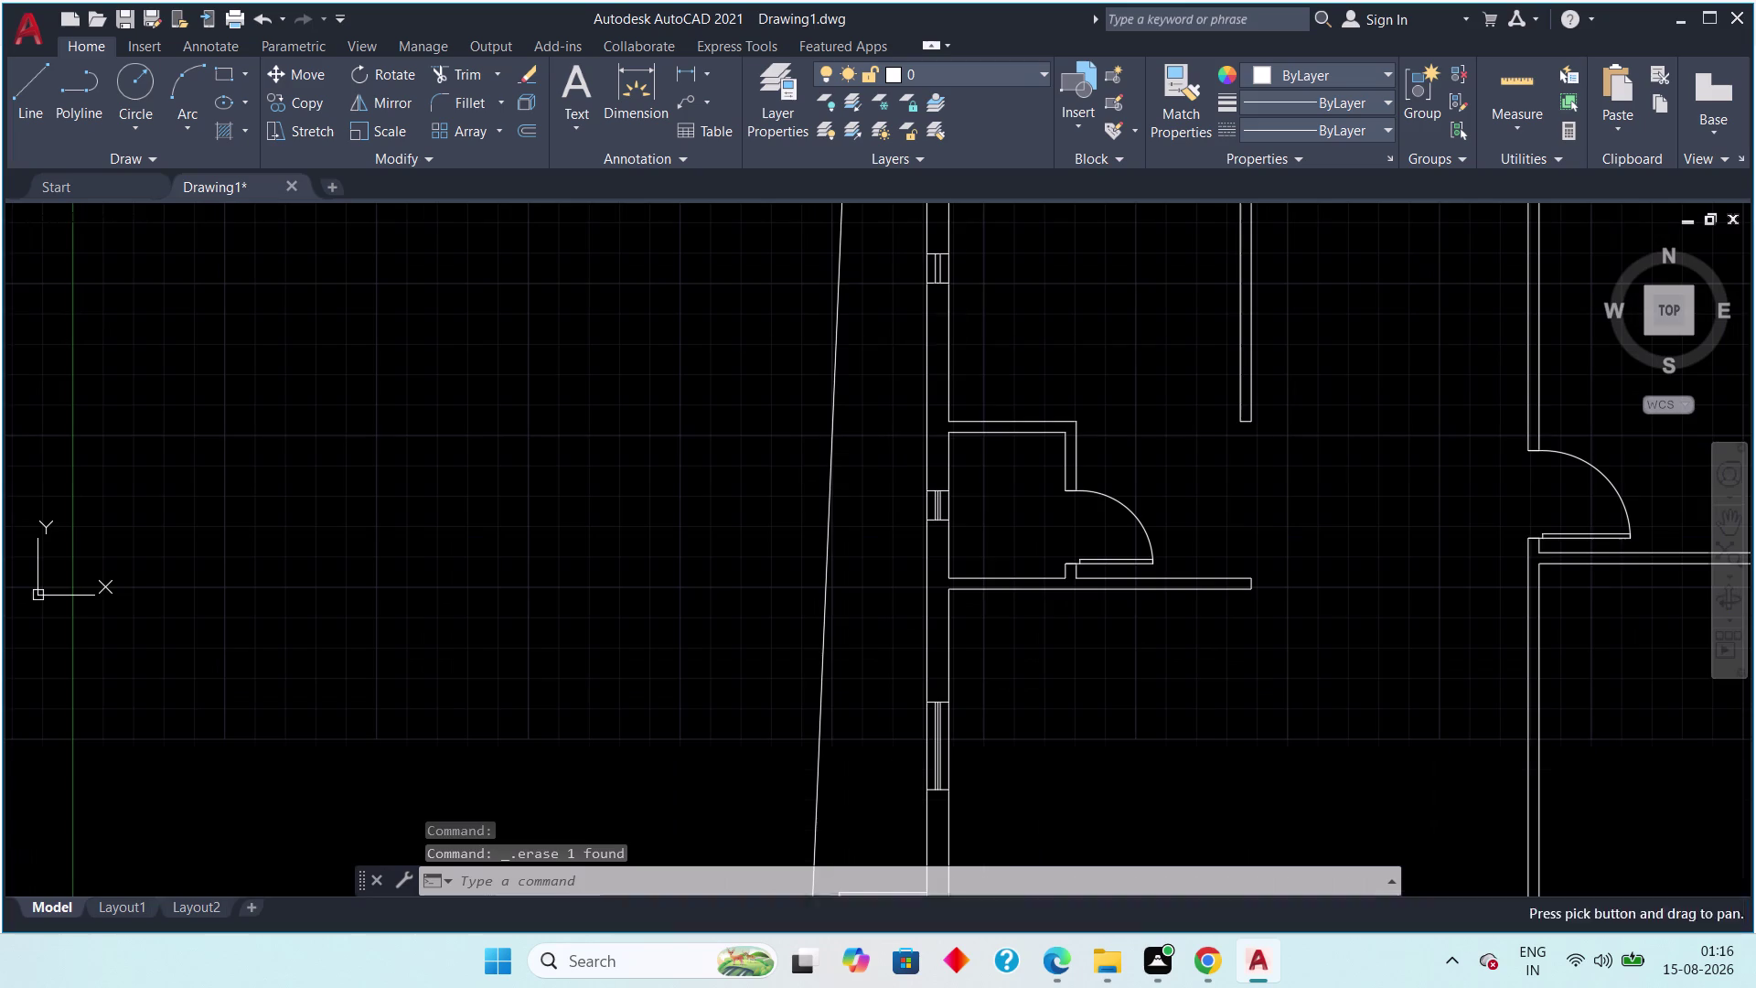
scroll(up, 3)
middle_drag(1117, 480, 1103, 522)
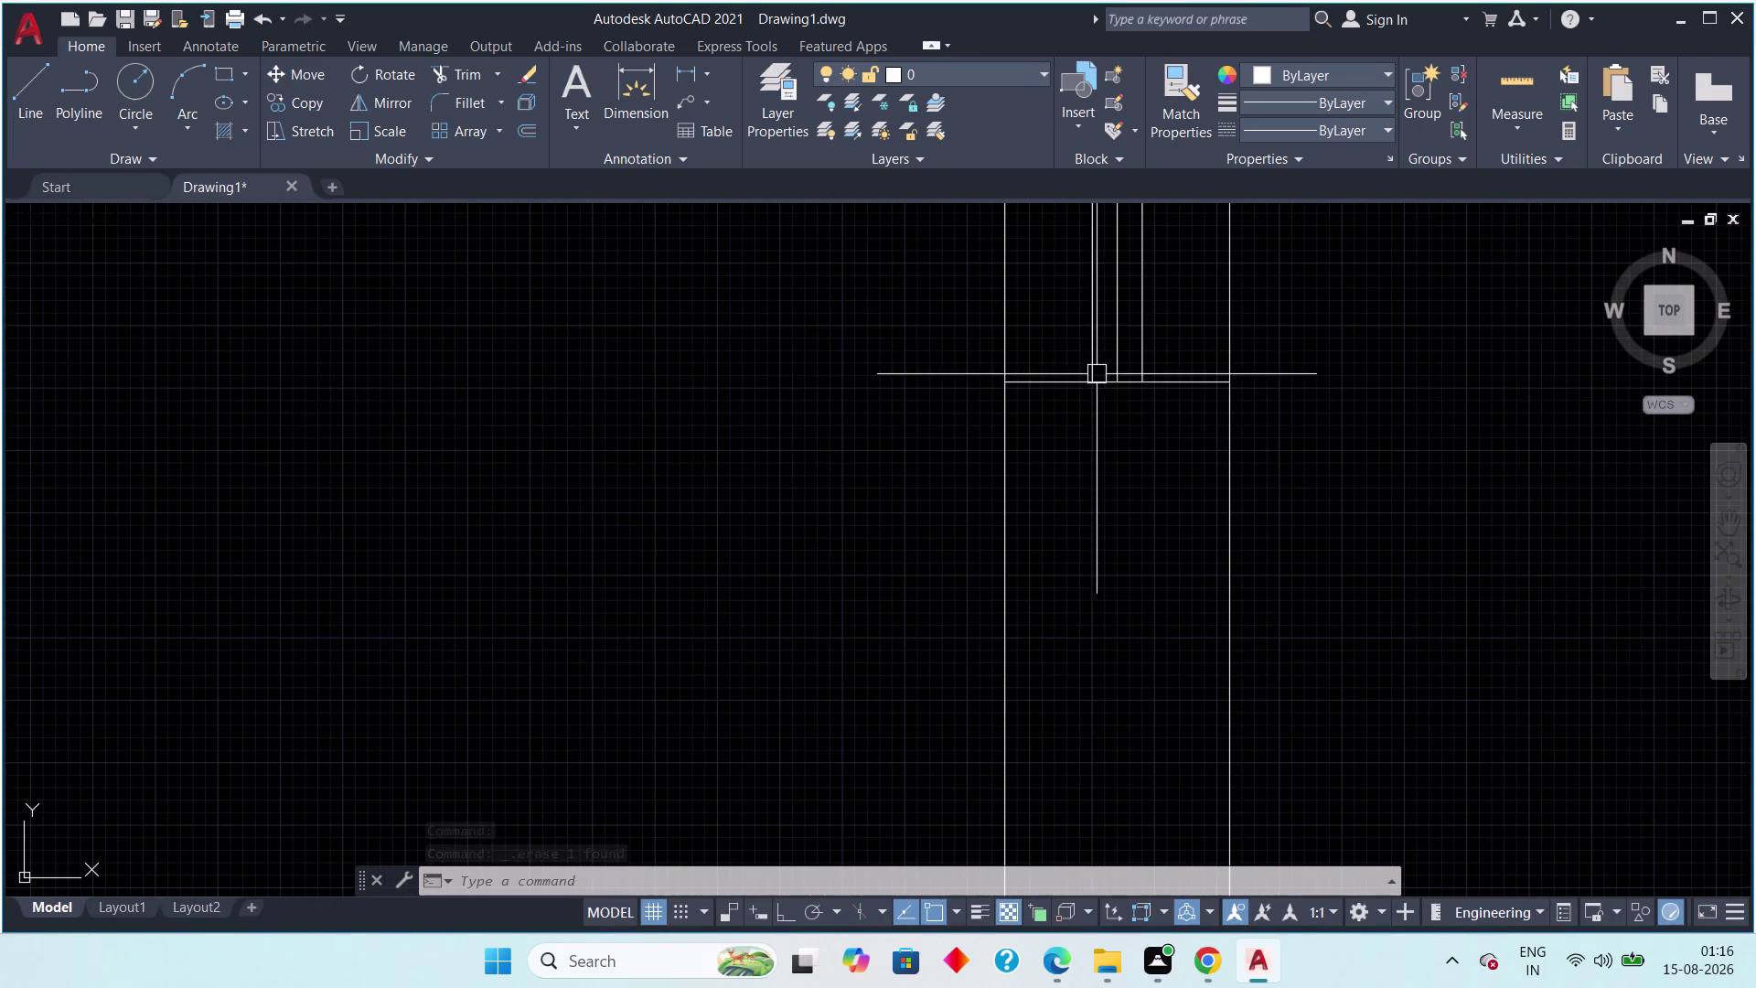
click(1114, 349)
key(Delete)
scroll(down, 3)
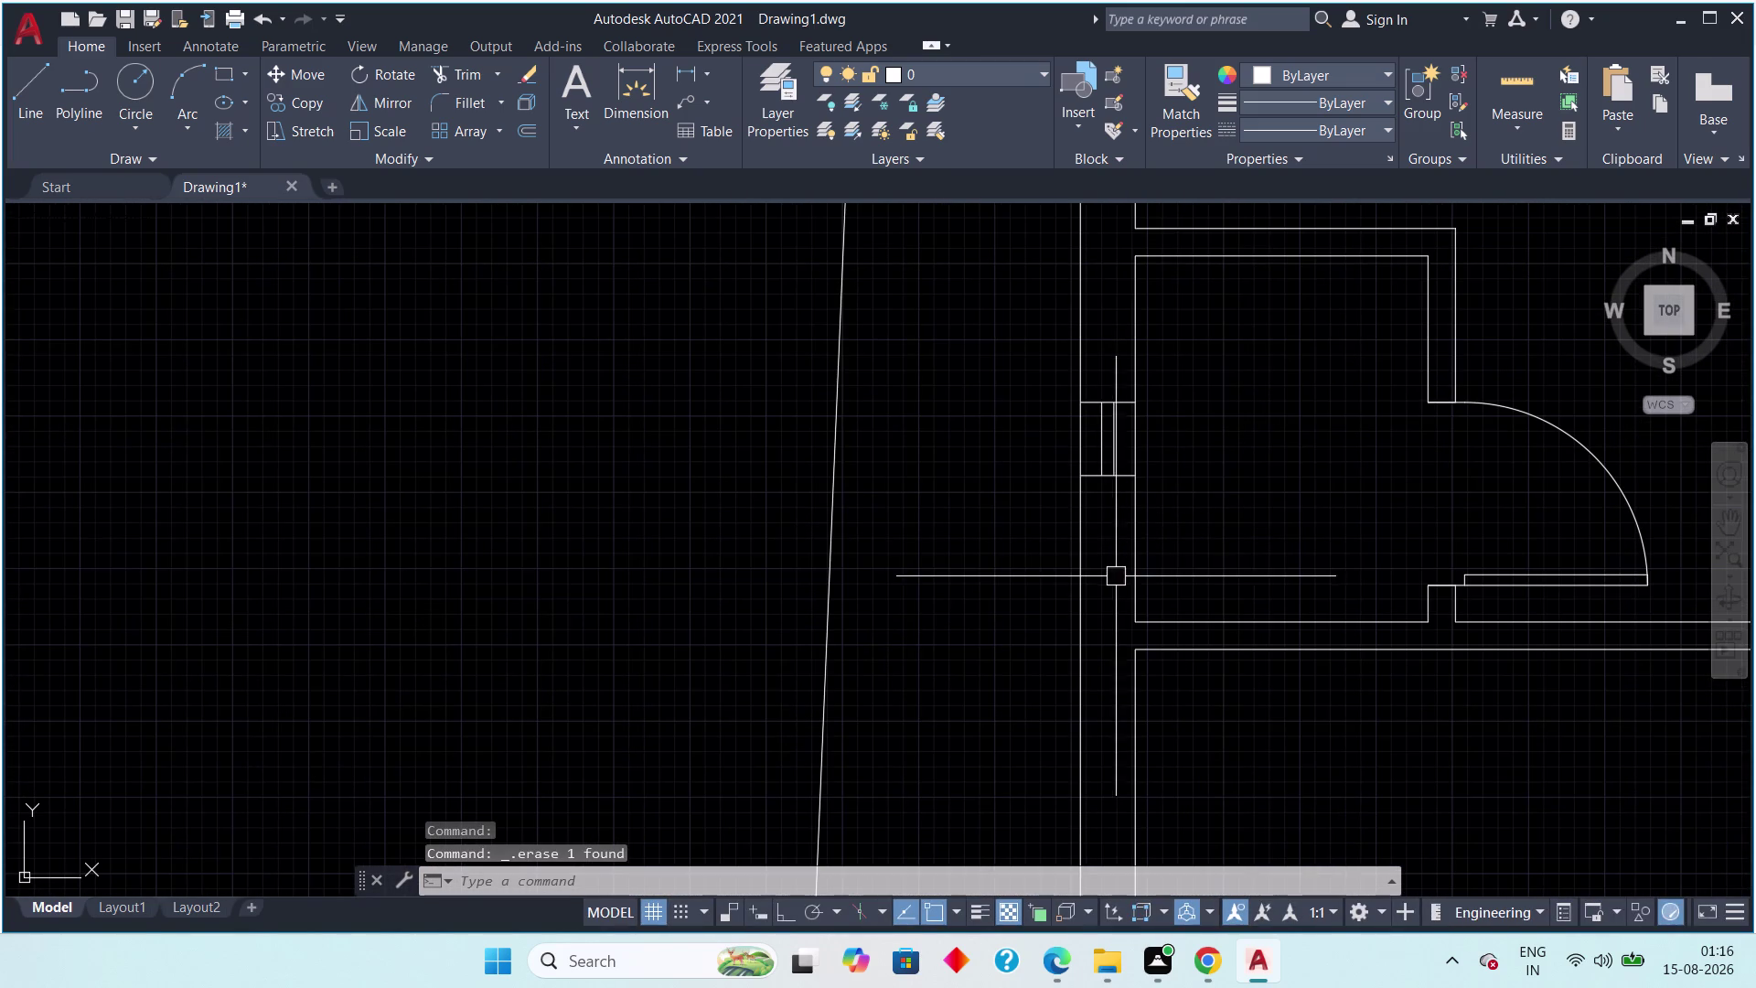
middle_drag(1103, 568, 1107, 156)
scroll(up, 3)
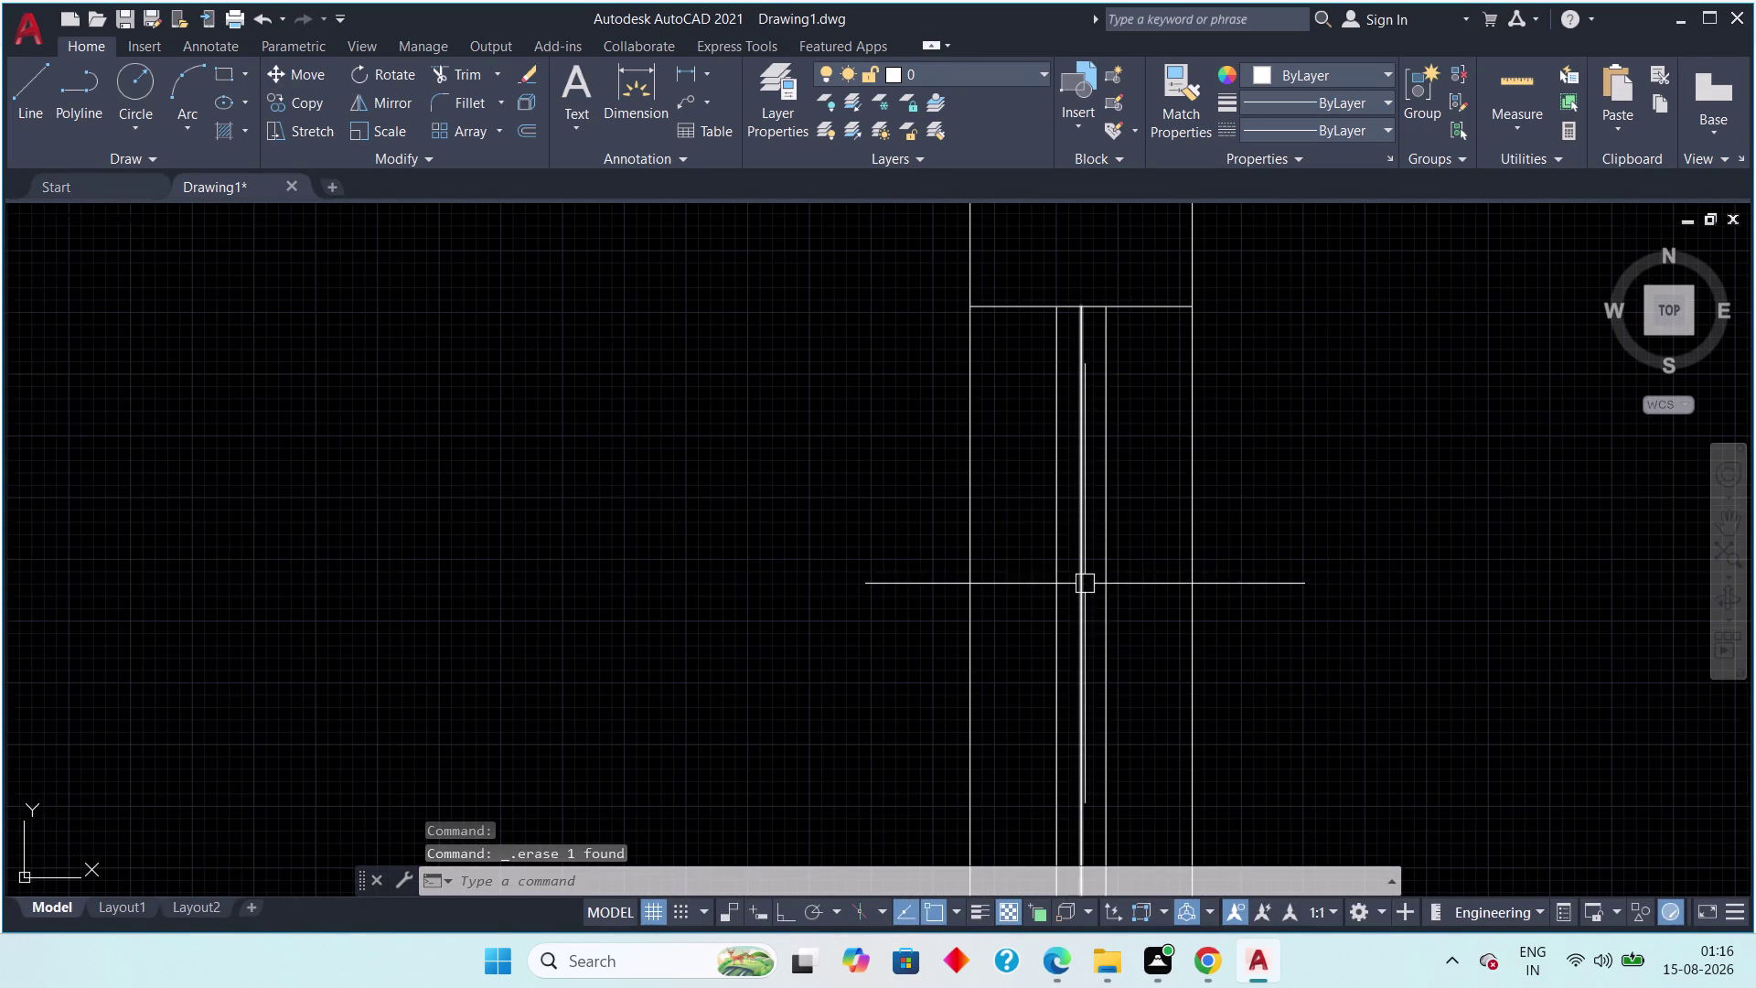
click(1084, 583)
key(Delete)
Erase the stray lines in the window by the door, the long window and one more.
scroll(down, 3)
middle_drag(1224, 627, 1069, 185)
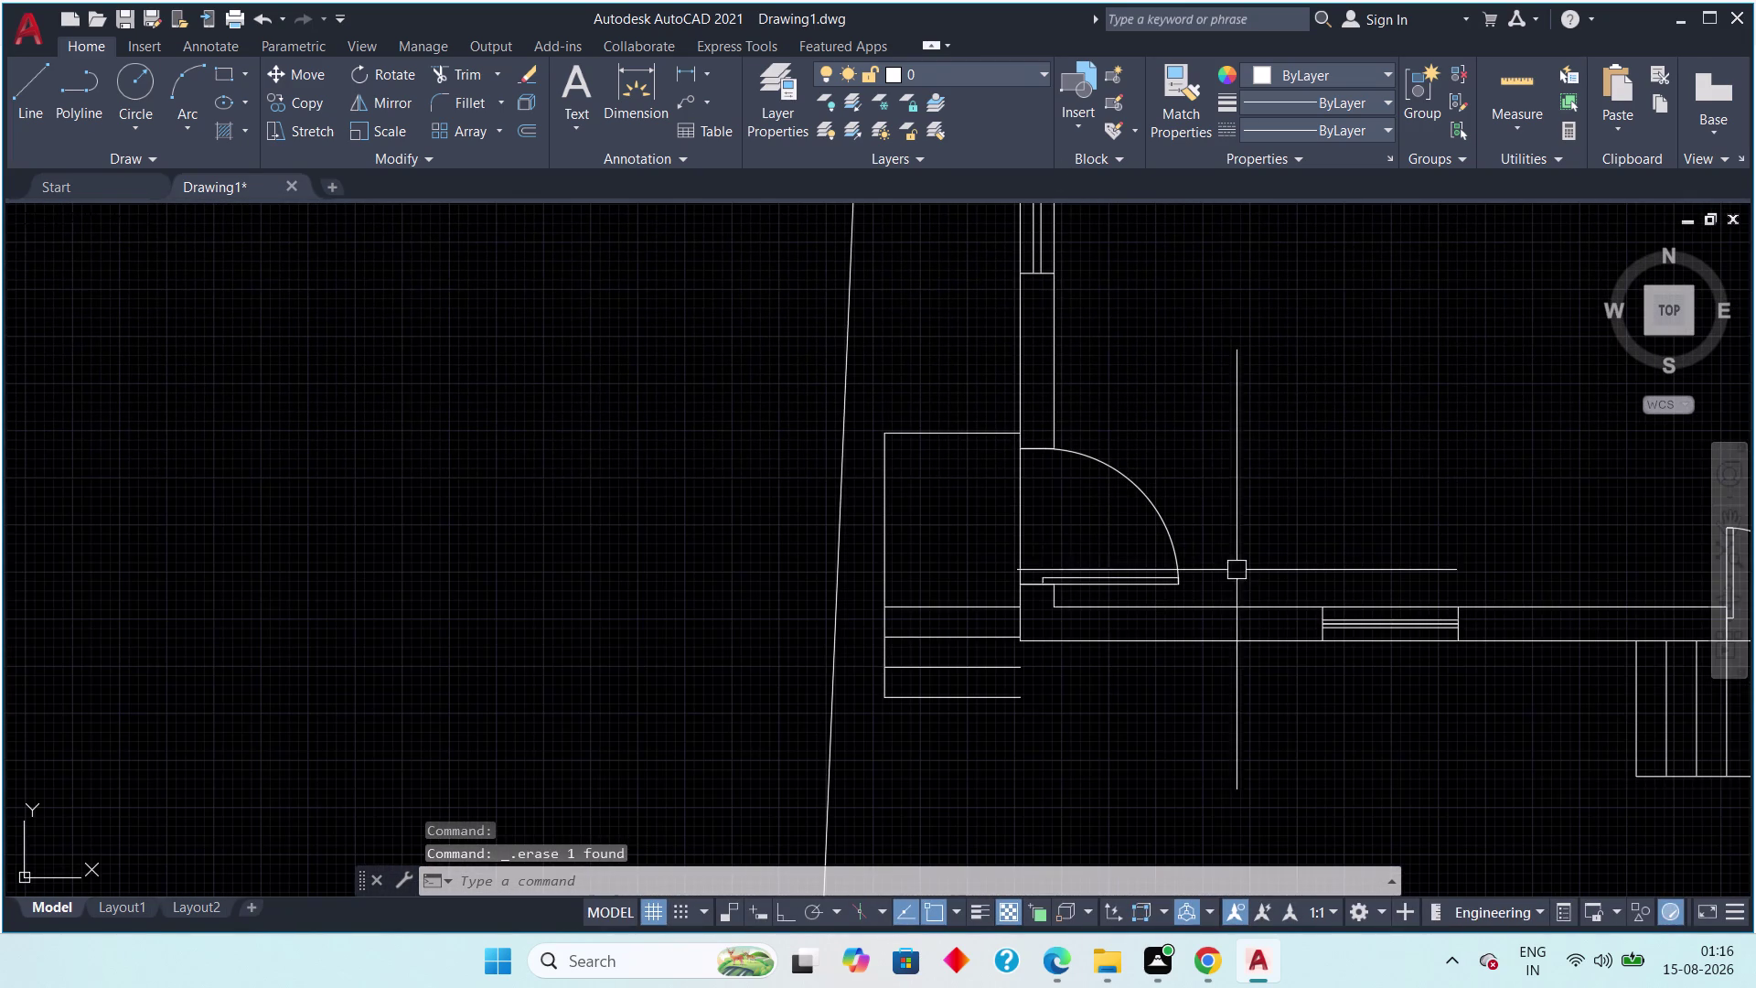
scroll(up, 3)
click(1354, 593)
key(Delete)
scroll(down, 3)
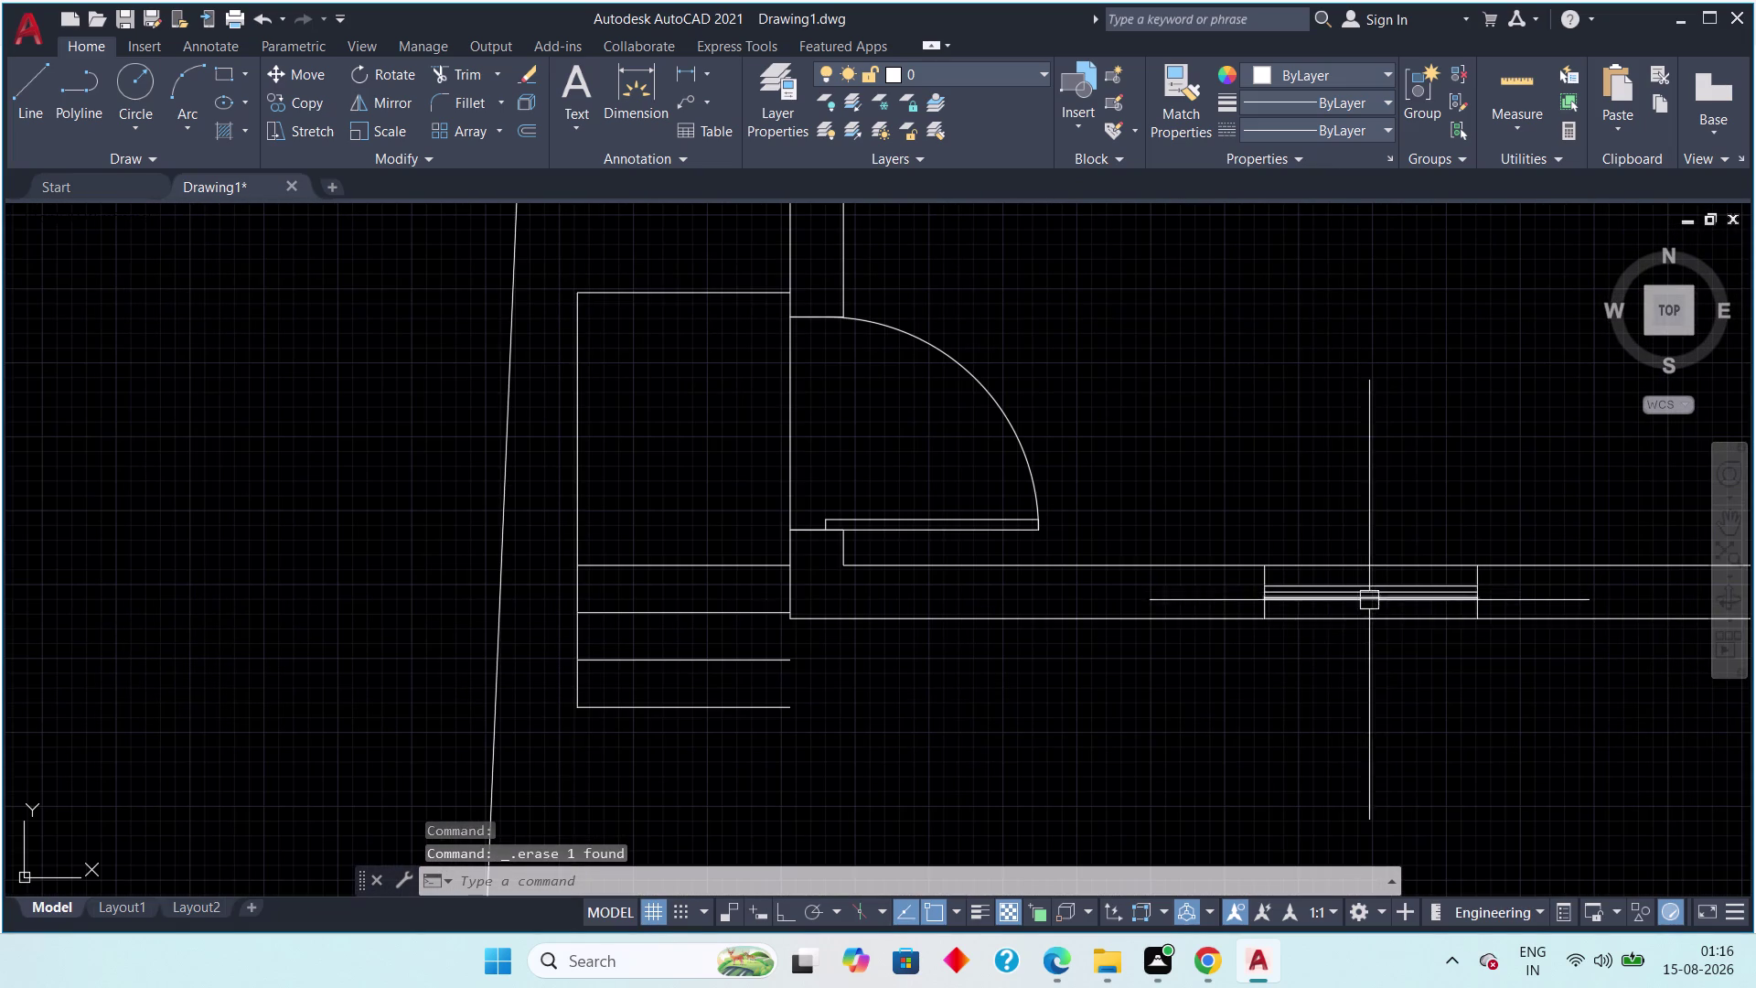
scroll(up, 3)
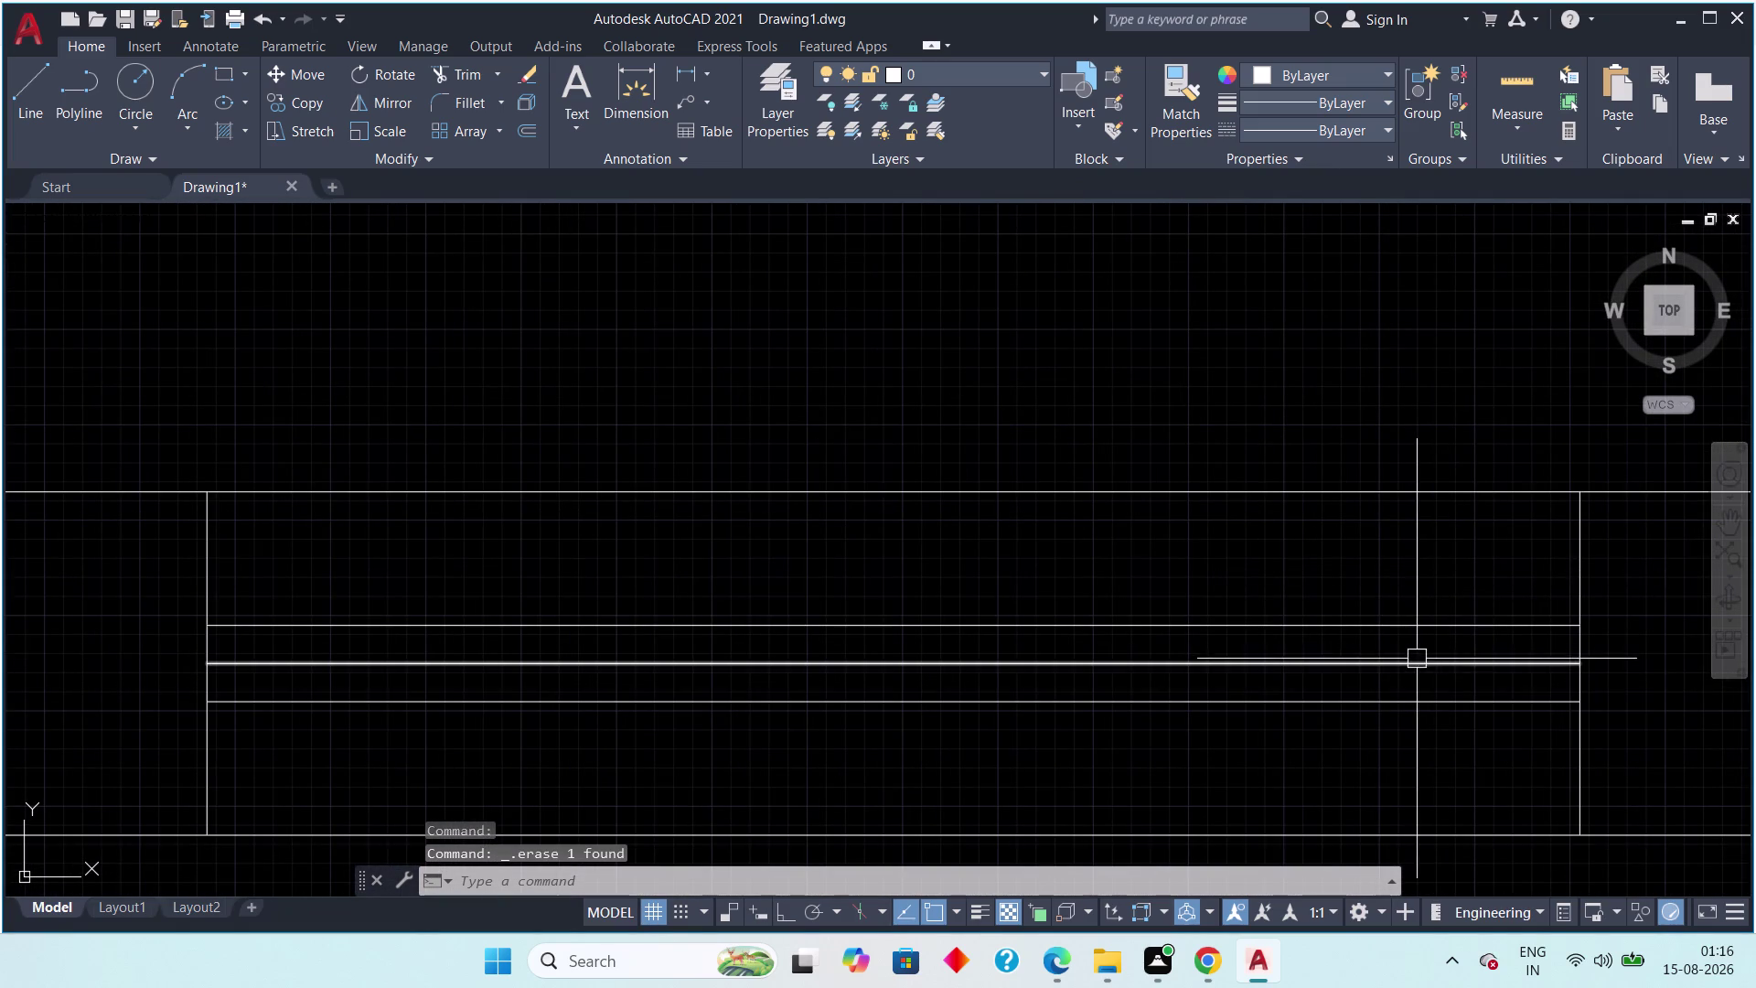
click(1417, 659)
key(Delete)
scroll(down, 3)
middle_drag(1469, 629, 828, 577)
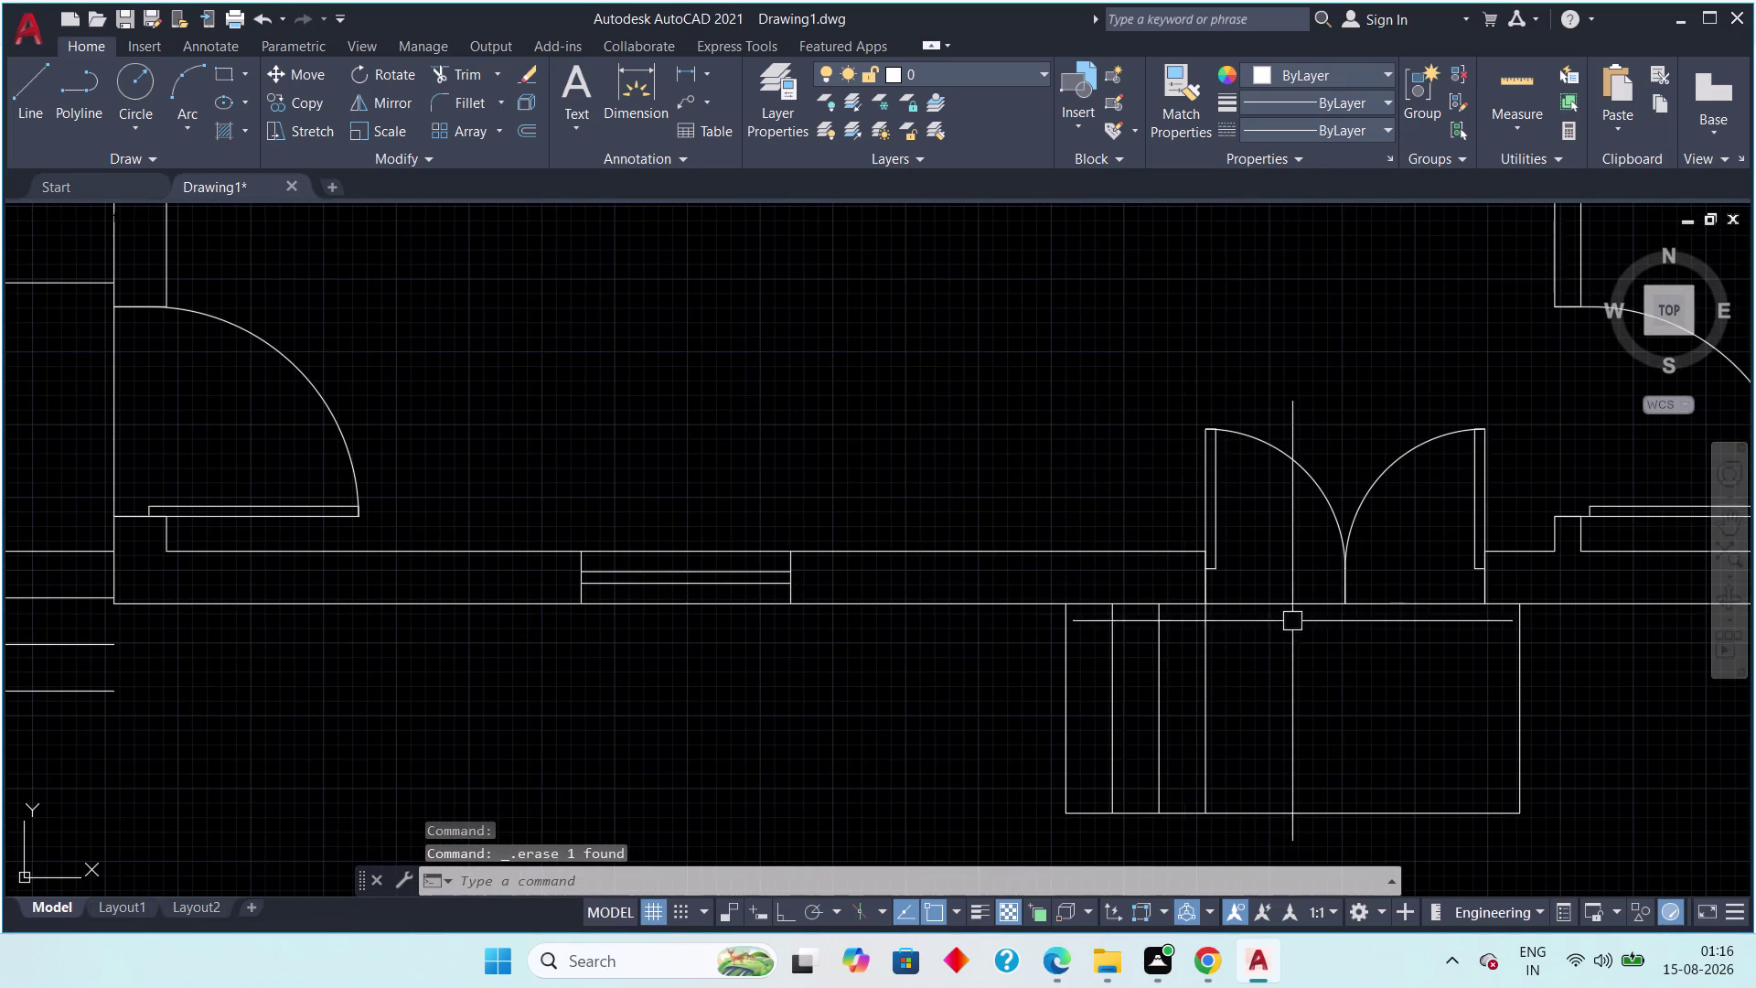
middle_drag(1318, 621, 743, 588)
scroll(up, 3)
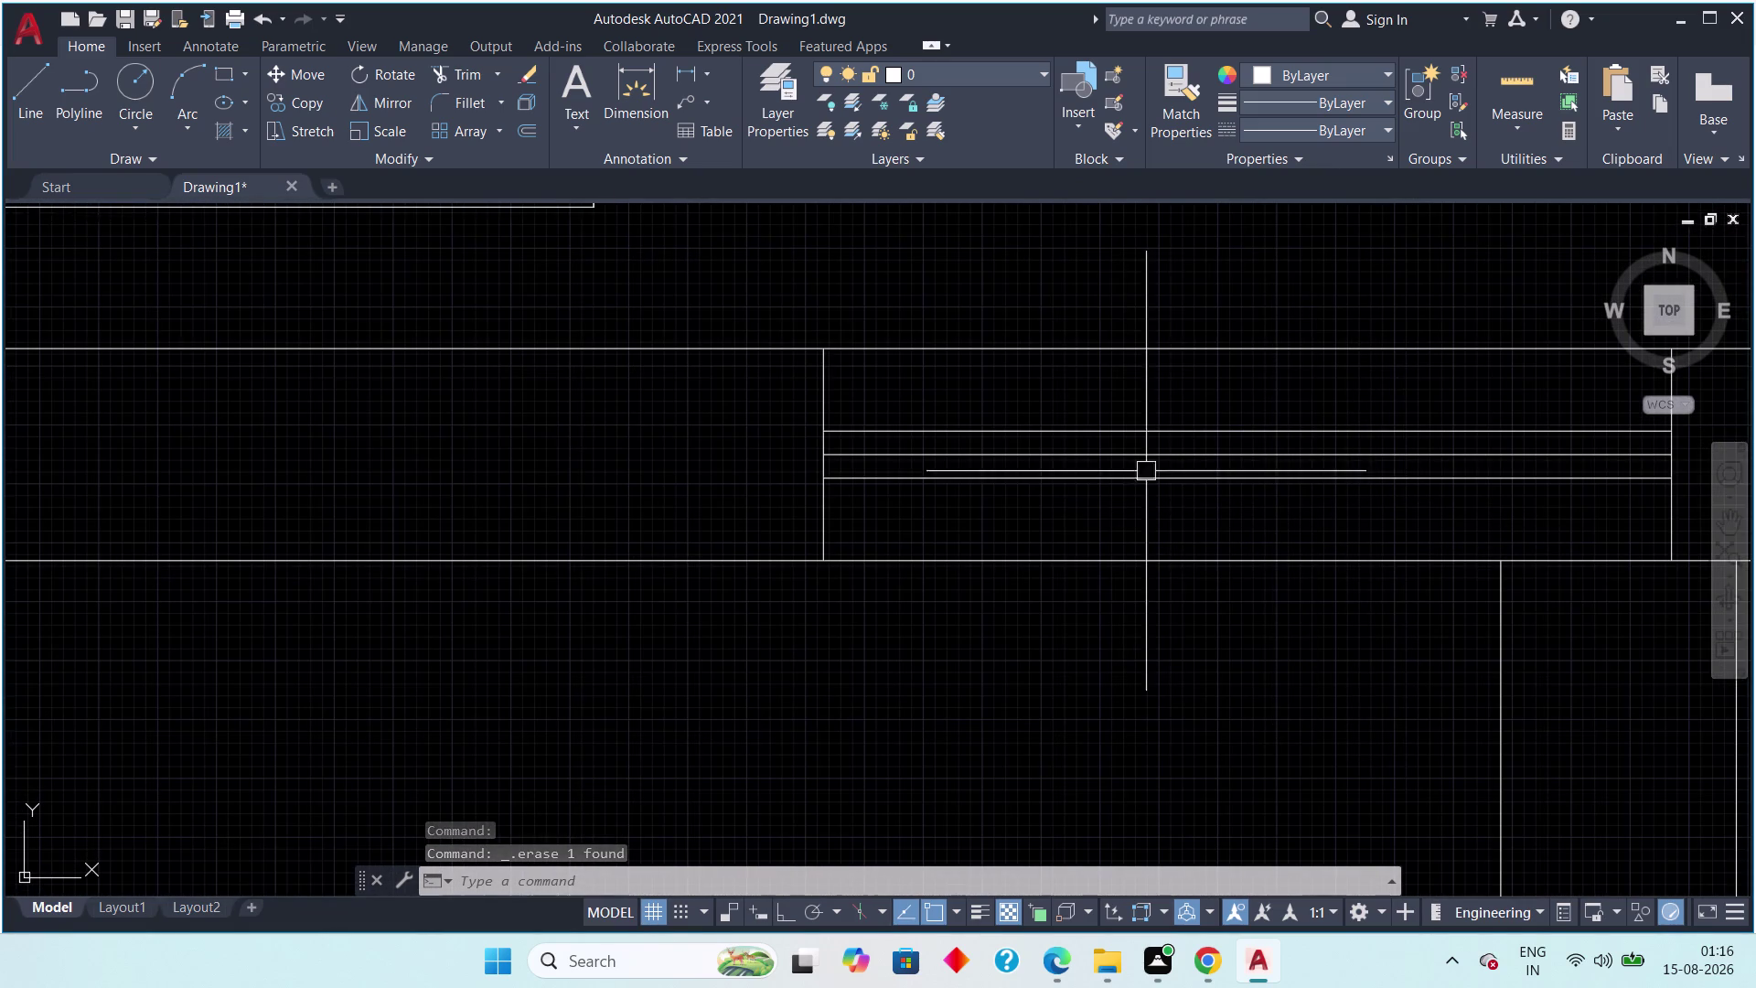
click(1112, 462)
key(Delete)
scroll(down, 3)
middle_drag(1163, 512, 563, 495)
middle_drag(1126, 466, 1043, 627)
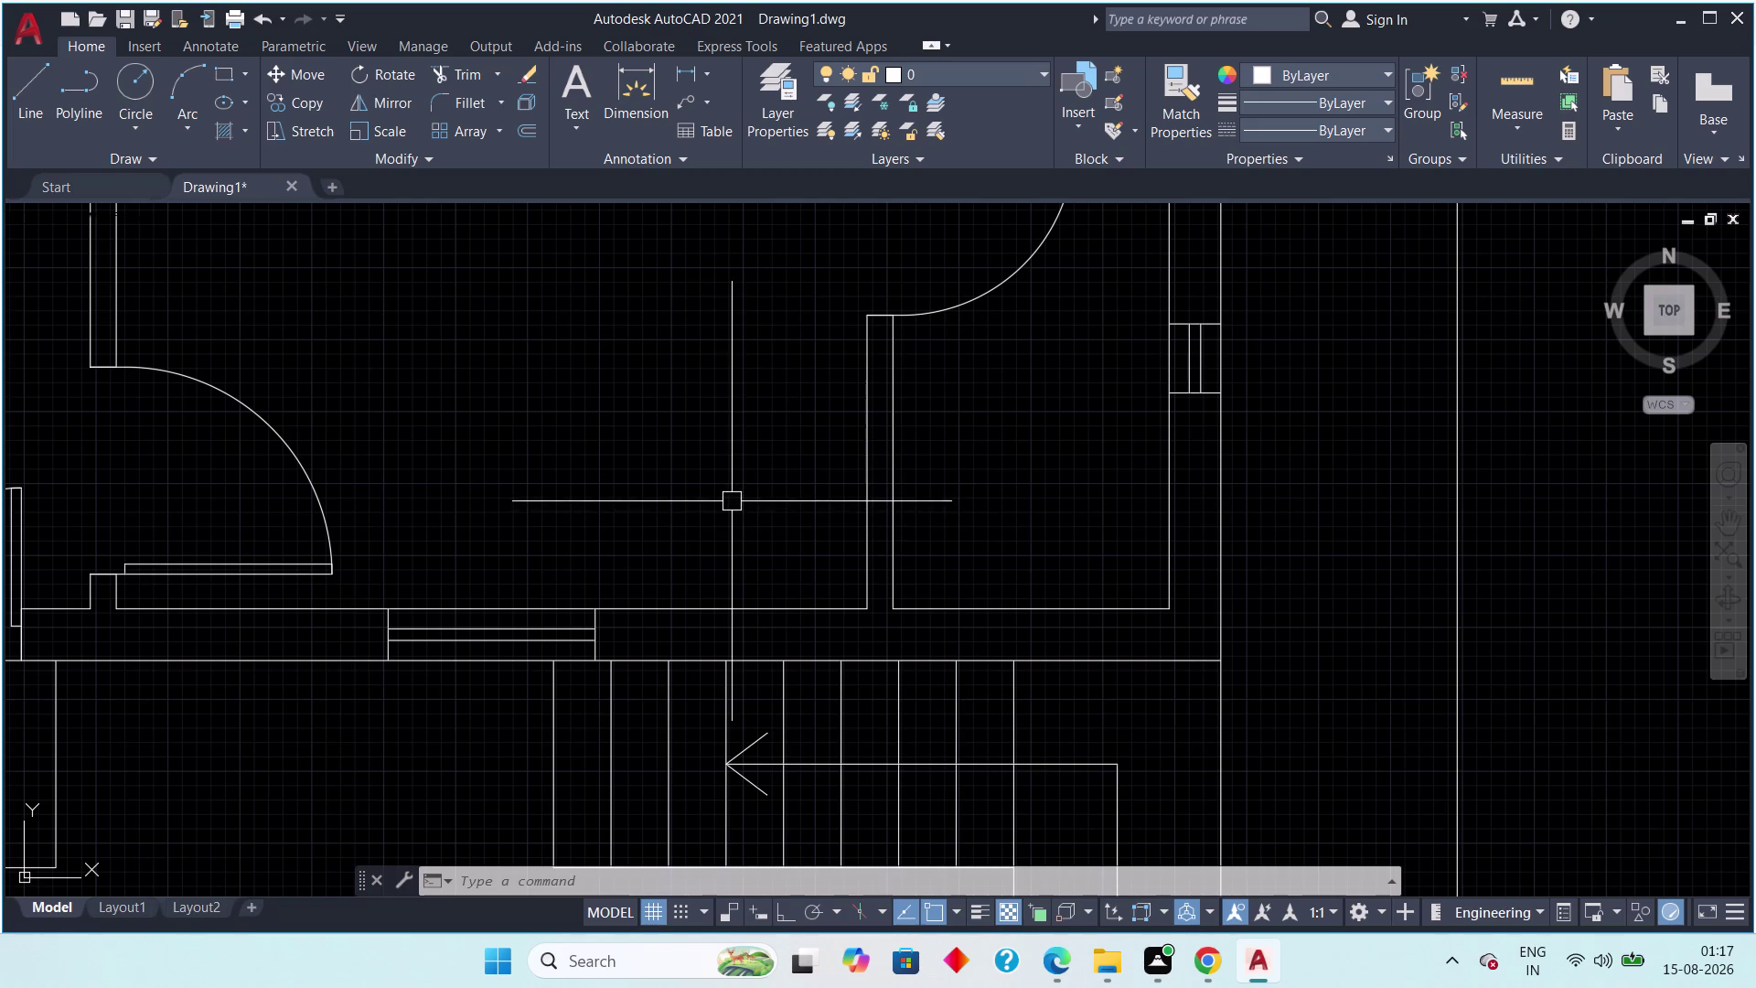
Zoom out and pan to centre the whole house plan within the plot boundary.
scroll(down, 3)
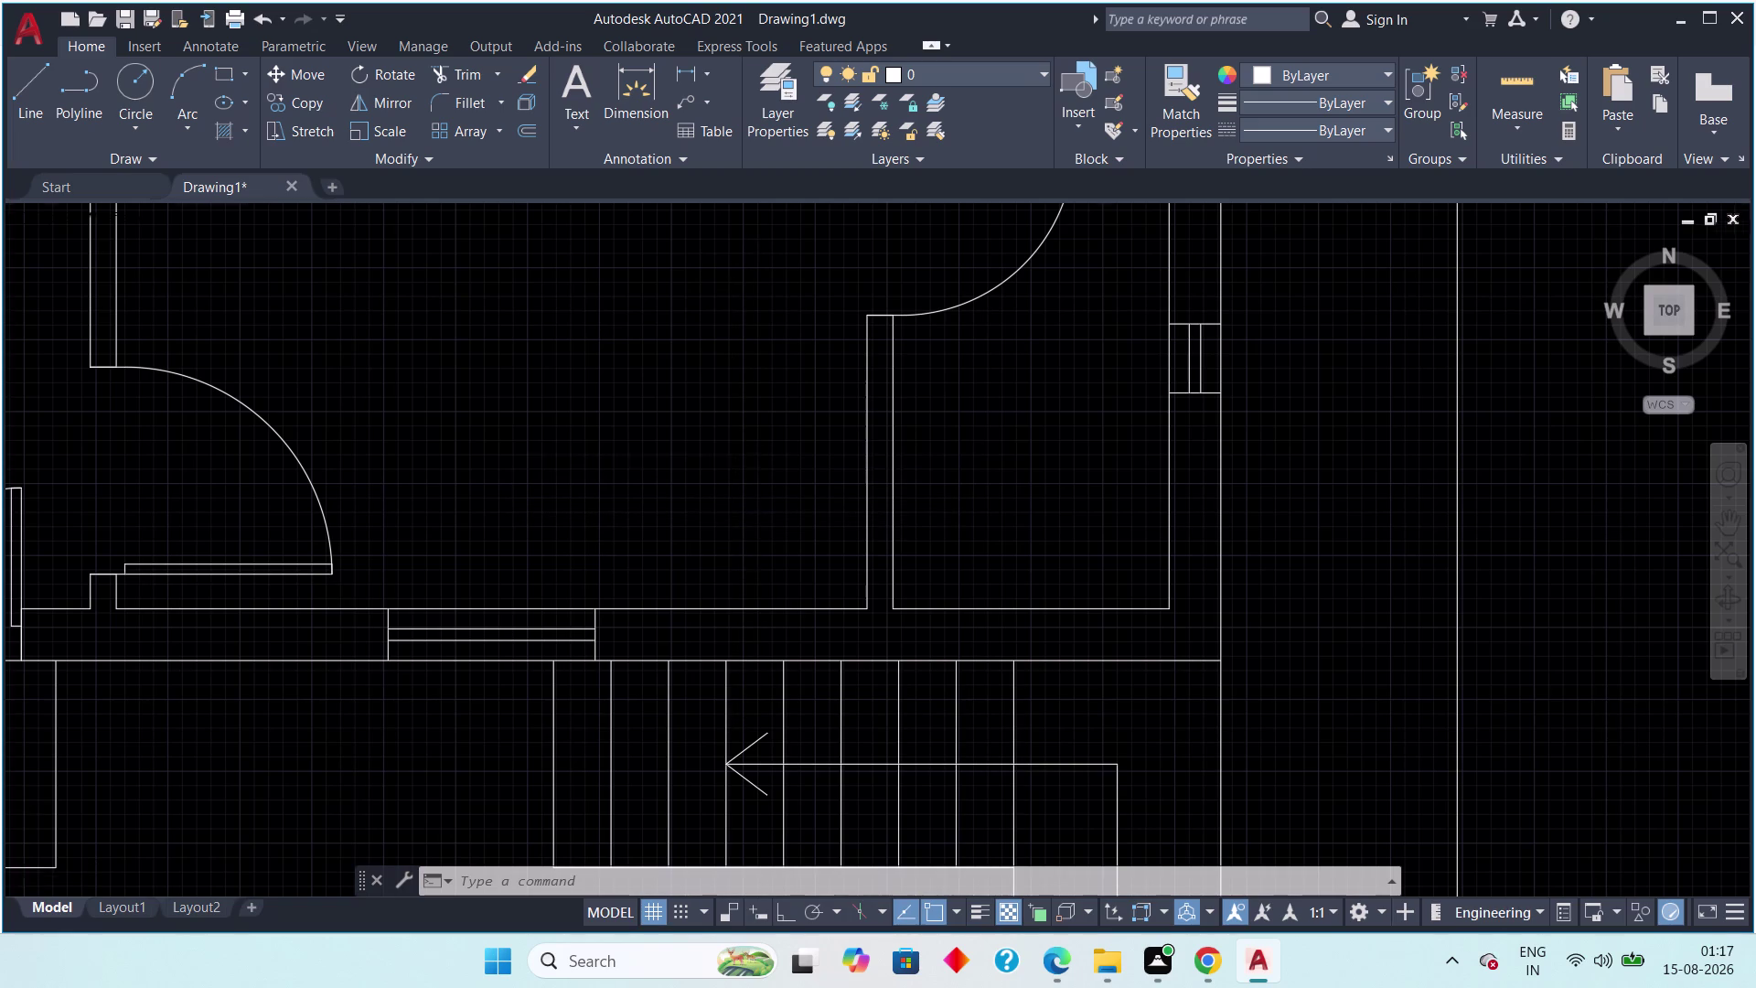
scroll(down, 3)
middle_drag(708, 381, 874, 432)
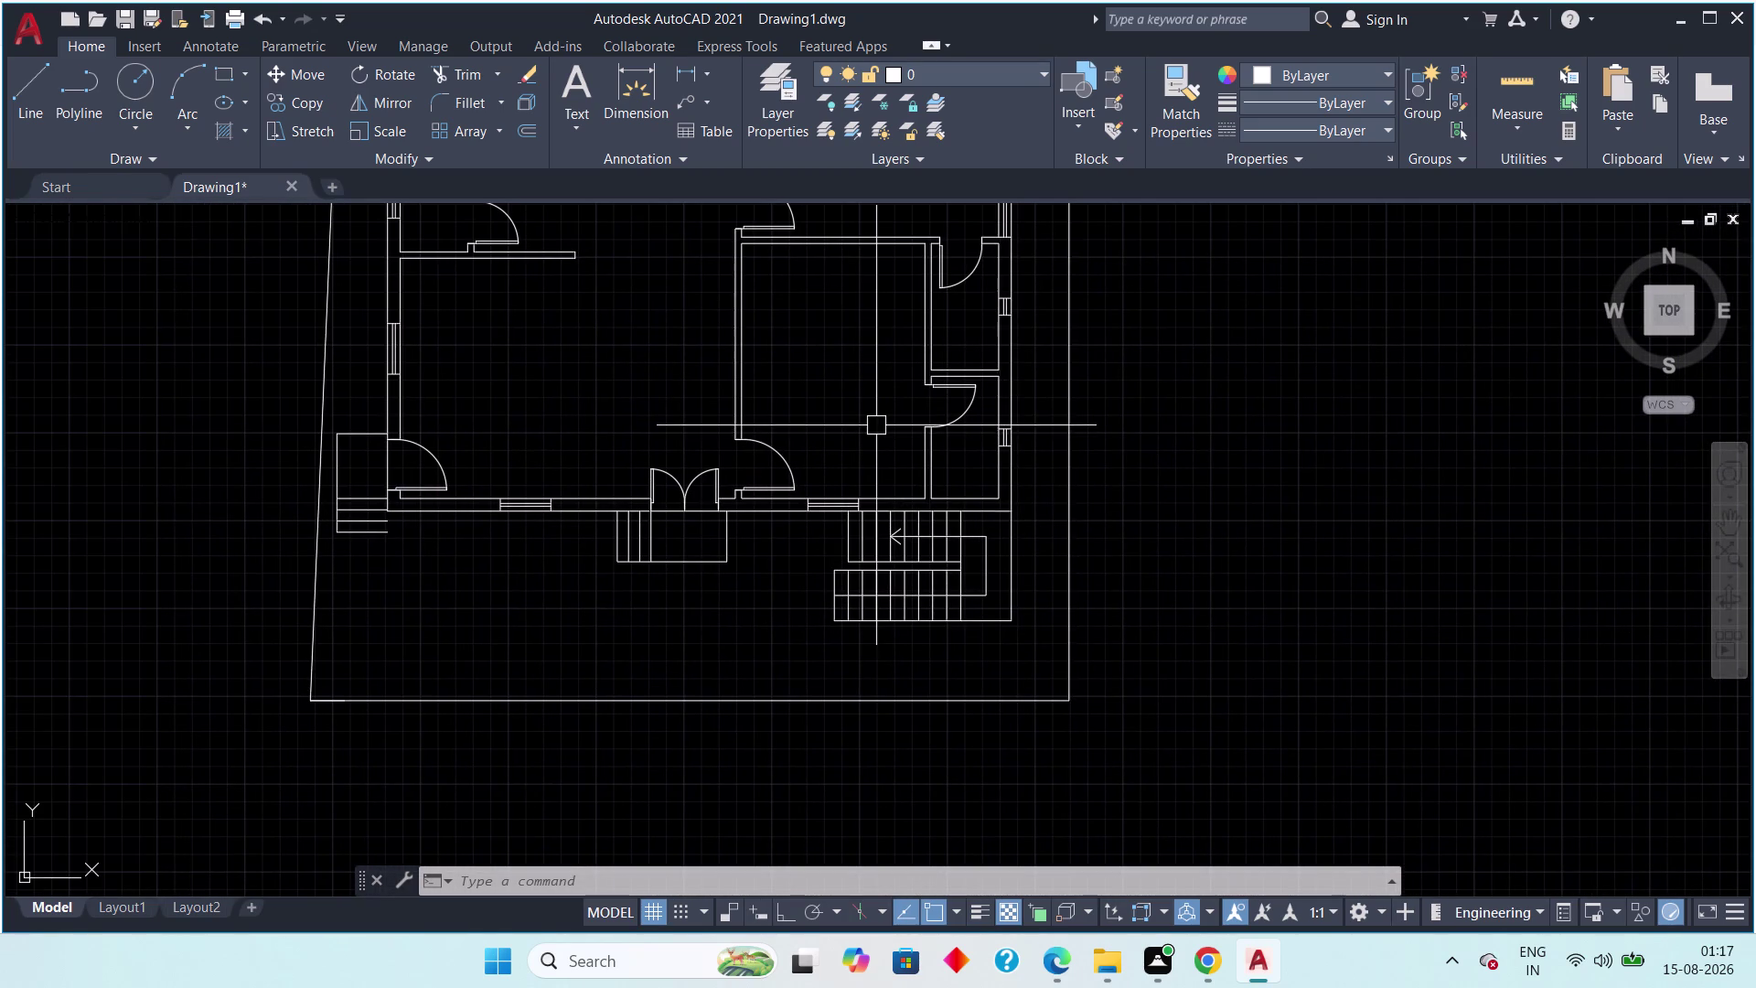
middle_drag(824, 415, 862, 412)
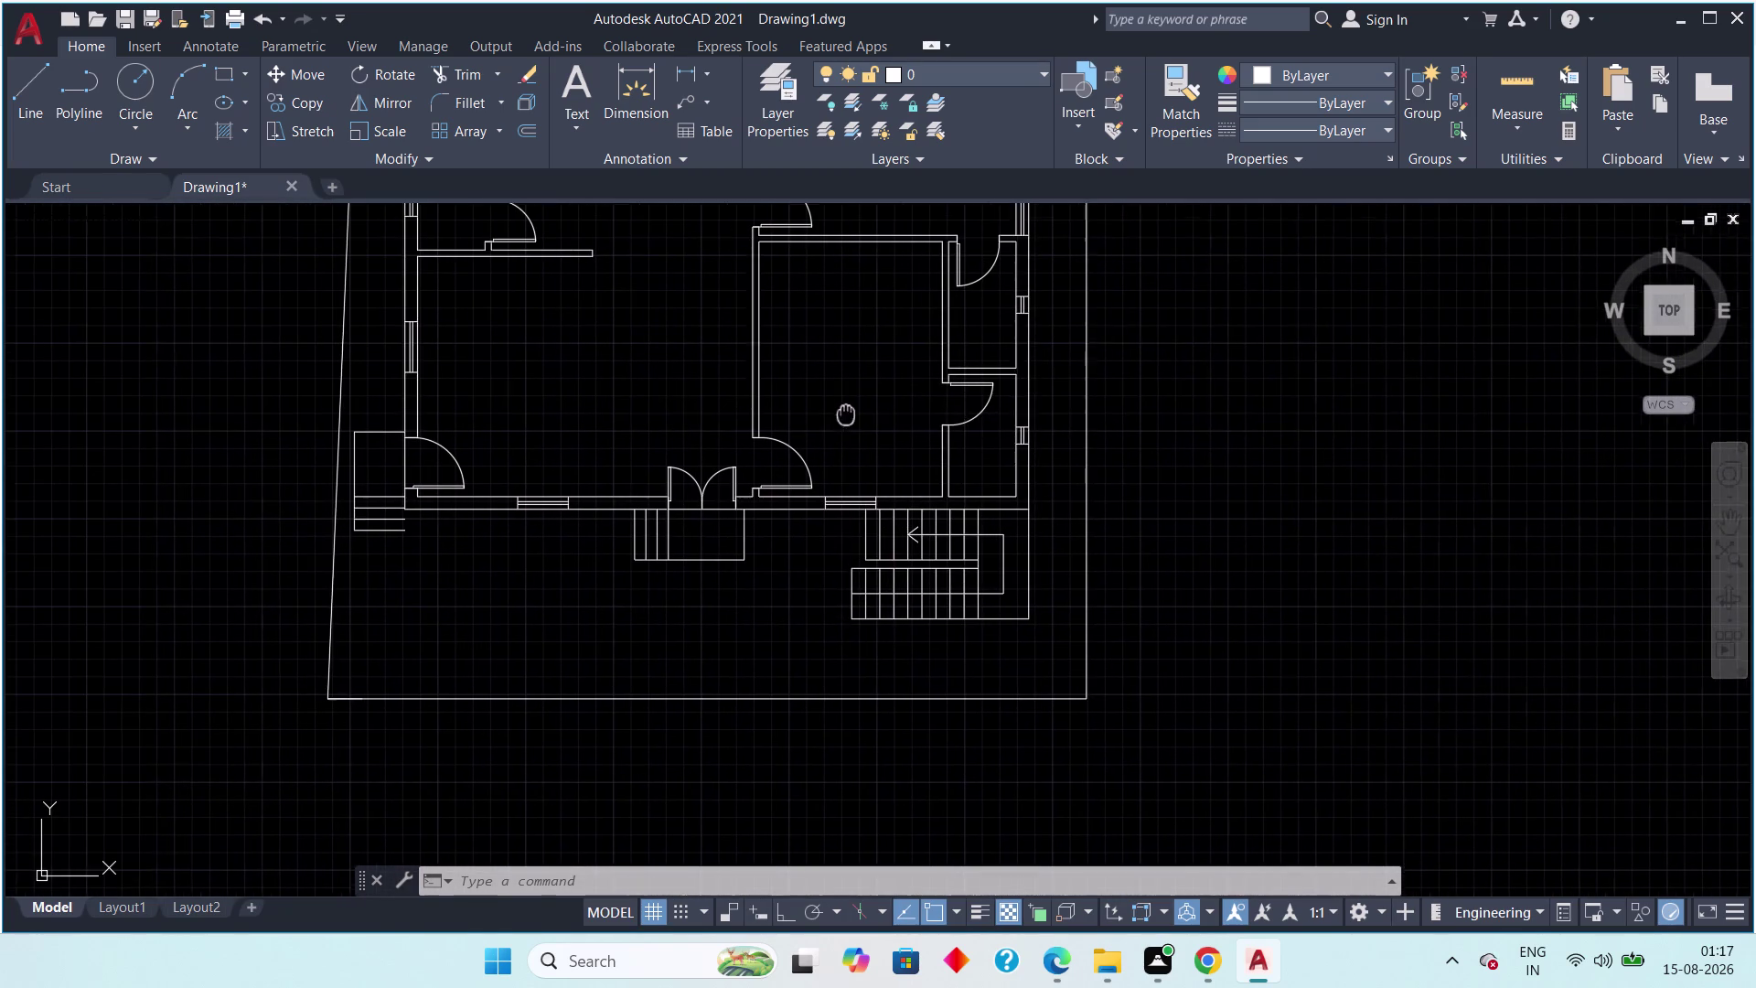
middle_drag(863, 412, 936, 453)
scroll(down, 3)
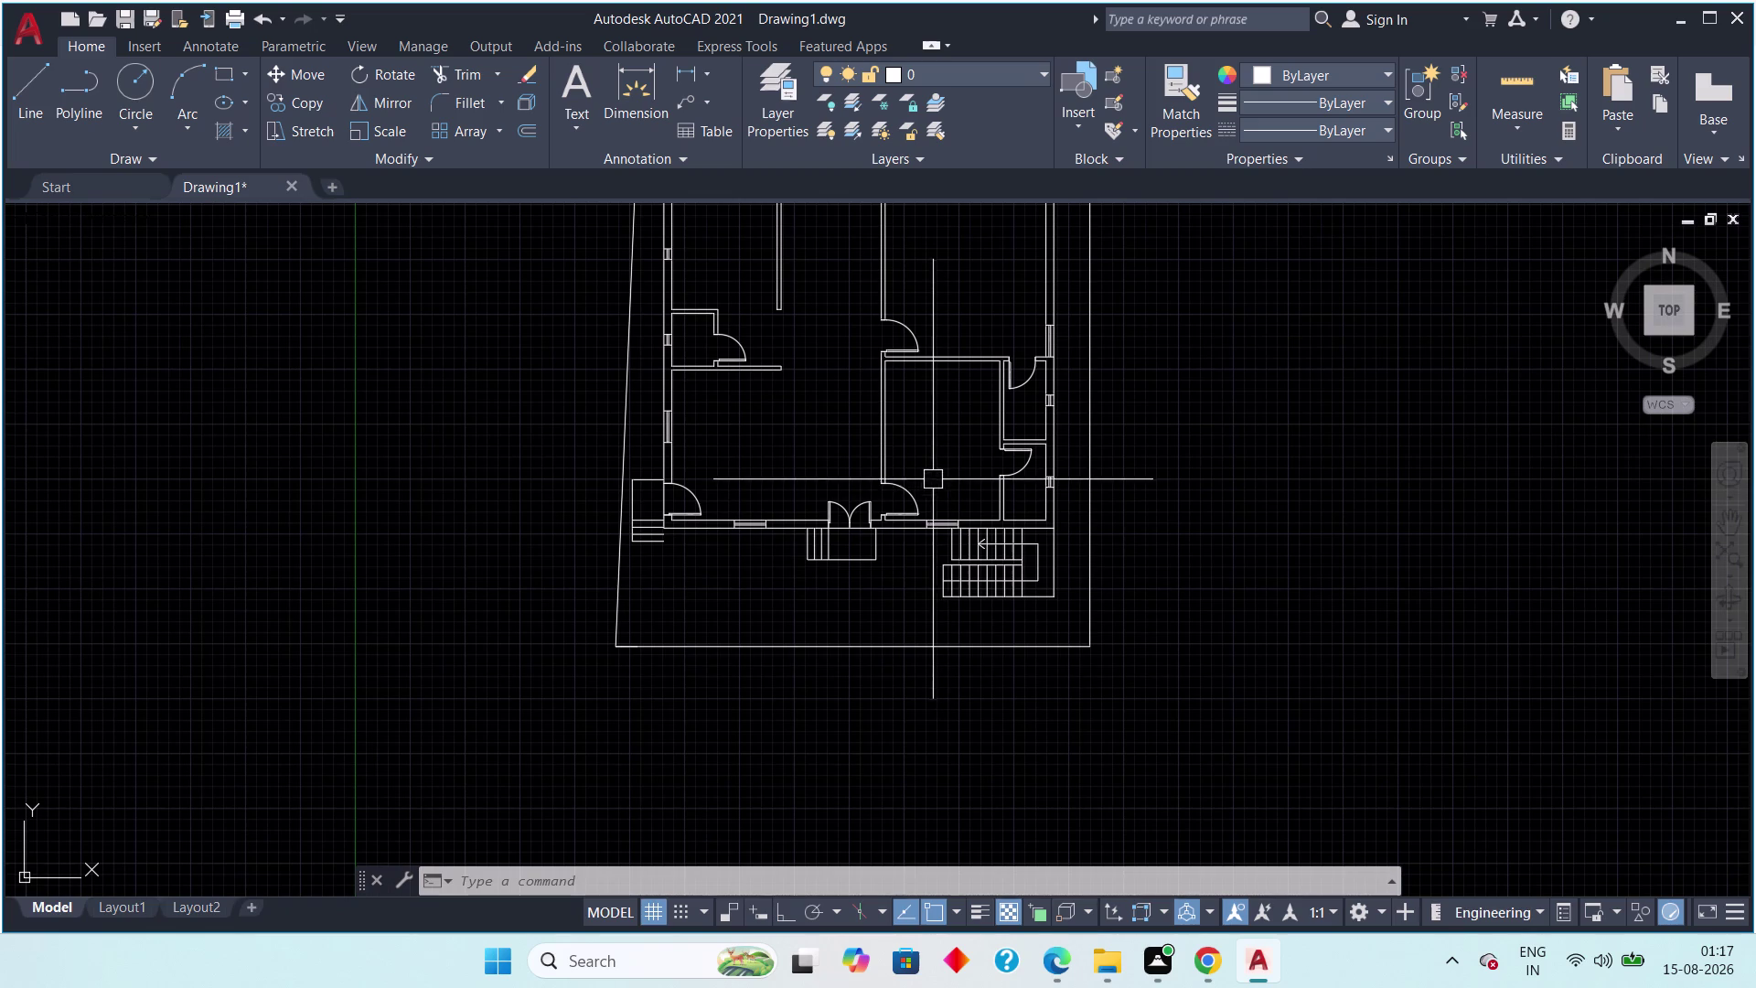
middle_drag(930, 478, 981, 587)
scroll(down, 3)
scroll(up, 3)
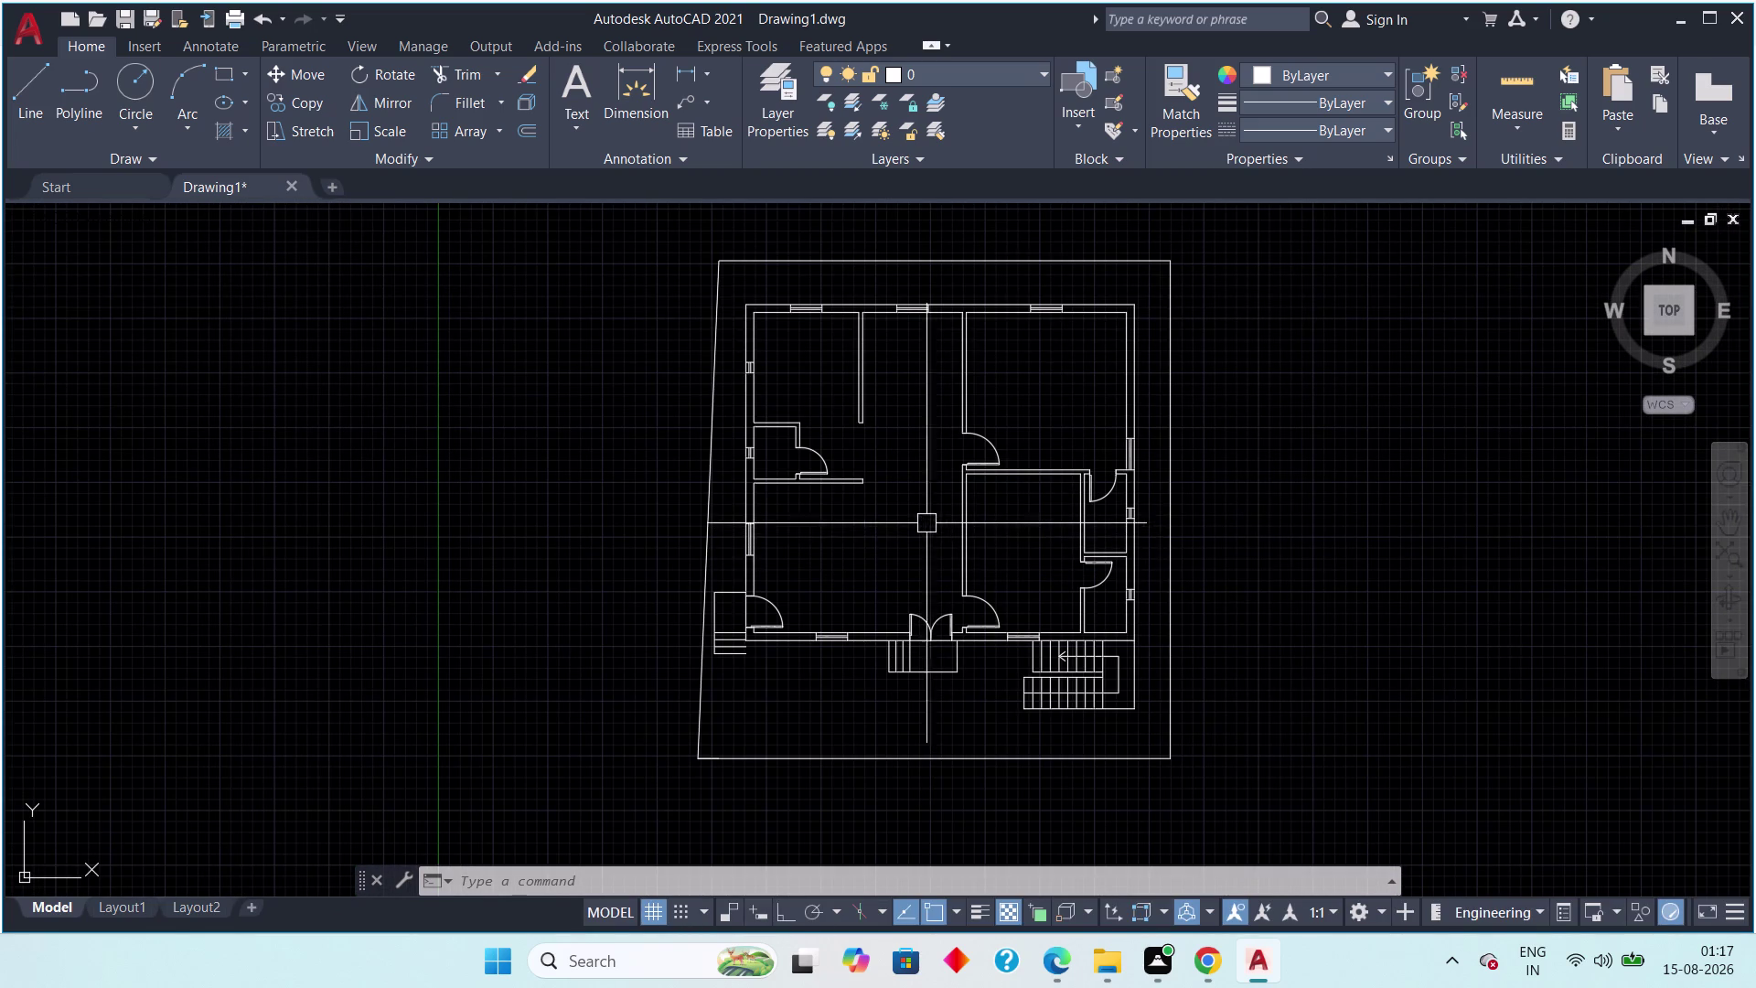
Select the six single door swing arcs and open the Object Color dropdown.
click(780, 610)
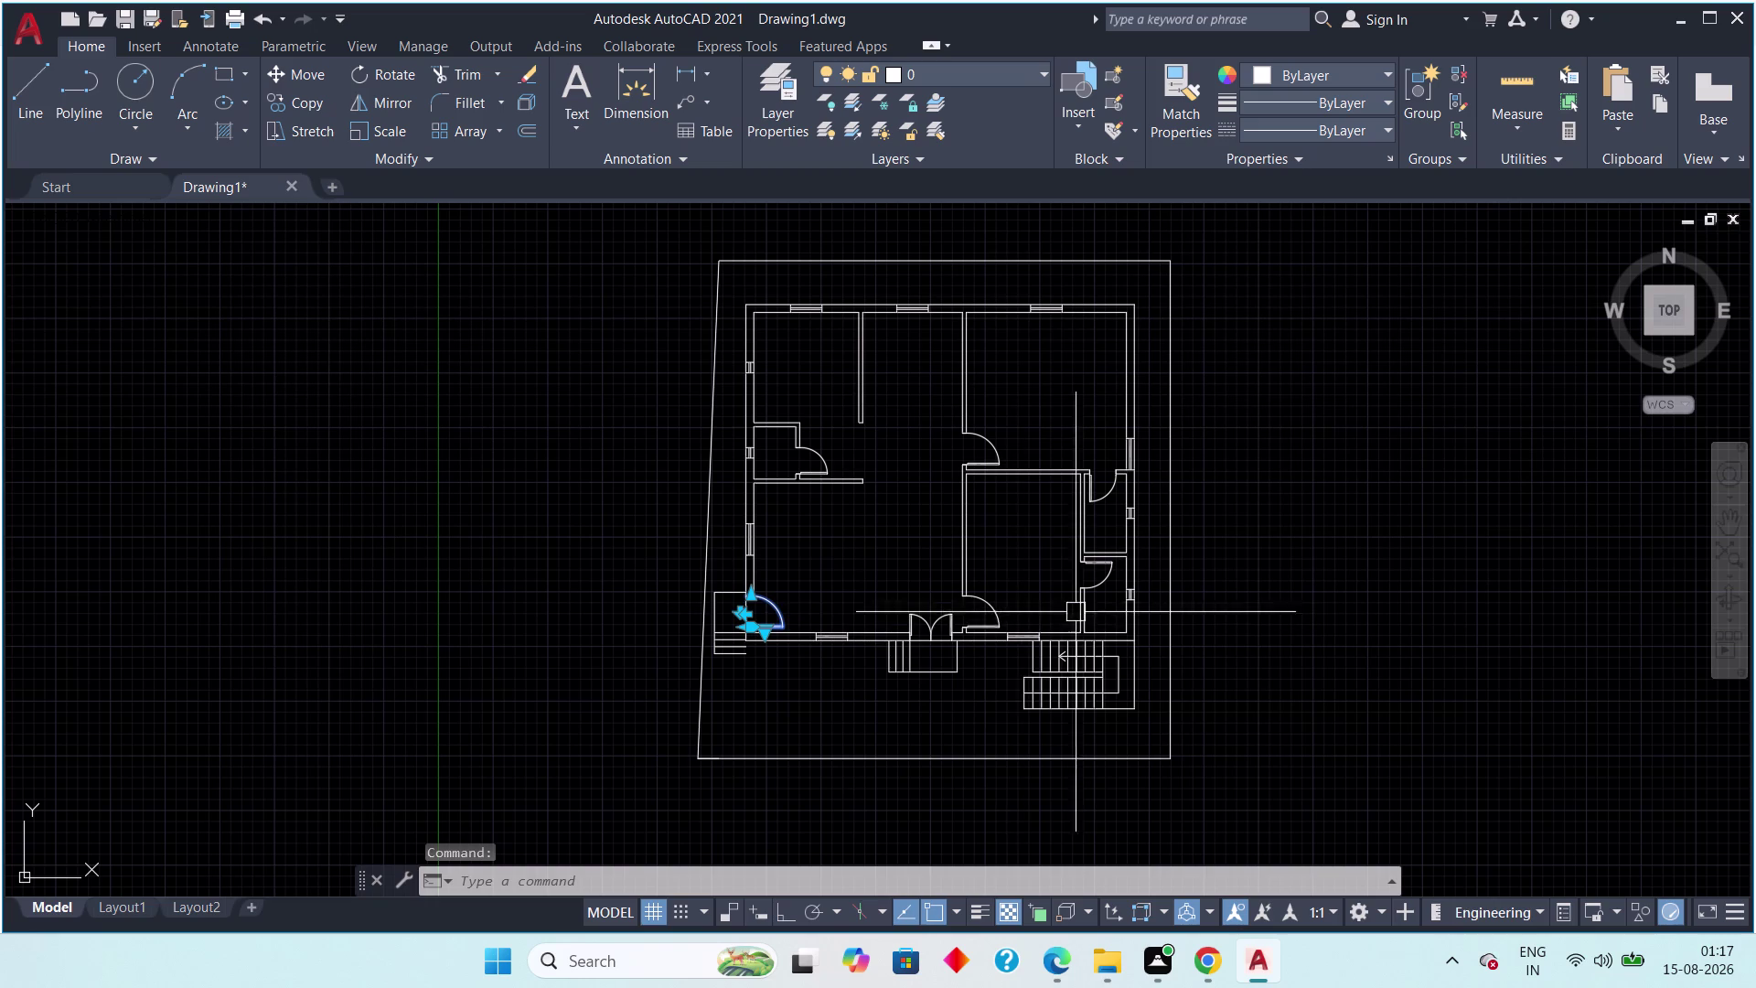
click(1005, 614)
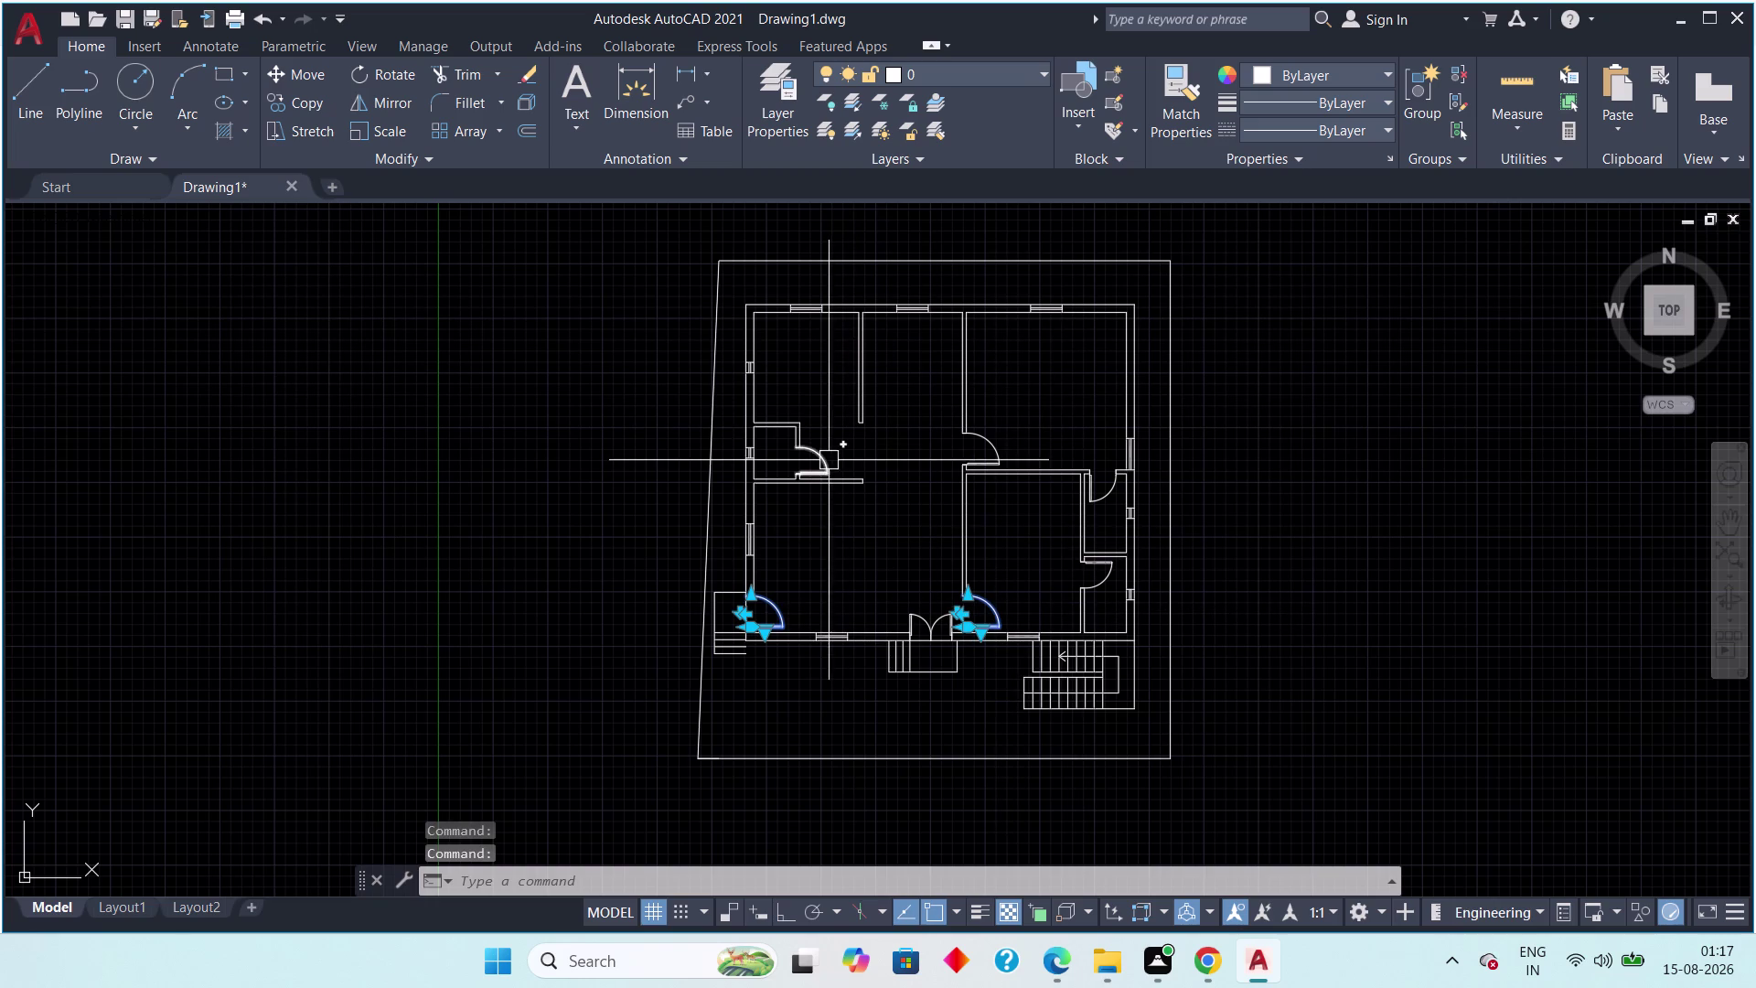
click(827, 460)
click(998, 445)
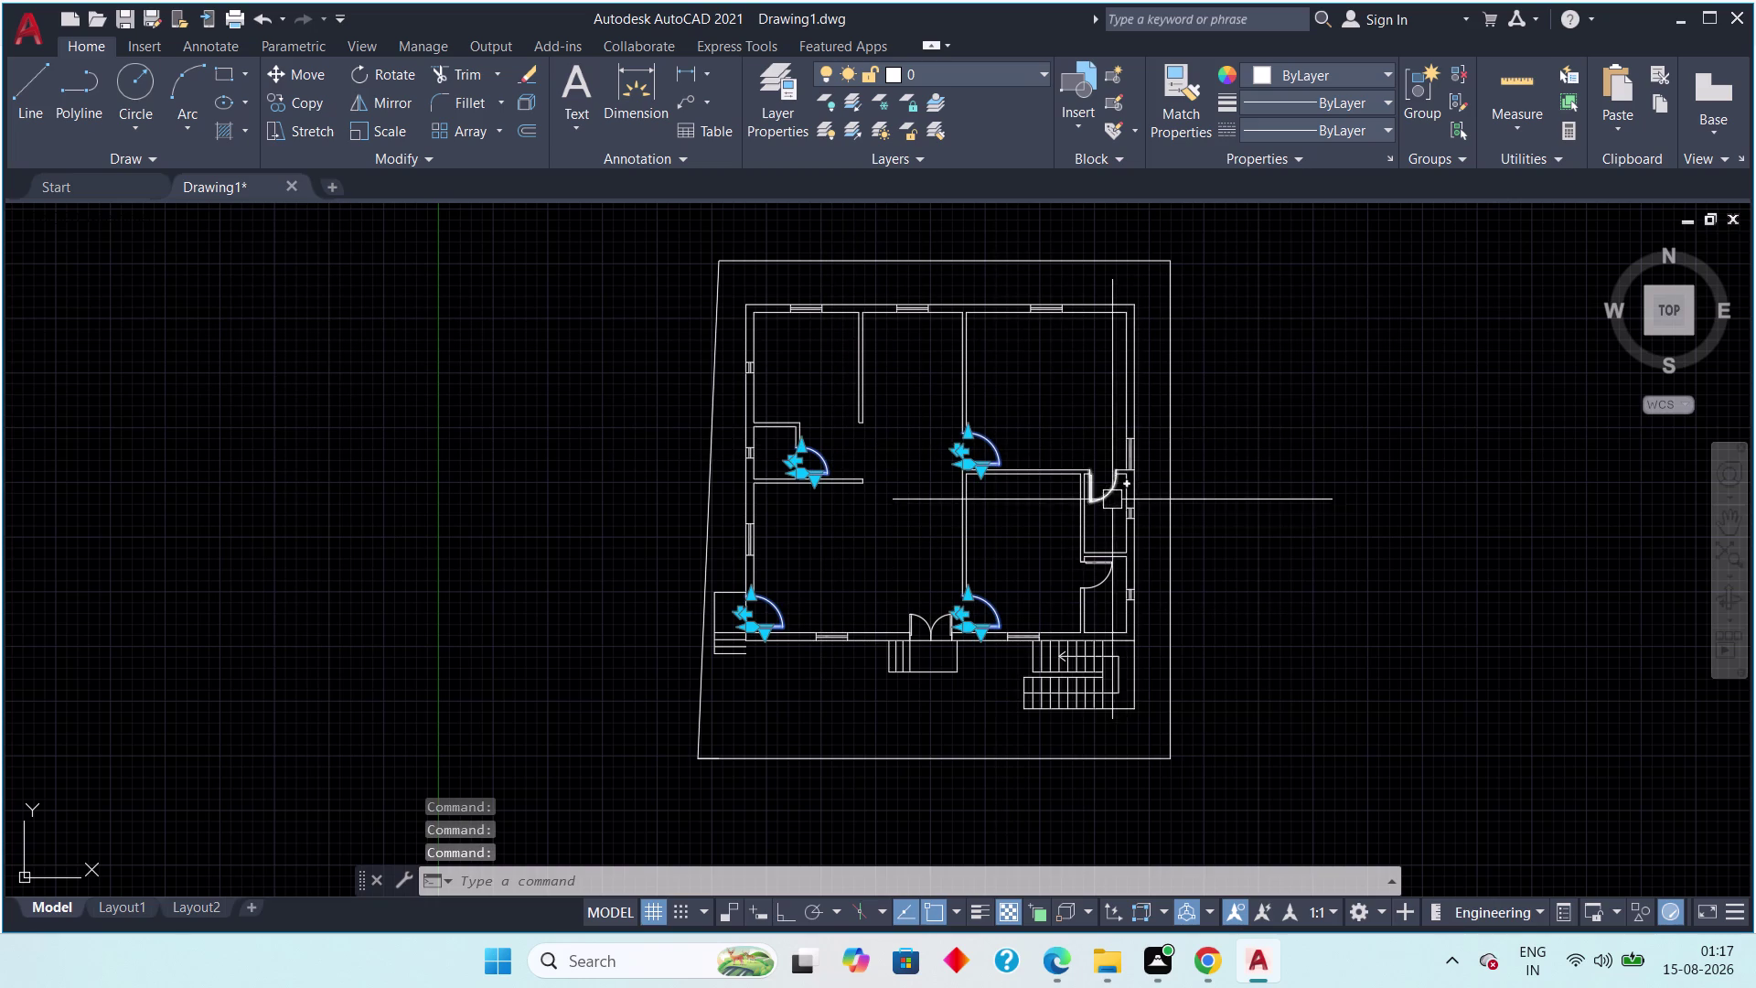
click(1113, 499)
click(1106, 586)
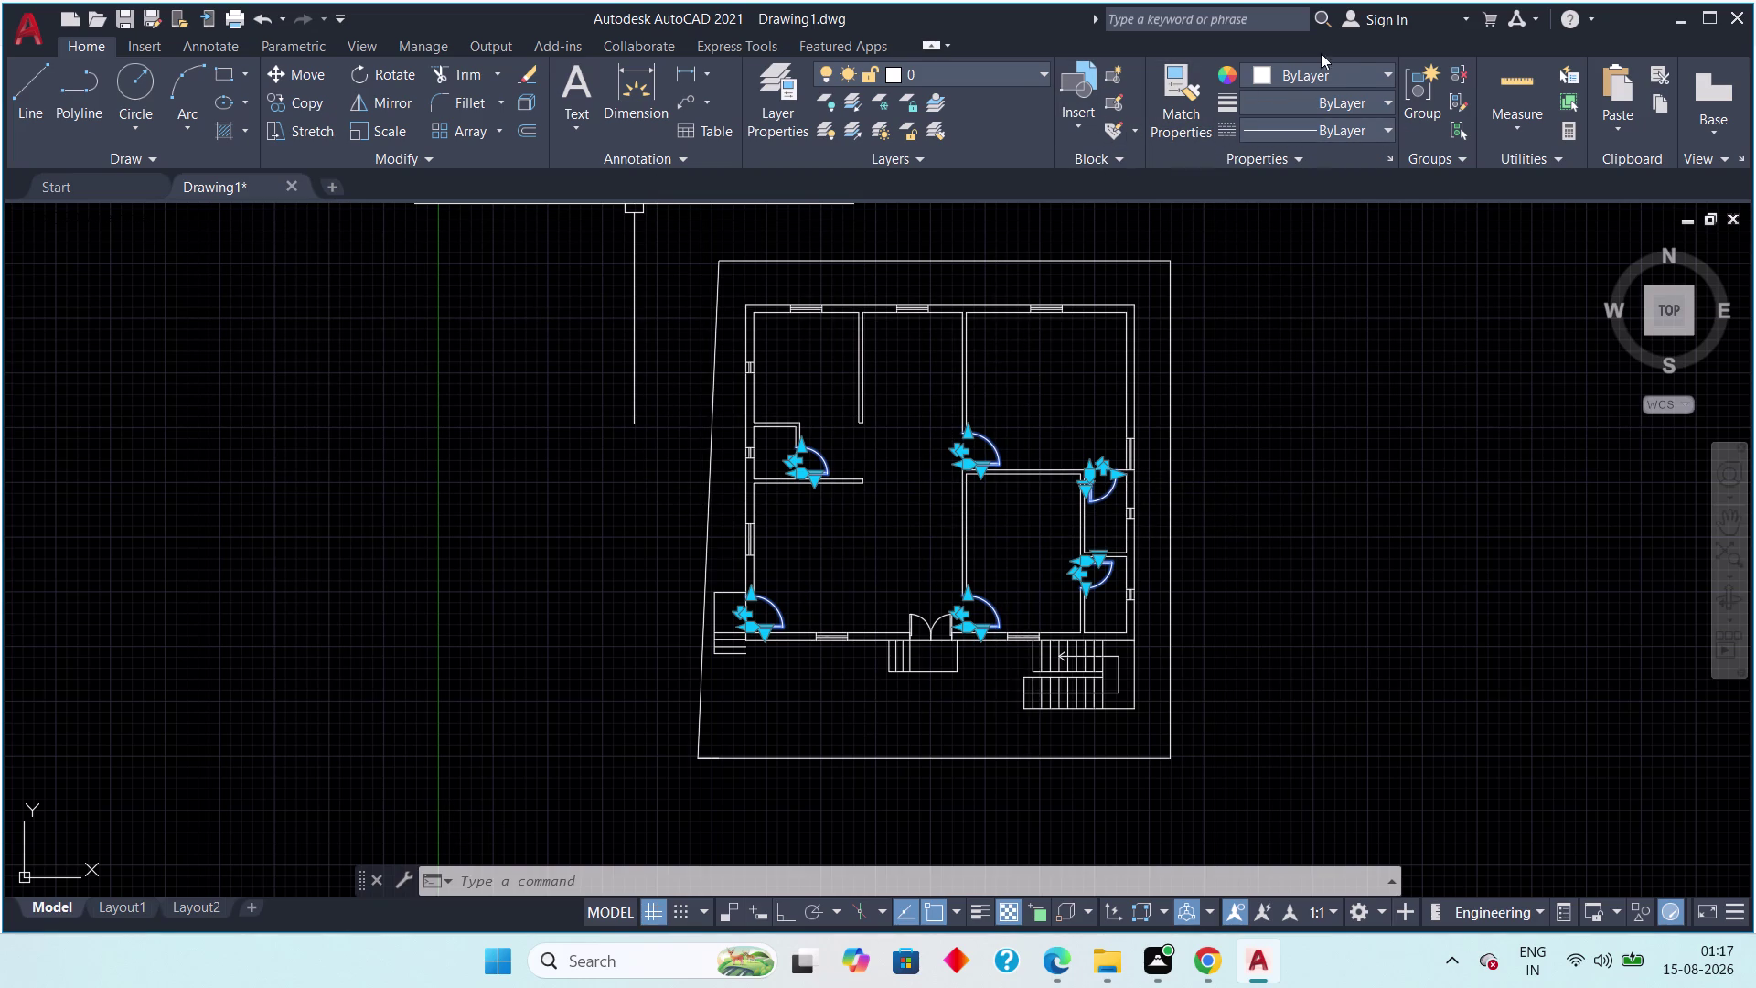
click(1378, 71)
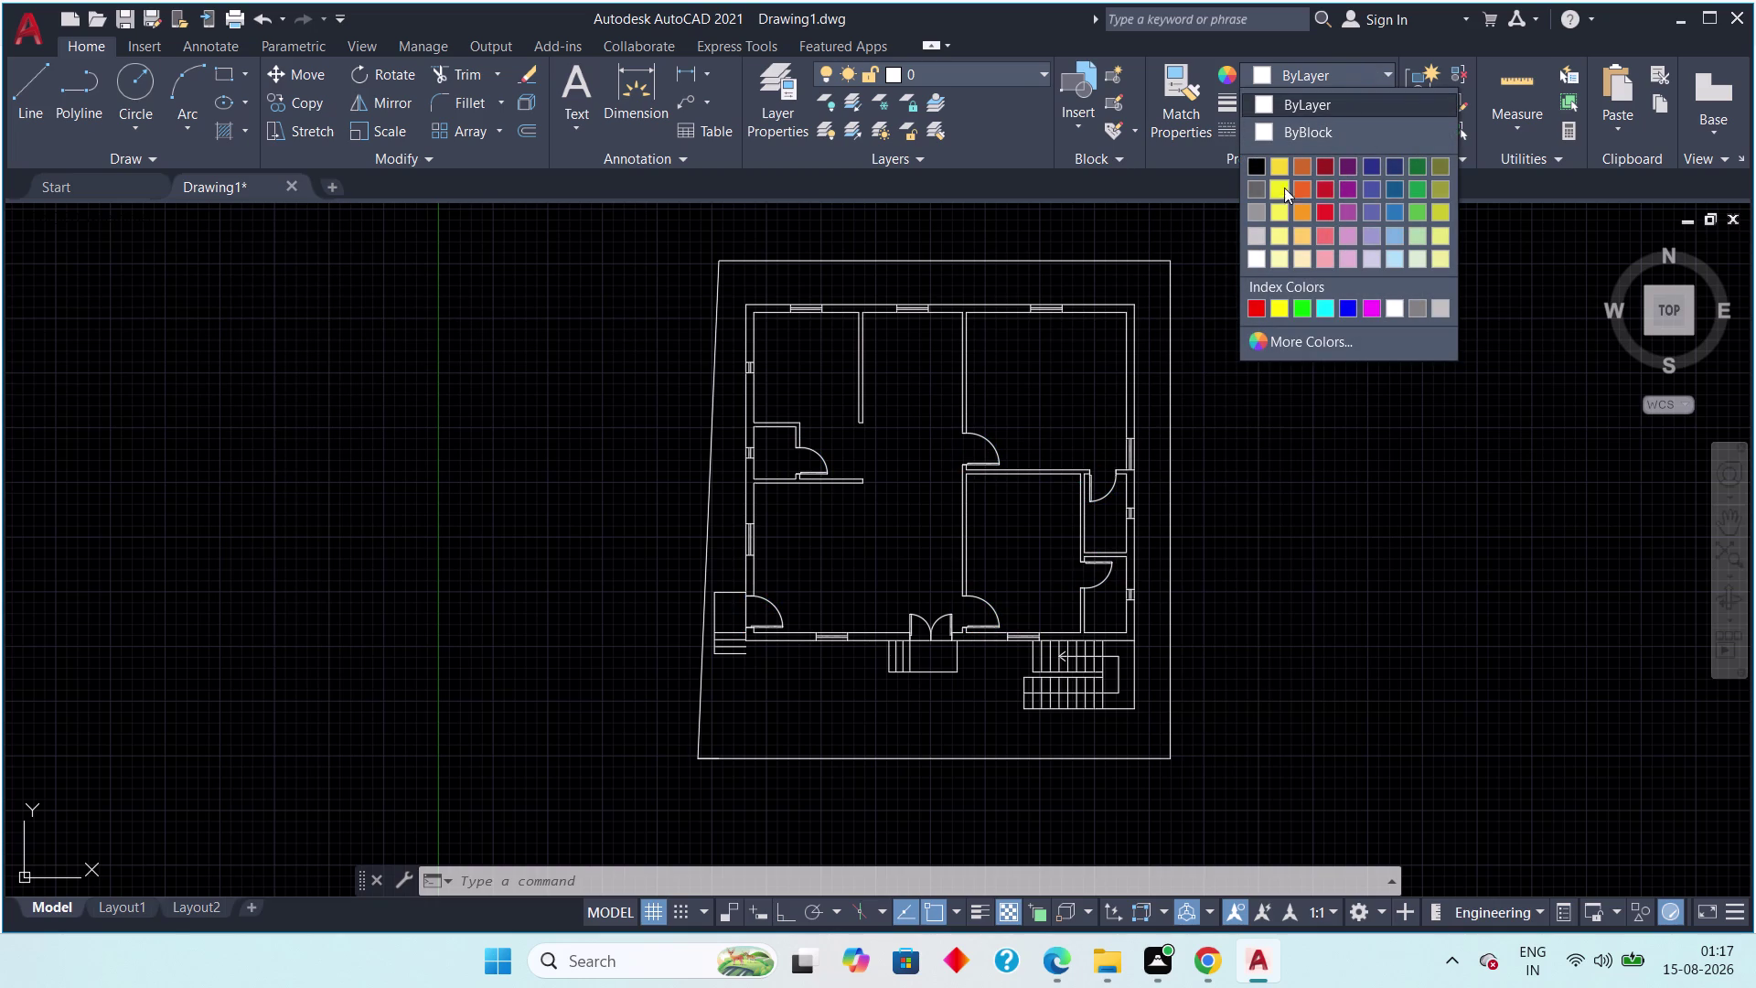
scroll(up, 3)
click(1256, 298)
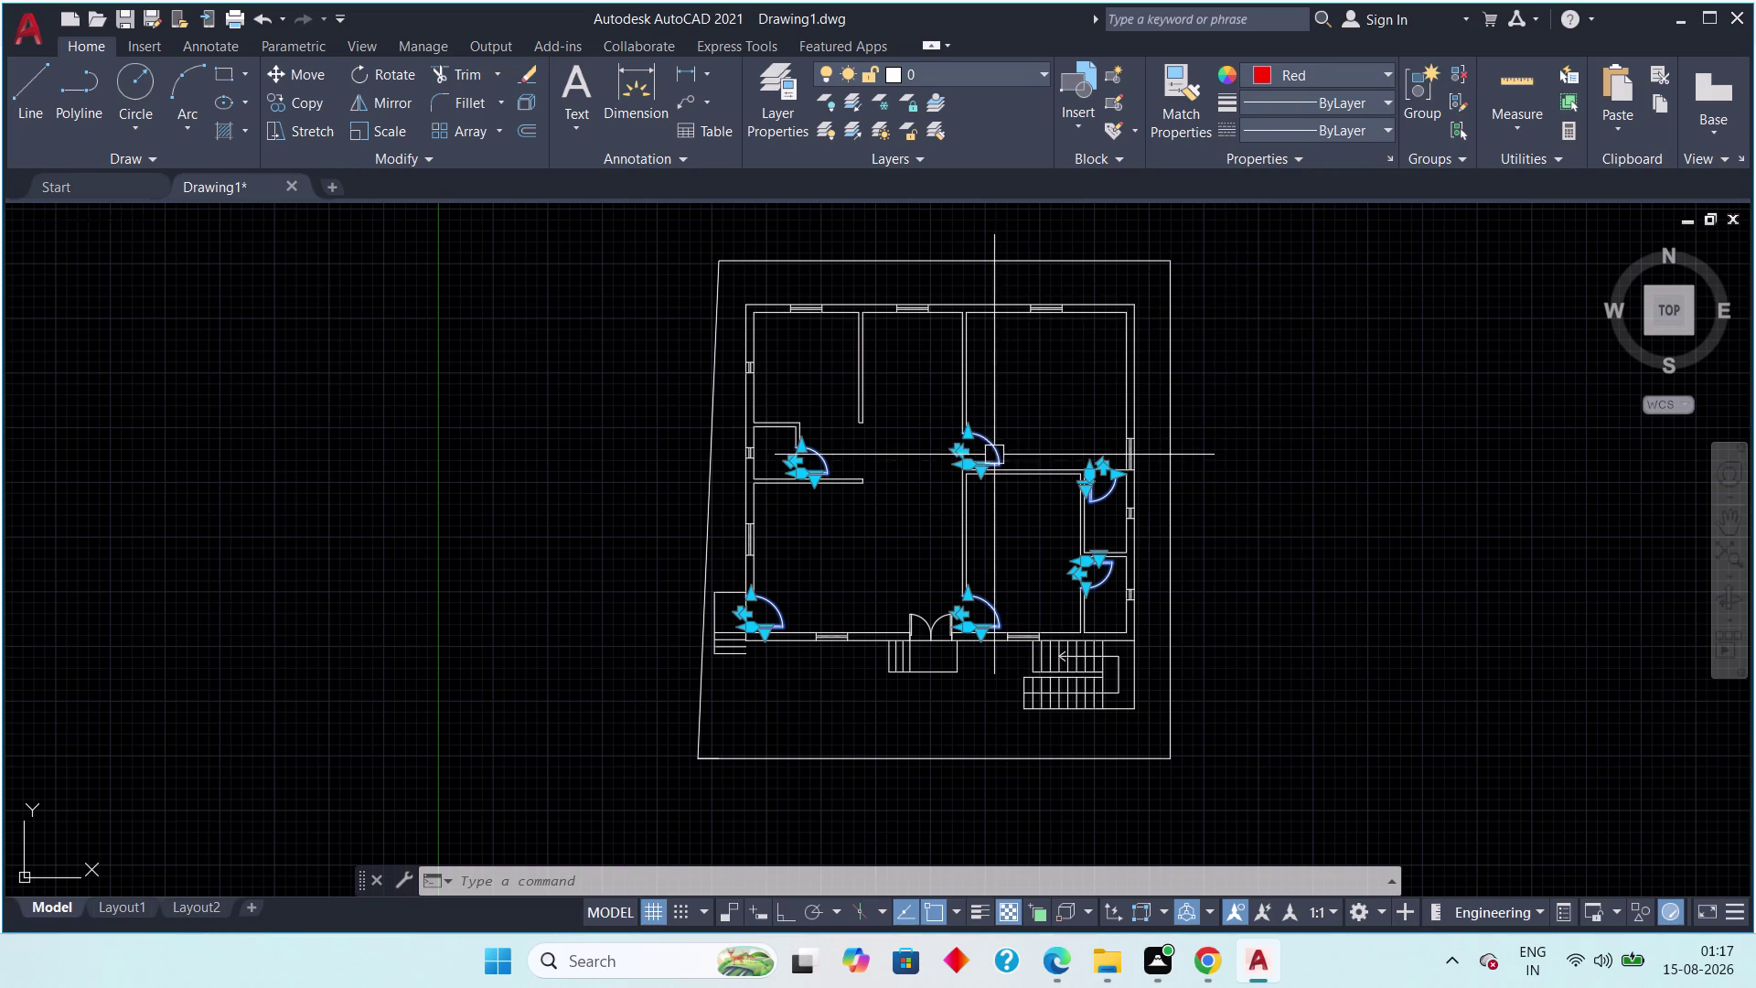
key(Escape)
scroll(up, 3)
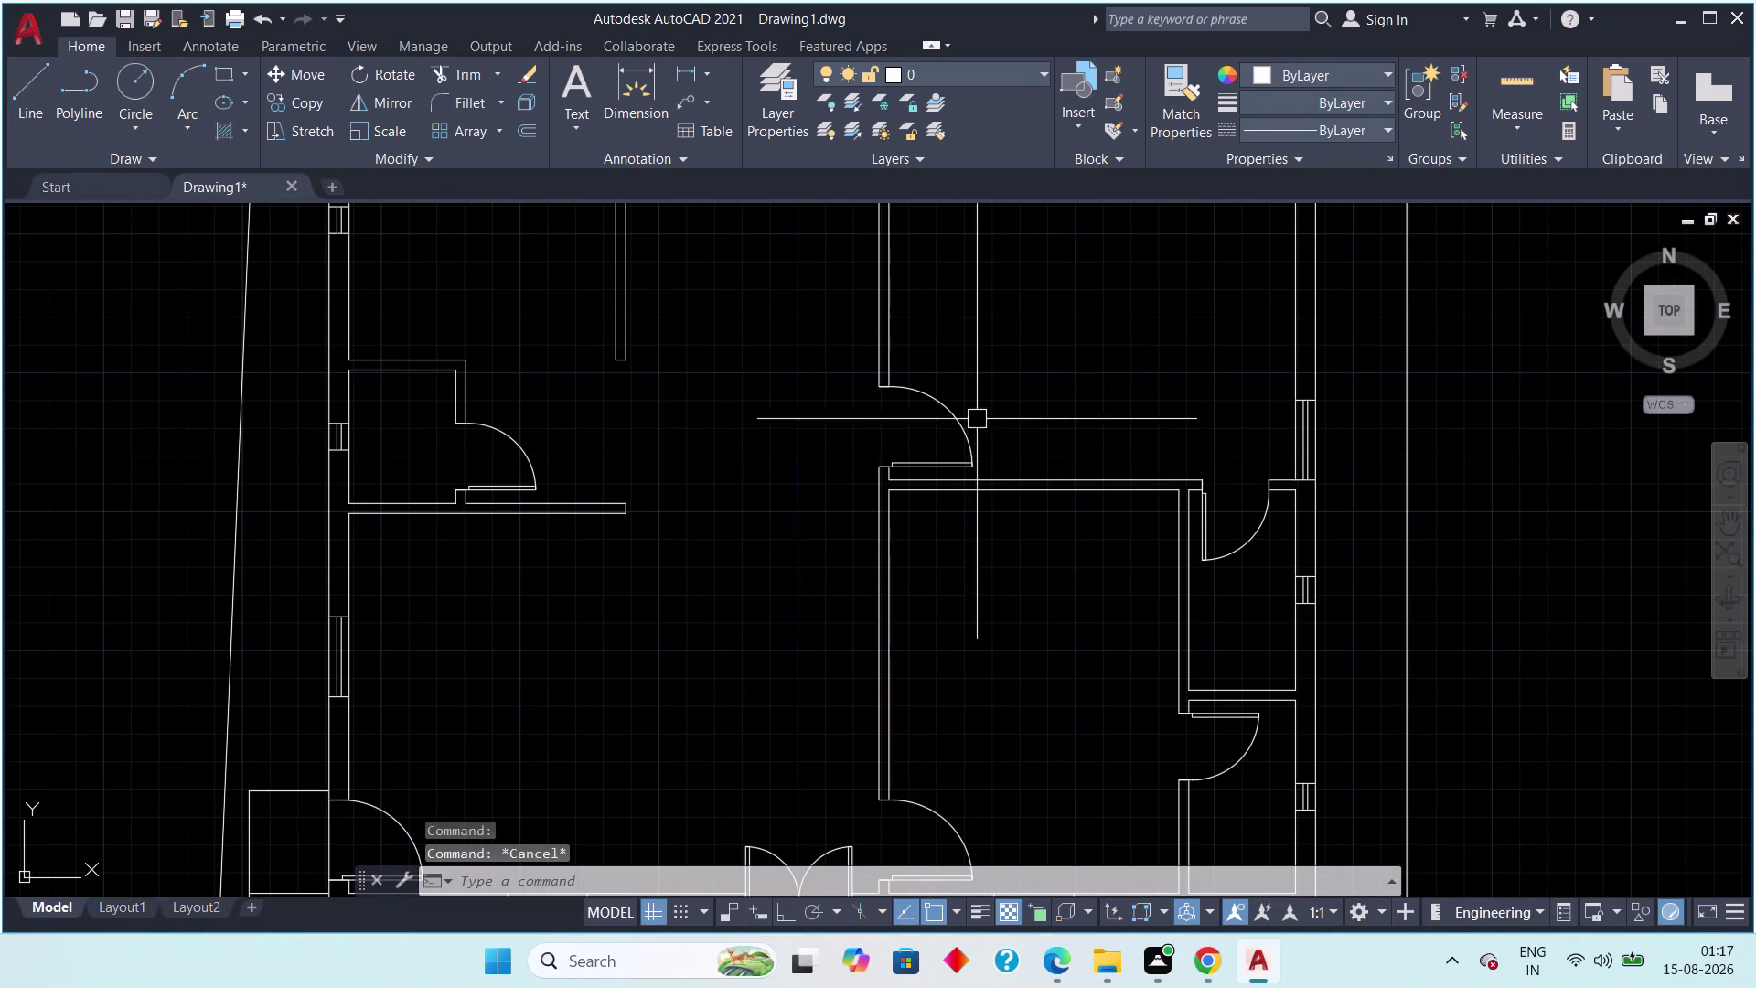
click(976, 410)
click(946, 429)
click(1262, 522)
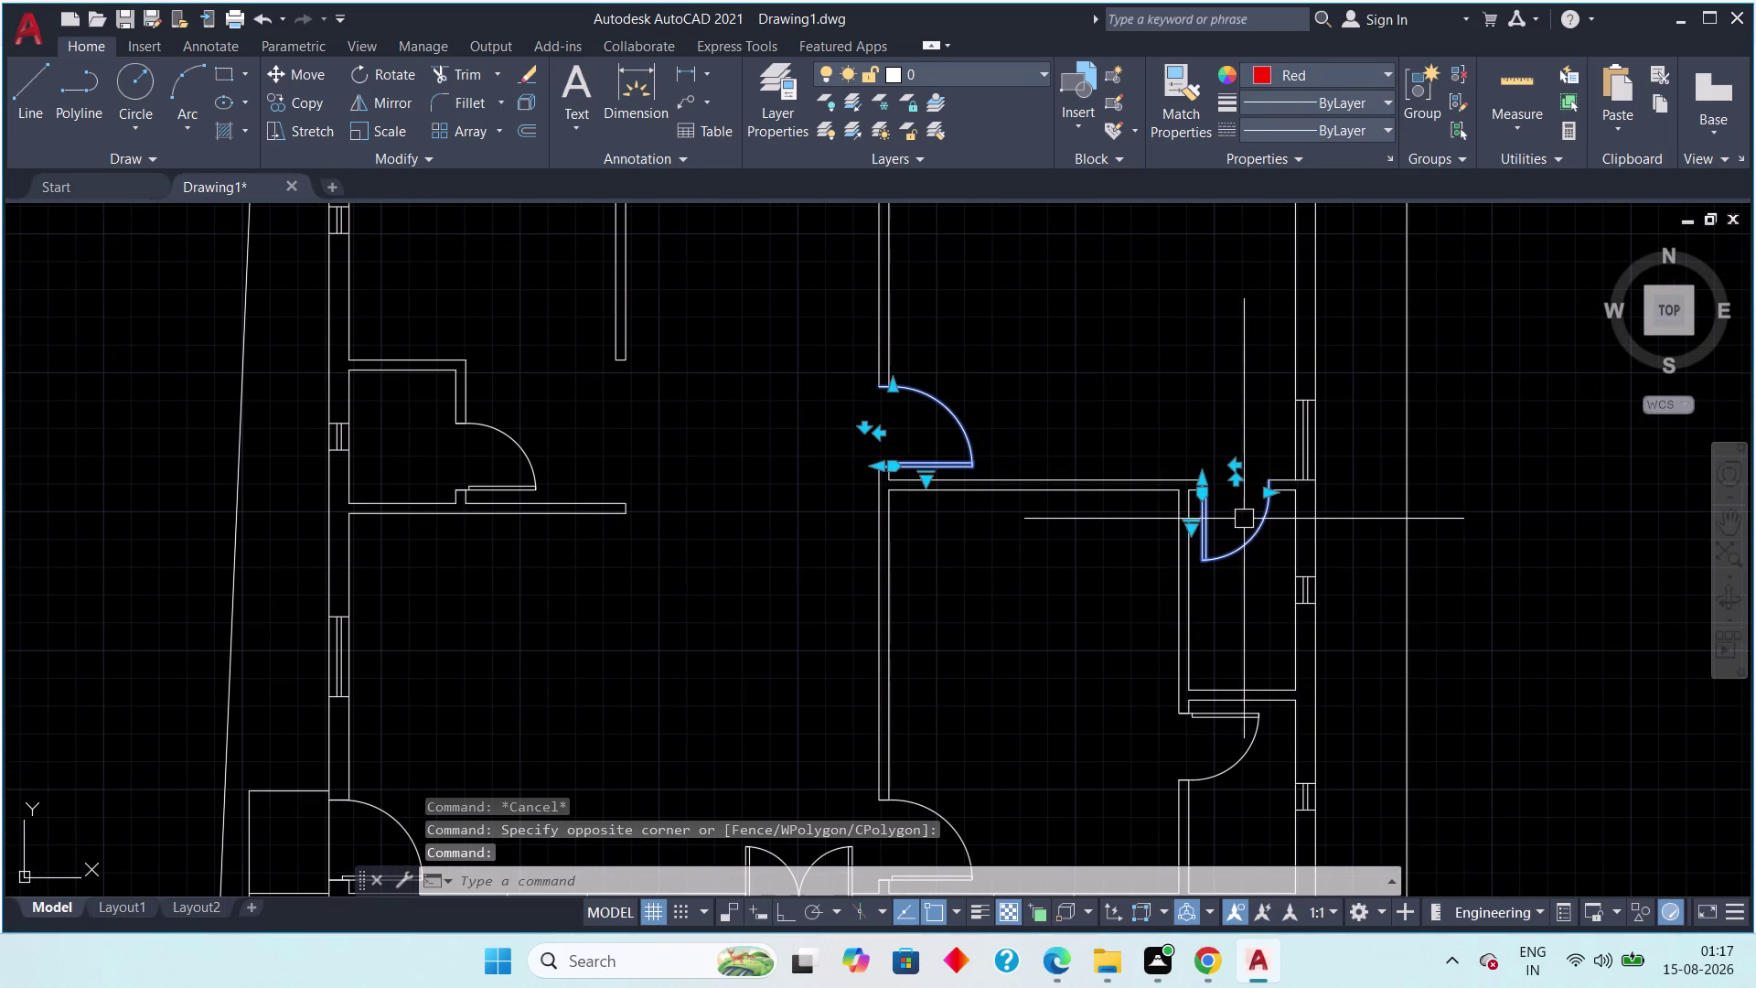
click(1258, 70)
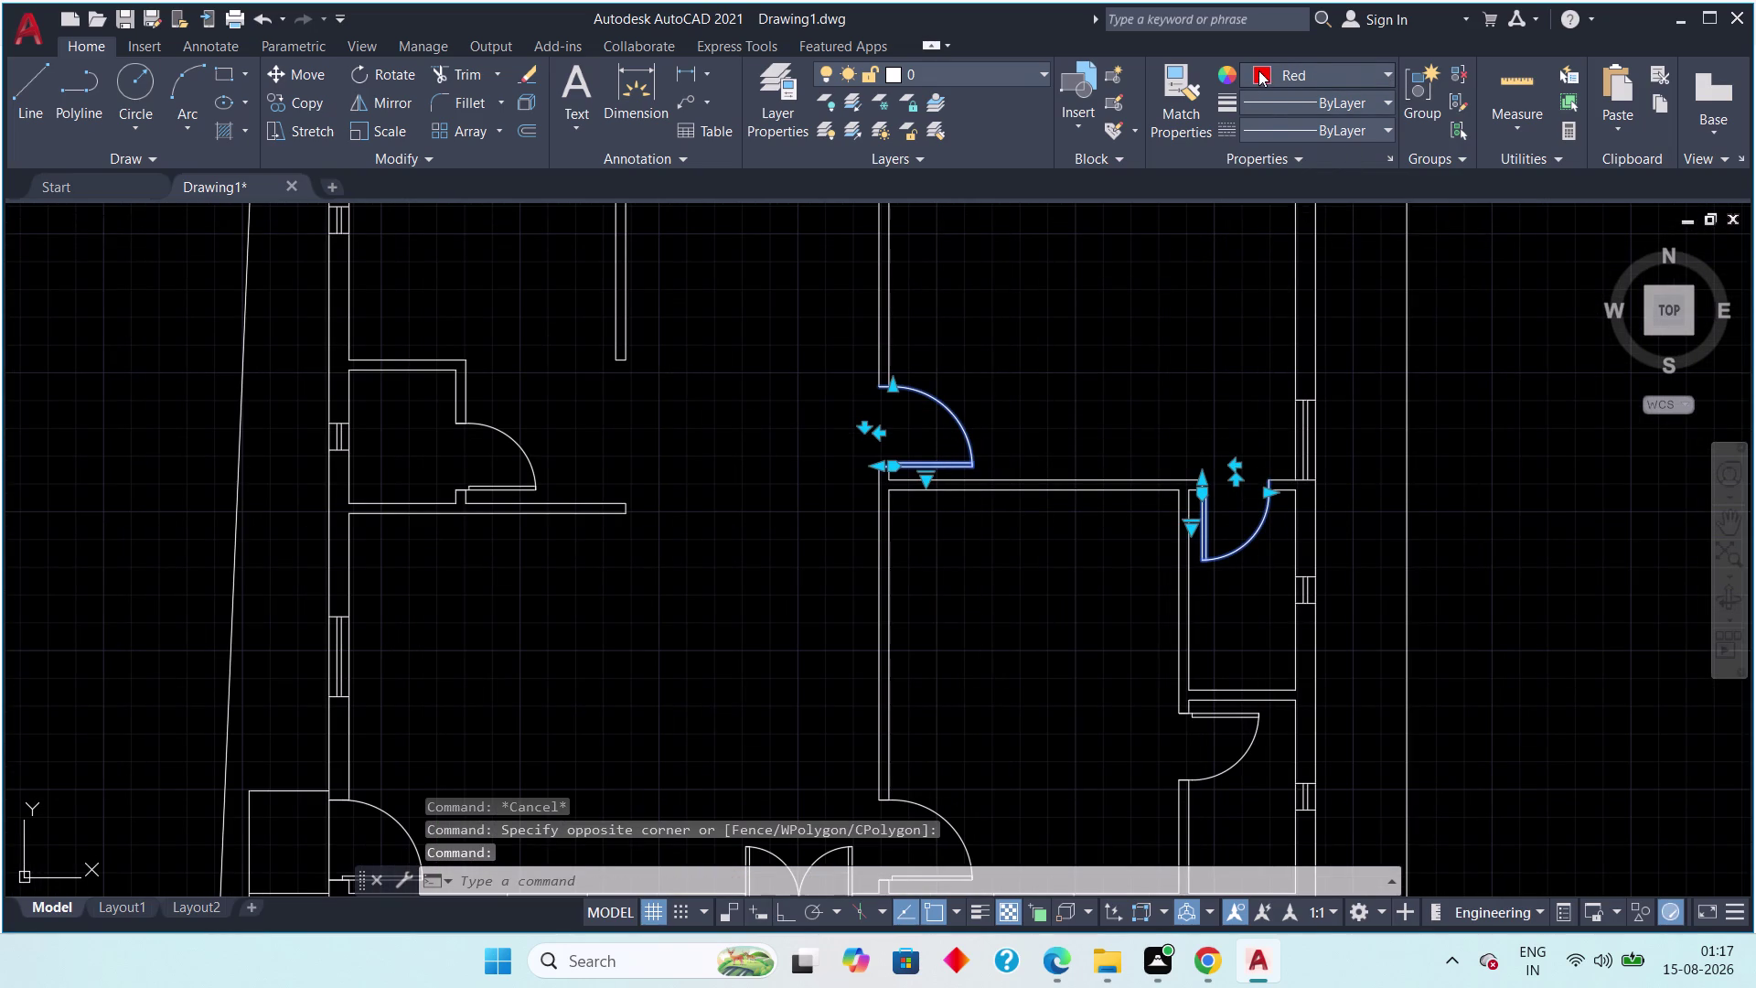
click(1255, 309)
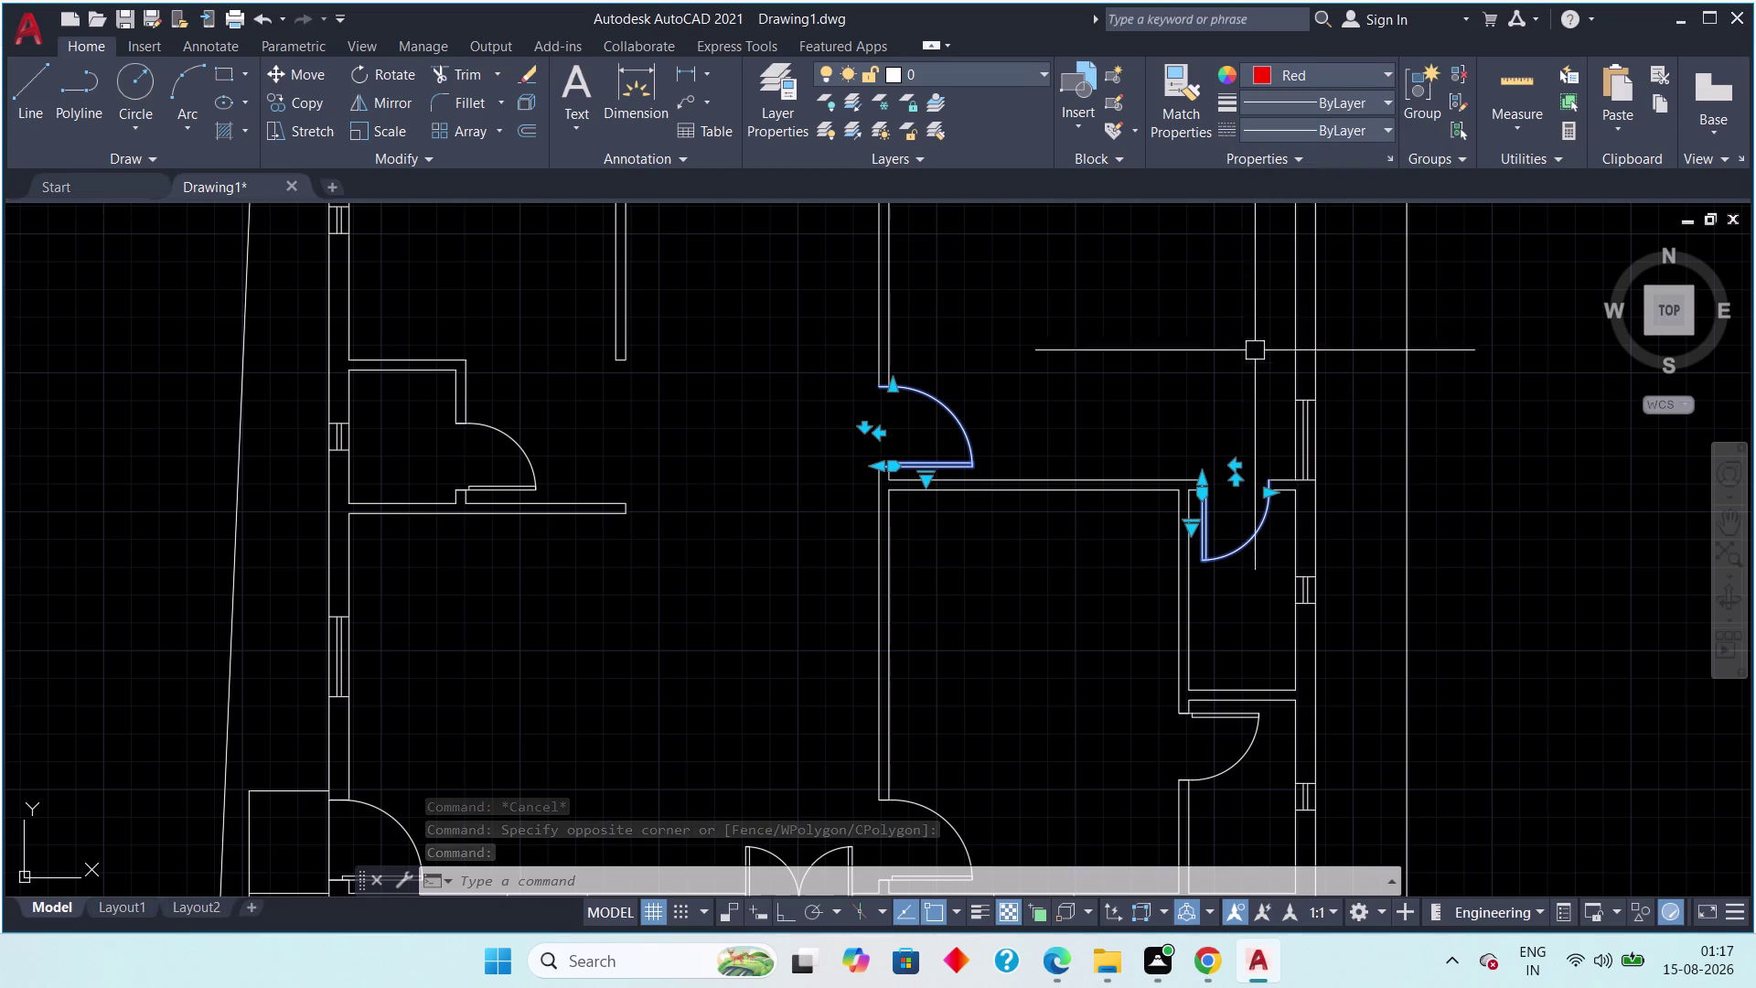
click(1221, 523)
key(Escape)
key(Escape)
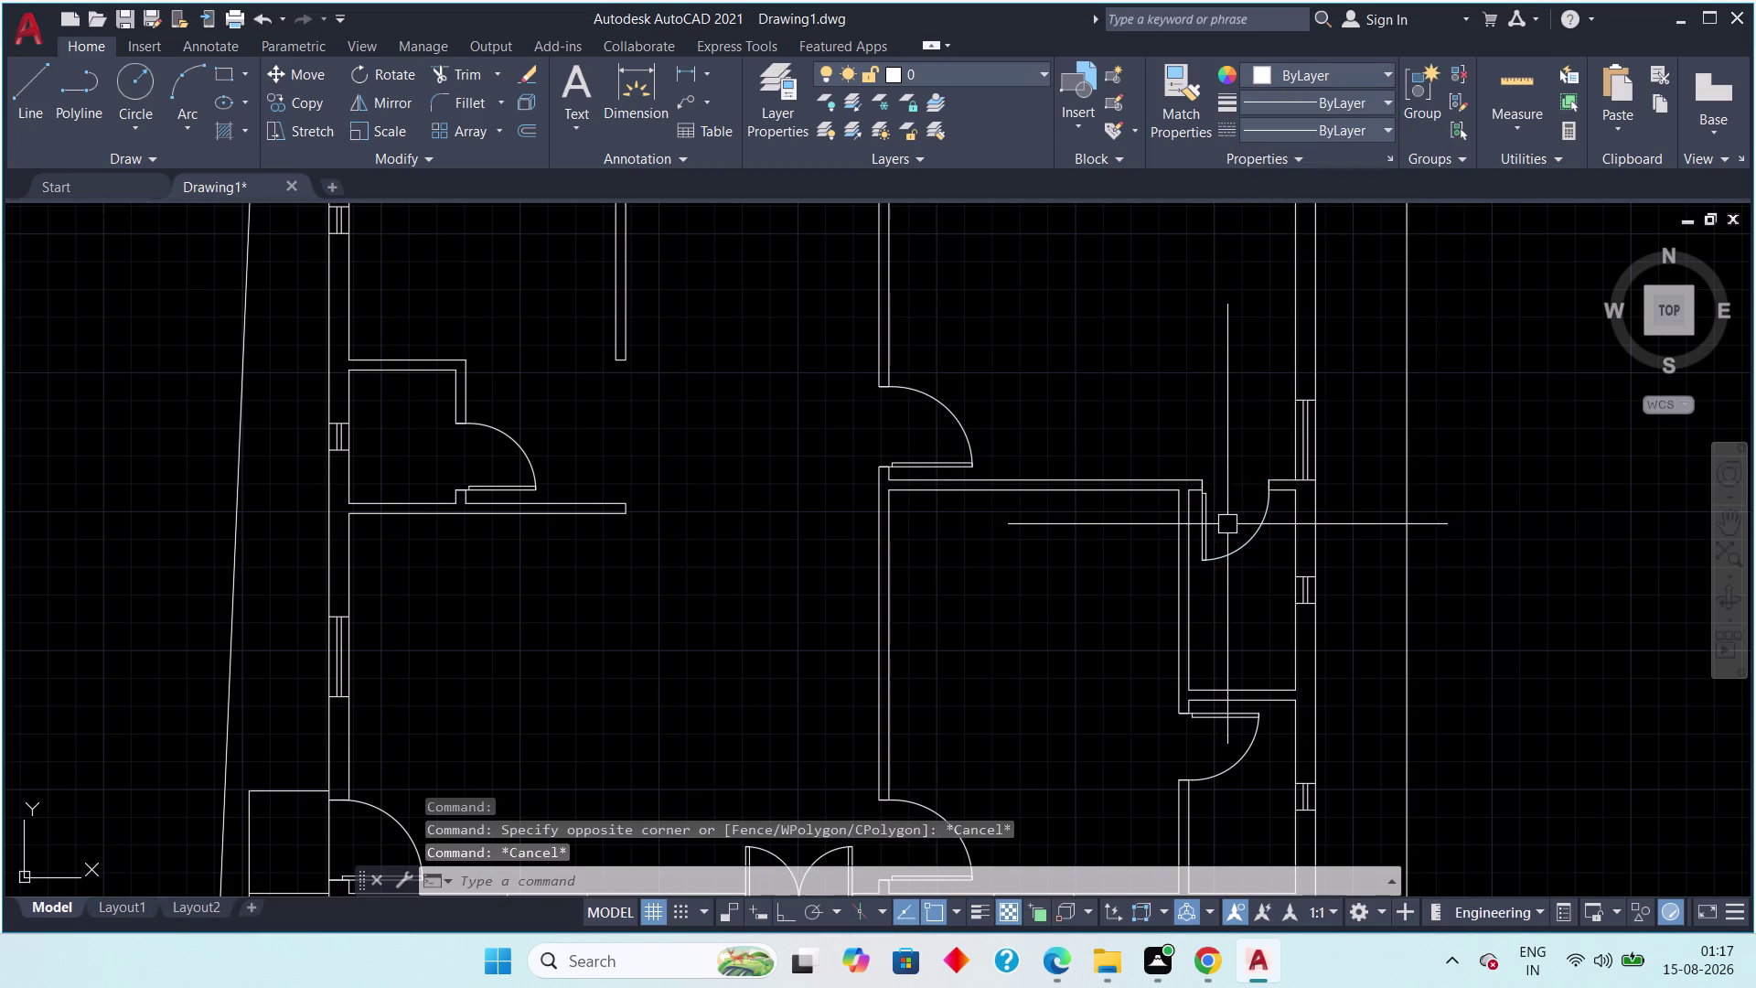
drag(960, 402, 942, 402)
click(927, 417)
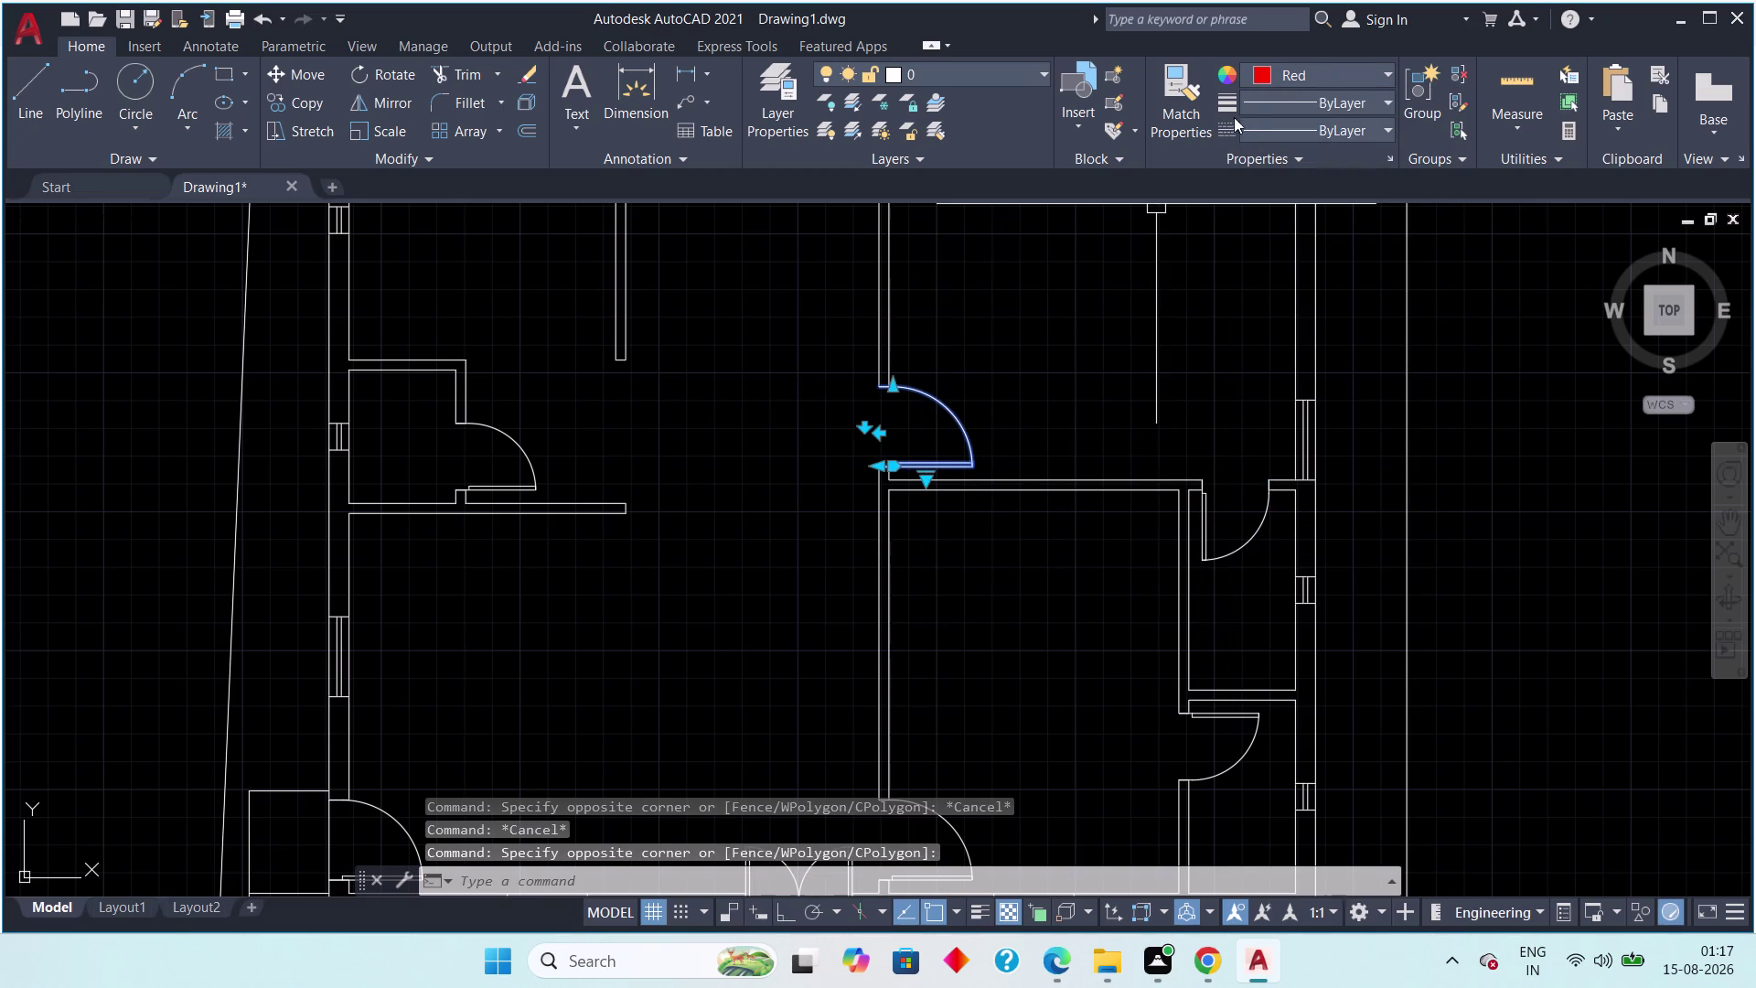
click(1381, 69)
key(Escape)
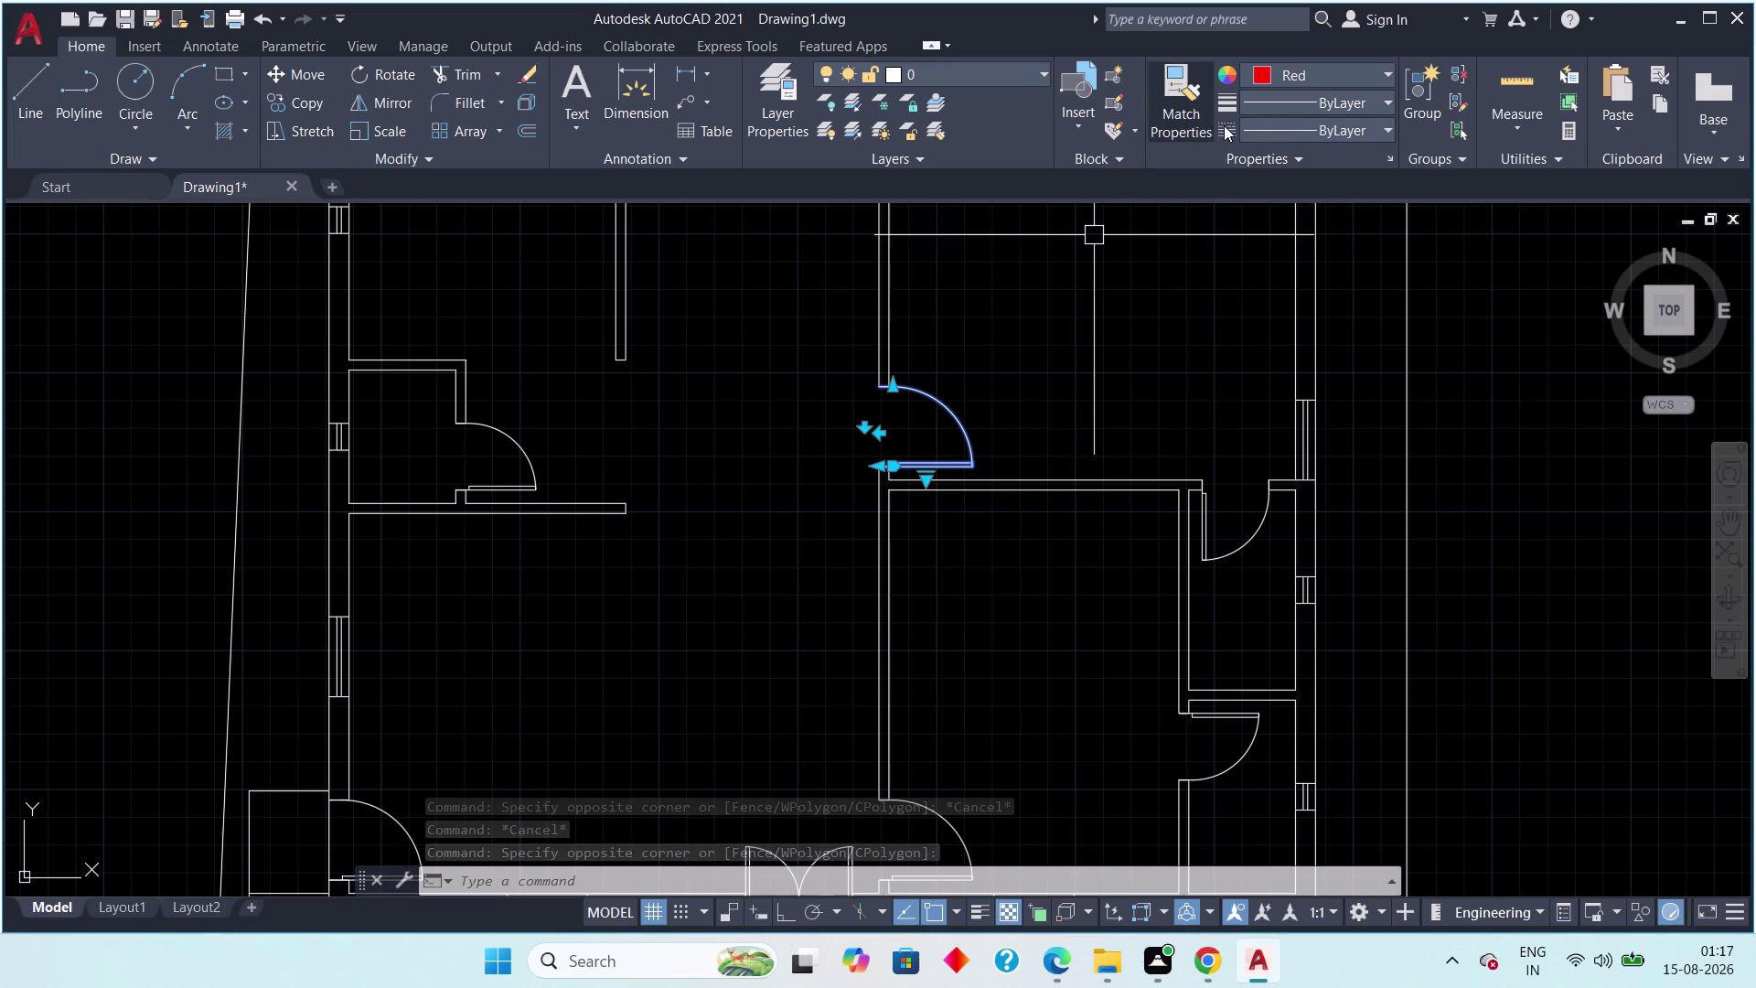
click(1369, 100)
key(Escape)
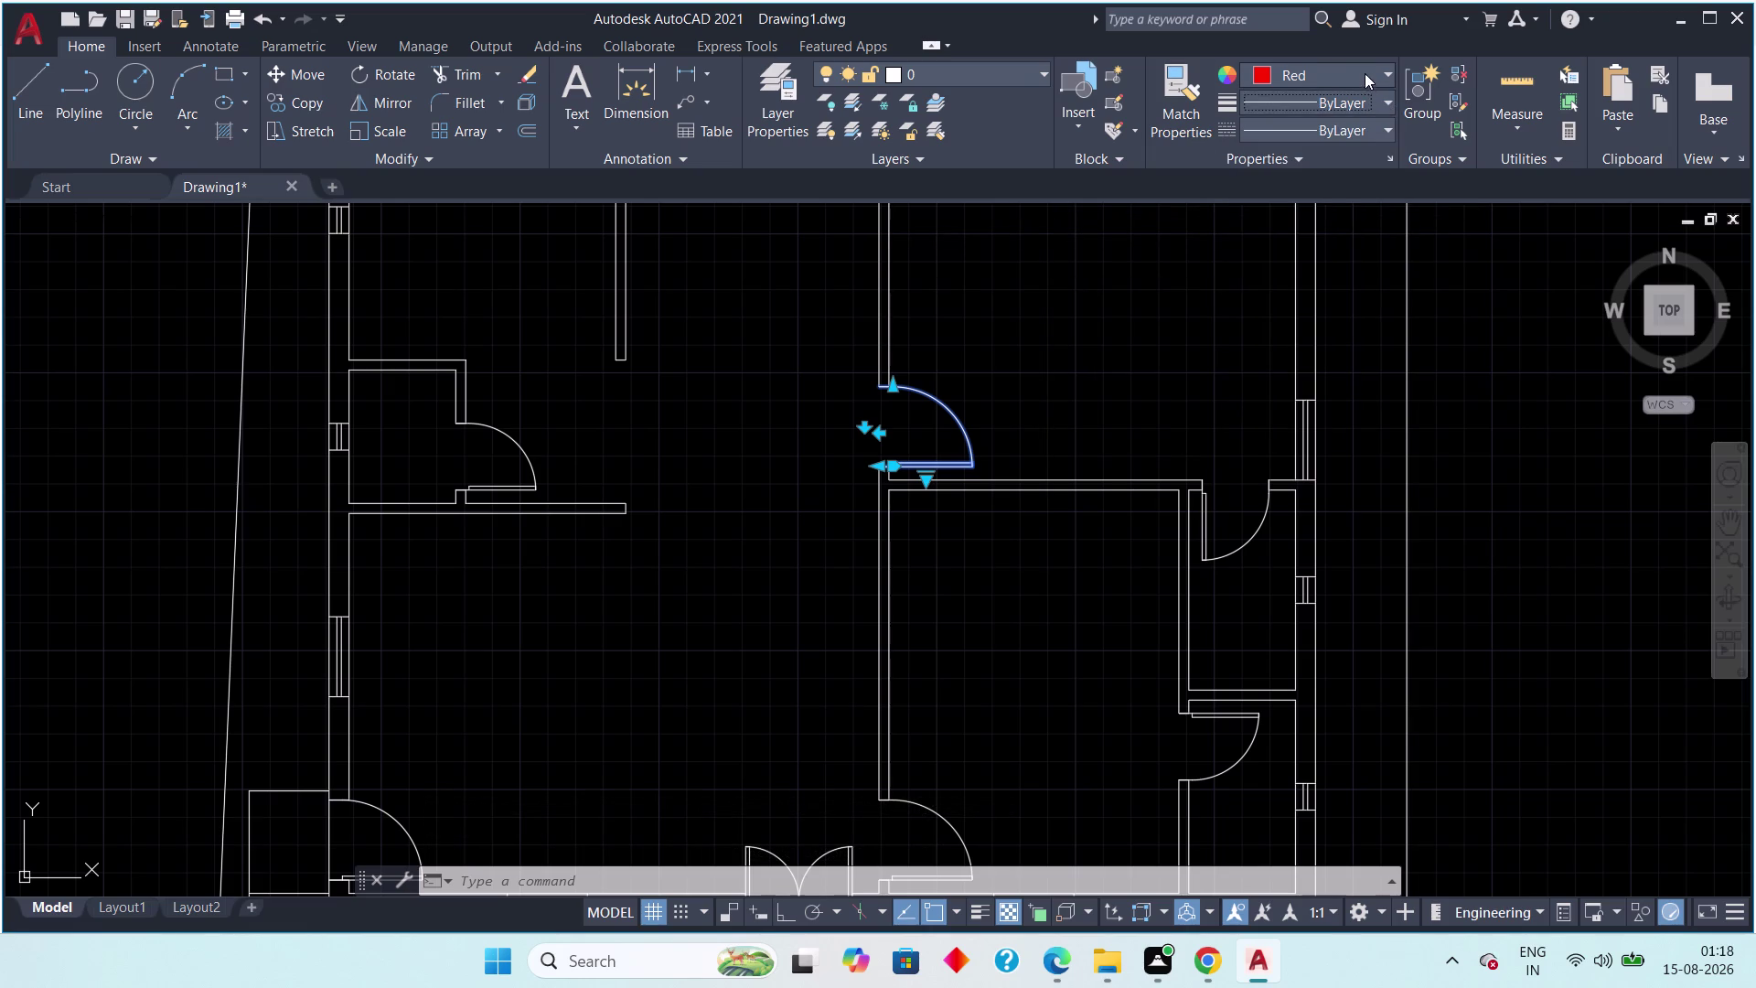
click(1365, 64)
click(1324, 209)
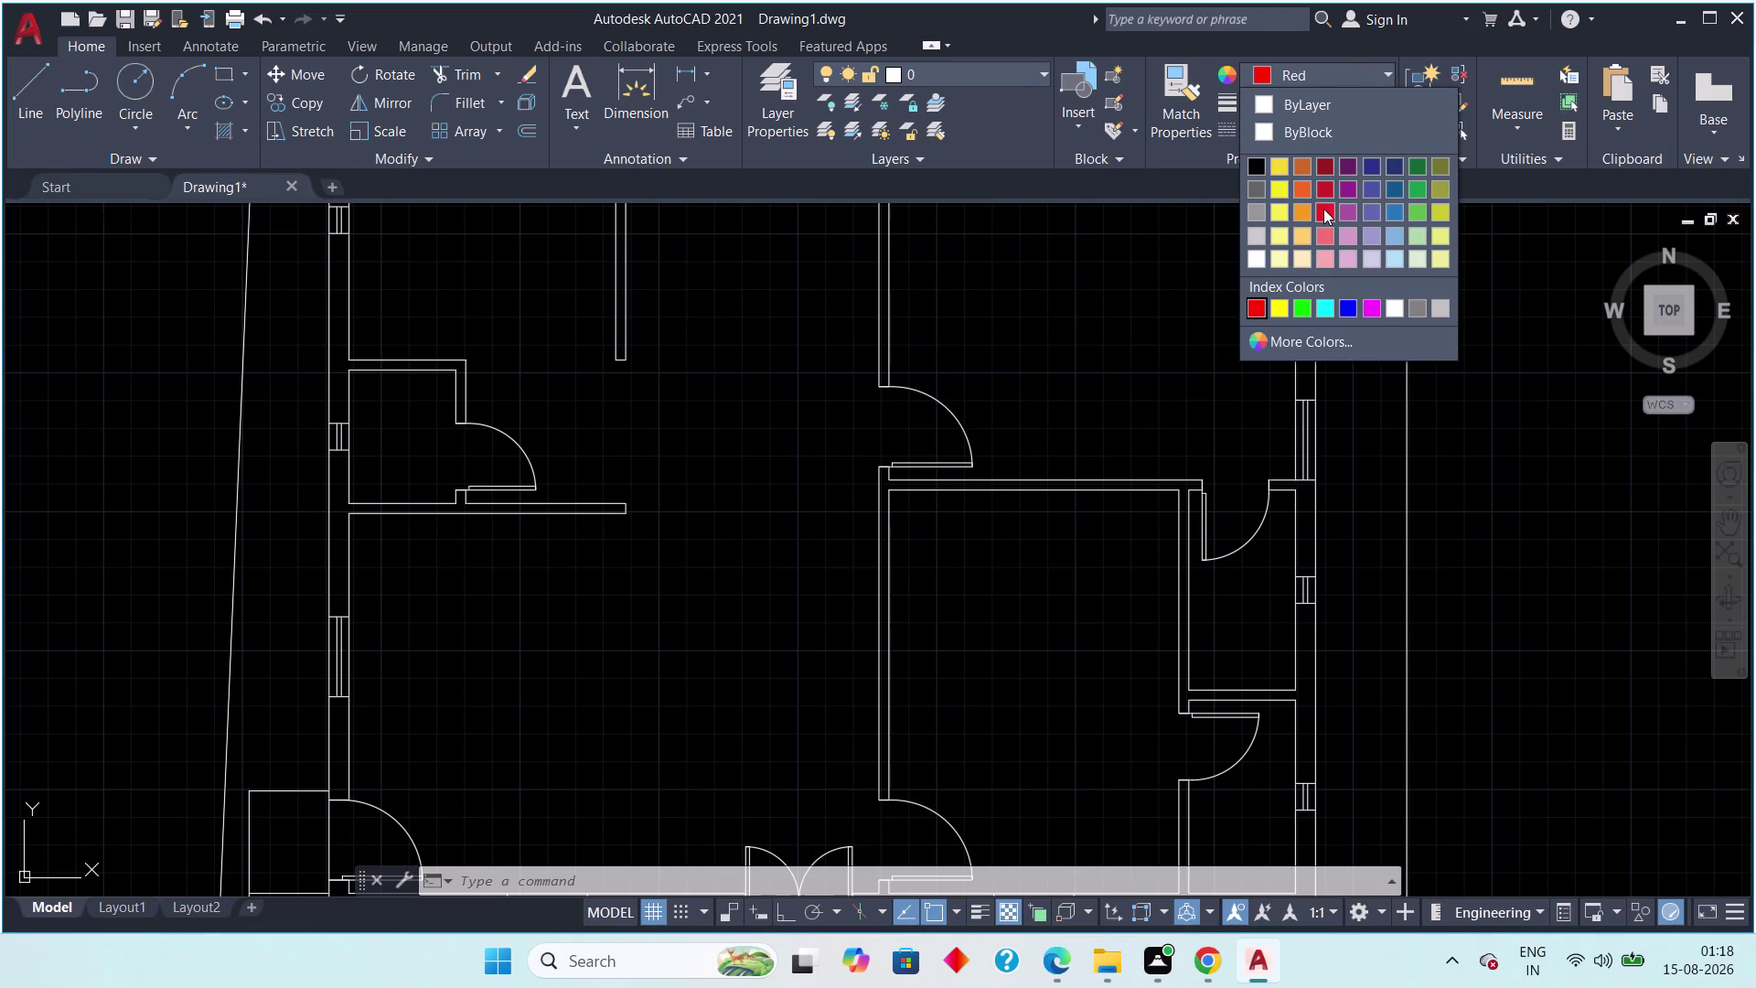
key(Escape)
drag(1001, 399, 983, 399)
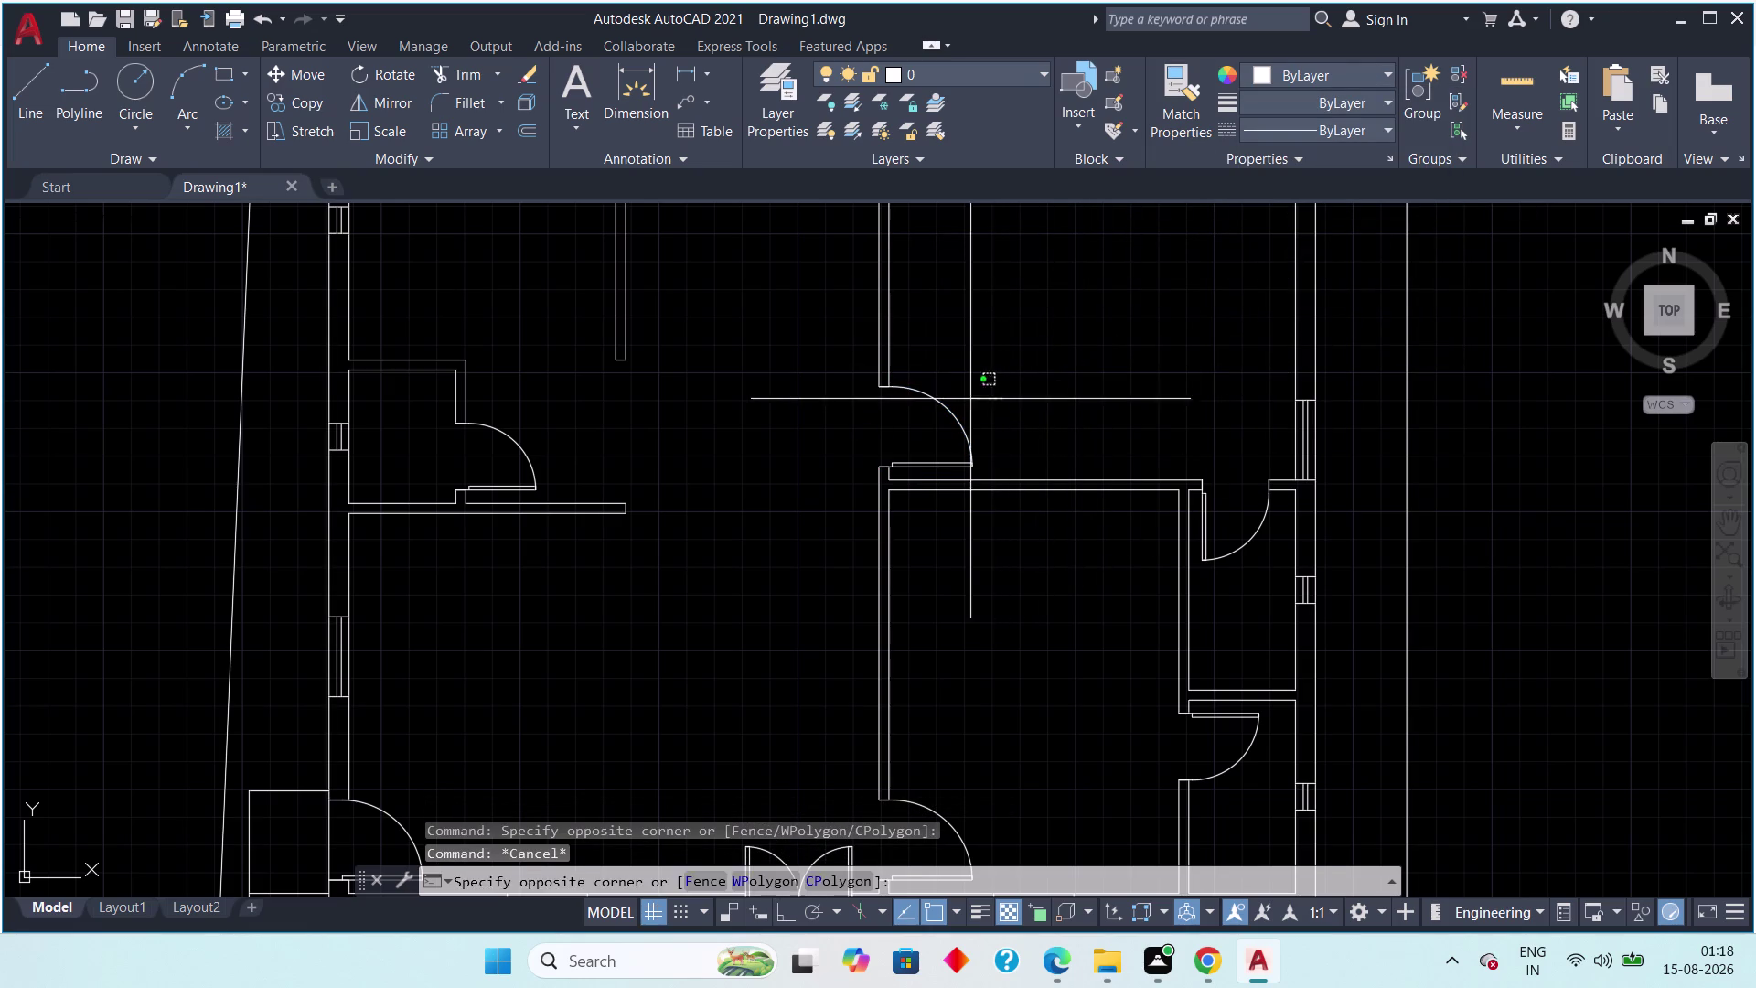
click(963, 406)
drag(1019, 390, 983, 406)
click(914, 427)
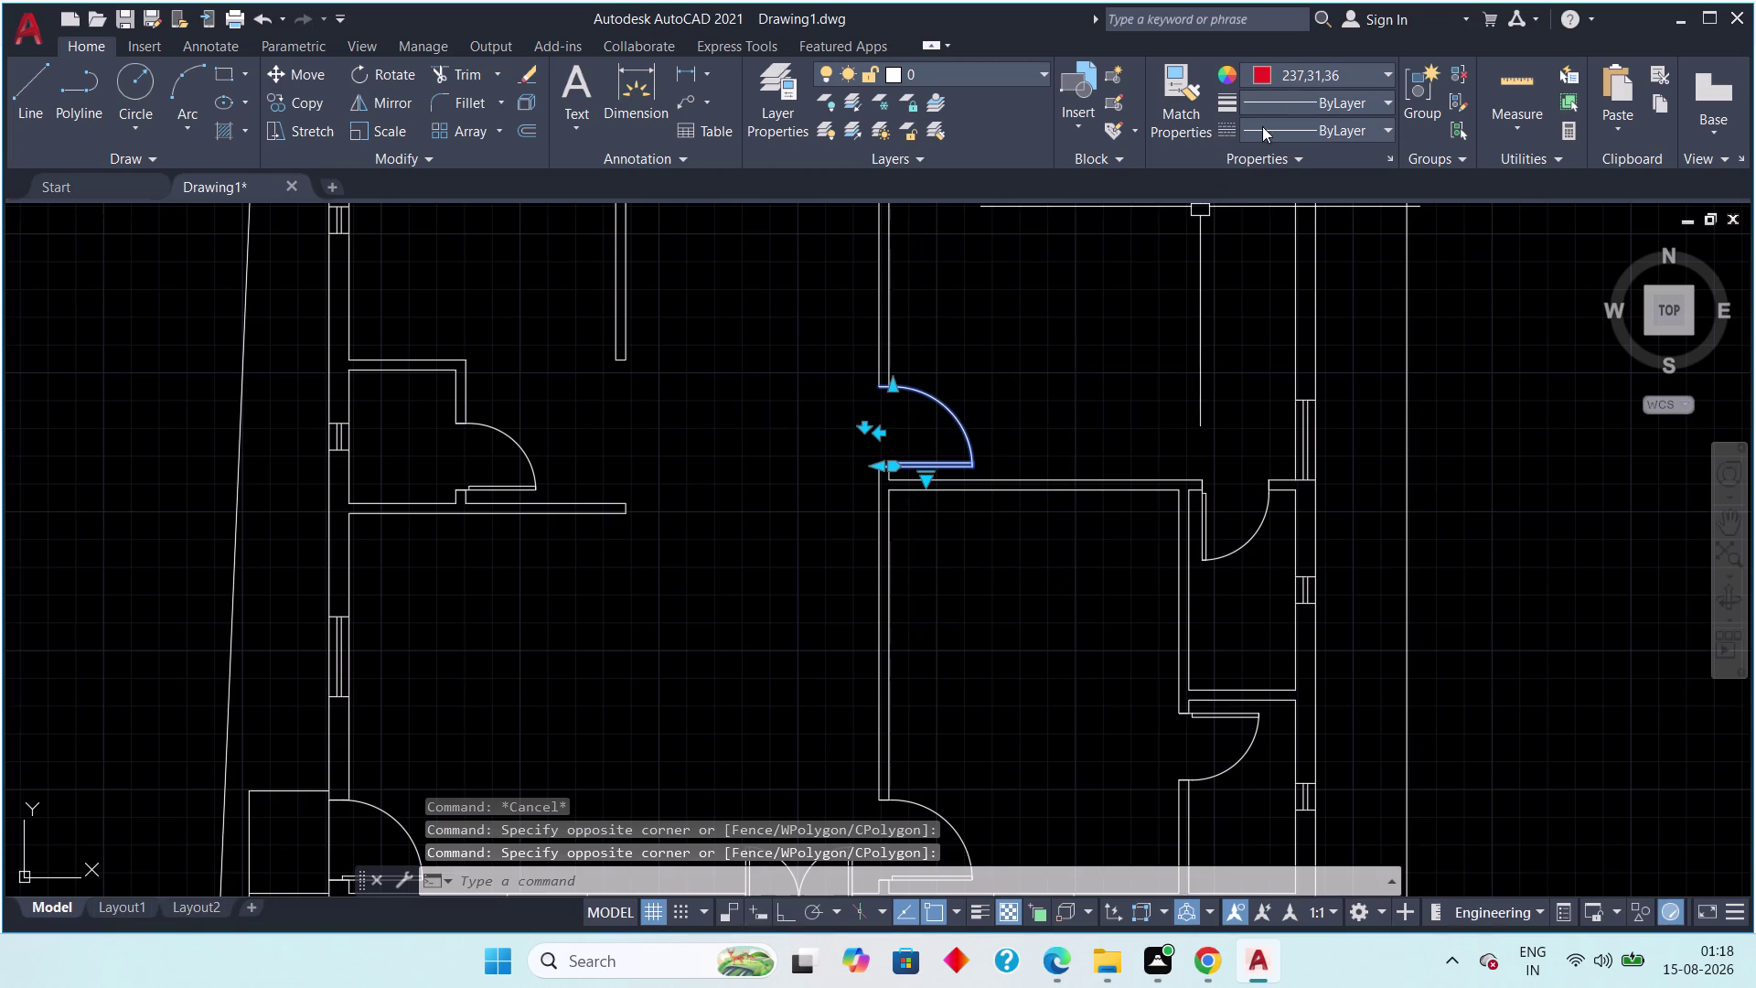
click(1370, 69)
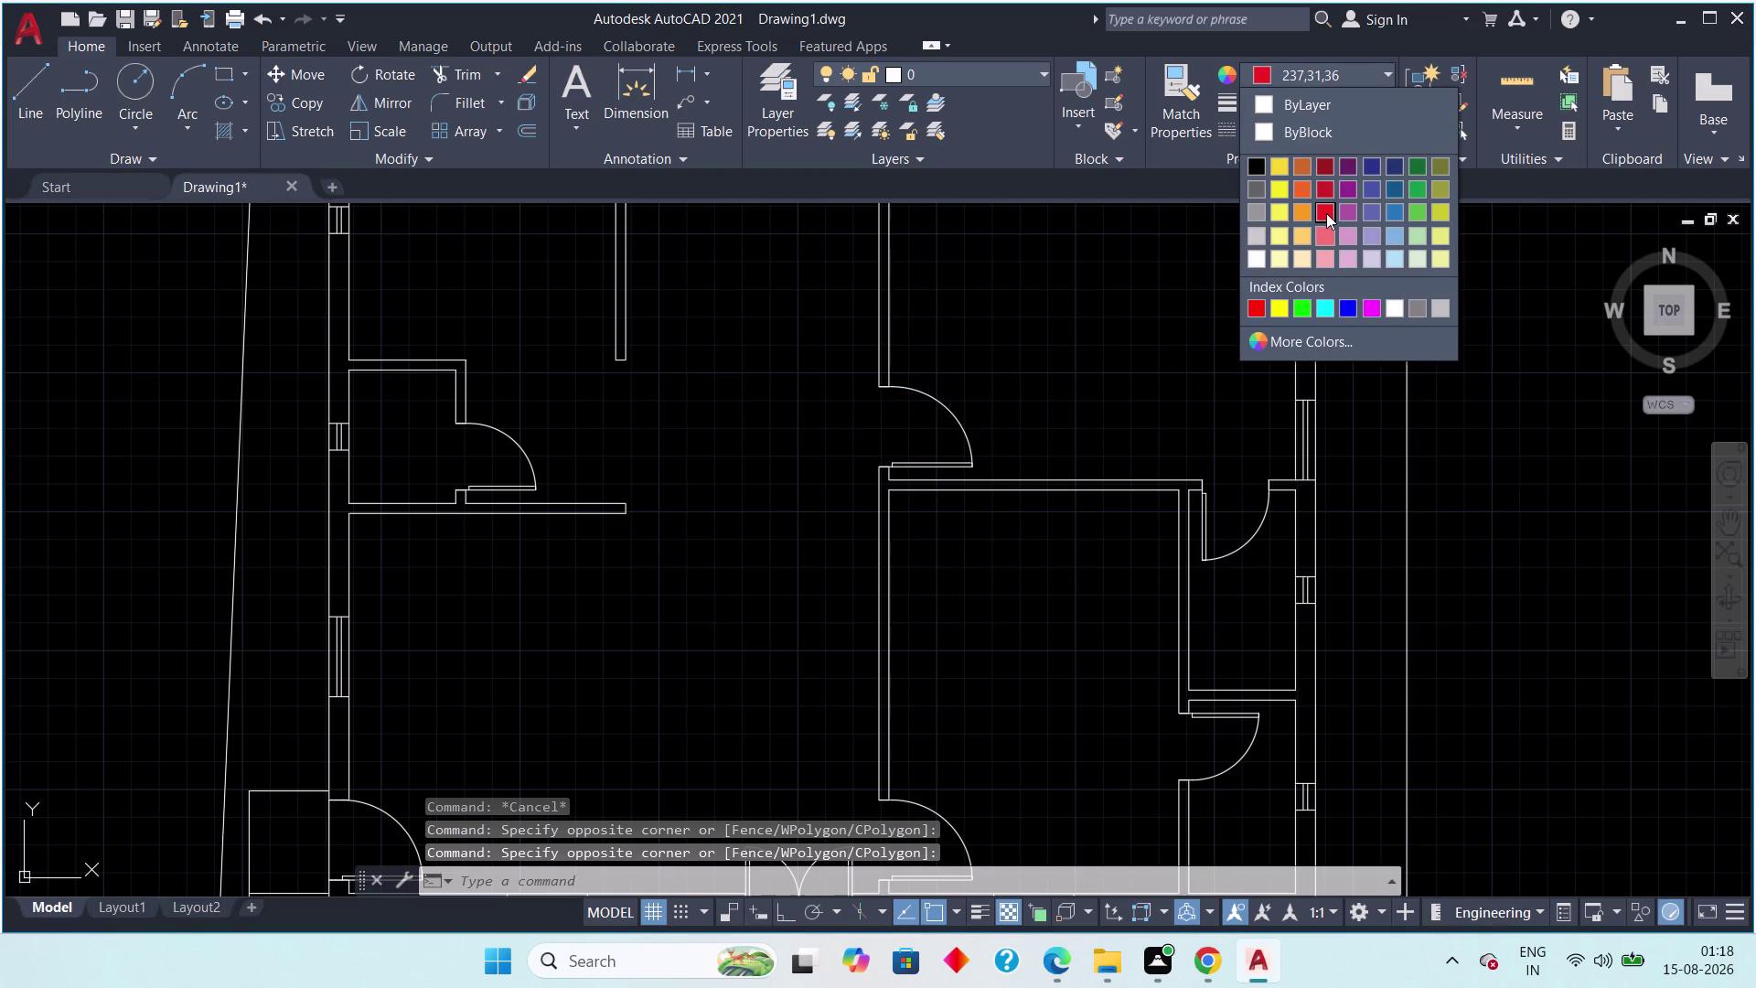
click(1327, 210)
key(Escape)
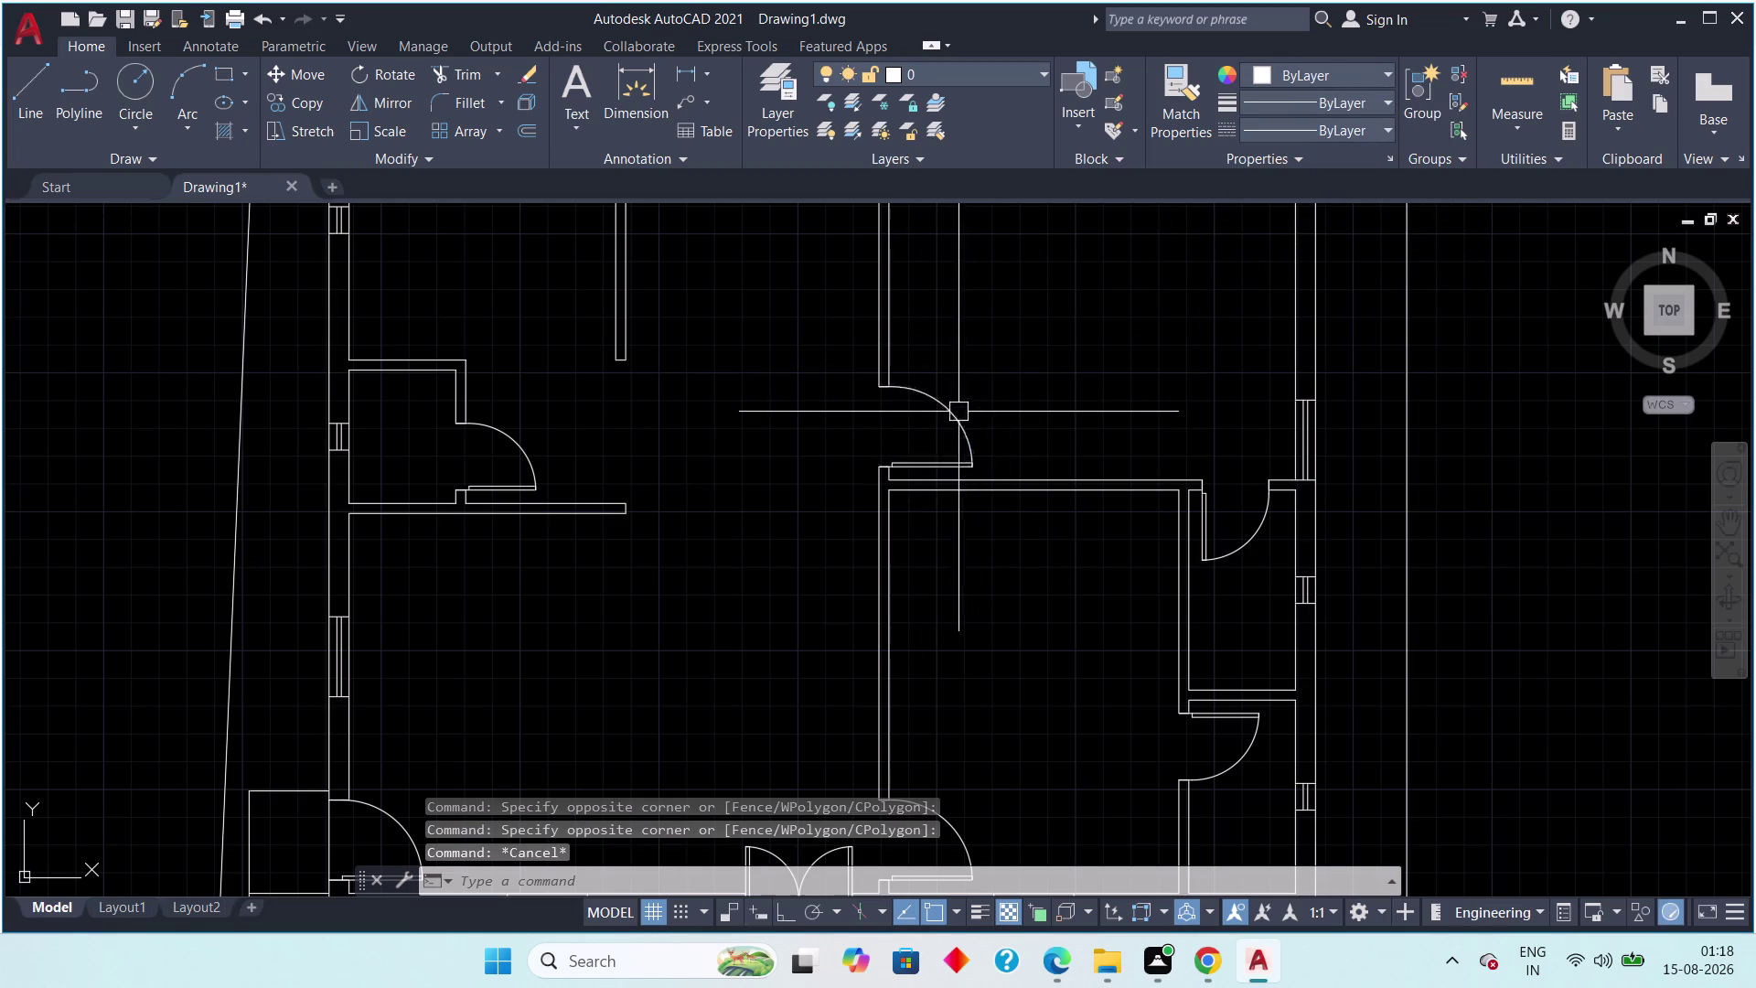
drag(1028, 367, 1009, 380)
click(943, 410)
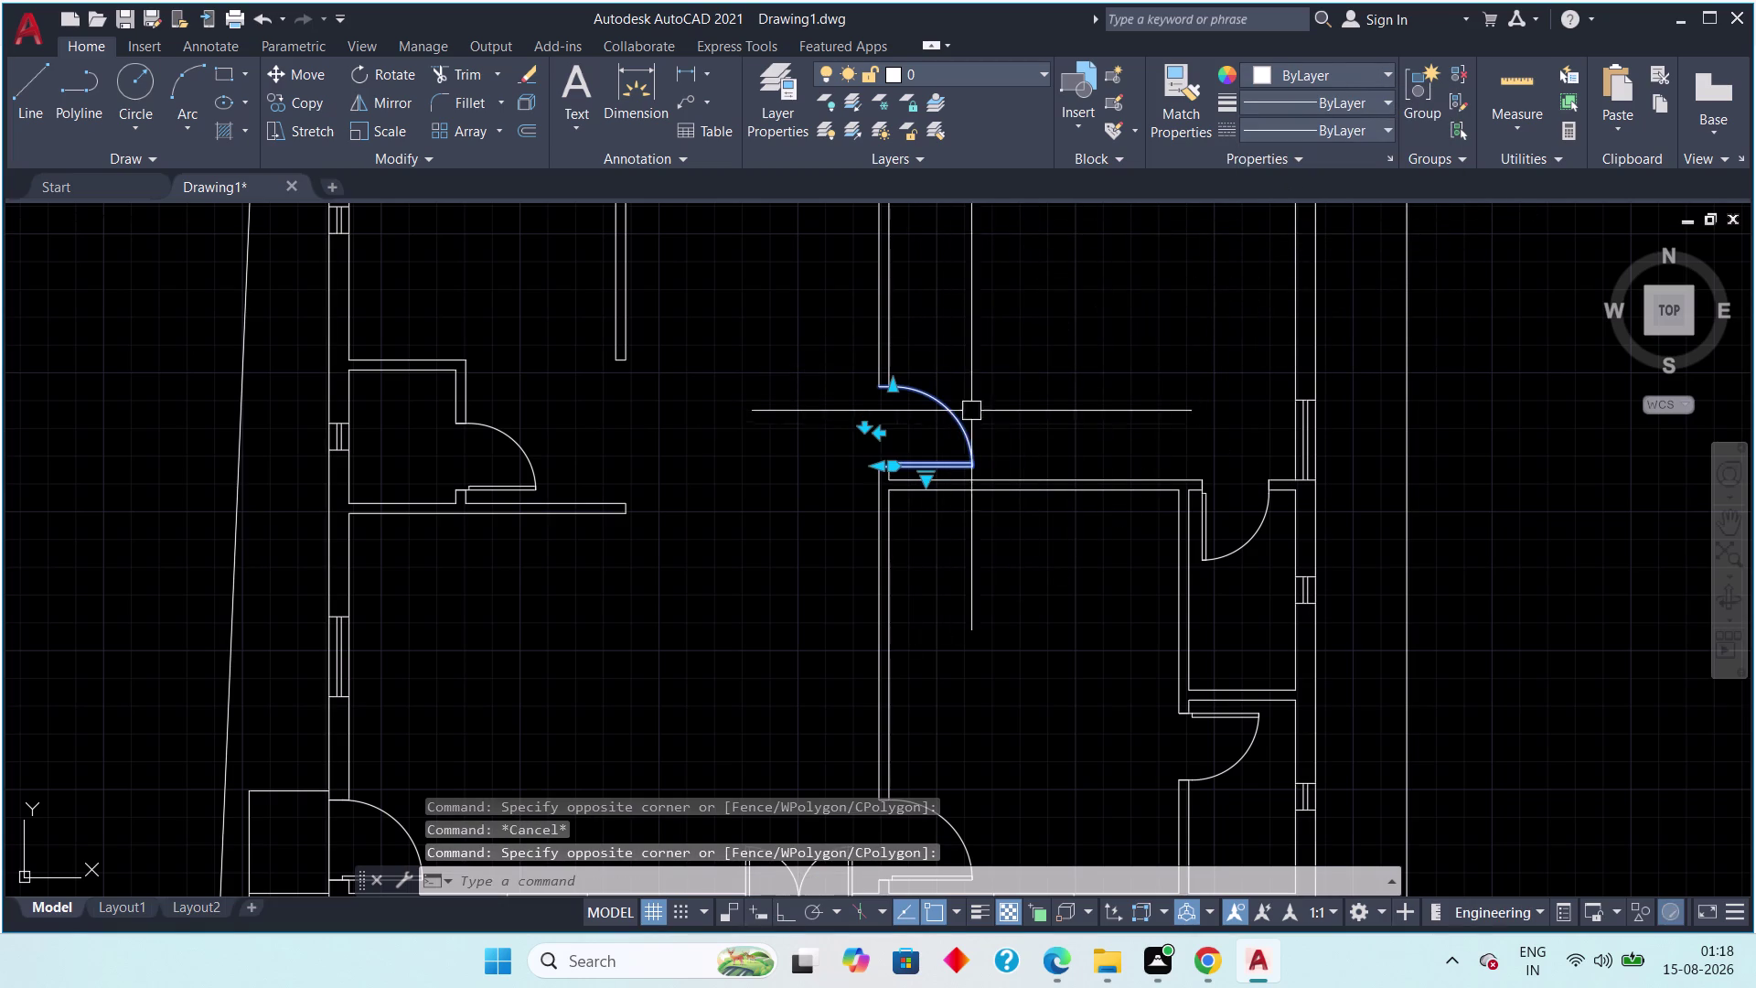
click(1366, 66)
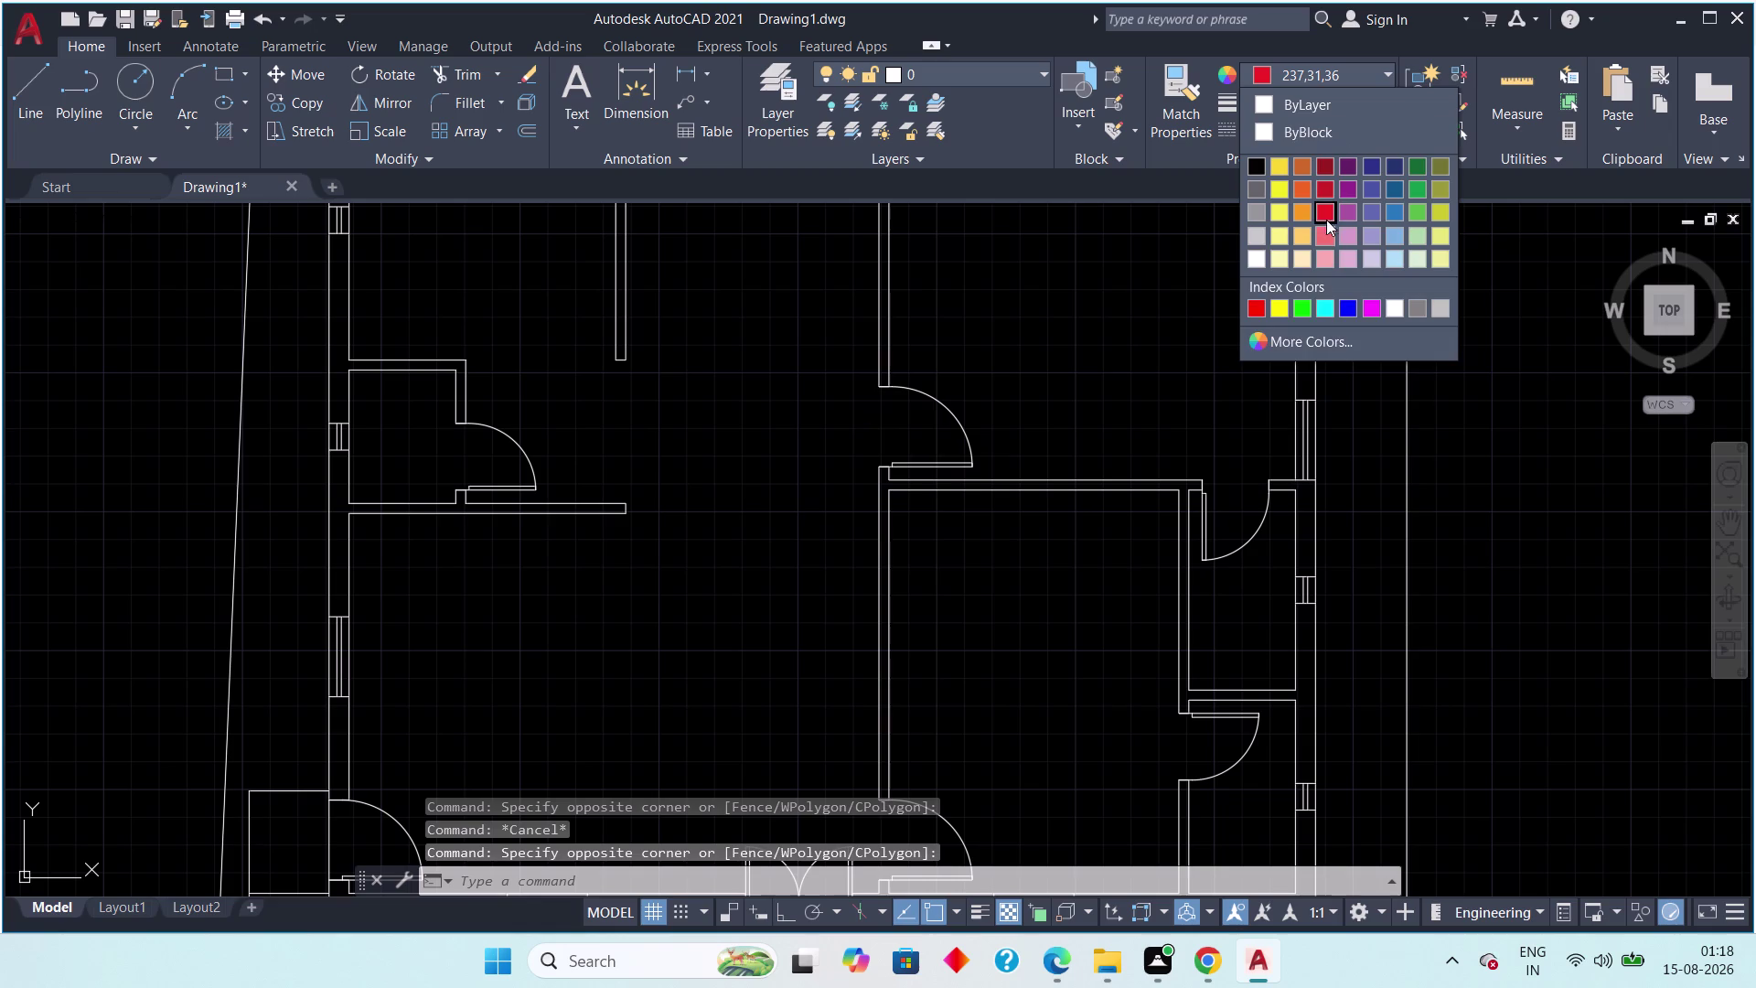
click(1326, 208)
key(space)
key(space)
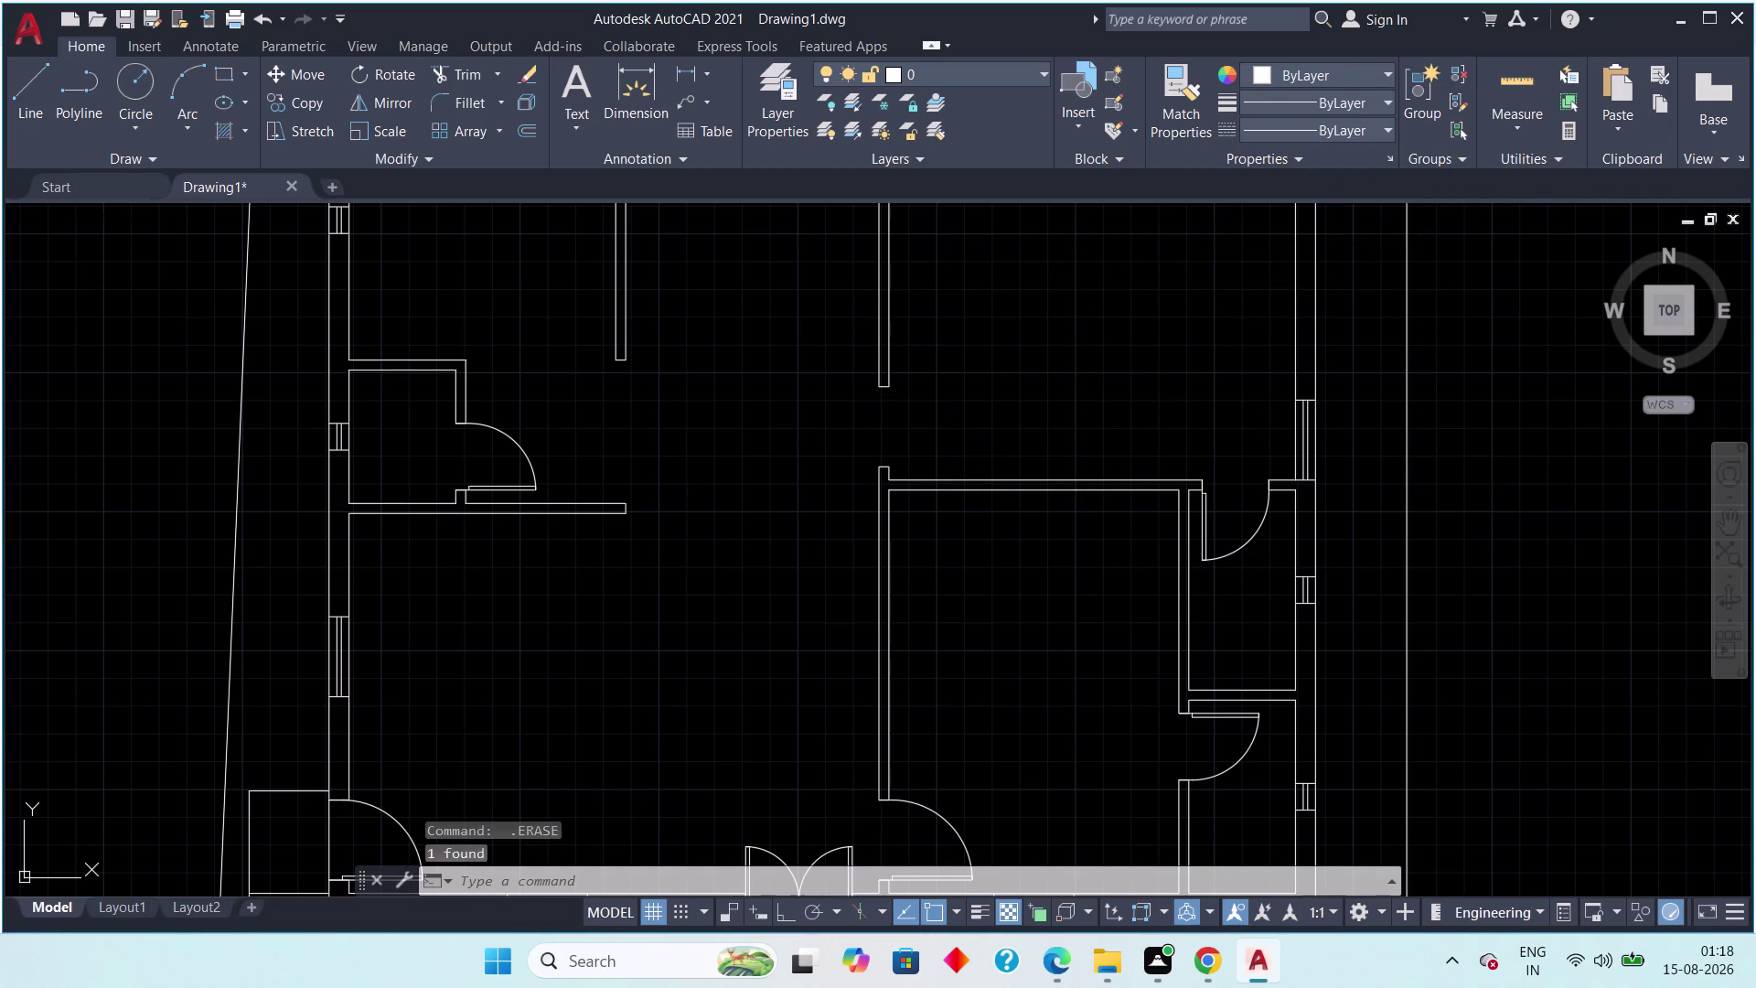
key(space)
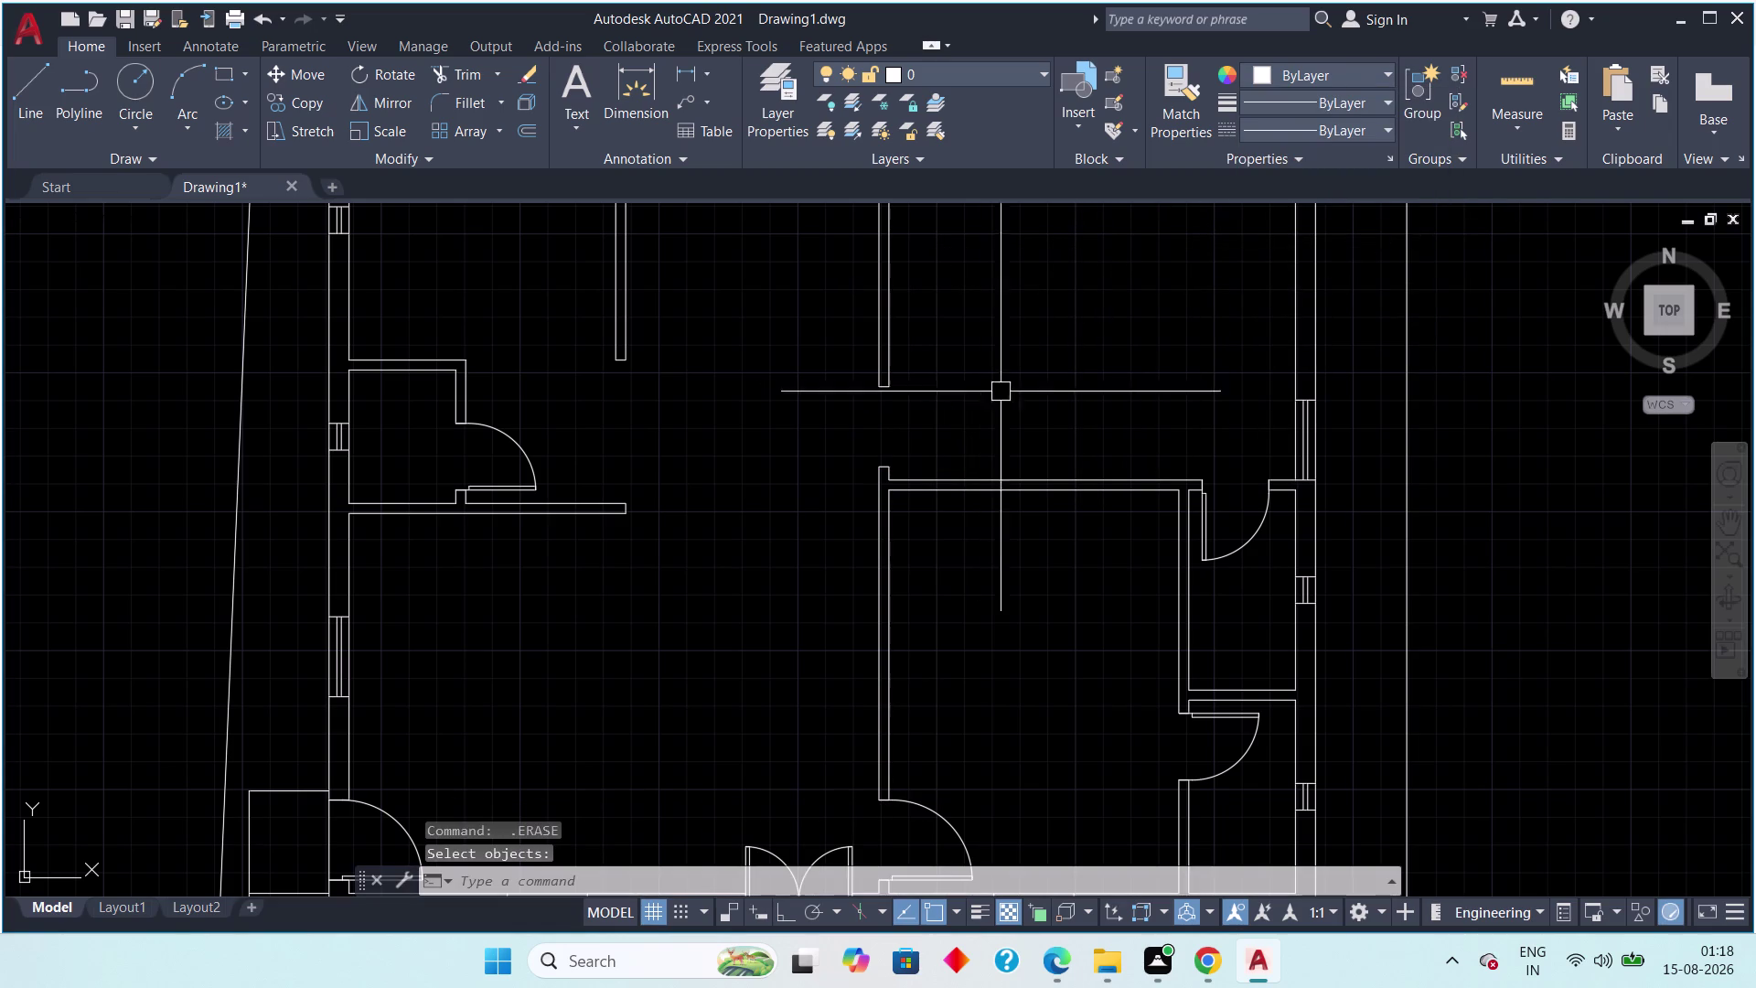
key(ctrl+z)
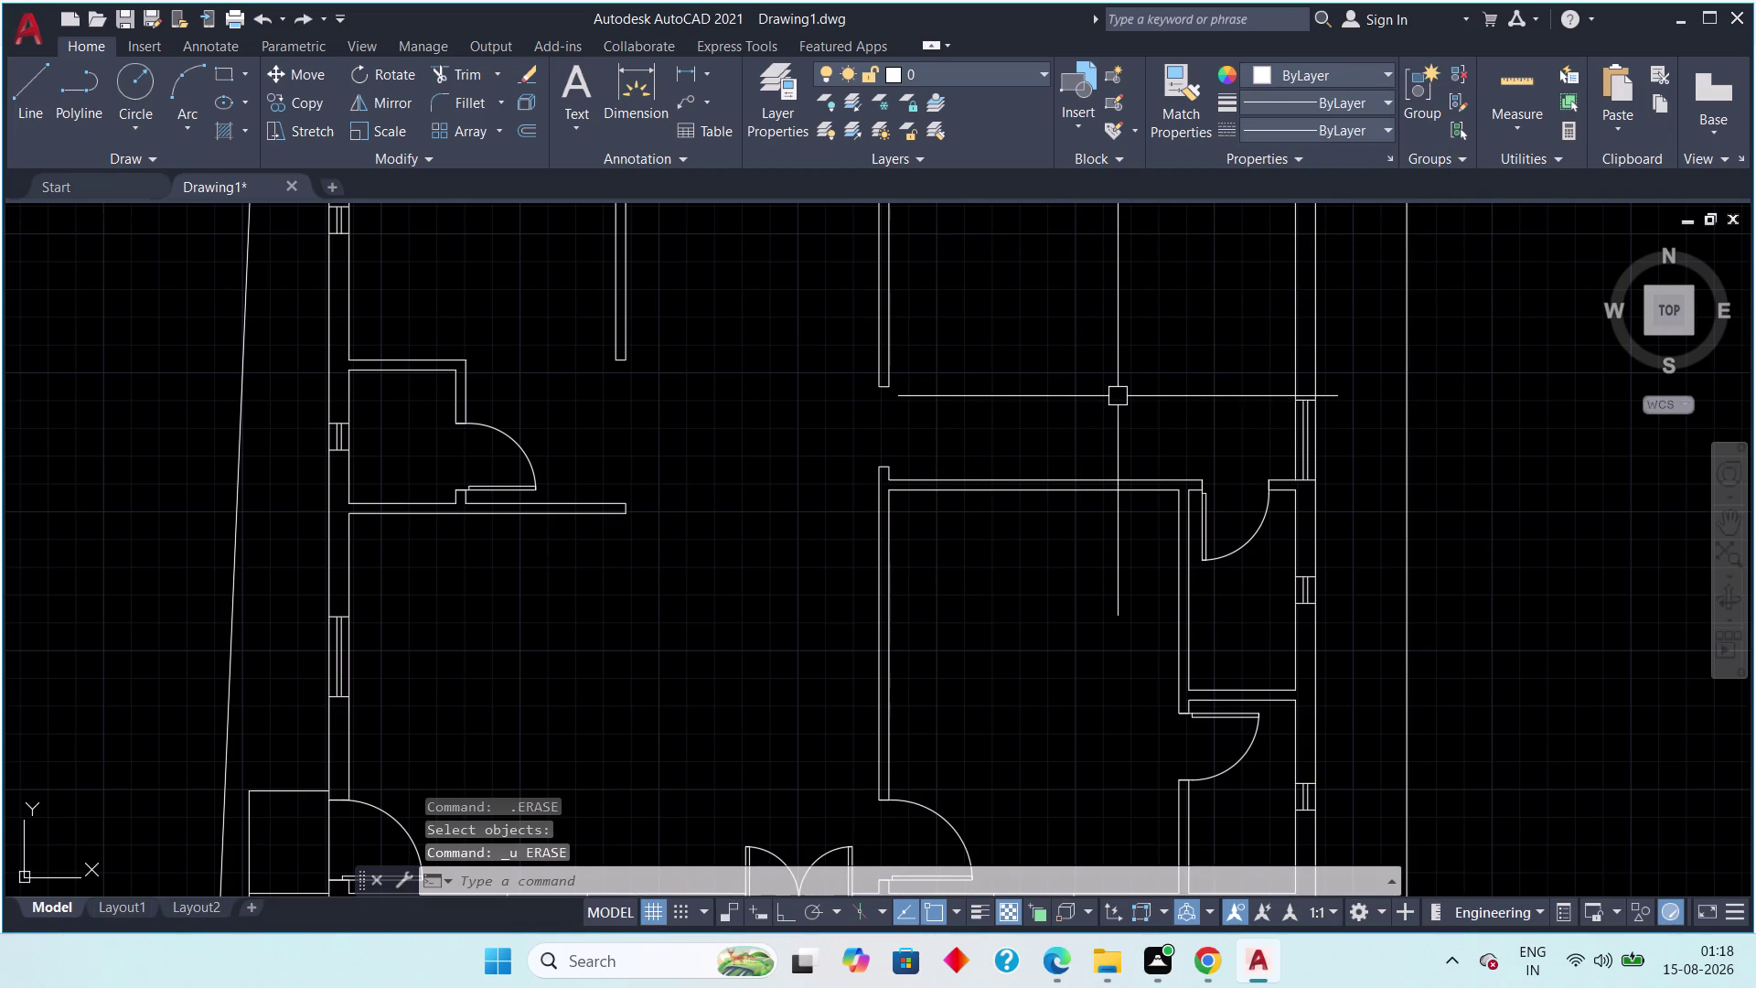
key(ctrl+z)
key(Escape)
key(Escape)
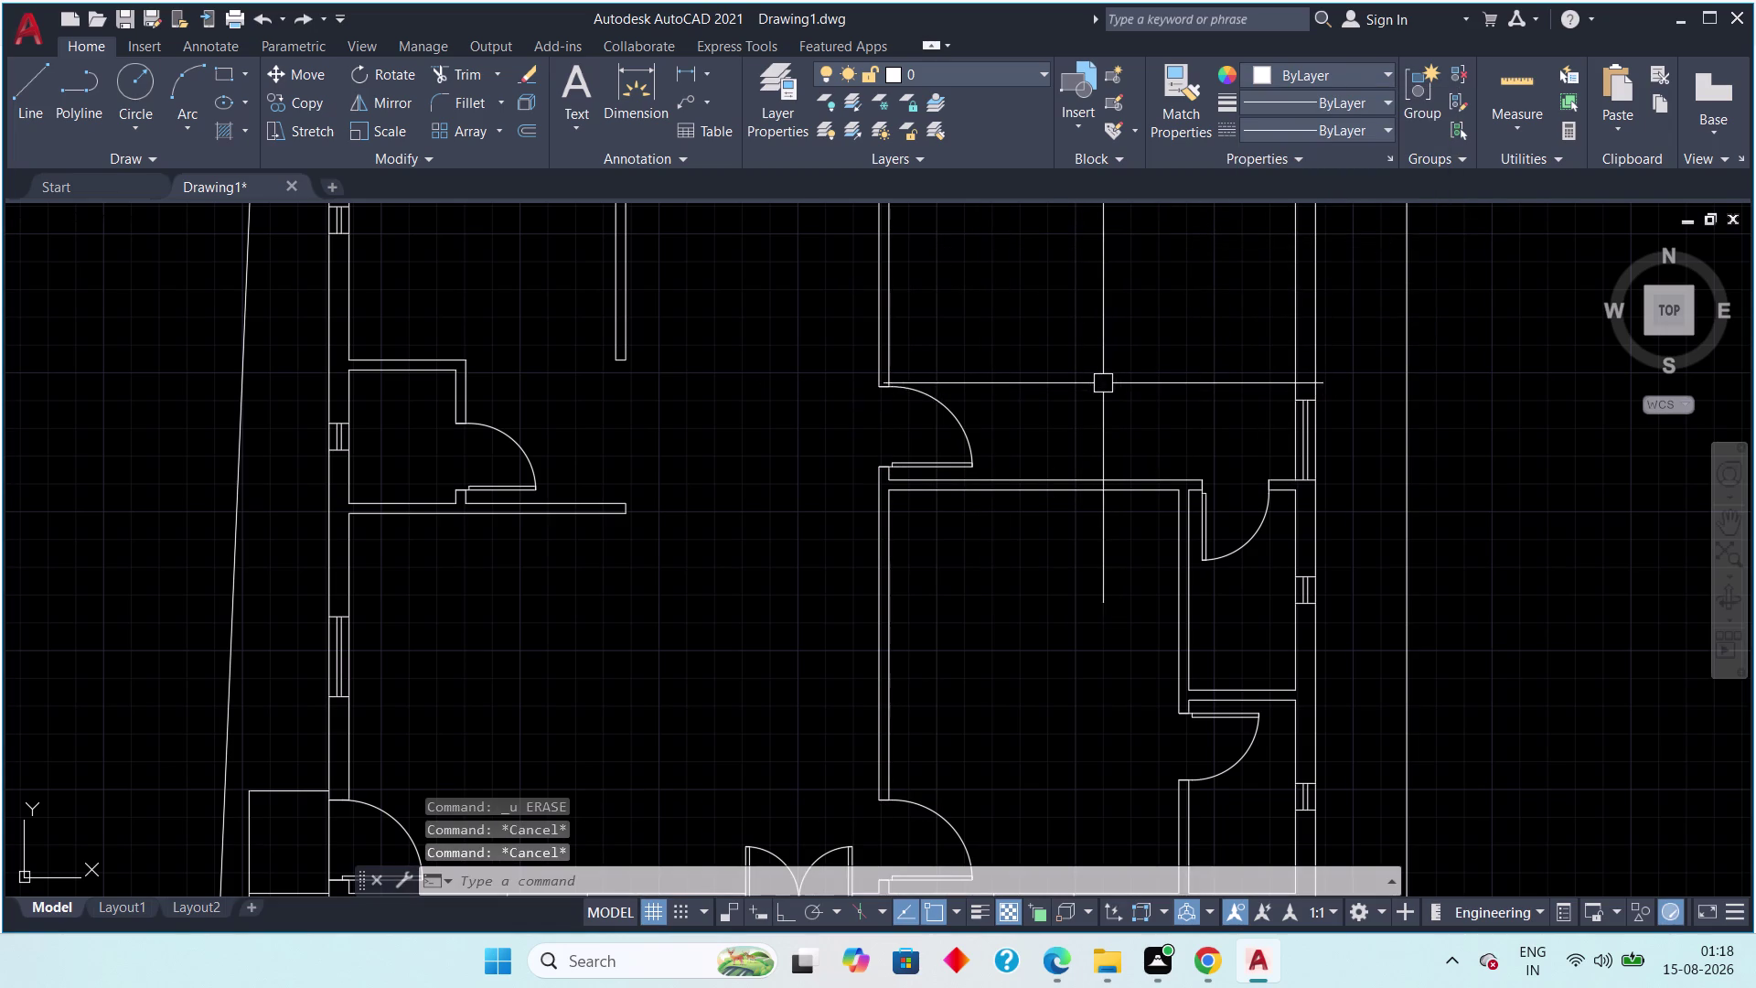
scroll(down, 3)
middle_drag(1083, 362, 1113, 304)
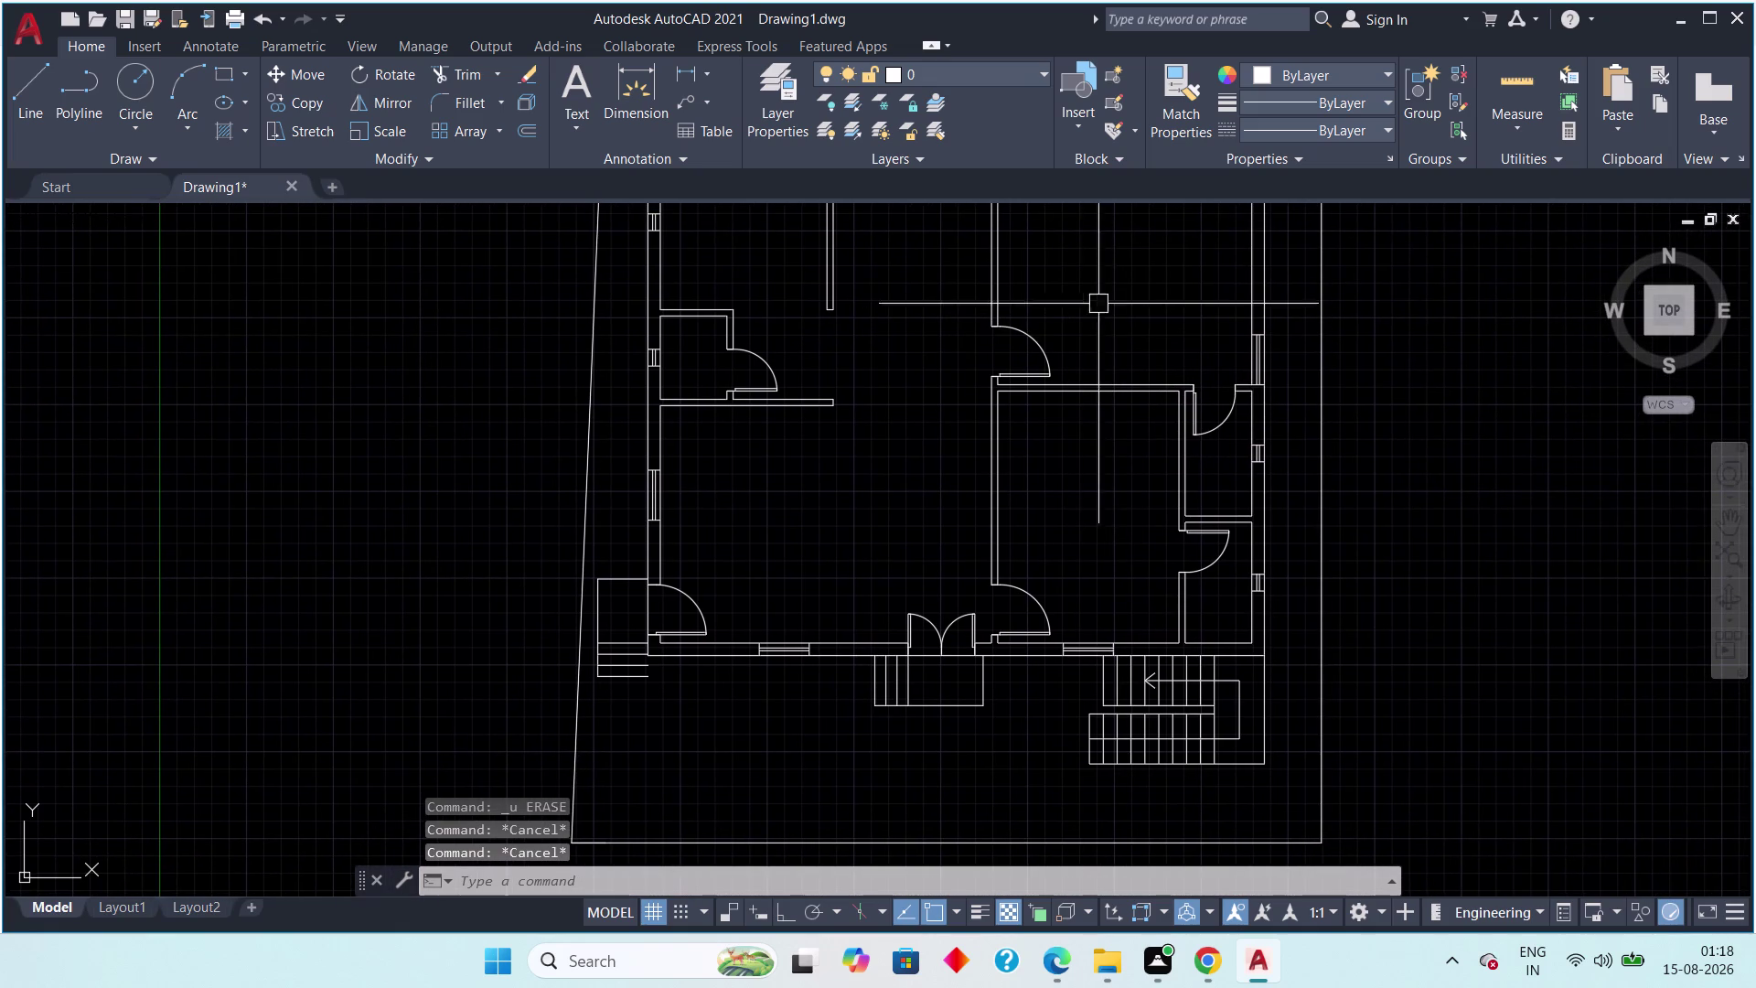
Set the upper door swing to grey colour 9 and make it an unnamed group.
drag(1105, 337, 1093, 341)
click(1025, 348)
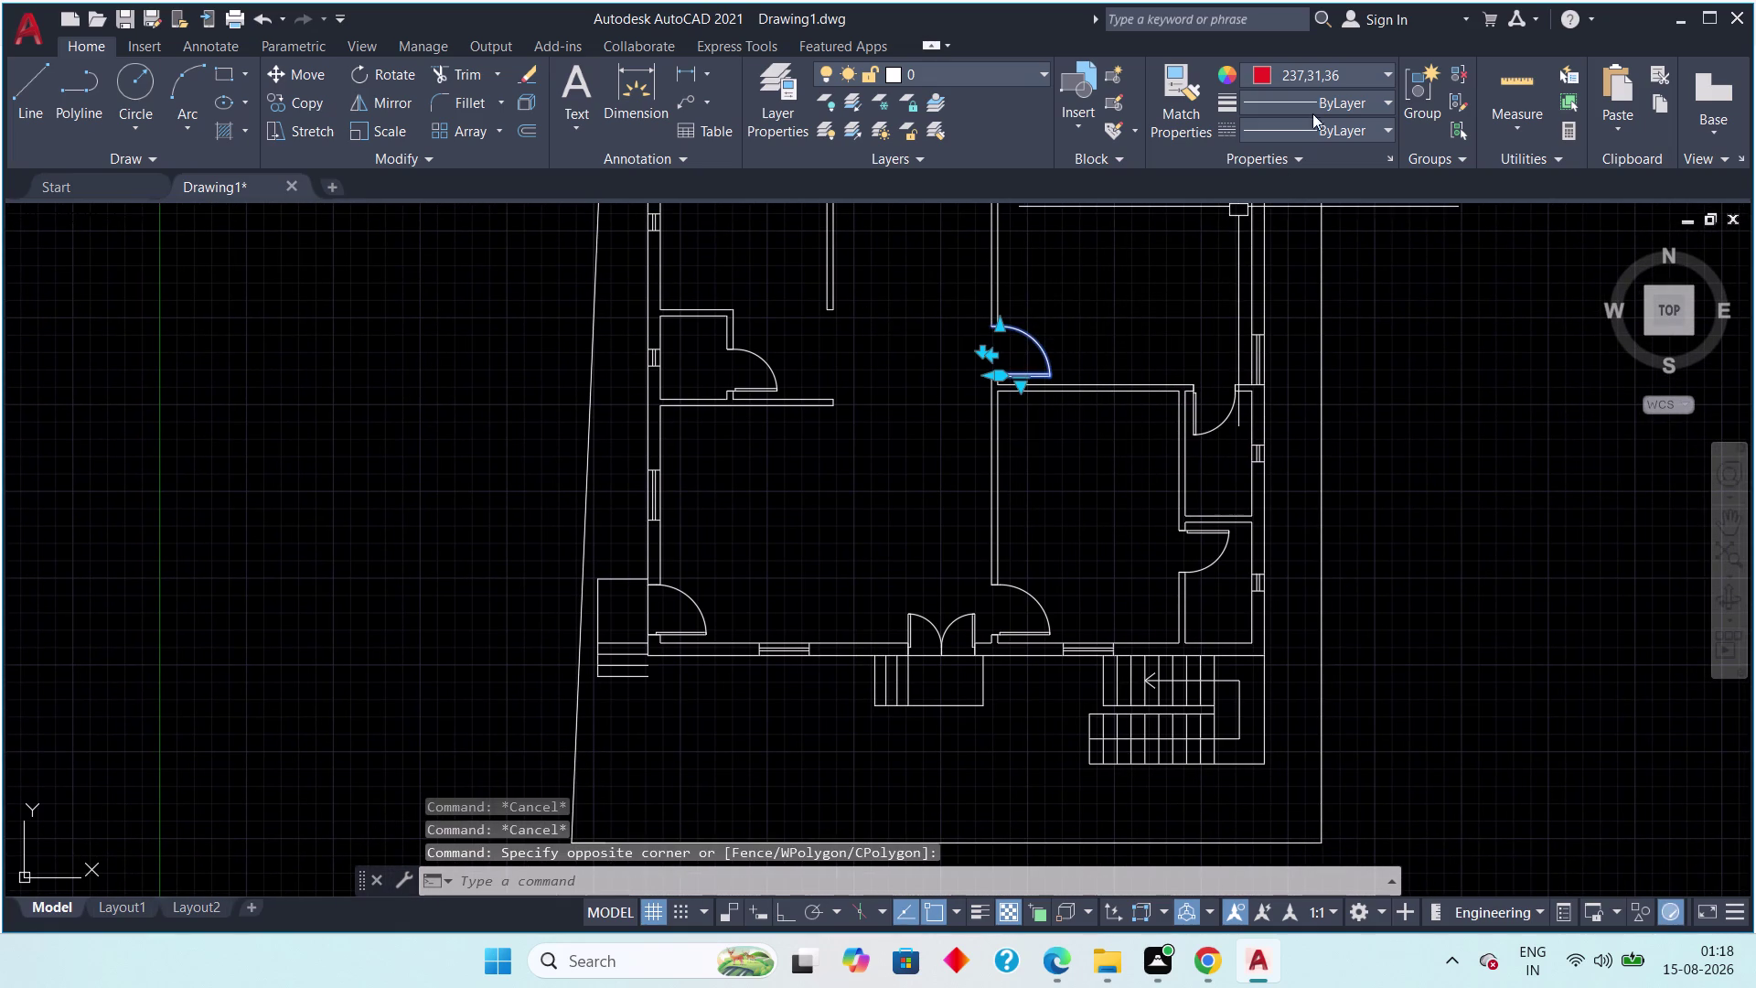
click(1358, 74)
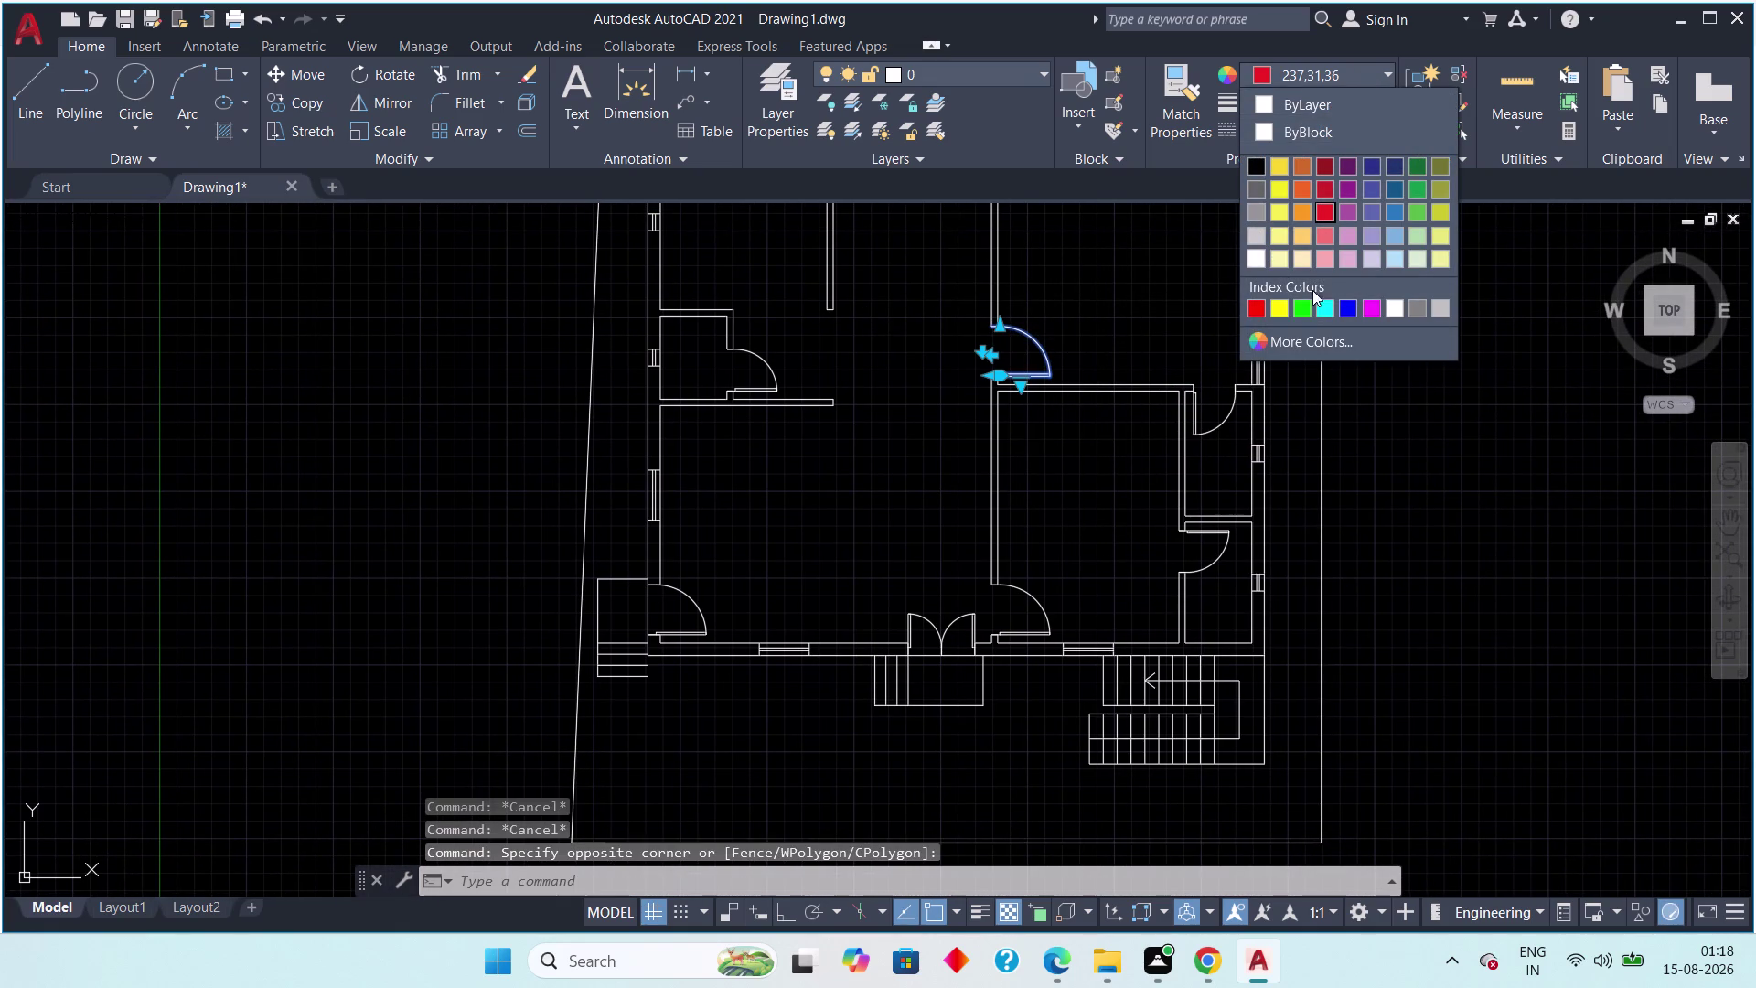
click(1443, 301)
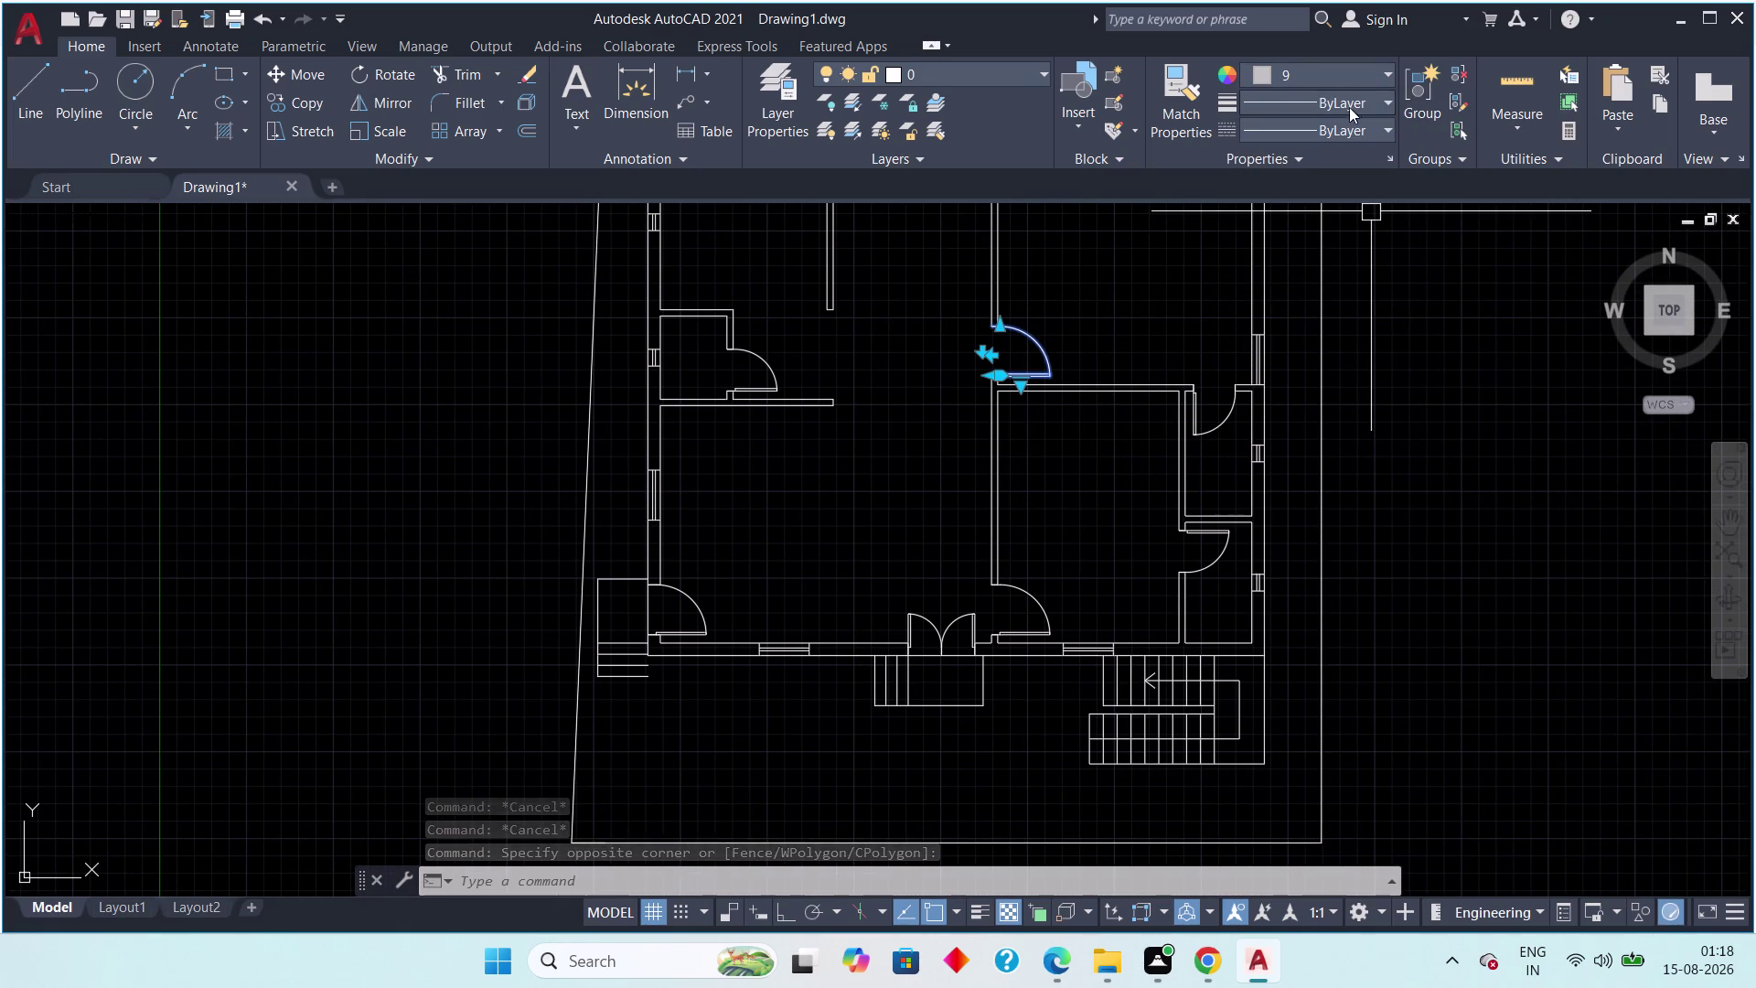
click(1403, 68)
Reselect the upper door swing and change its colour to white.
key(Escape)
key(Escape)
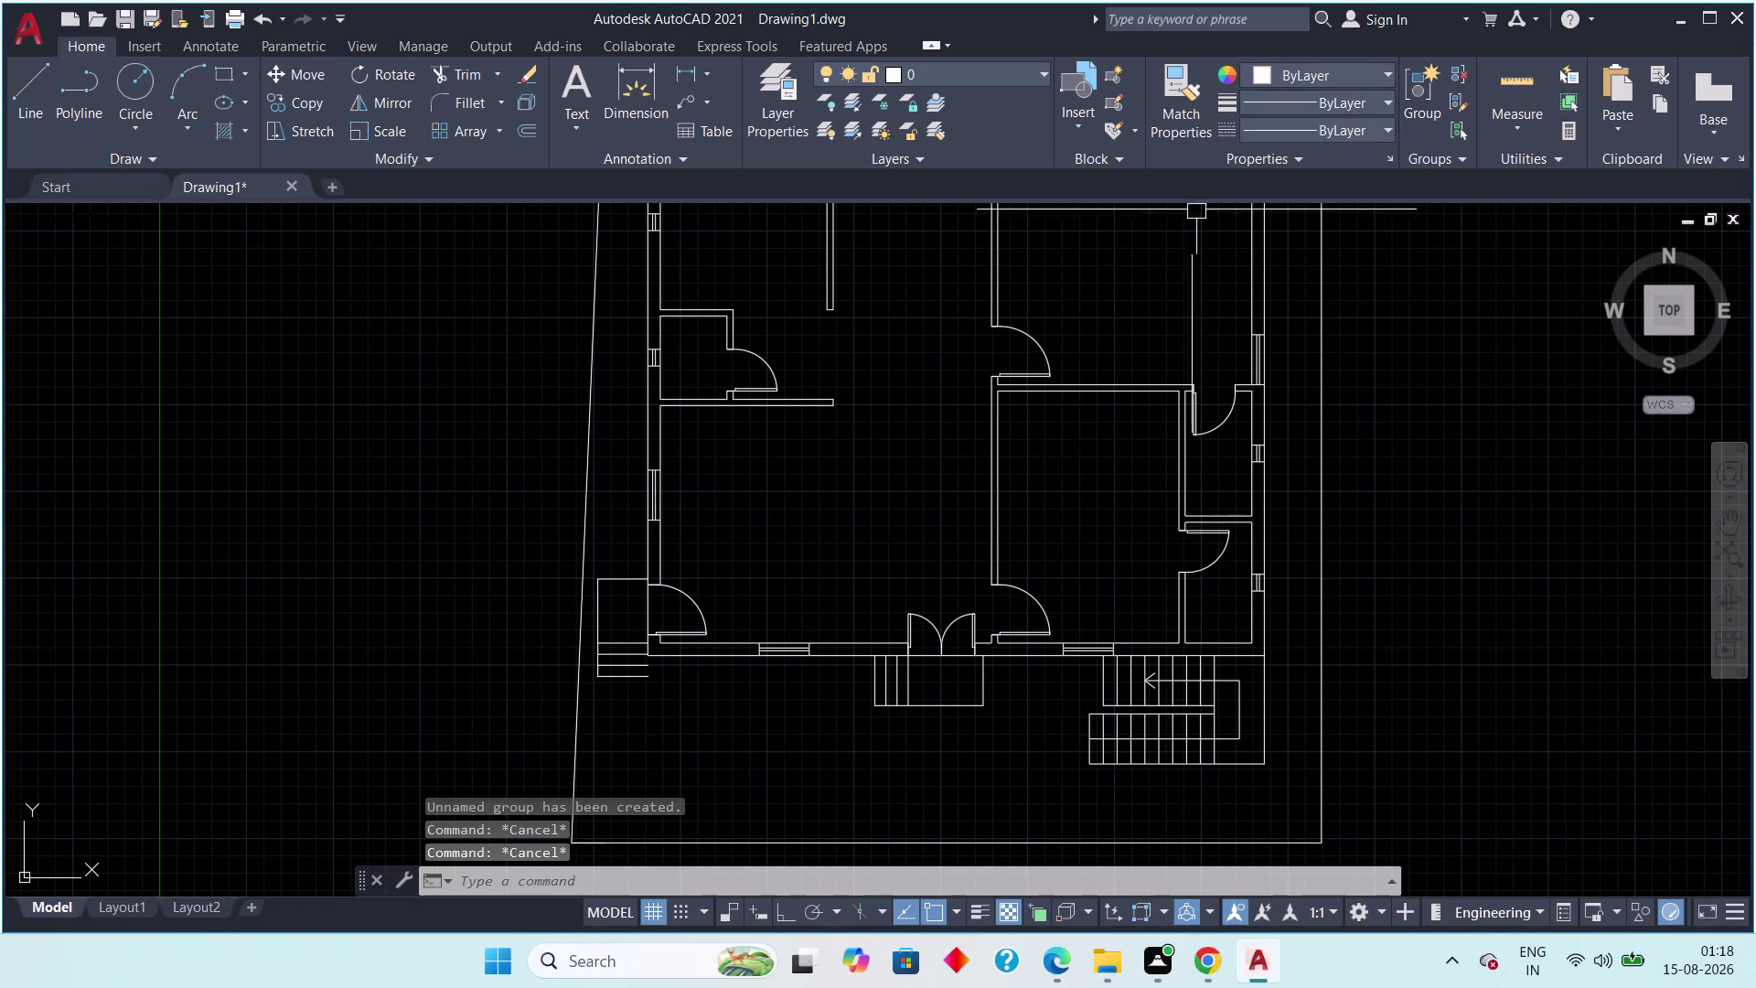
drag(1080, 304, 1035, 321)
click(1009, 344)
click(1347, 69)
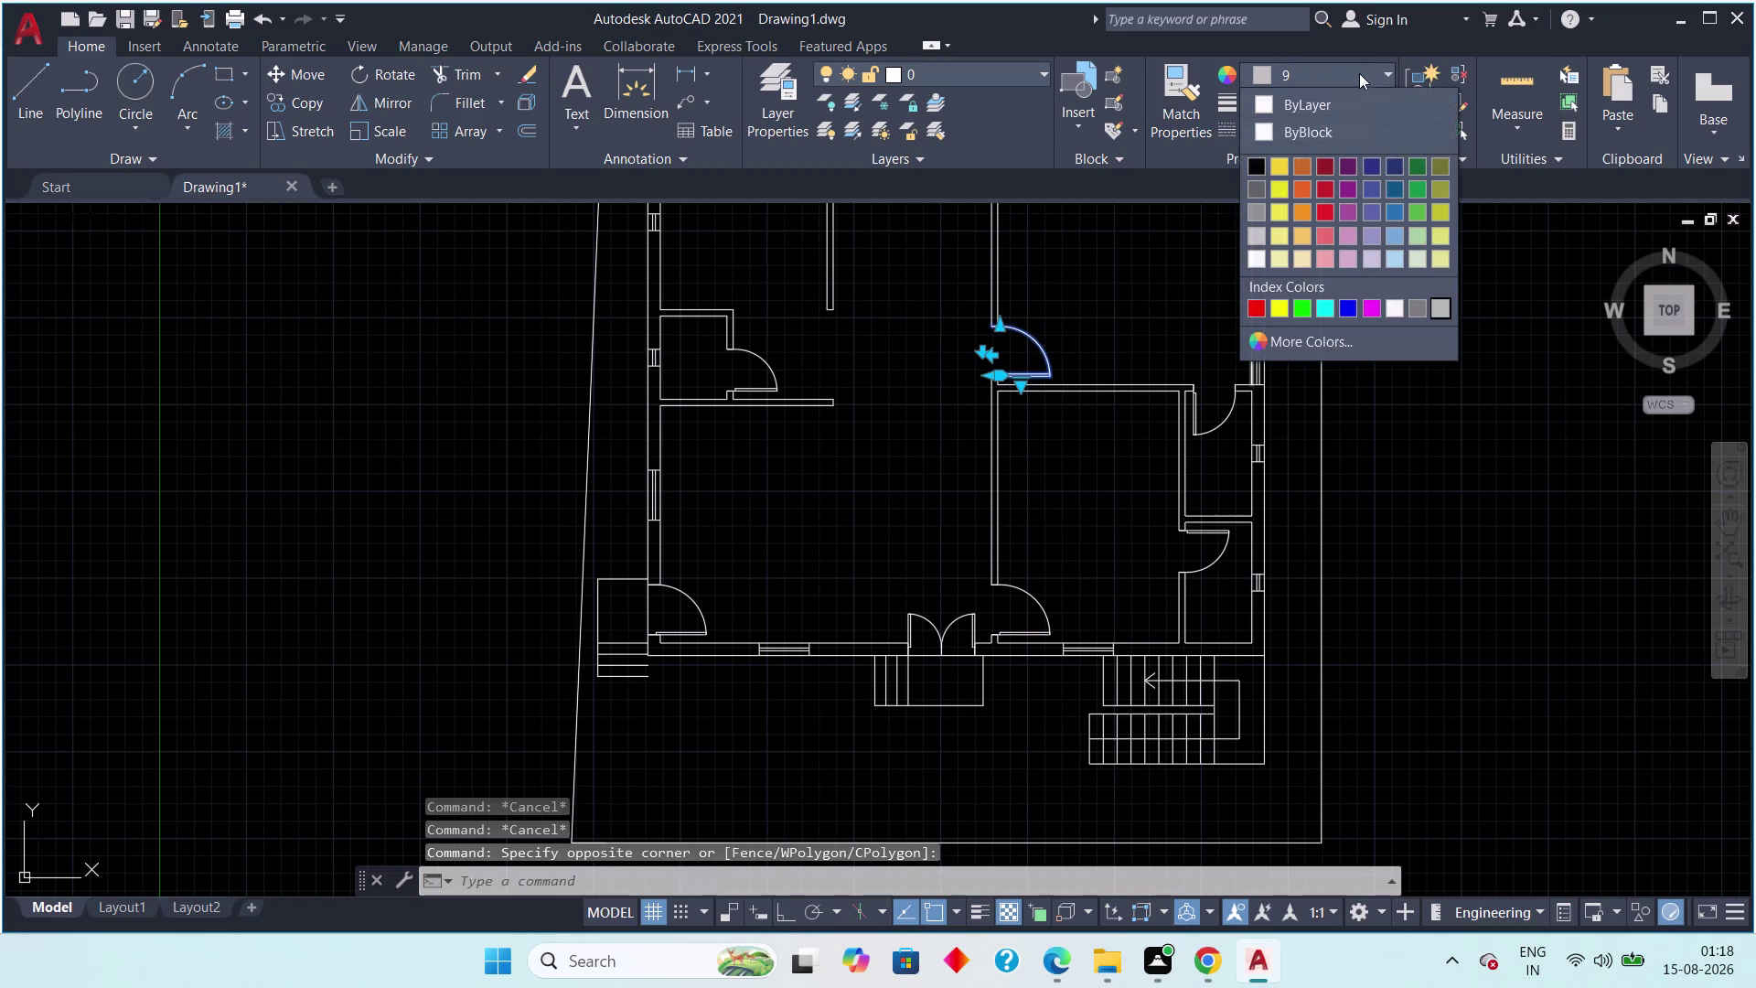
click(1259, 253)
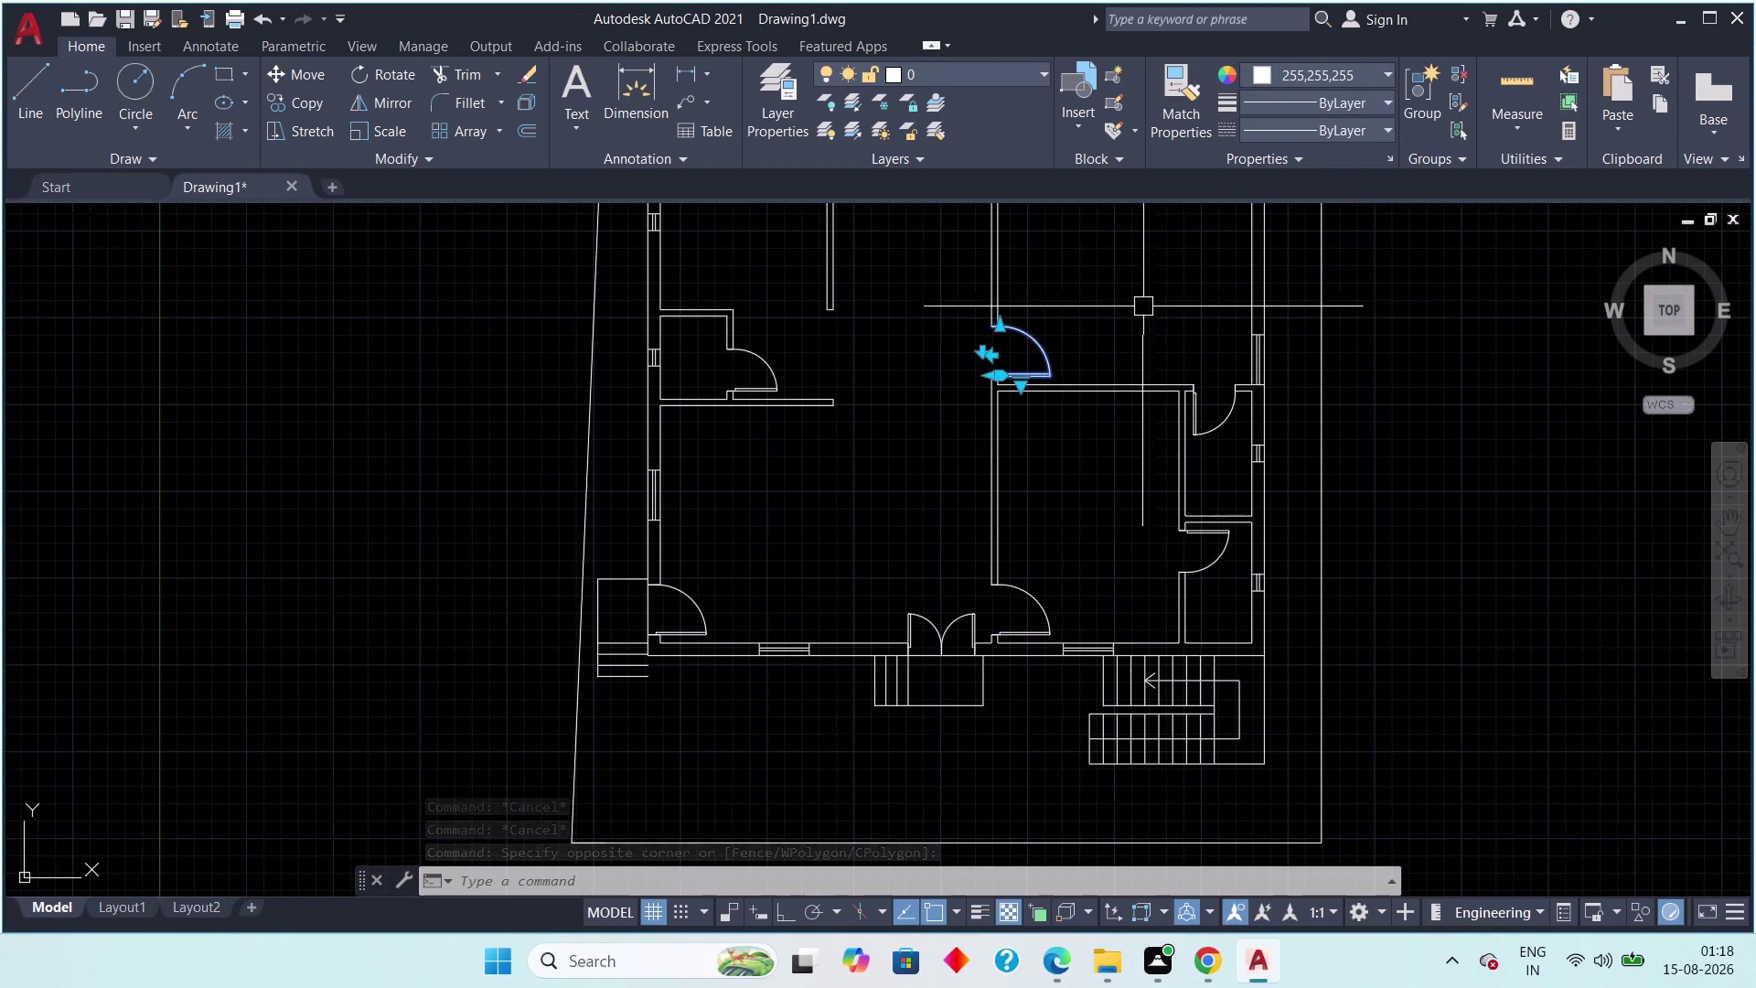
key(Escape)
scroll(down, 3)
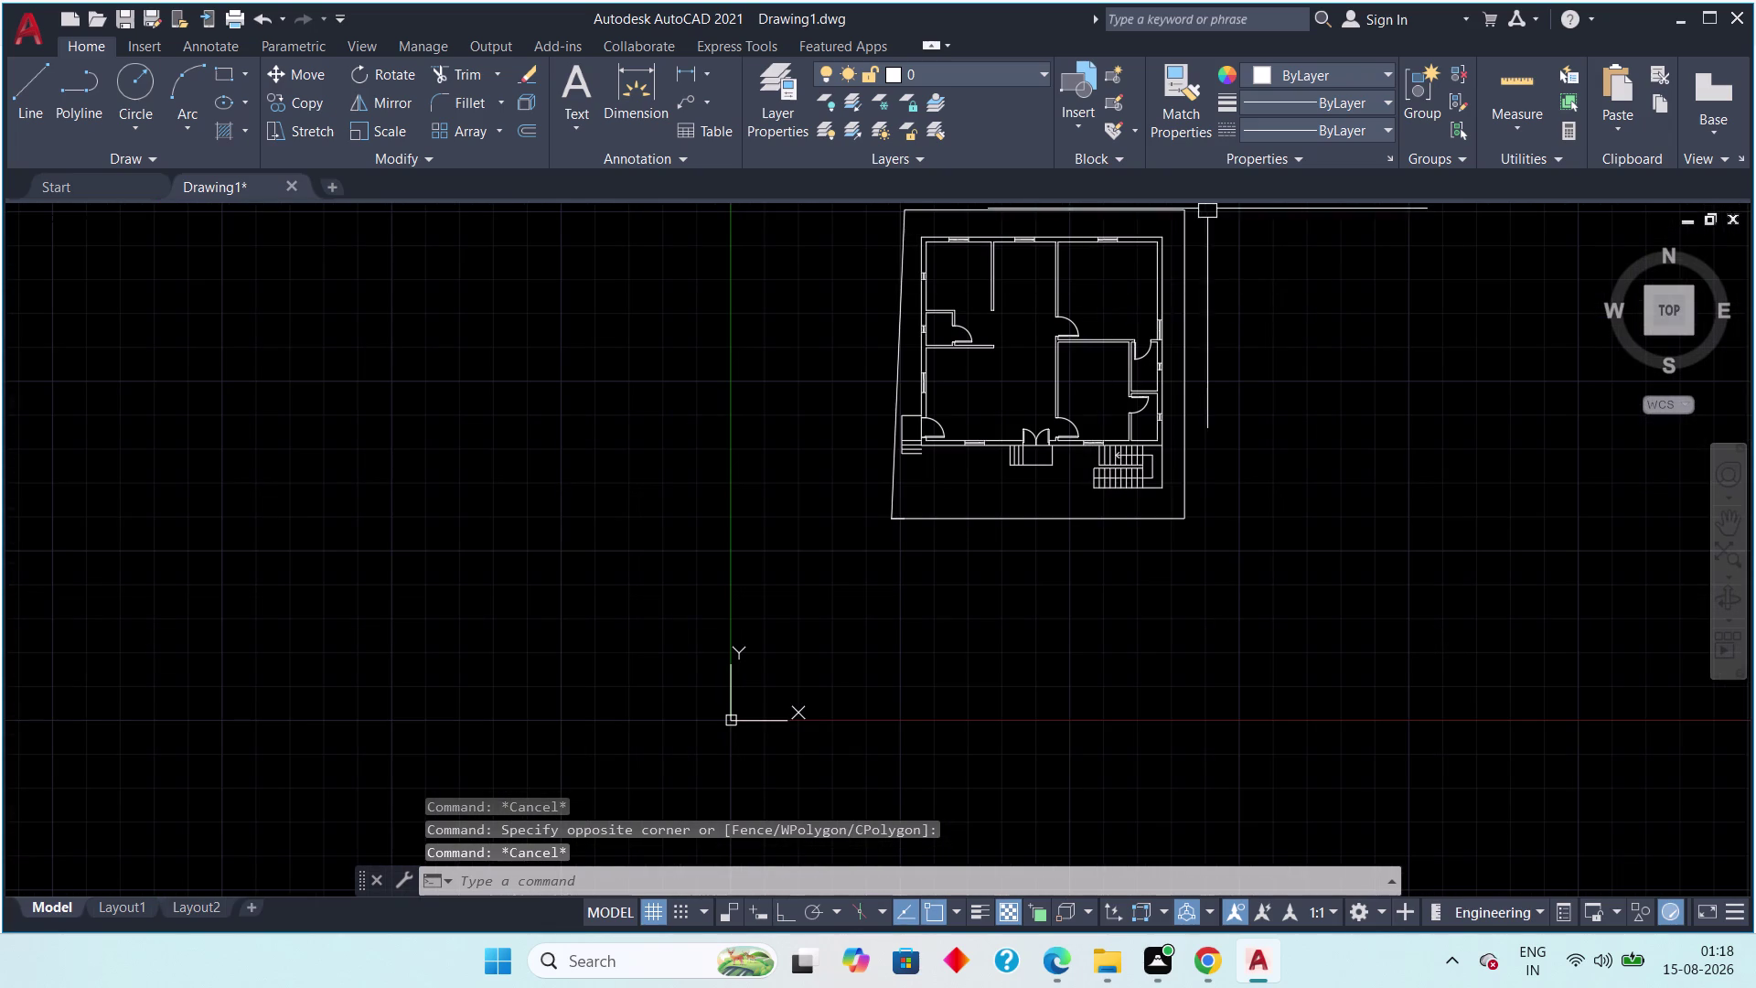
Clear the selection, bring the plan into view, and start a new group.
click(1099, 281)
click(1075, 329)
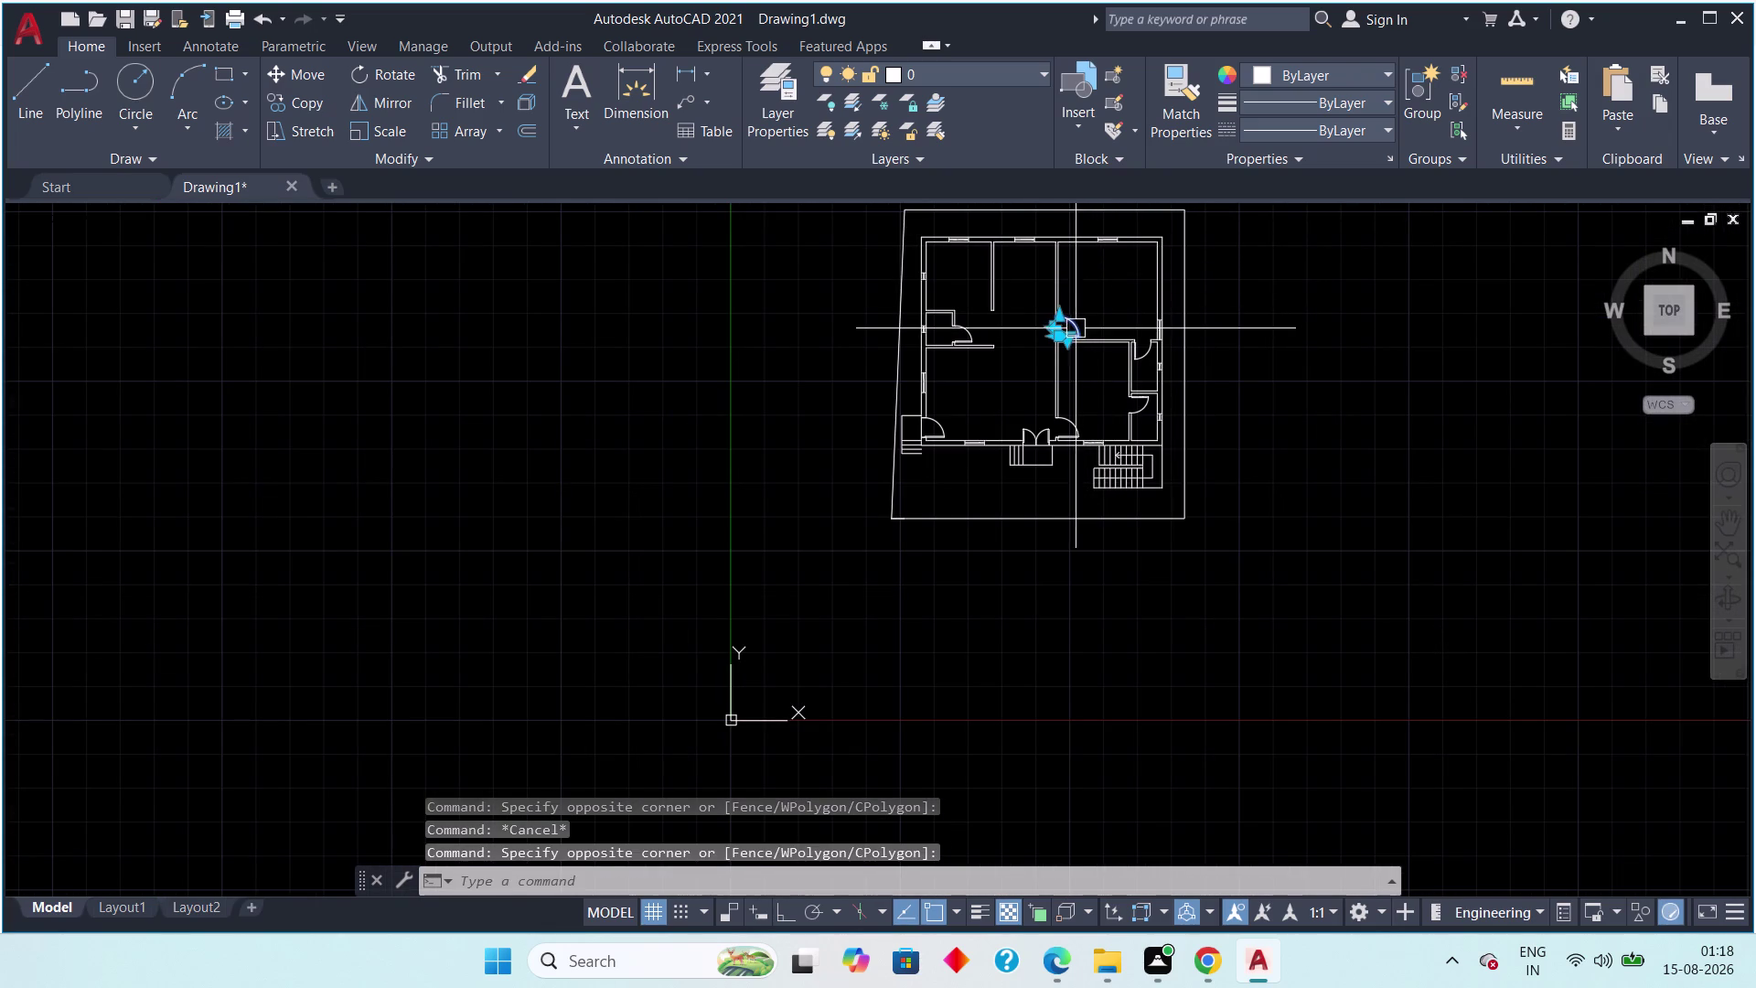
key(Escape)
key(Escape)
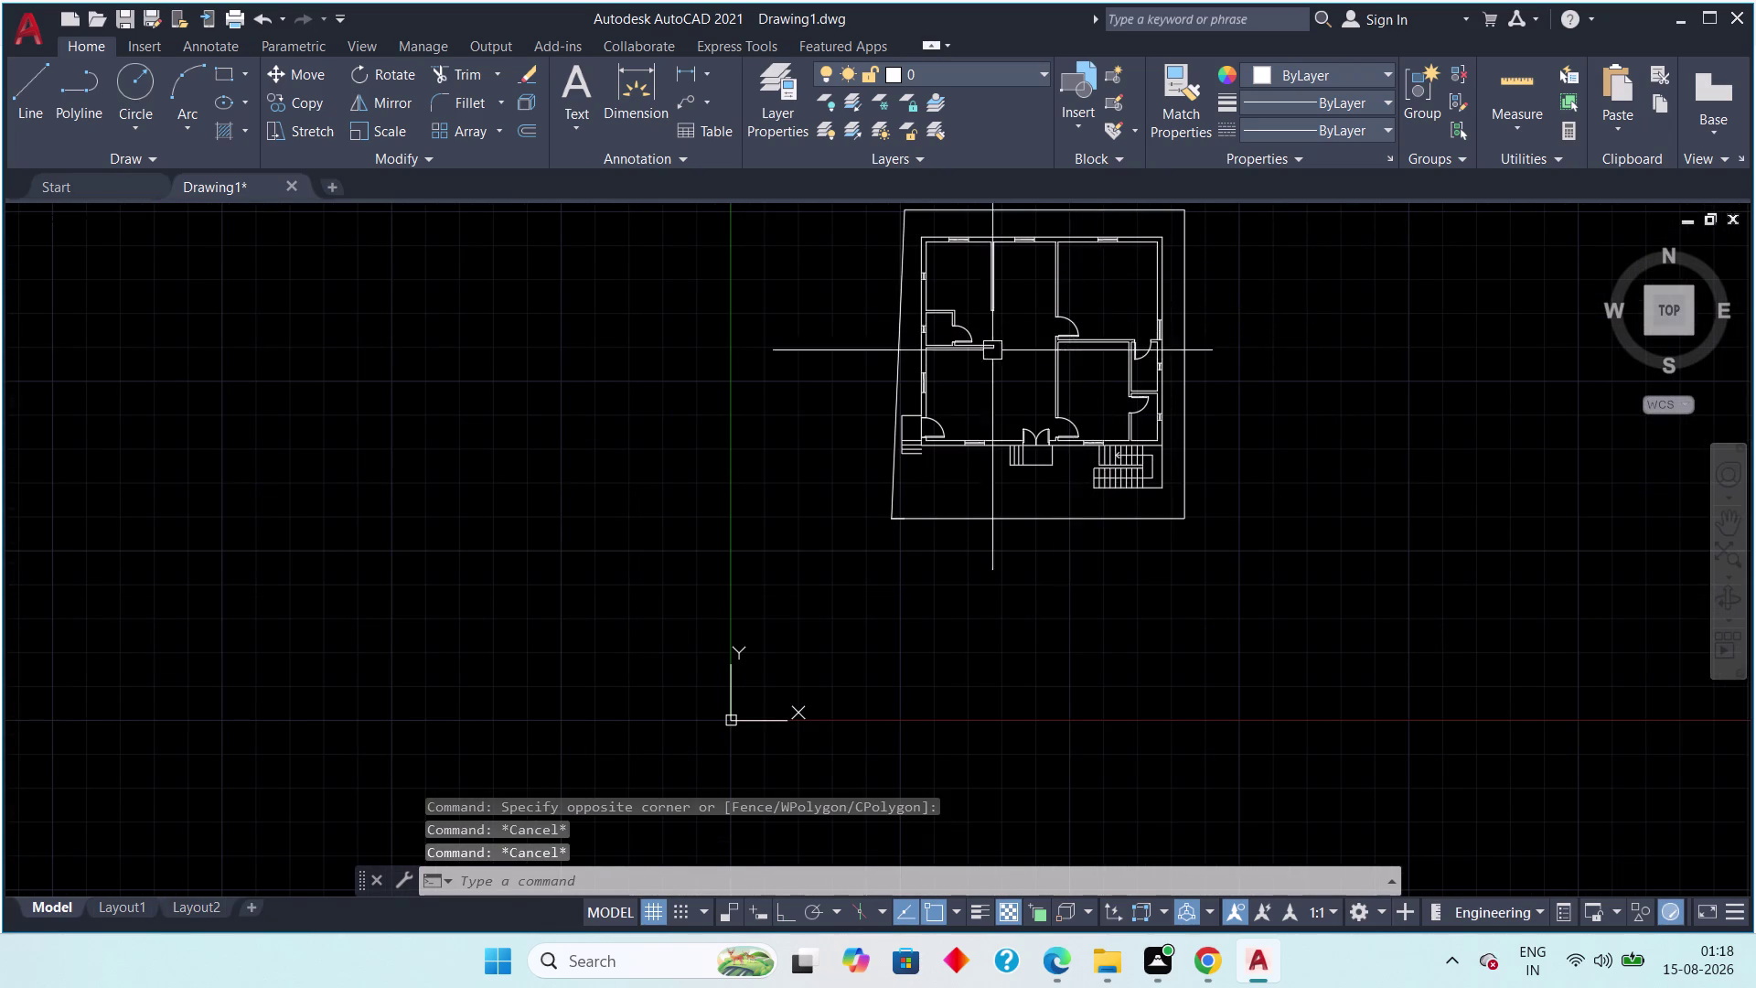
scroll(up, 3)
middle_drag(1115, 375, 1040, 497)
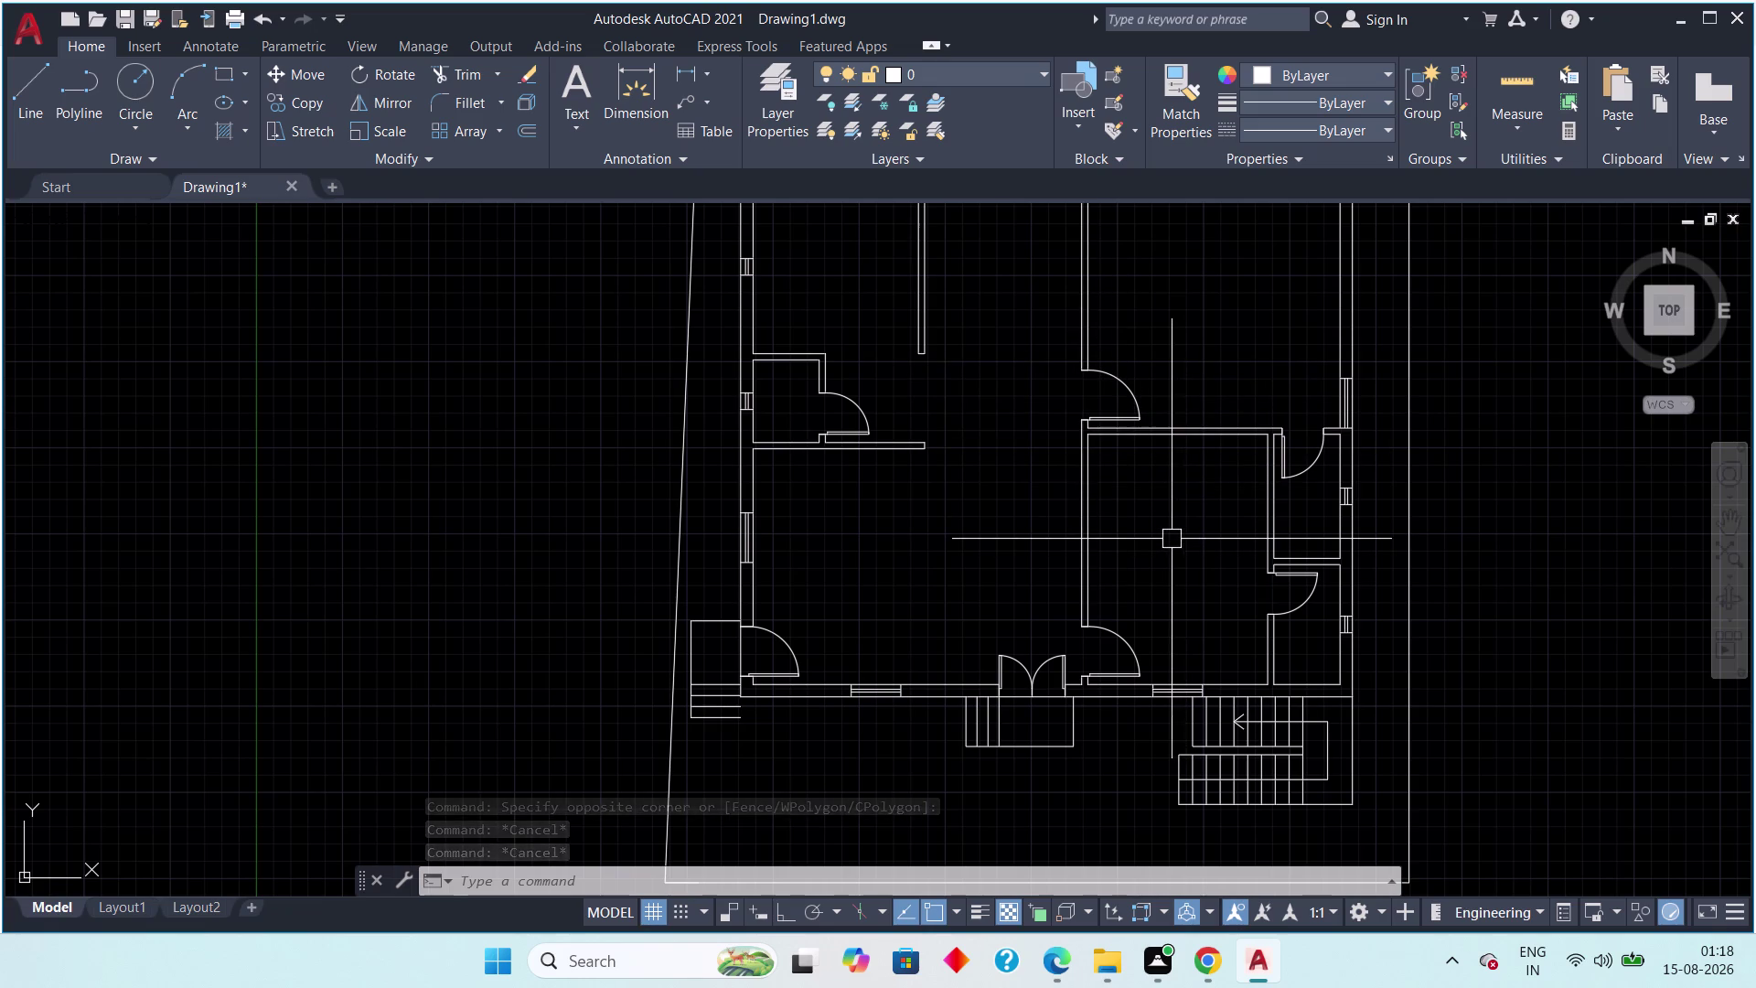
scroll(down, 3)
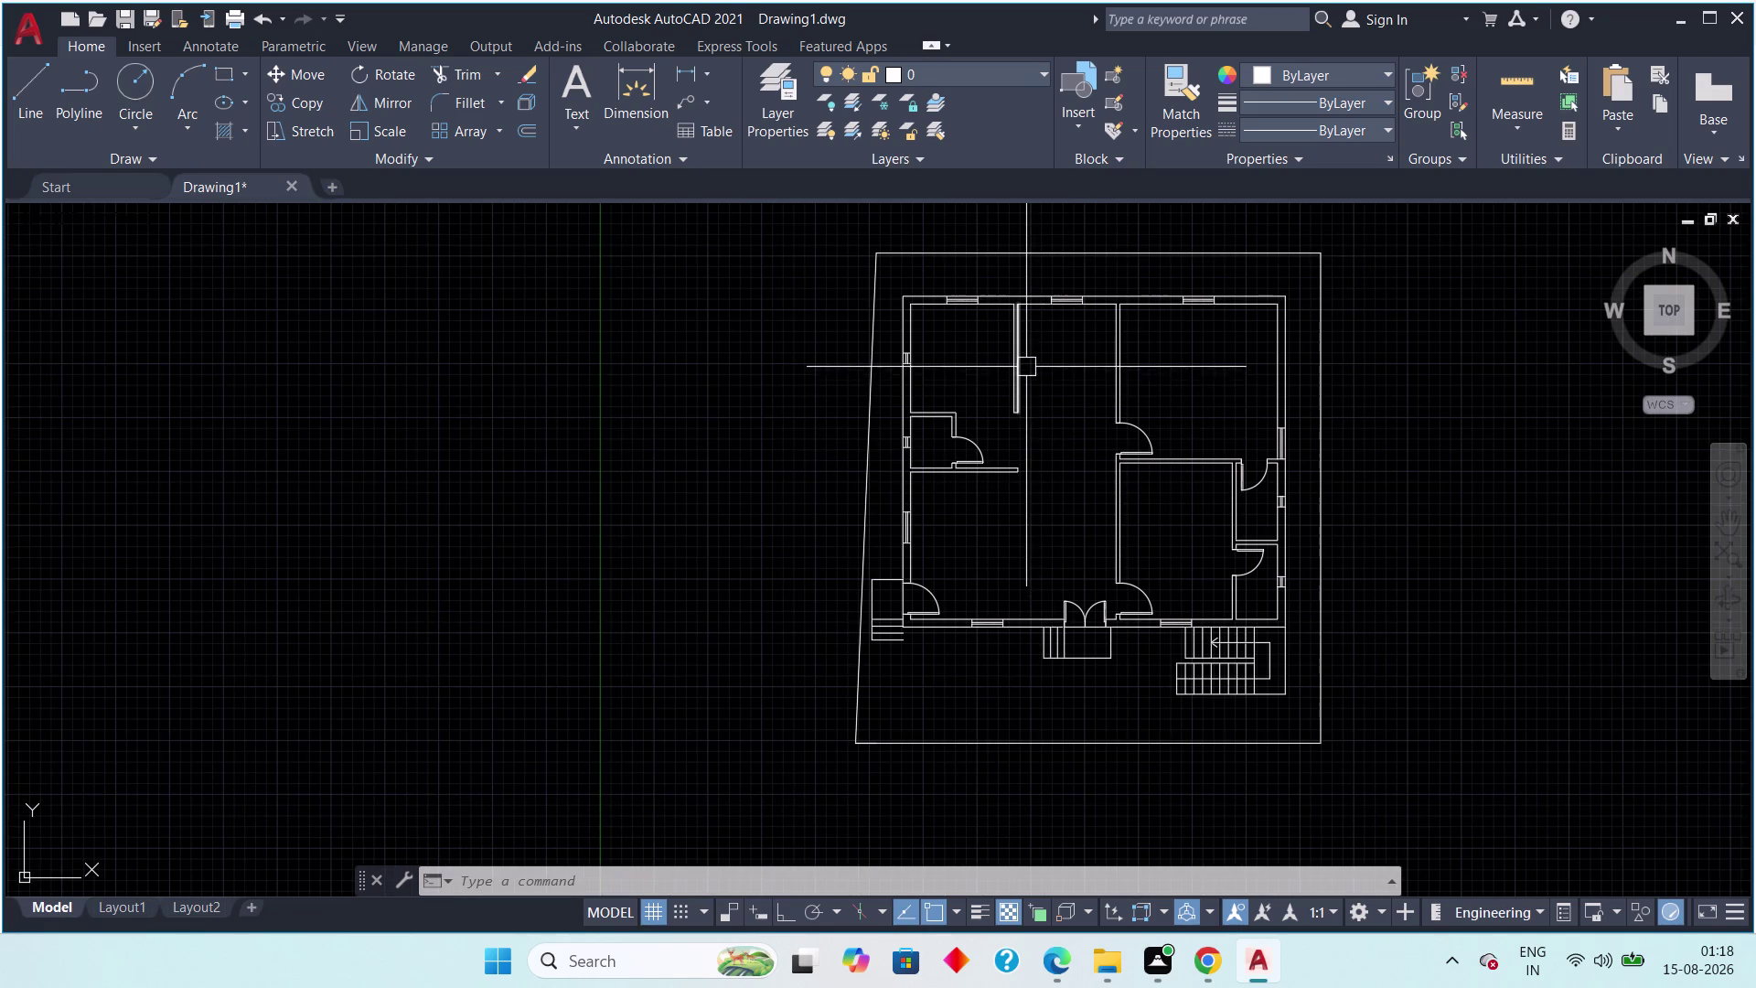
key(space)
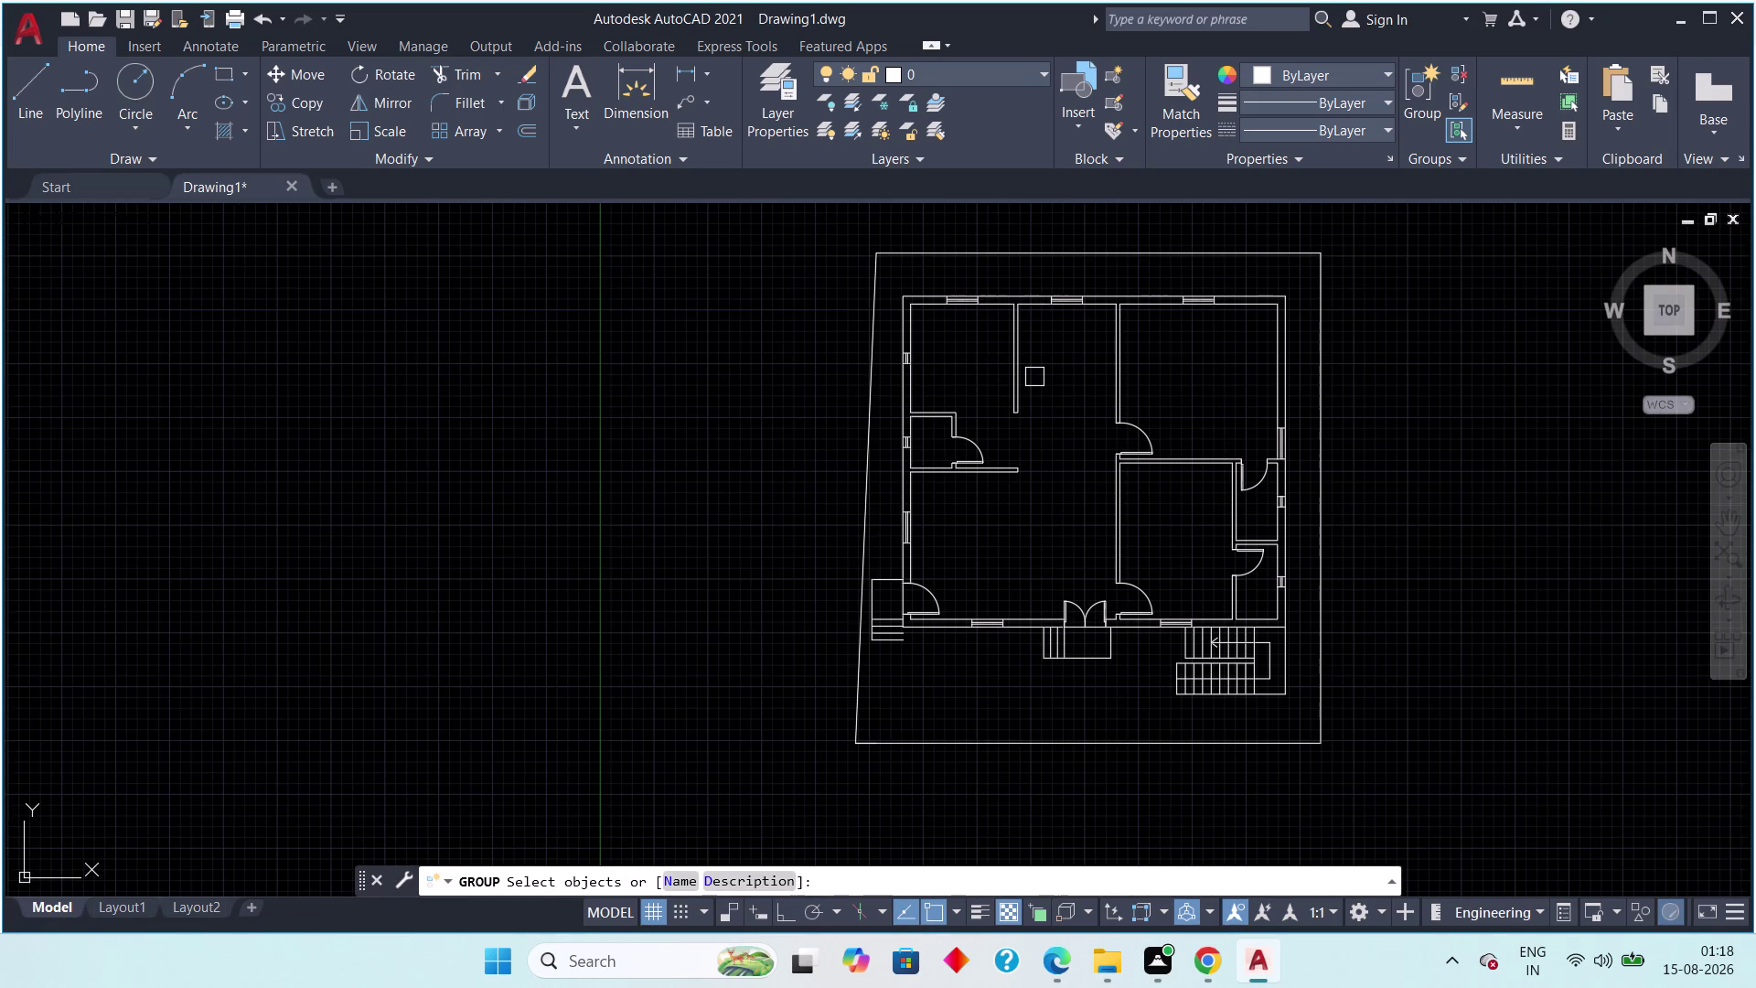